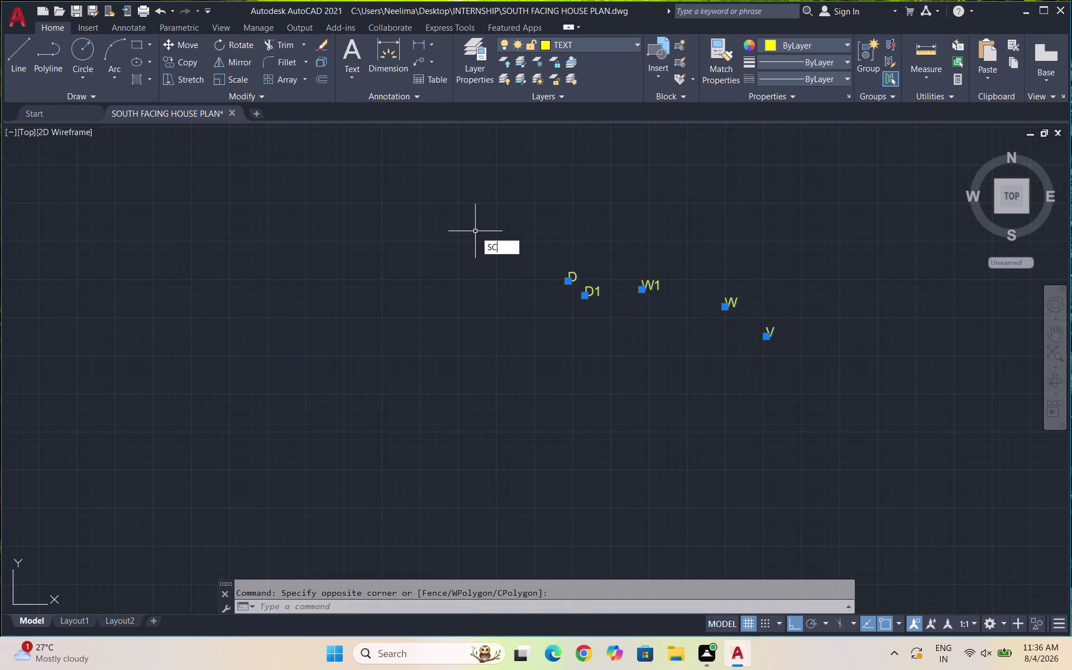
Scale the D, D1, W1, W and V labels from a base point, then reselect them.
key(Return)
drag(571, 257, 564, 246)
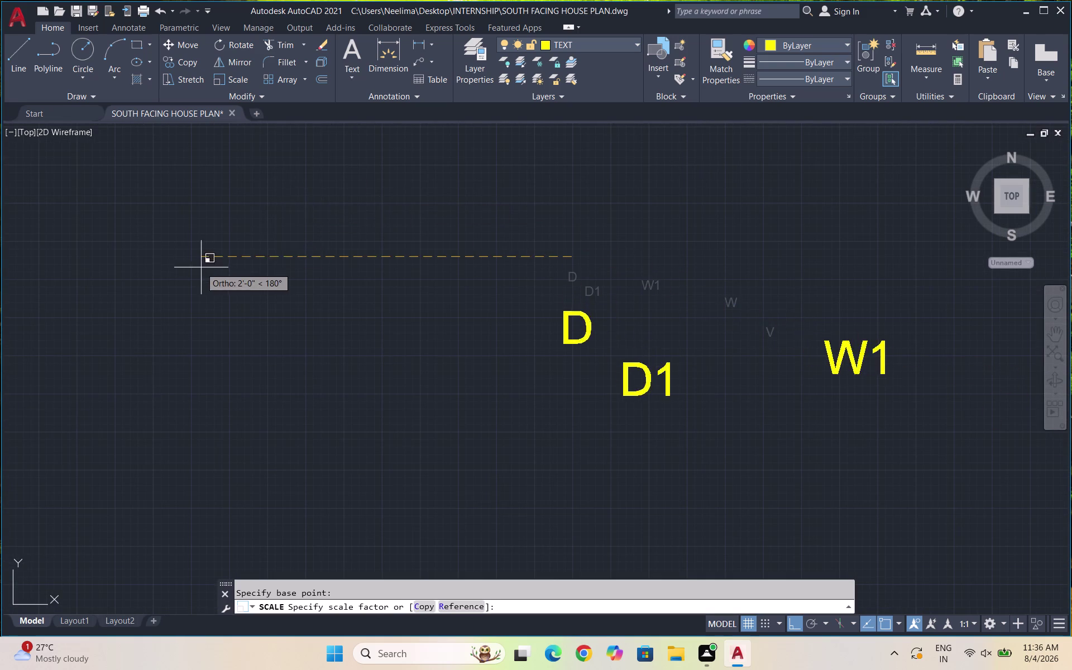
scroll(down, 3)
scroll(down, 3)
scroll(up, 3)
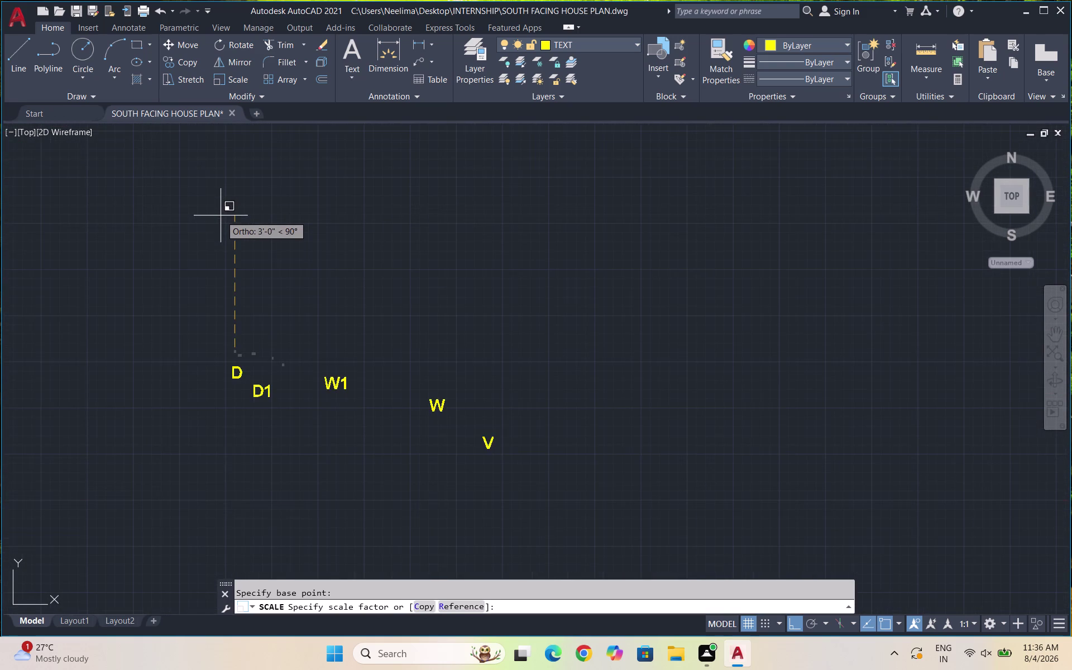
click(190, 141)
scroll(down, 3)
scroll(down, 3)
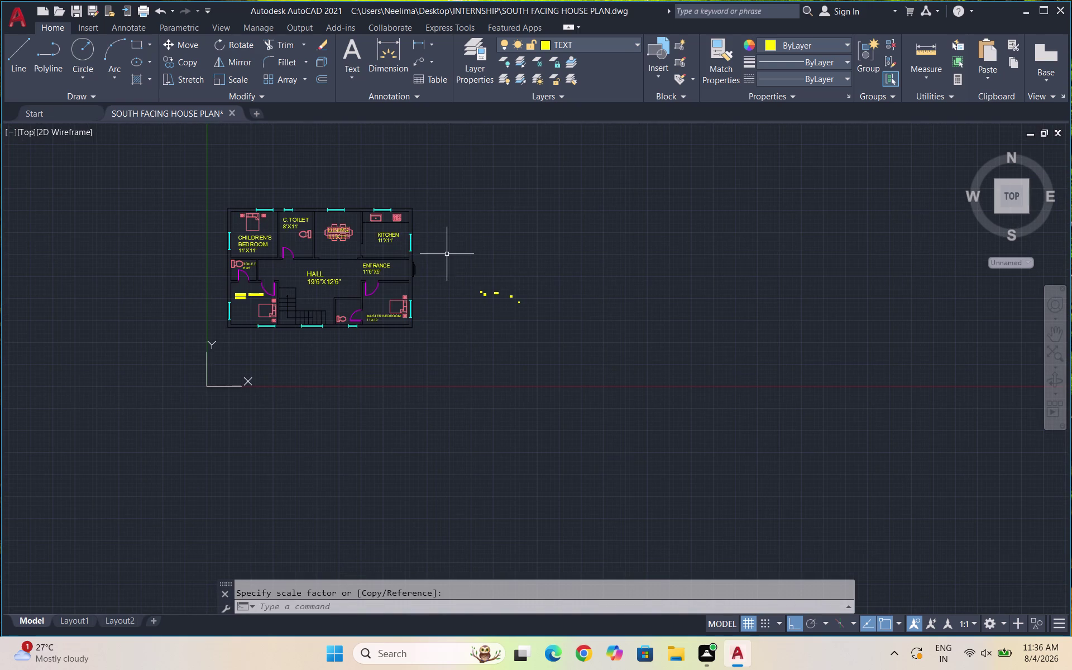
scroll(up, 3)
drag(589, 365, 563, 354)
click(428, 281)
Run SCALE (SC) on the five labels again and reselect them.
text(SC)
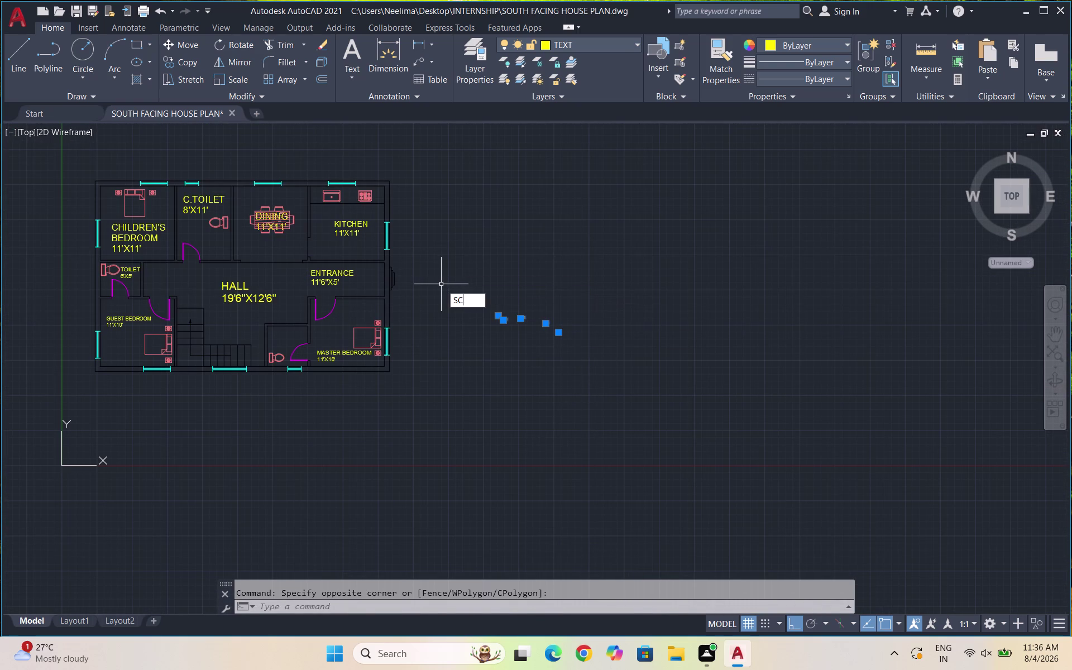
key(Return)
drag(515, 296, 515, 285)
drag(526, 243, 533, 200)
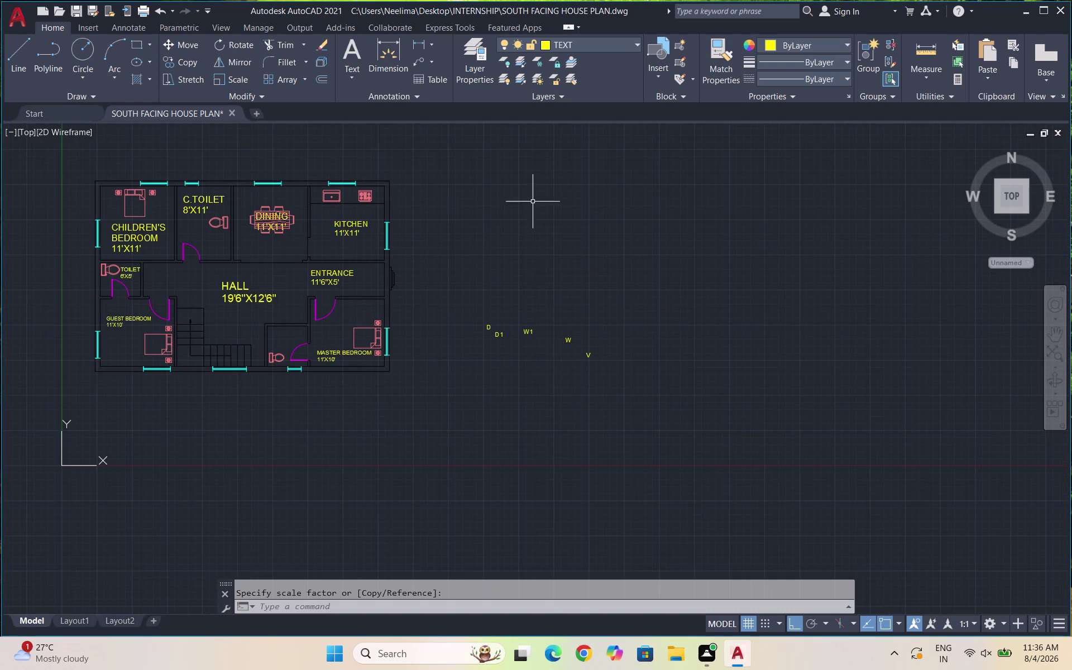
drag(533, 200, 536, 171)
drag(634, 398, 528, 336)
click(449, 274)
Rescale the five labels from a new base point and select them once more.
text(SC)
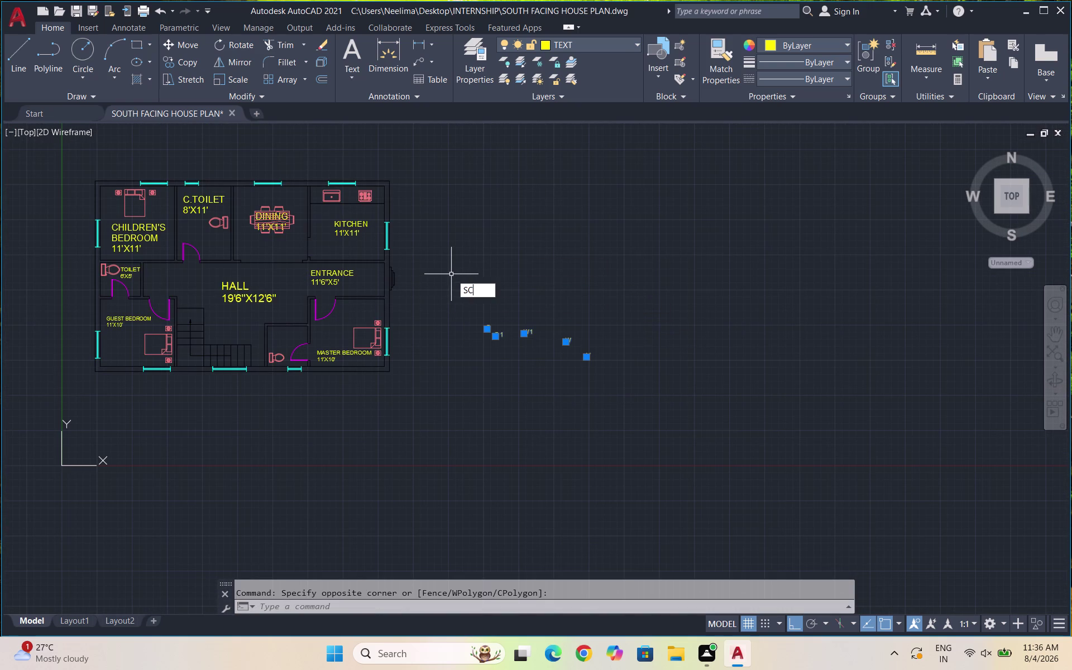
key(Return)
click(576, 326)
drag(585, 300, 591, 263)
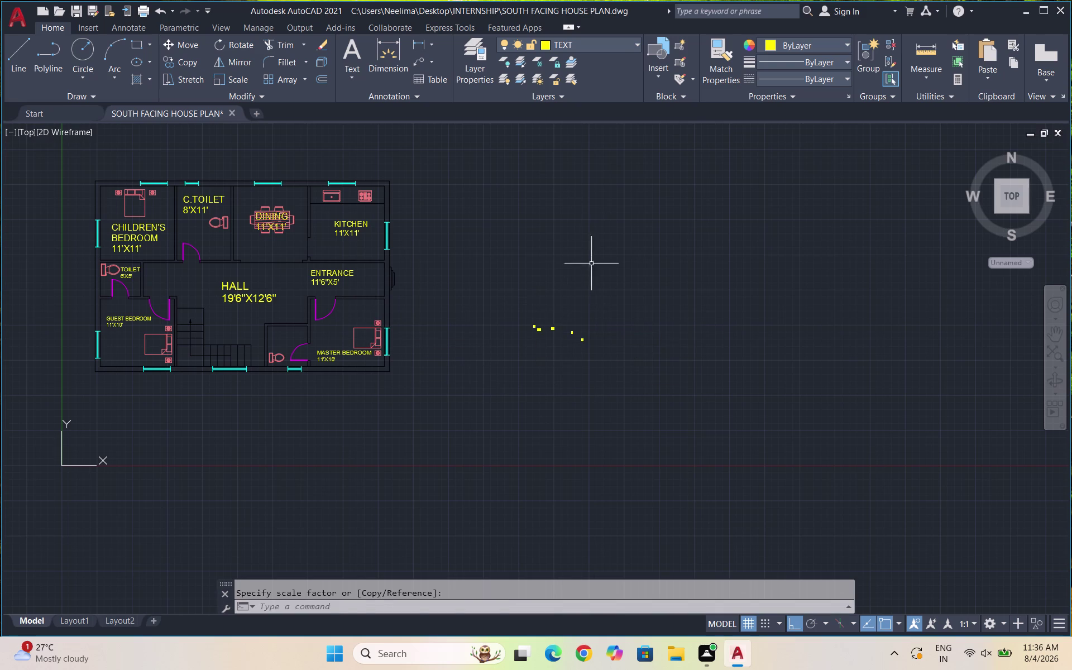
drag(591, 264, 586, 237)
drag(585, 229, 585, 217)
click(514, 360)
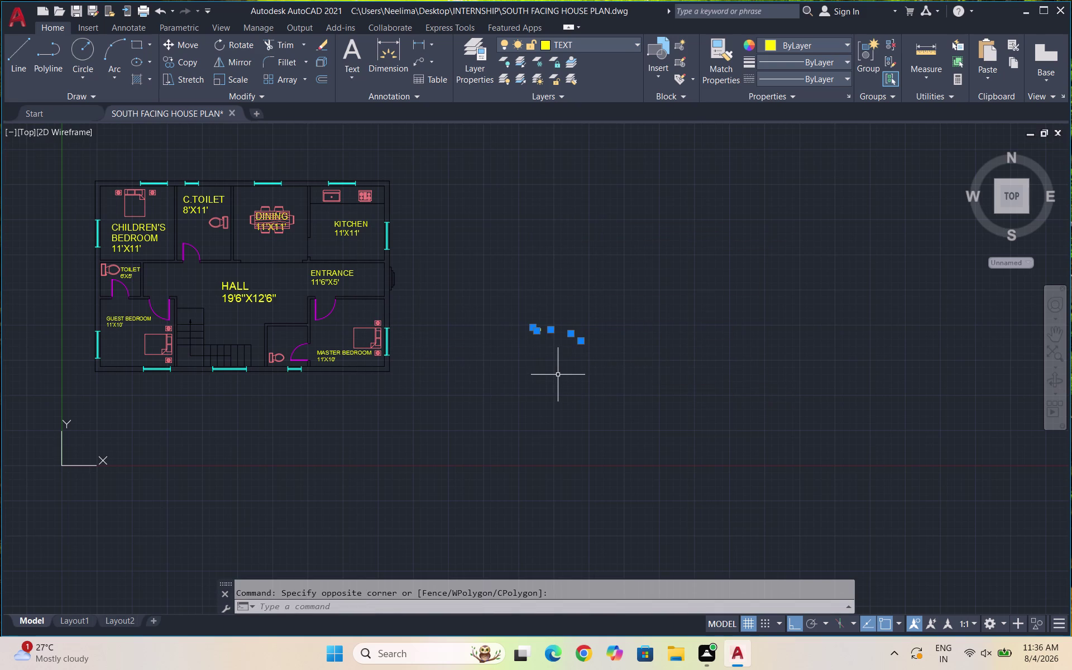
Enlarge the labels to match the room text size and reselect all five.
text(SC)
key(Return)
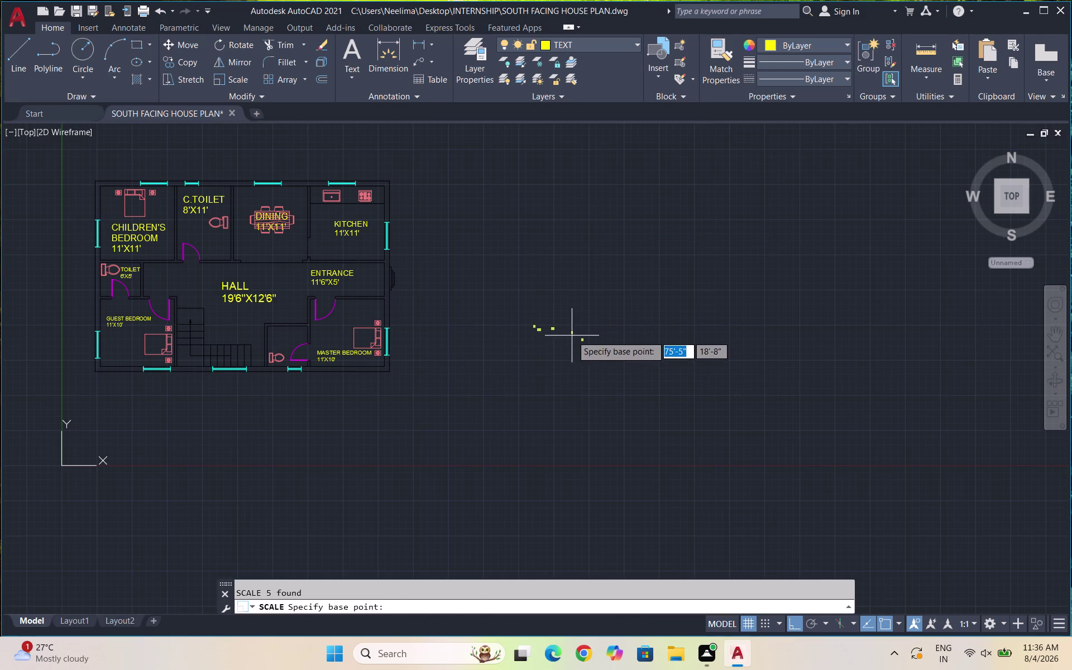
drag(573, 334, 661, 206)
drag(655, 231, 645, 209)
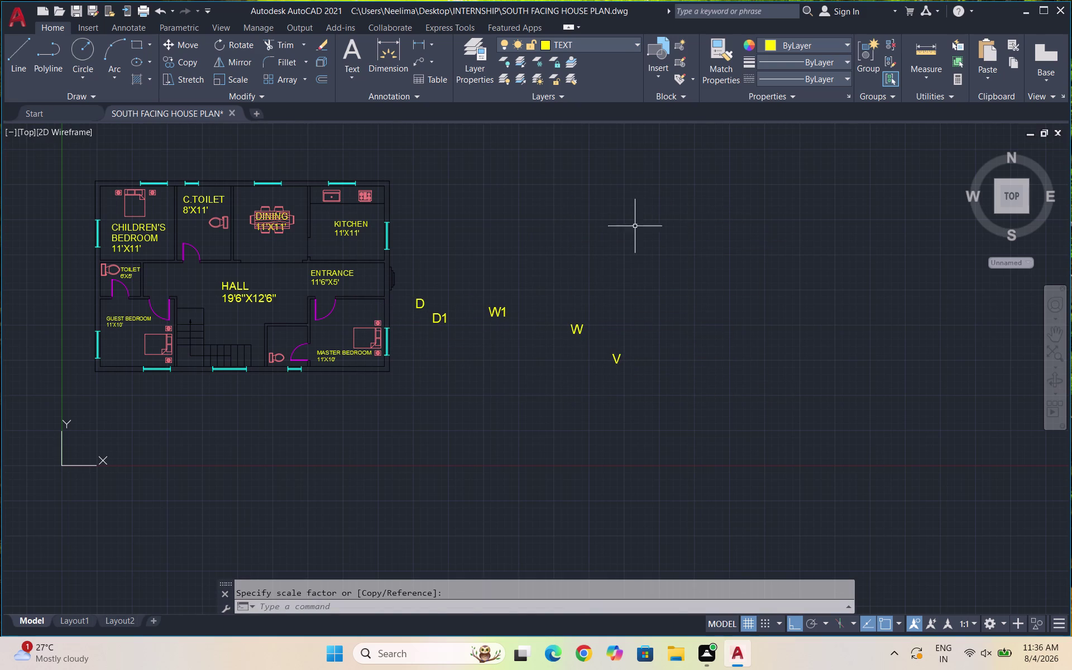
scroll(up, 3)
scroll(down, 3)
drag(836, 433, 832, 426)
click(503, 281)
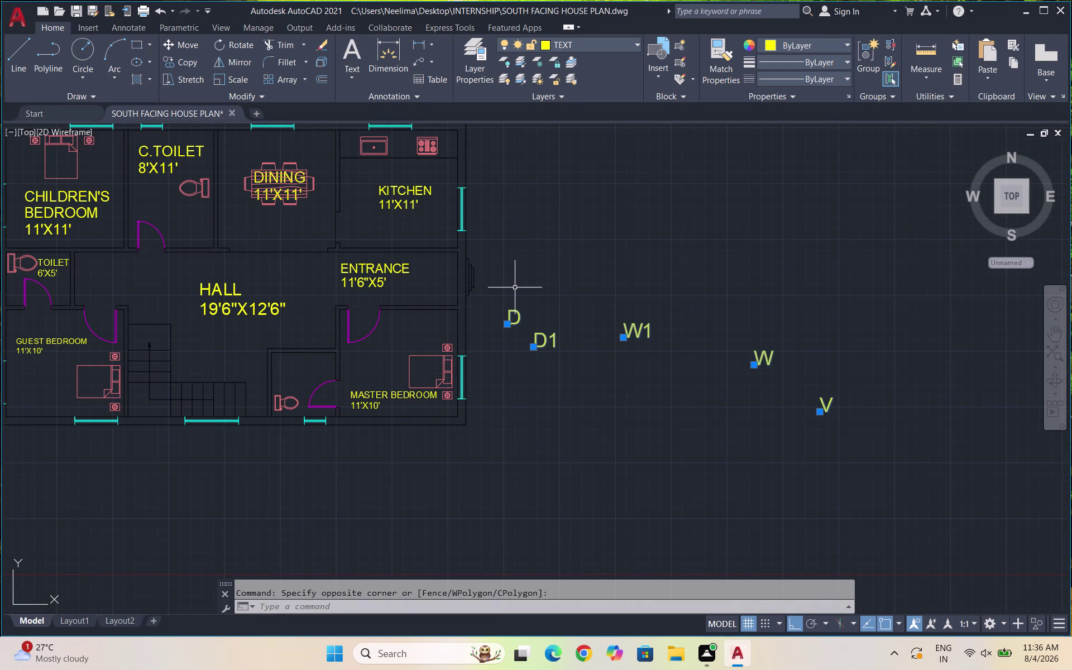
Cancel a started SCALE and reselect the five door and window labels.
text(SC)
key(Return)
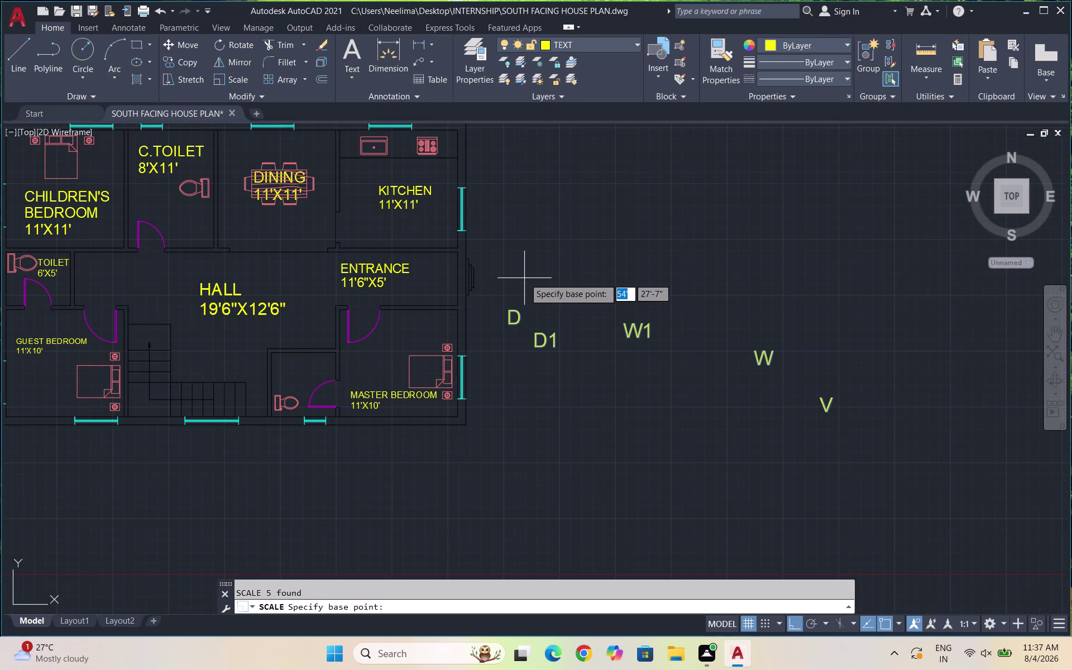
key(Escape)
drag(873, 453, 824, 434)
click(507, 301)
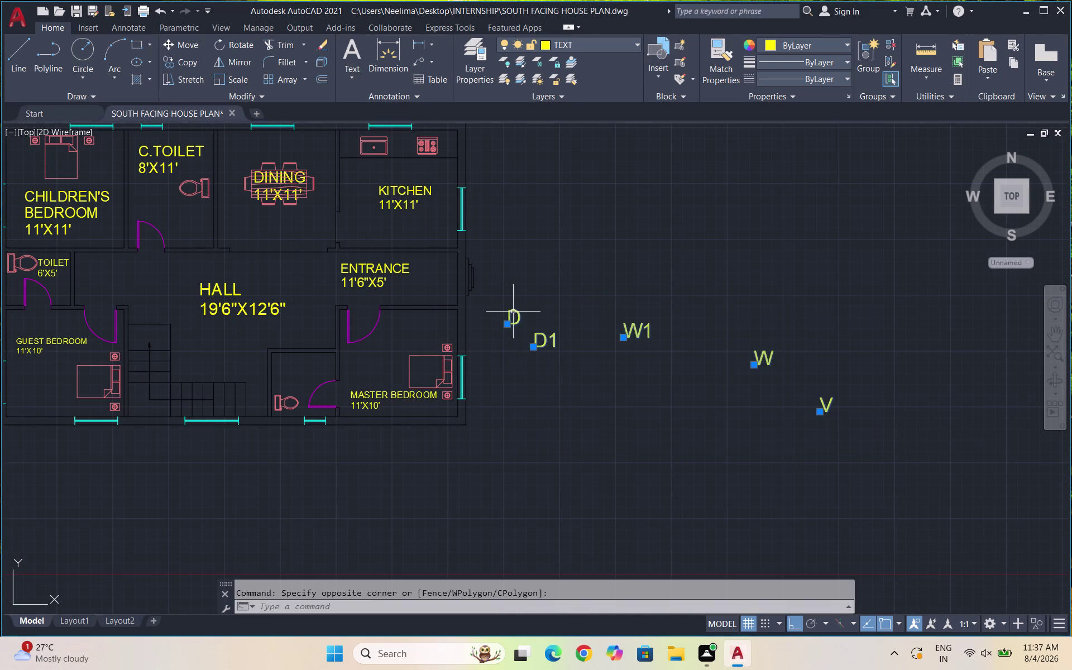
Try moving the labels to the right, then cancel the move.
key(m)
key(Return)
drag(590, 352, 603, 350)
click(690, 349)
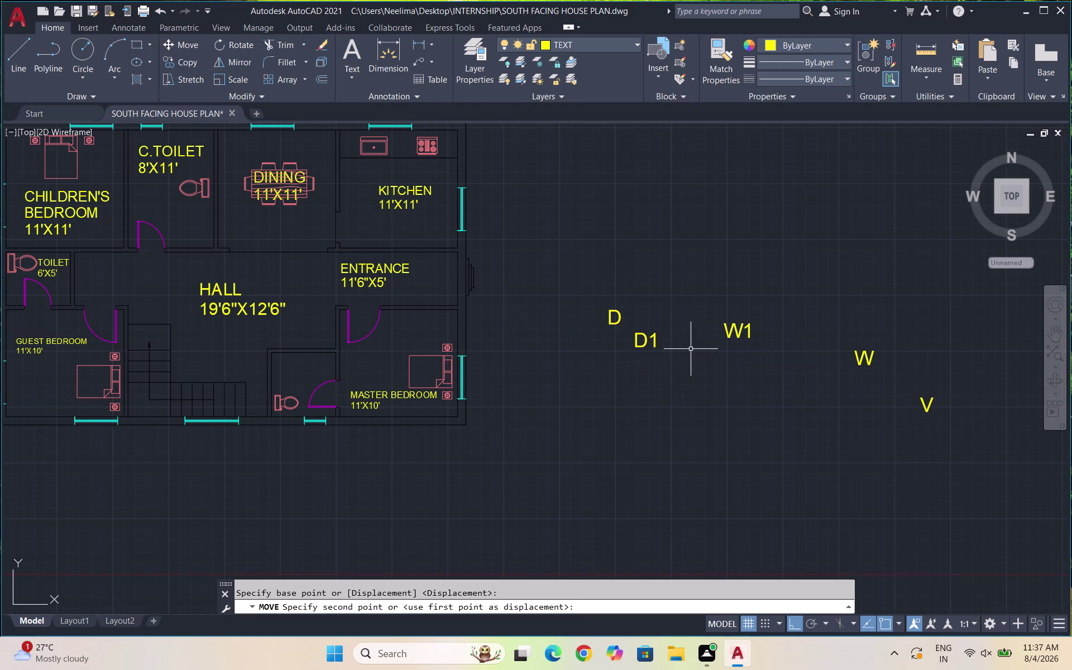
key(Escape)
Move the D, D1, W1, W and V labels higher beside the plan.
drag(934, 437, 930, 431)
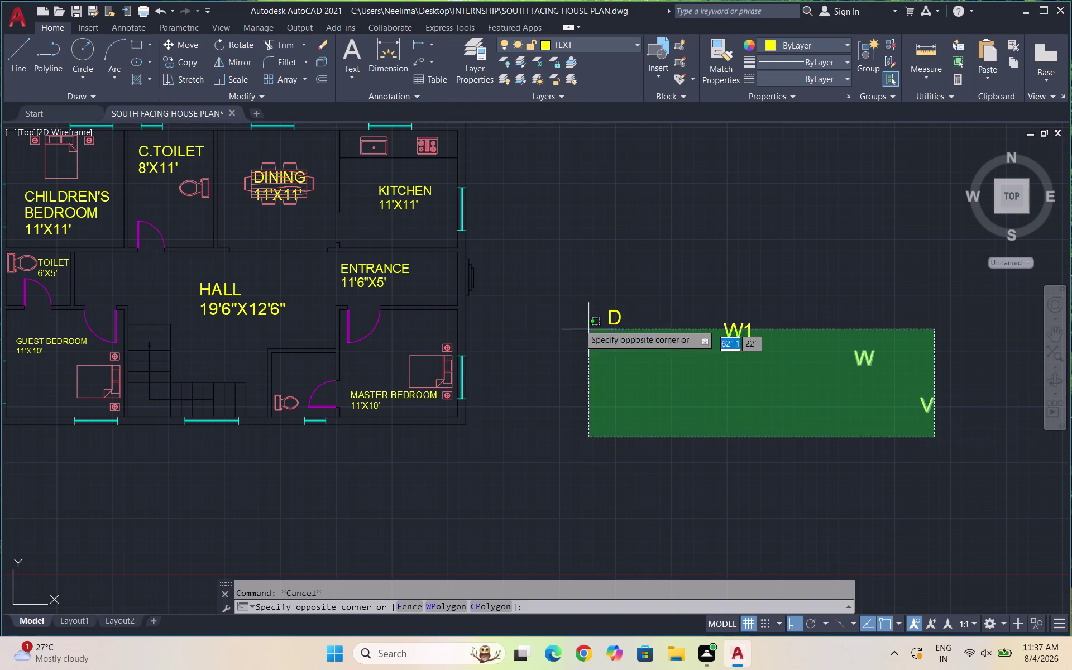
click(582, 282)
key(m)
key(Return)
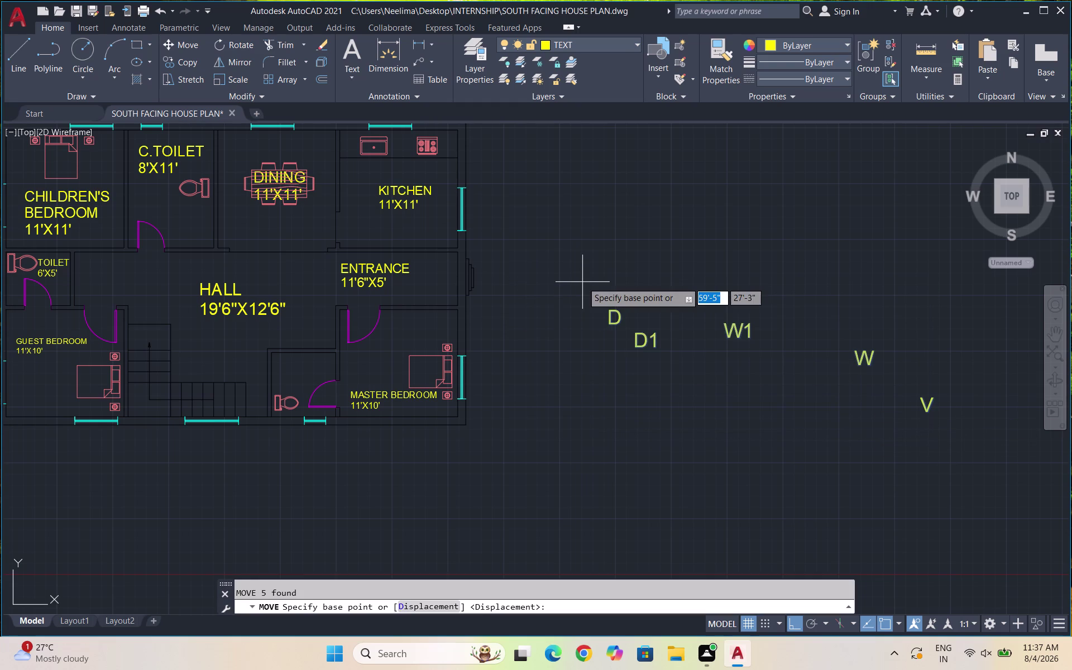
click(605, 303)
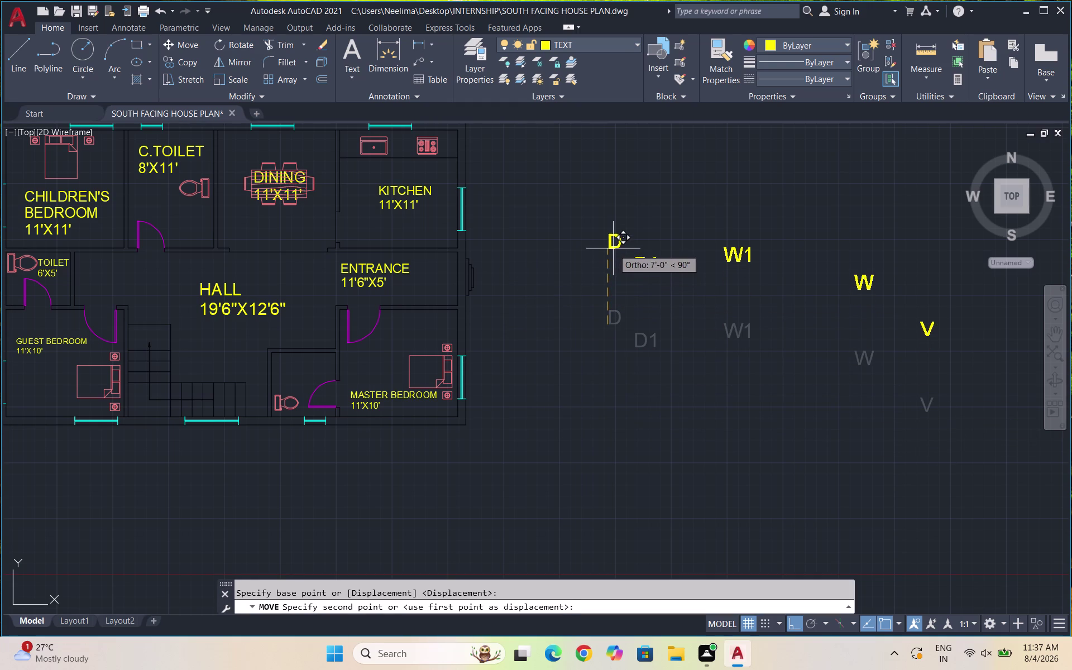
click(613, 238)
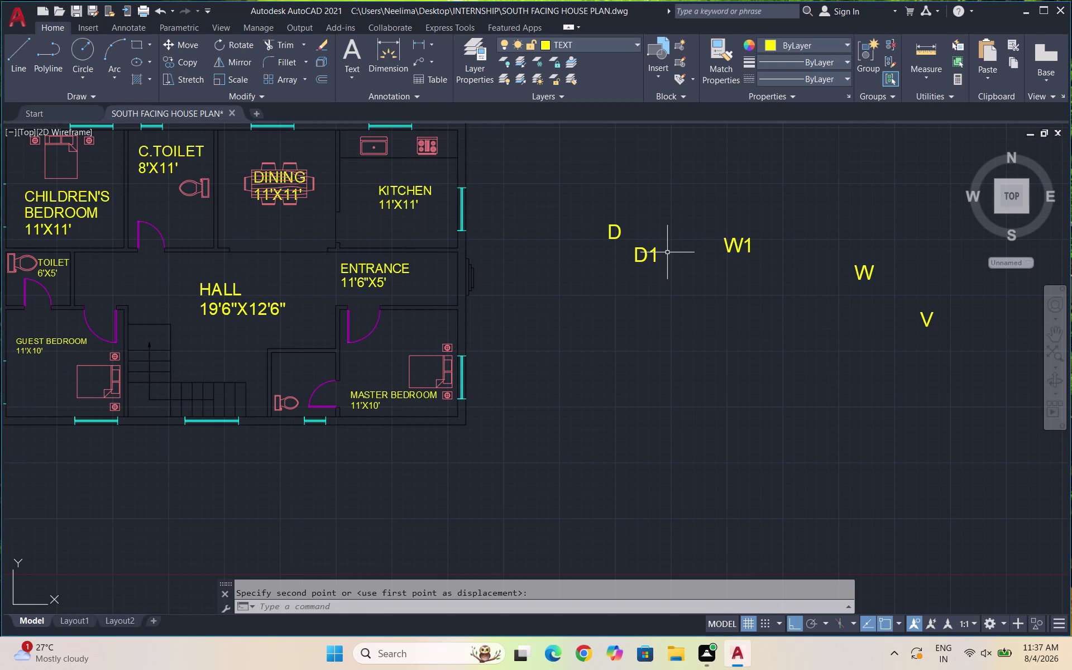
scroll(down, 3)
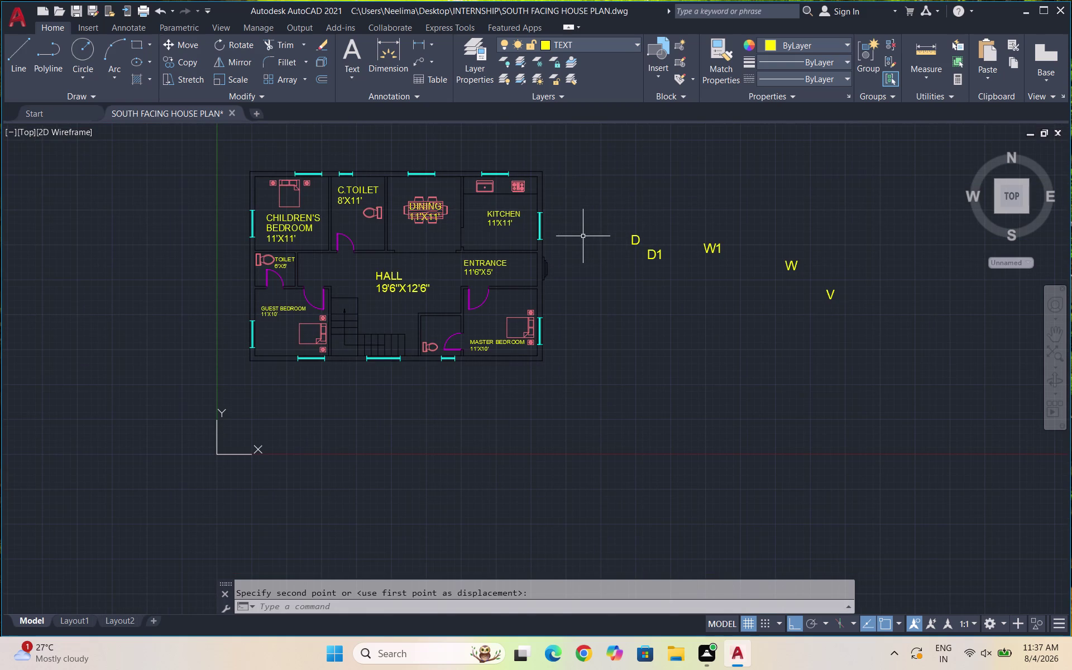
scroll(up, 3)
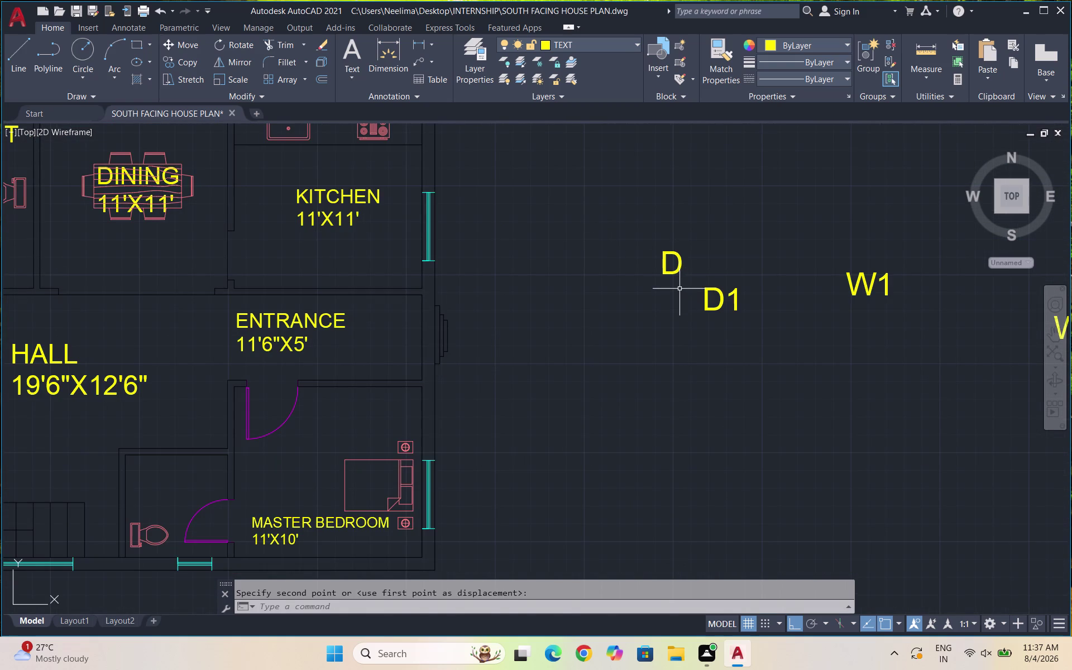
Start moving the D label on its own, then cancel.
click(678, 284)
click(667, 251)
key(m)
key(Return)
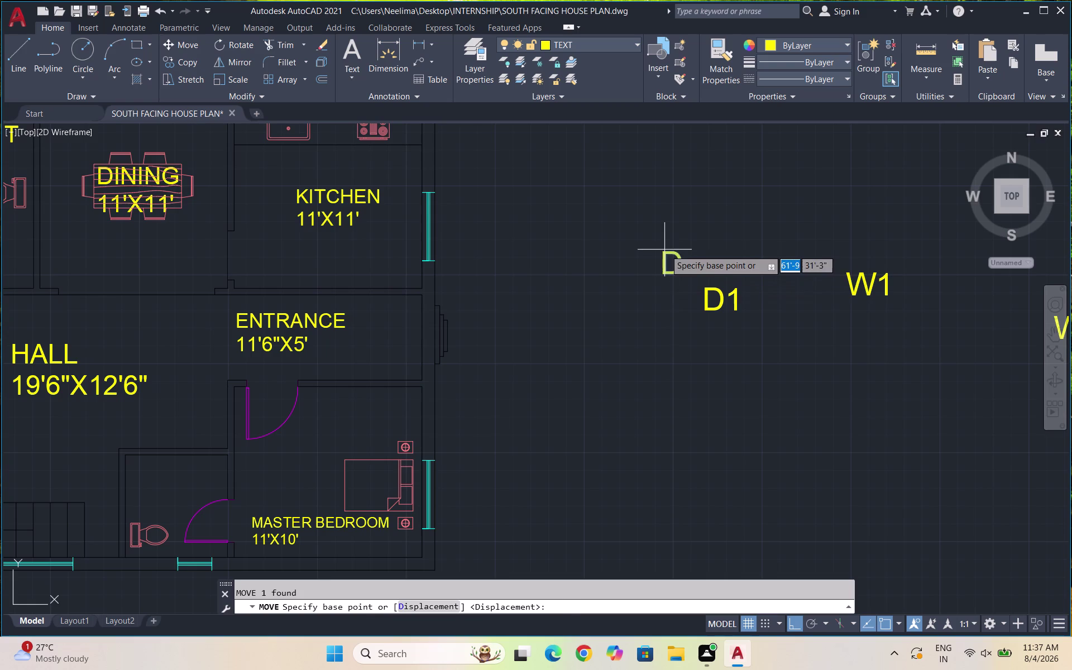
click(674, 260)
scroll(down, 3)
scroll(up, 3)
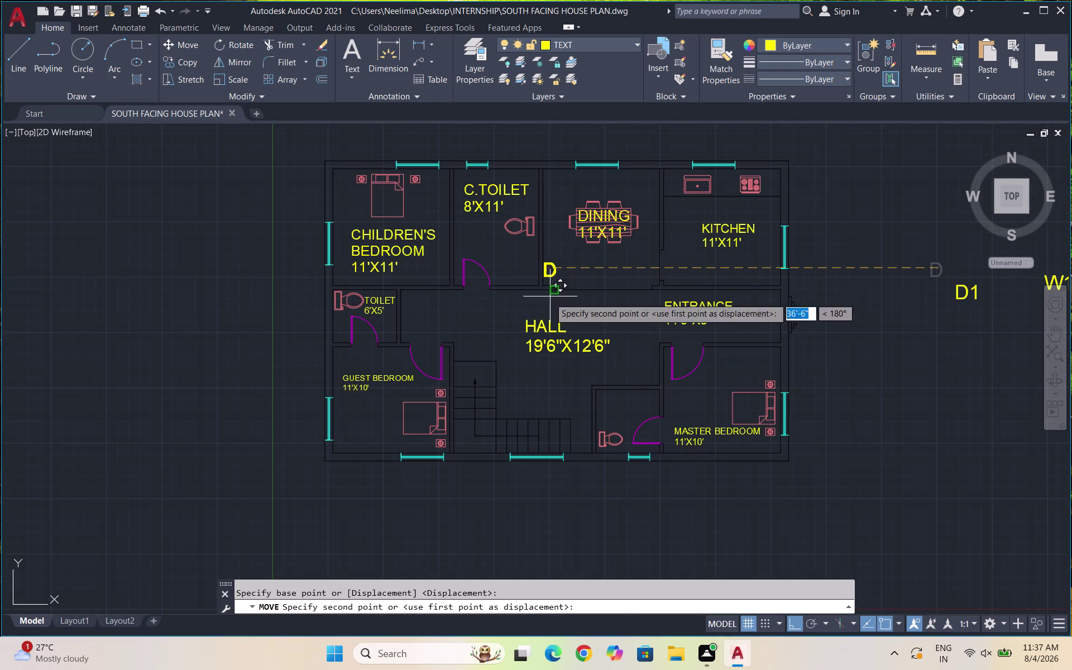
key(Escape)
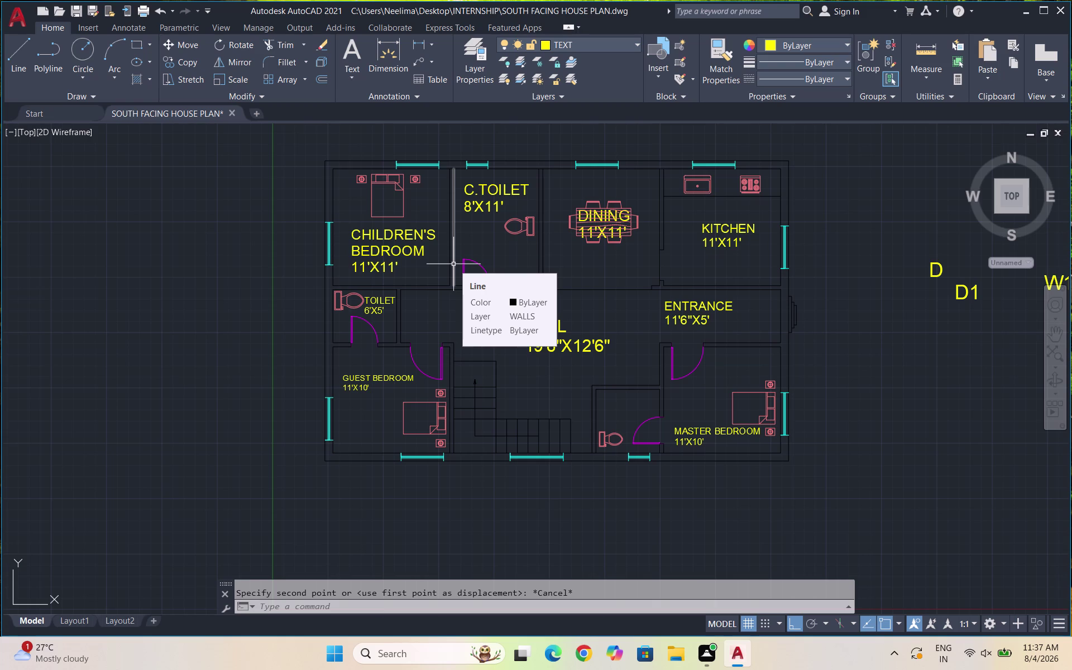
Copy the children's bedroom door to a spot left of the plan.
key(Escape)
scroll(up, 3)
drag(534, 276, 509, 272)
click(430, 282)
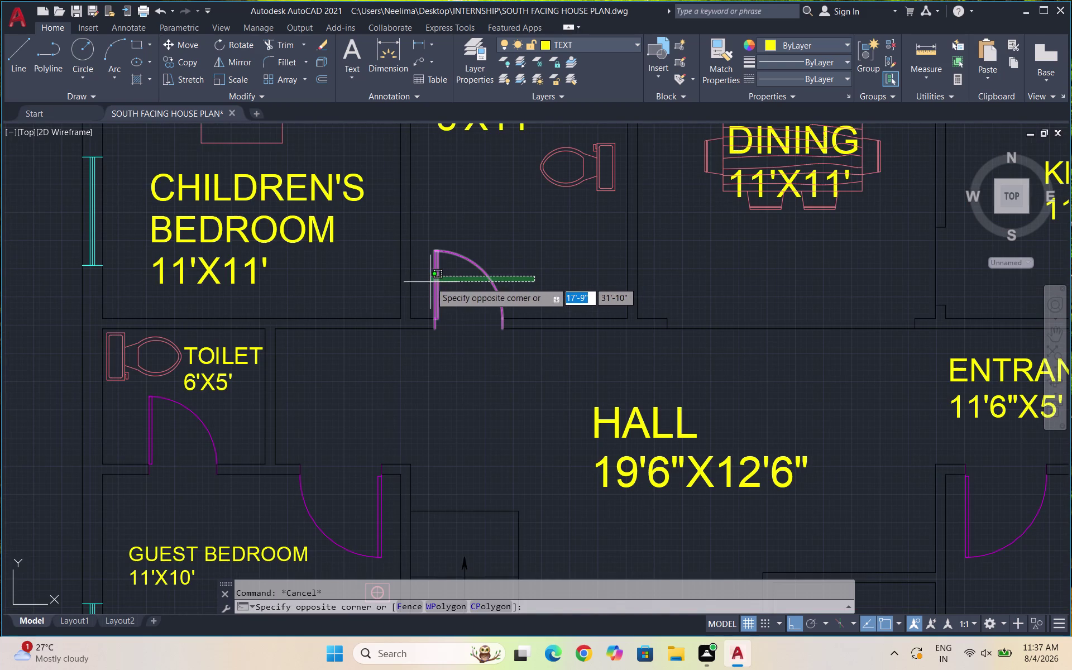
key(m)
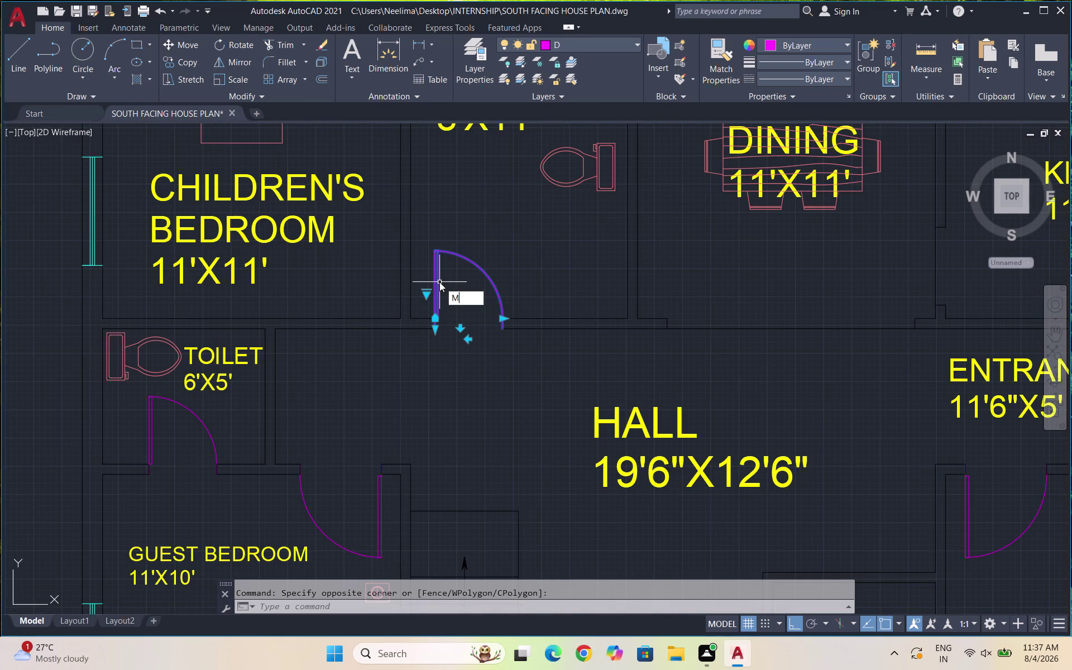
key(BackSpace)
text(CO)
key(Return)
drag(447, 281, 454, 279)
scroll(down, 3)
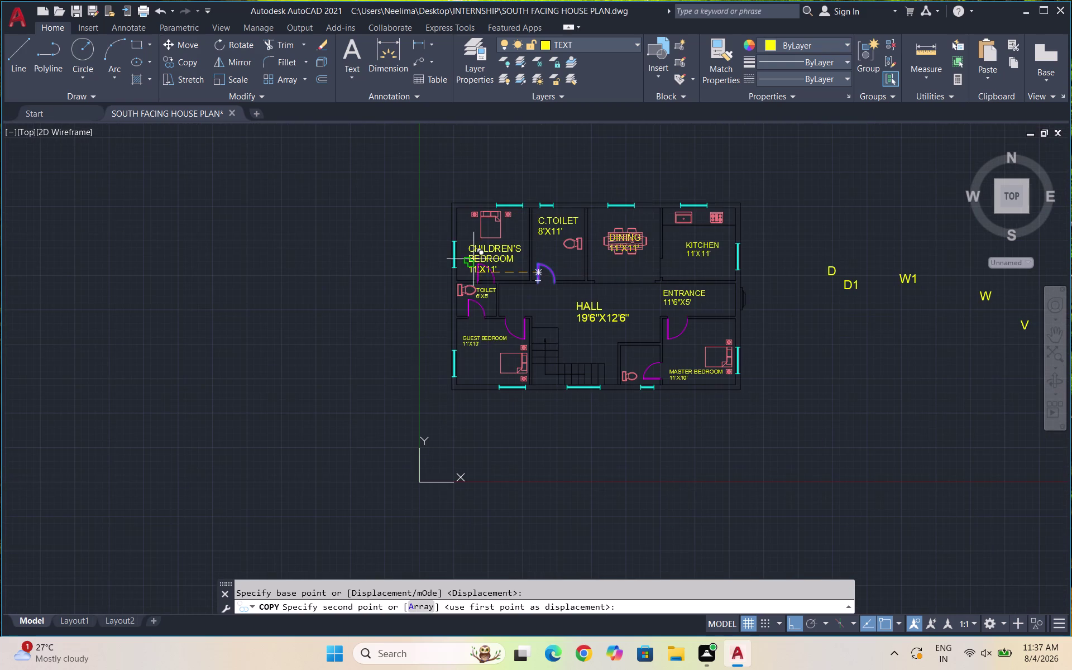
click(380, 261)
key(Escape)
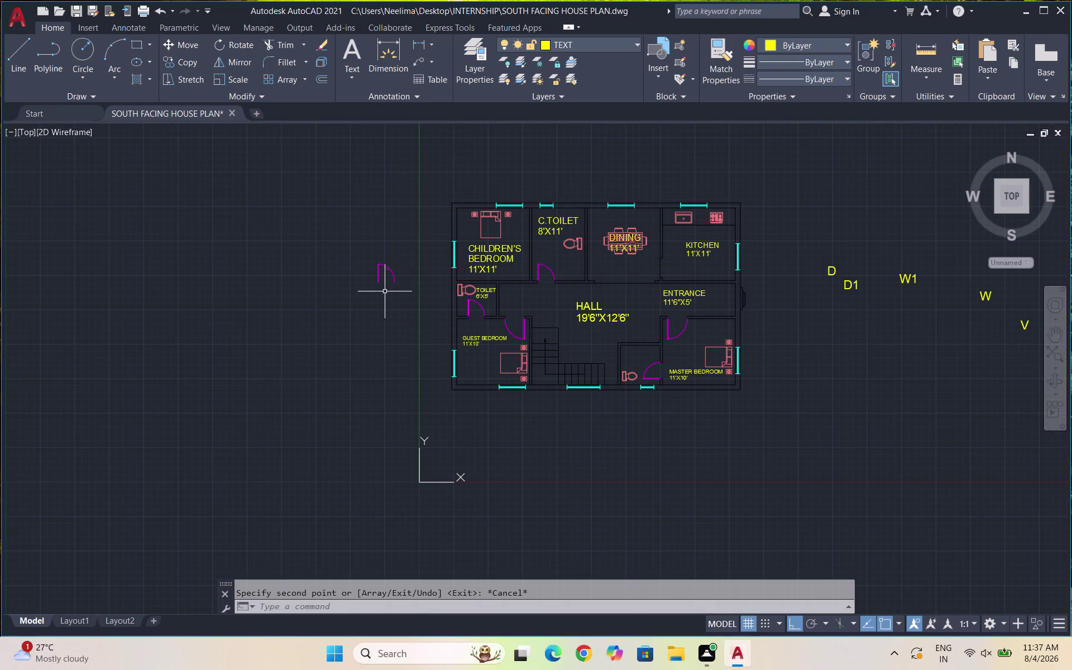
Mirror the copied door and select the flipped copy.
scroll(up, 3)
drag(420, 295, 402, 276)
click(319, 215)
text(MI)
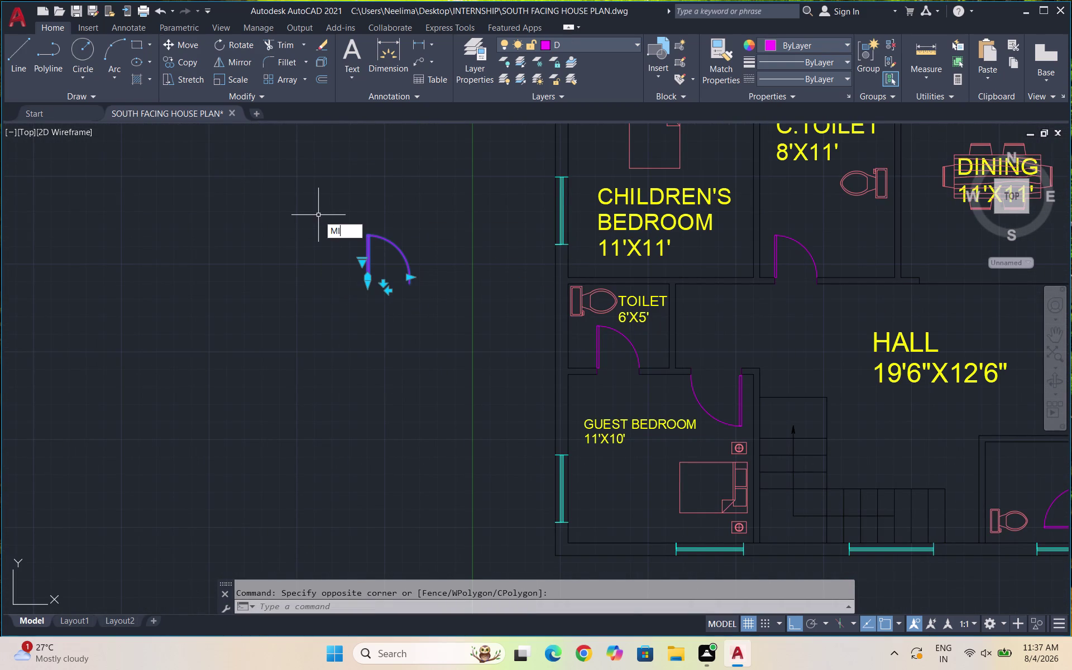
key(Return)
click(363, 283)
scroll(up, 3)
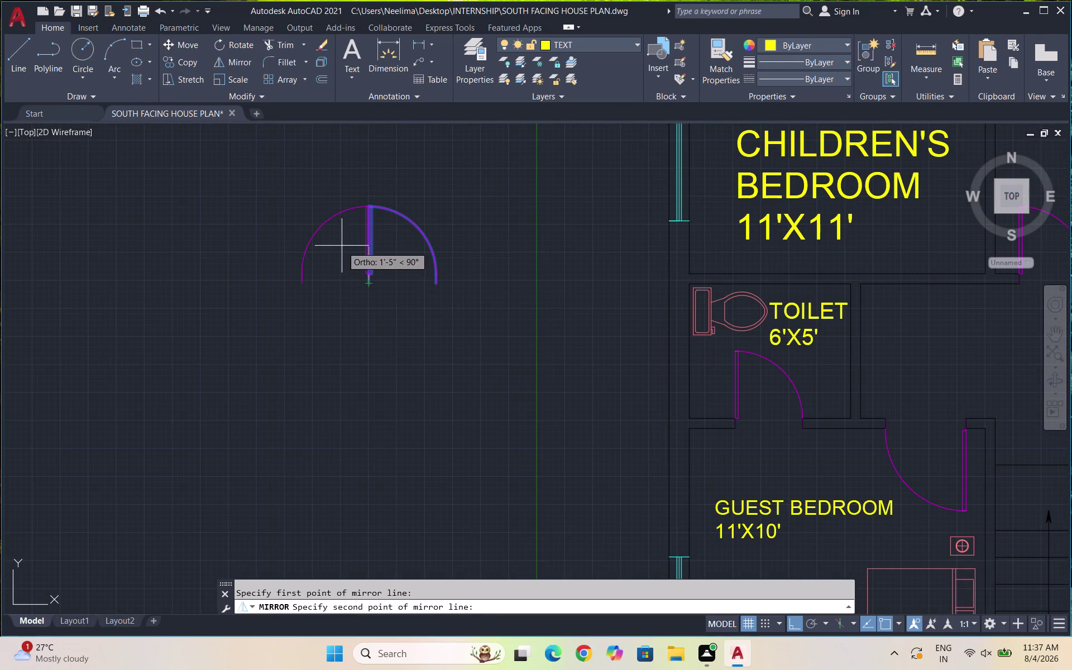
click(334, 231)
drag(371, 264, 334, 231)
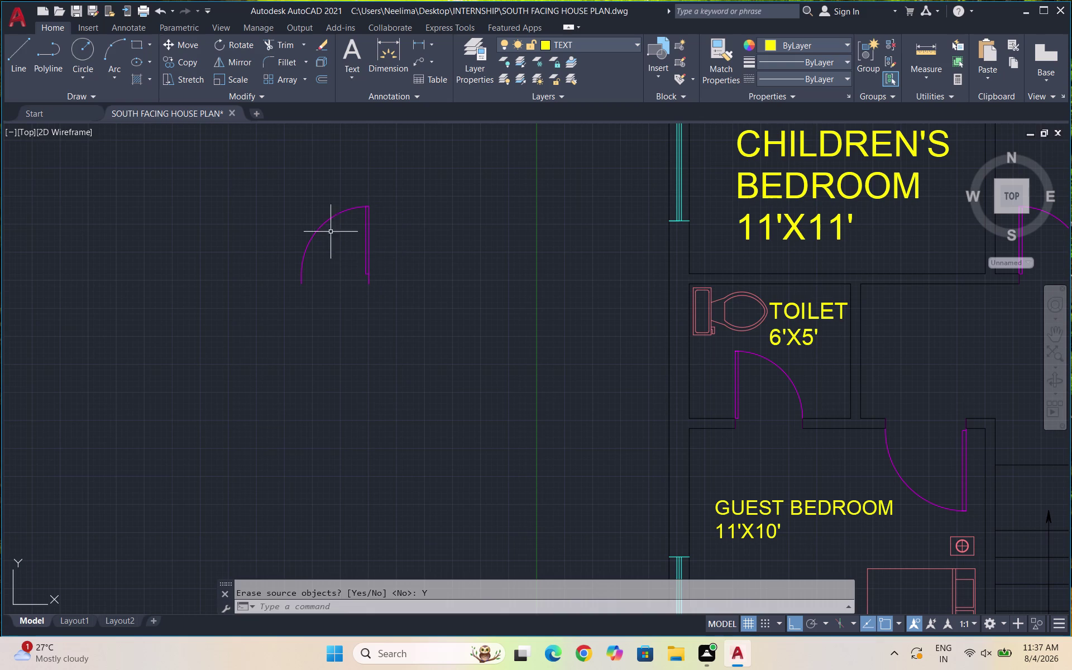
drag(374, 278, 341, 231)
click(292, 185)
Scale the flipped door by reference from its 2' width to 3'.
text(SC)
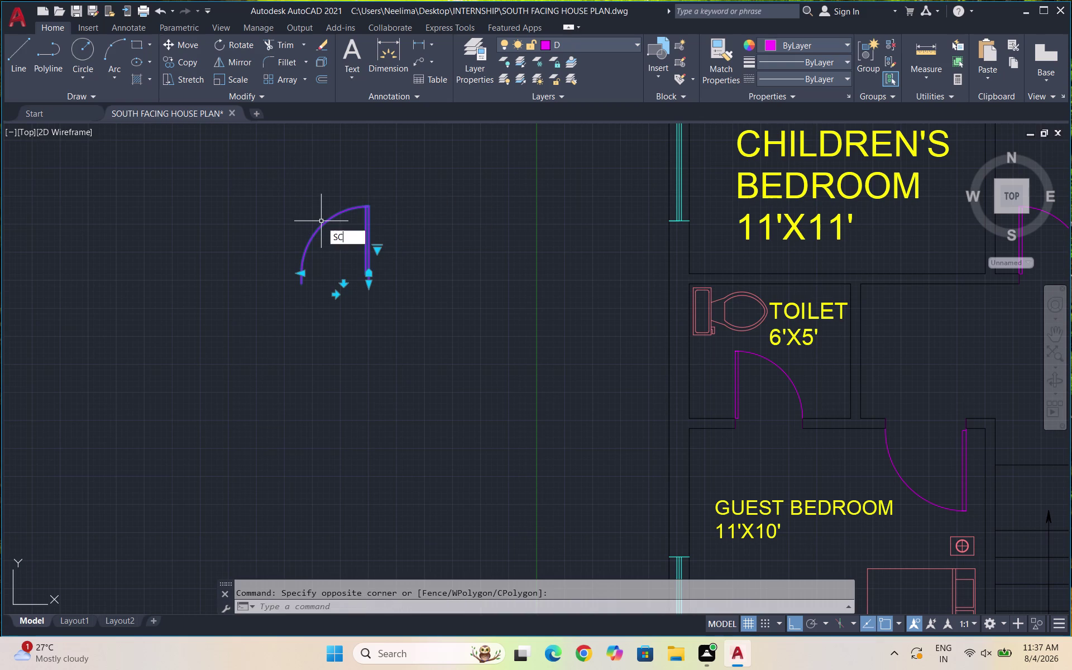
key(Return)
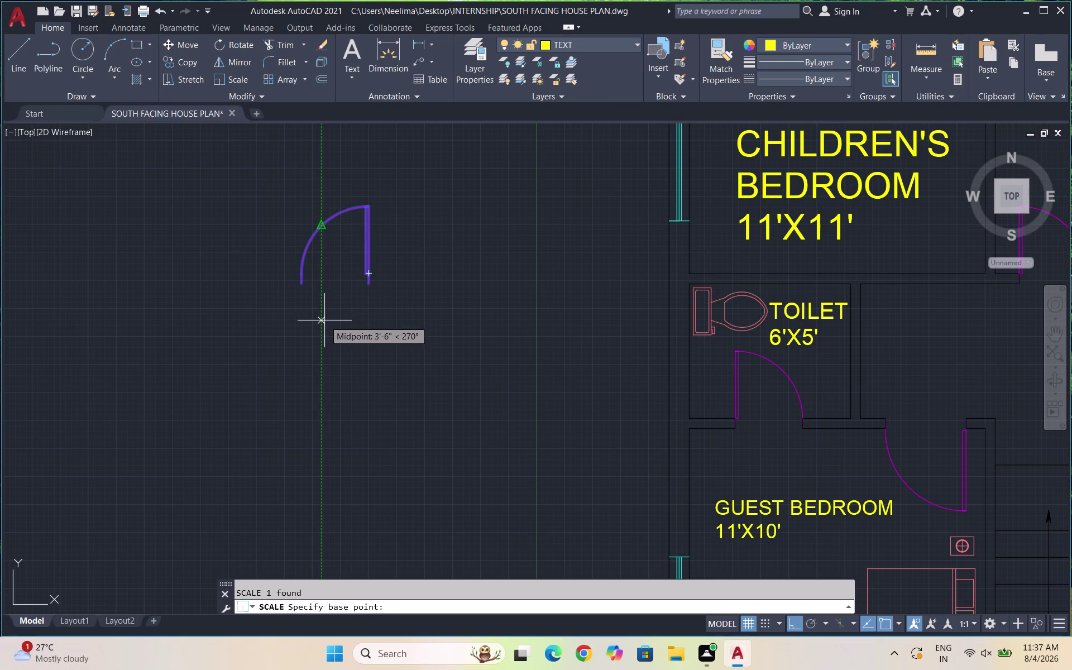
click(372, 285)
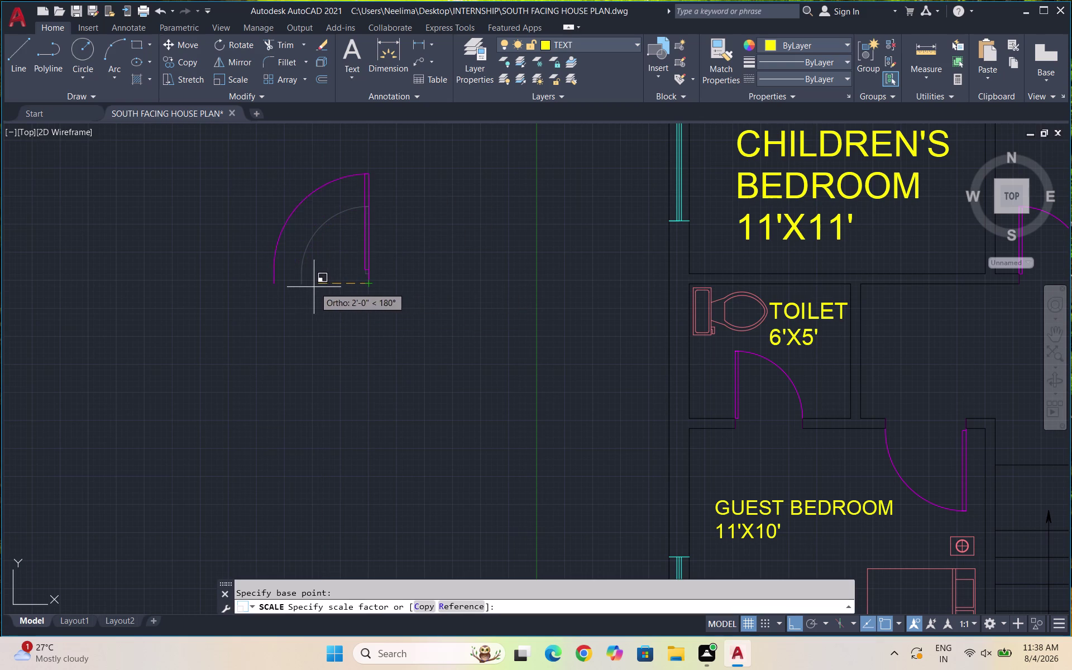
click(468, 611)
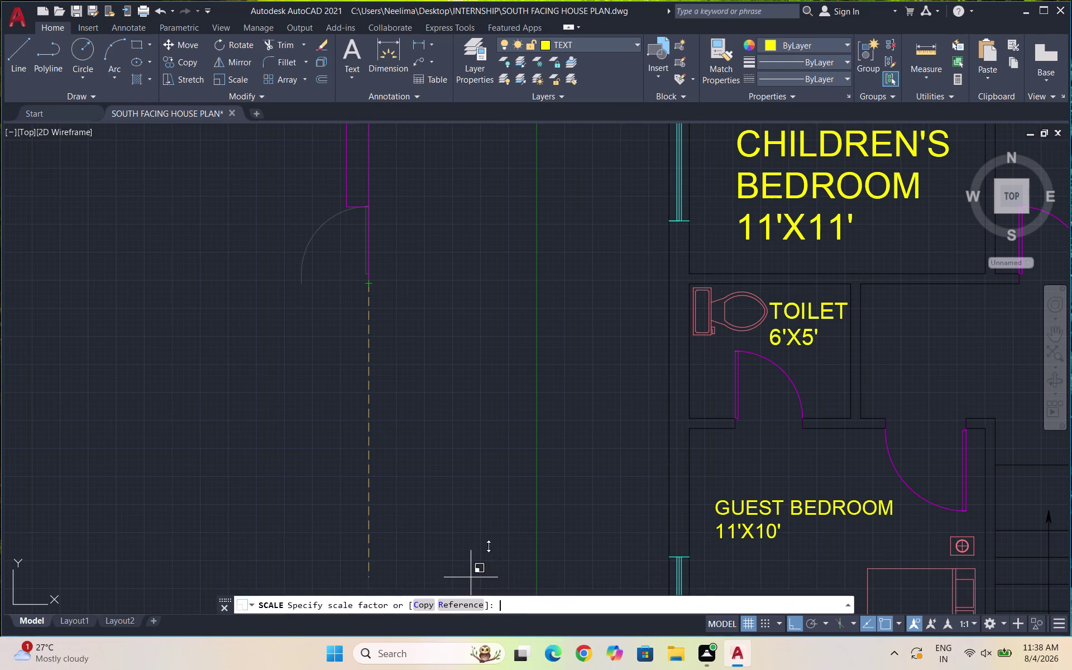
click(487, 605)
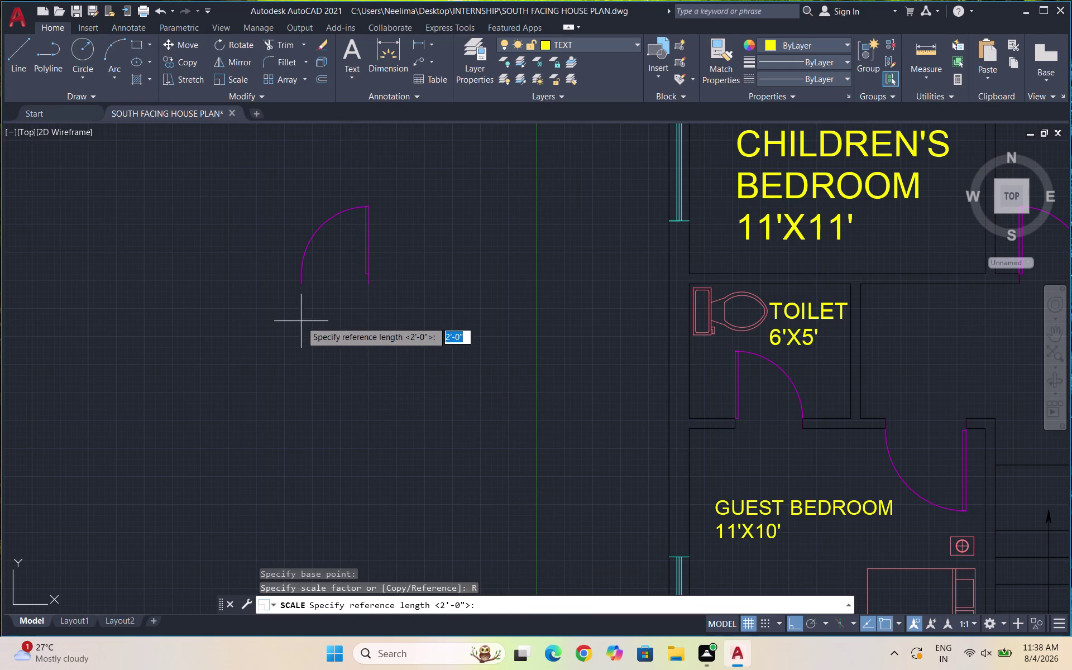
click(371, 285)
click(300, 285)
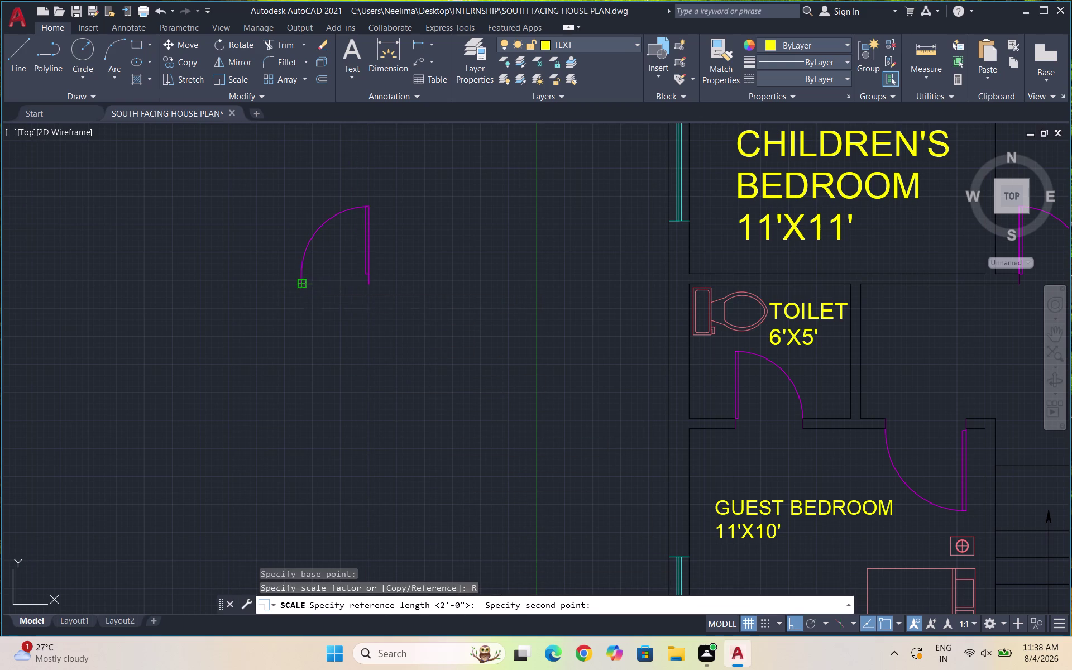
text(3')
key(Return)
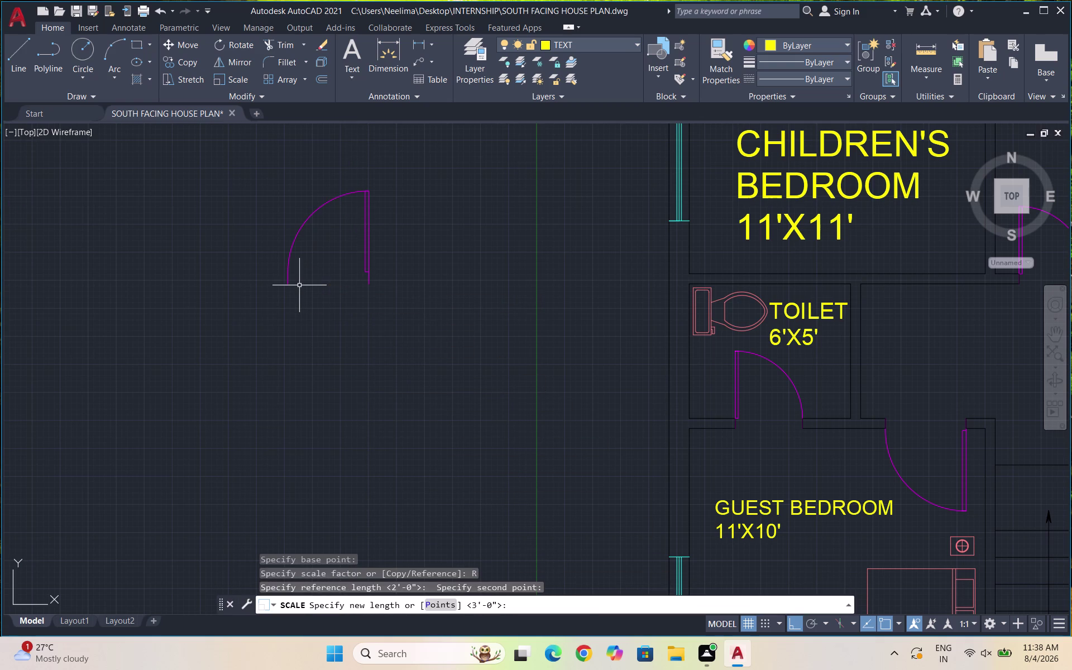
scroll(down, 3)
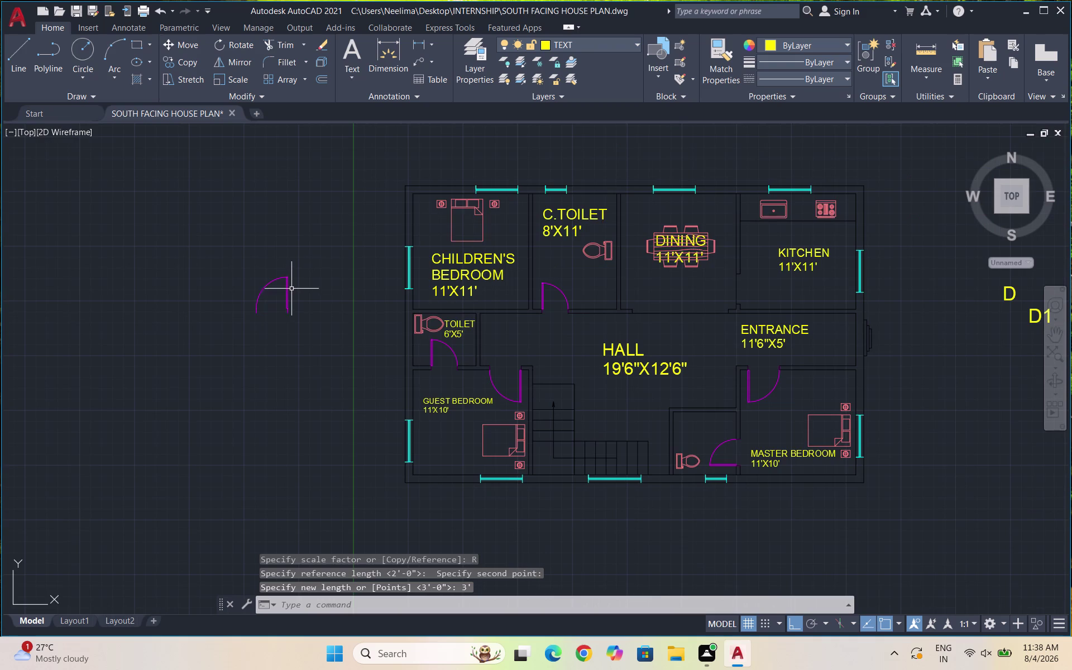
scroll(up, 3)
drag(323, 318, 308, 305)
Copy the 3' door into the children's bedroom wall facing the hall.
click(163, 255)
text(CO)
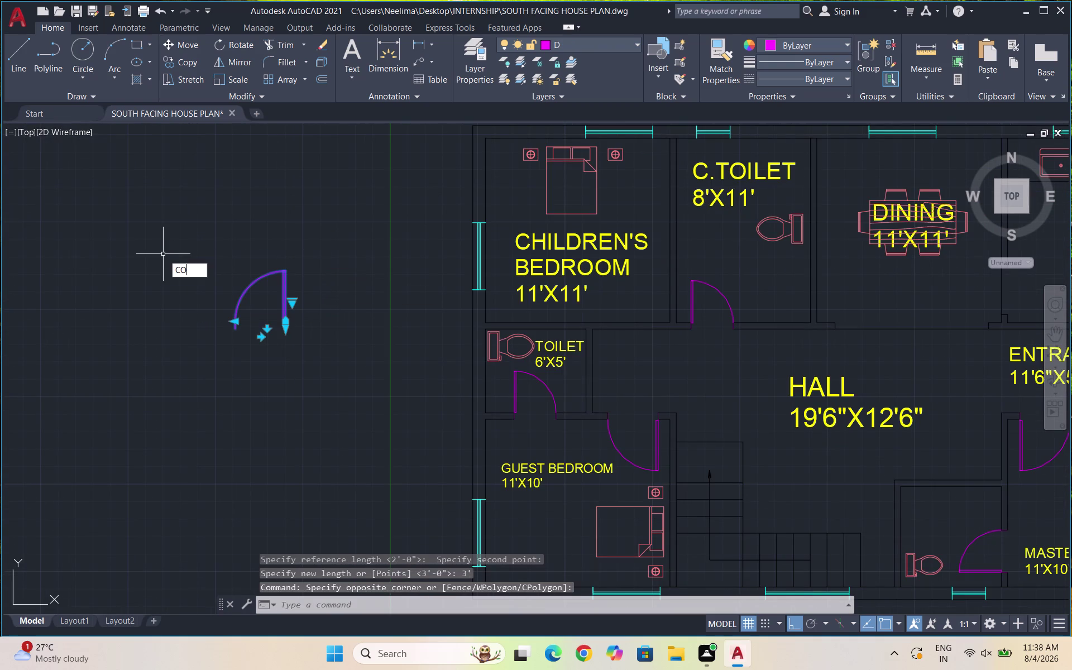
key(Return)
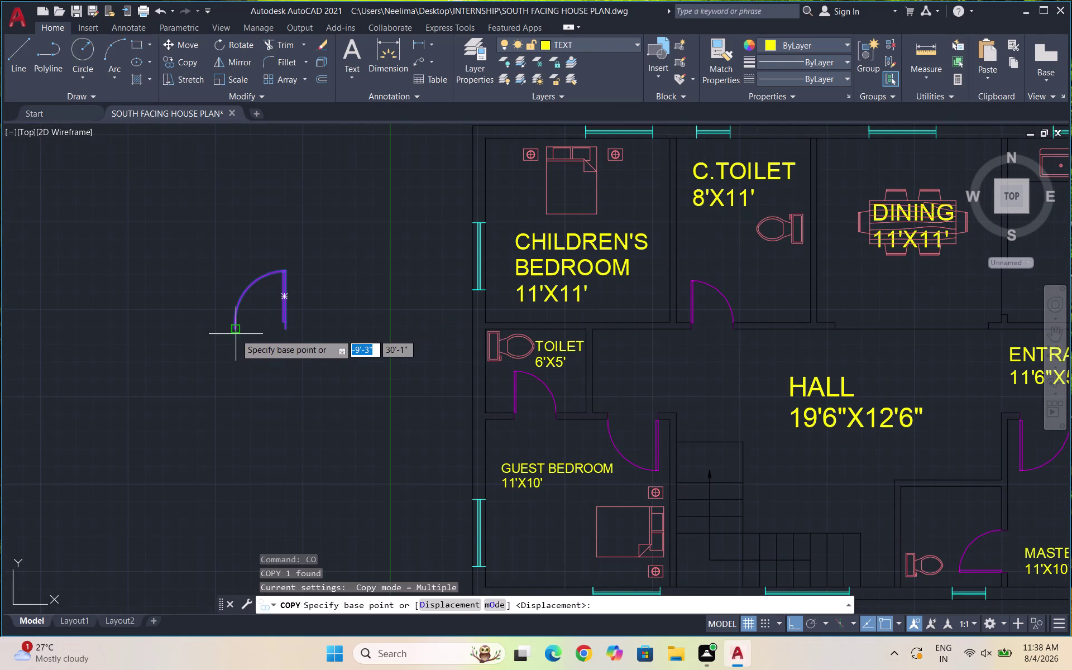
click(287, 332)
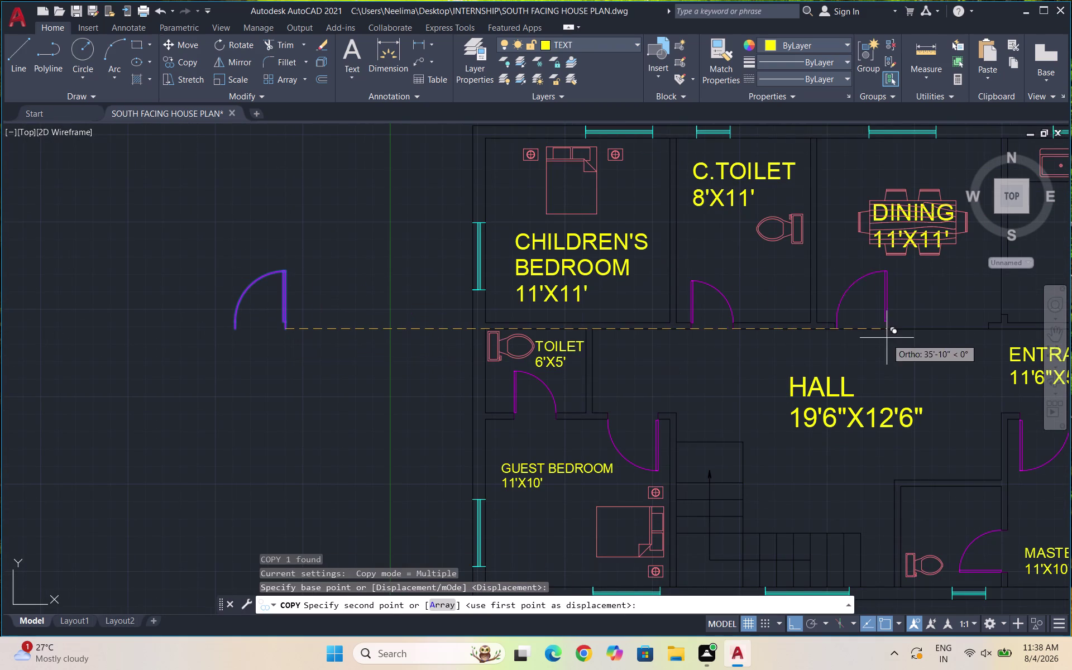
scroll(up, 3)
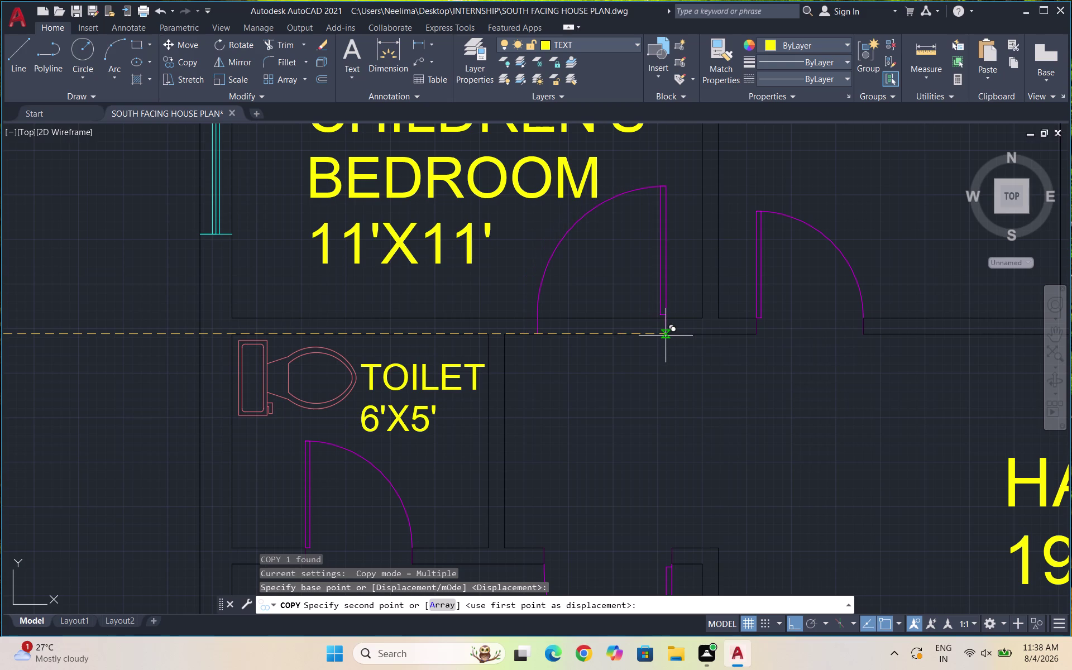
click(665, 336)
key(Escape)
Trim the wall lines crossing the new bedroom doorway.
text(T)
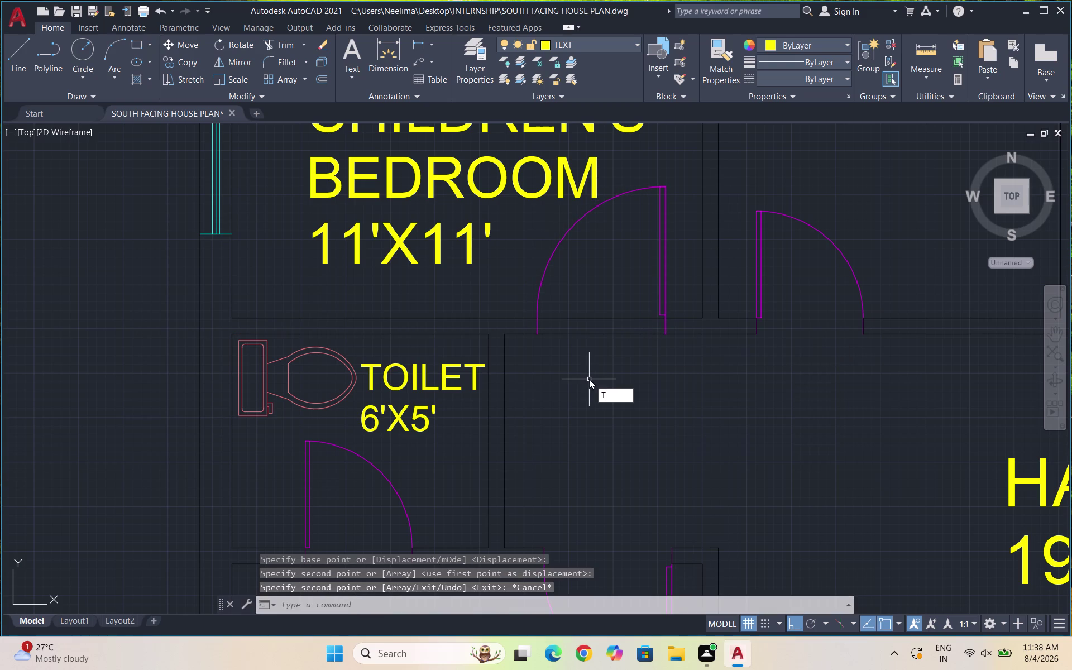
text(R)
key(Return)
key(Return)
drag(621, 289, 612, 374)
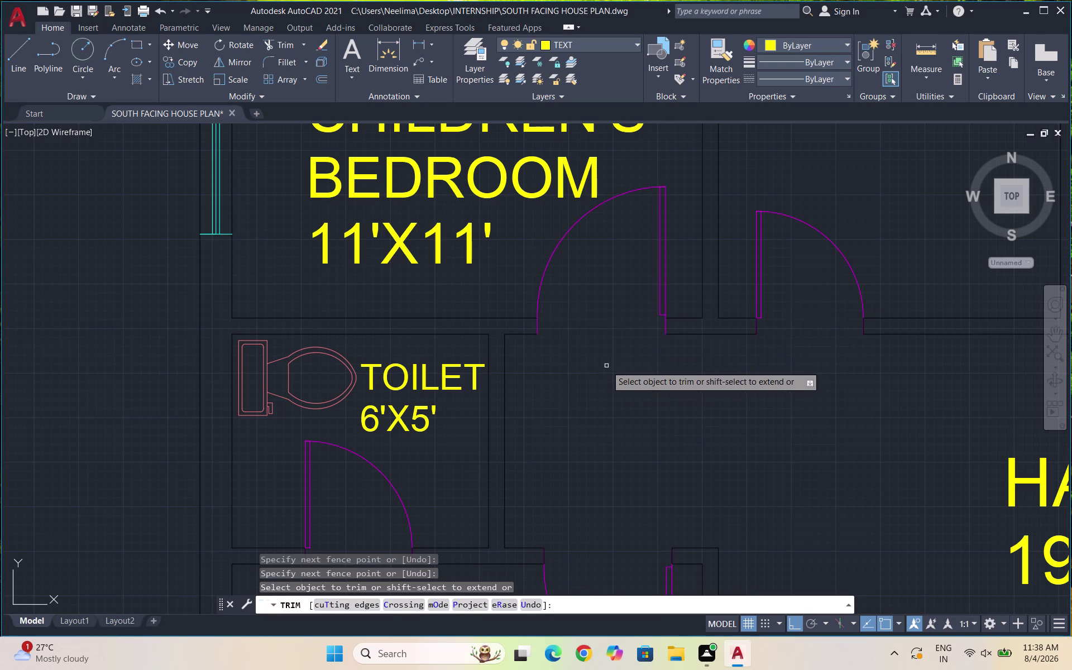
key(Escape)
key(l)
drag(589, 40, 595, 39)
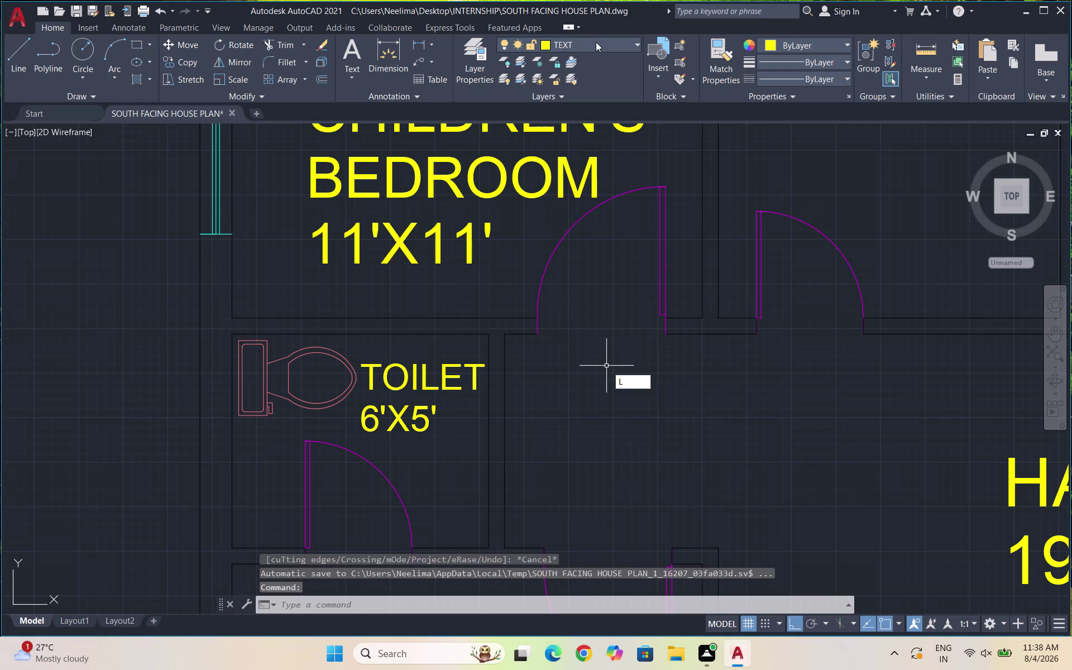
click(594, 48)
Draw a short jamb line on the WALLS layer at each end of the bedroom doorway.
click(585, 210)
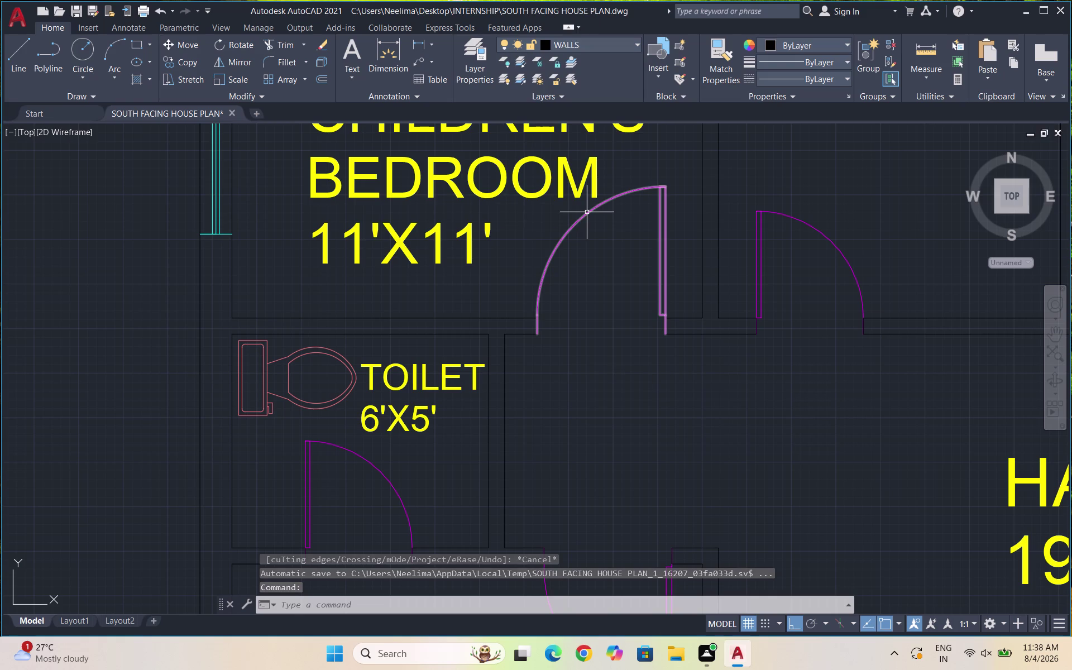
key(l)
key(Return)
scroll(up, 3)
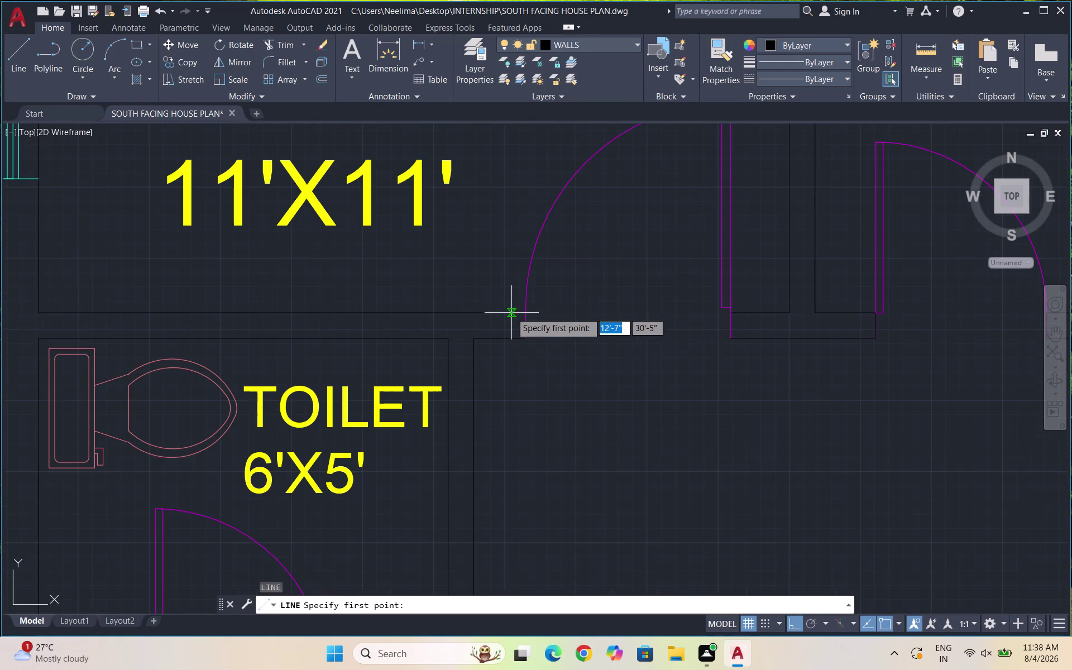
click(526, 314)
click(527, 342)
key(space)
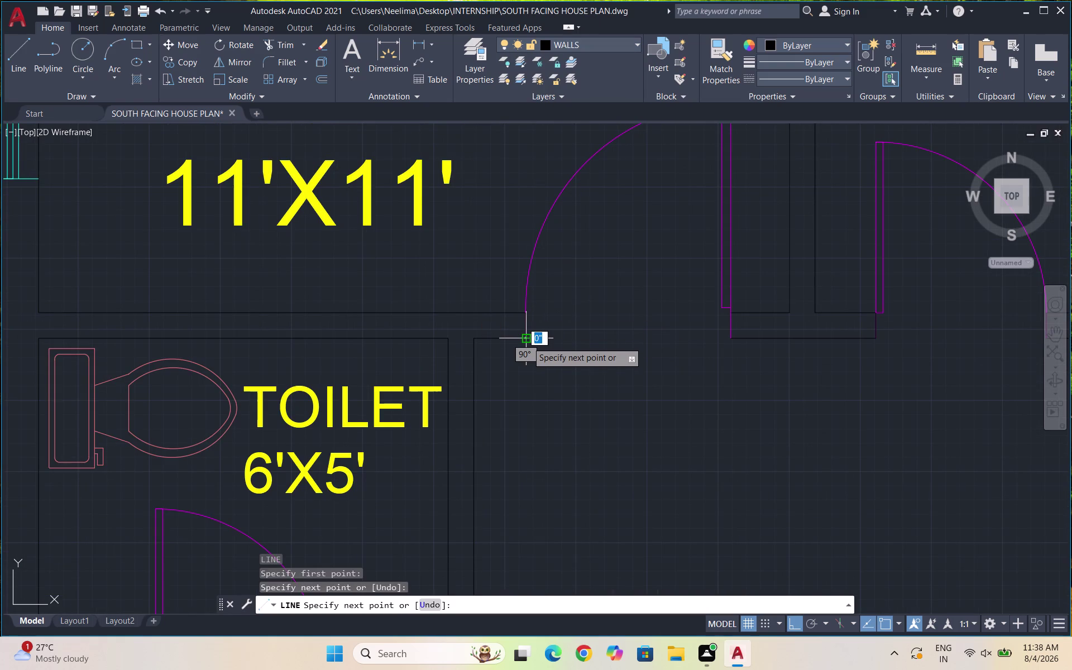
key(space)
click(732, 316)
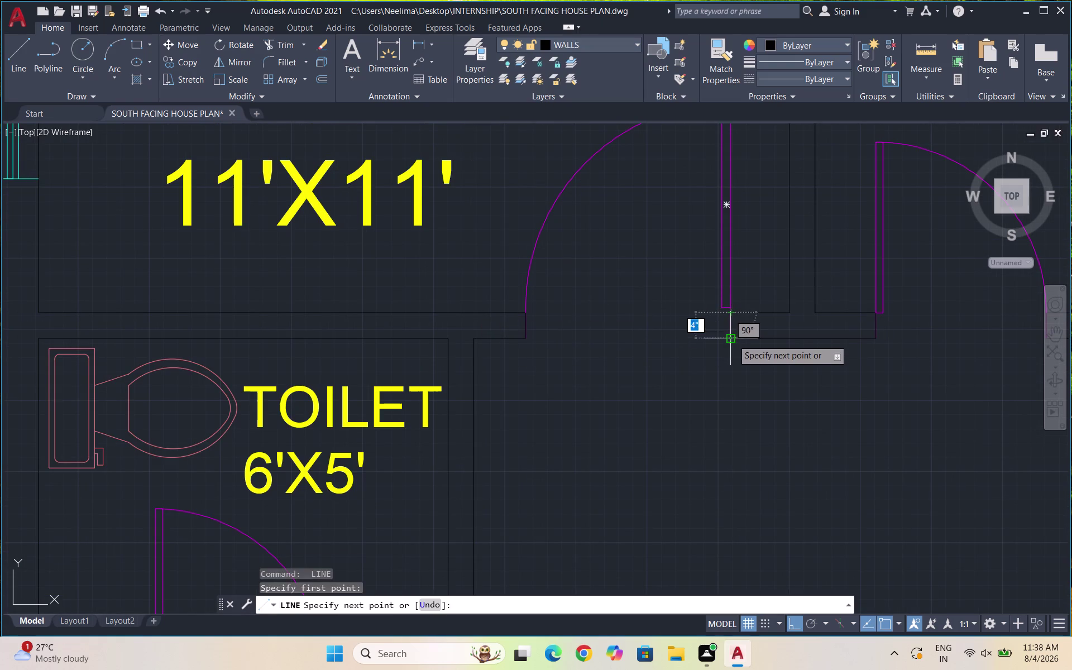
click(732, 339)
key(space)
Delete the spare door left of the plan.
scroll(down, 3)
scroll(down, 3)
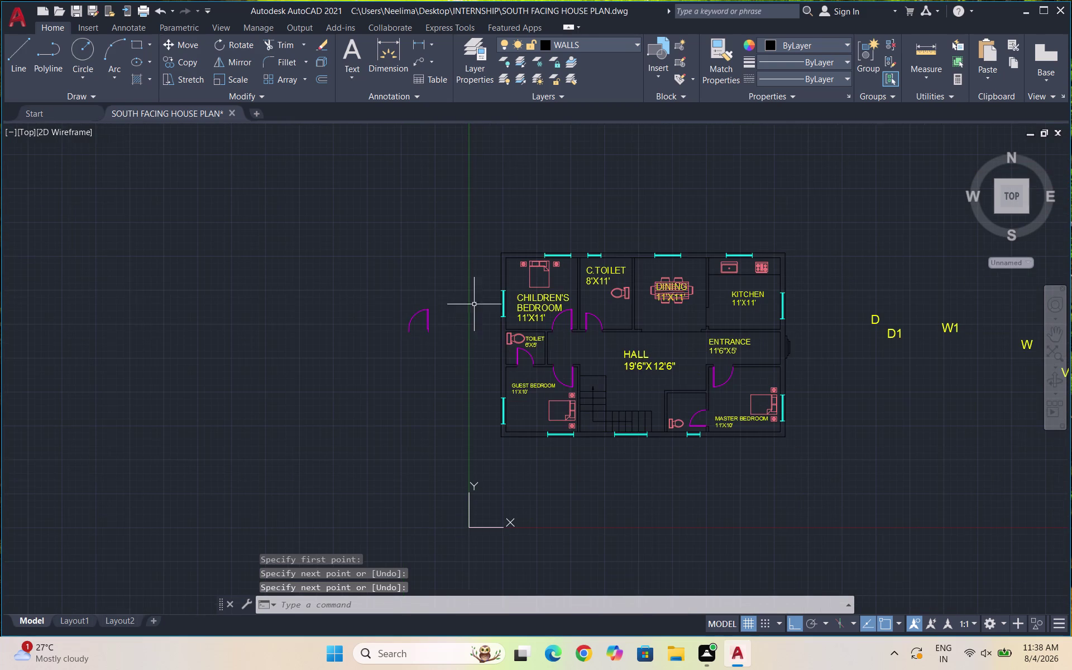
drag(436, 334, 406, 300)
click(394, 300)
key(Delete)
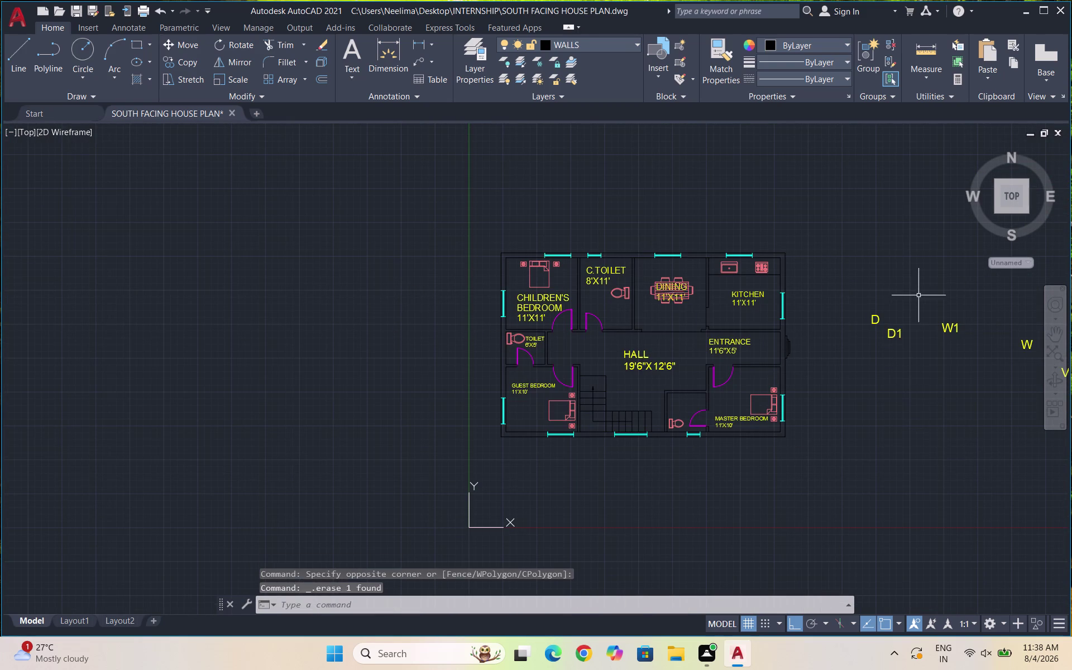
scroll(up, 3)
click(863, 350)
Move the D door tag into the children's bedroom beside its doorway, with Ortho off.
click(840, 332)
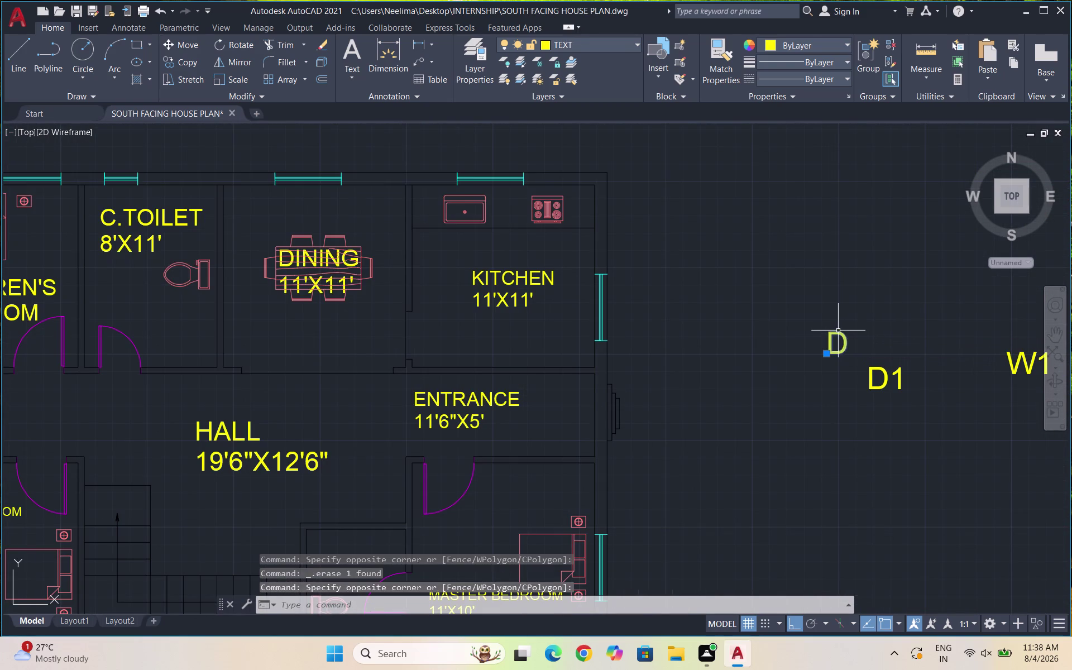
key(m)
key(Return)
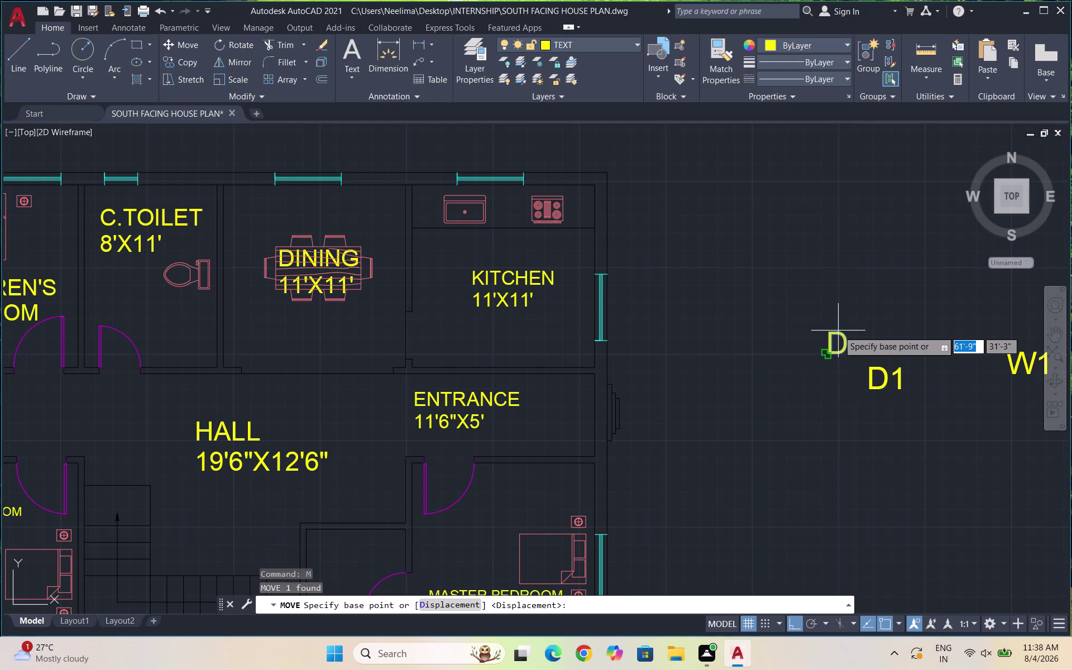
drag(836, 349, 850, 346)
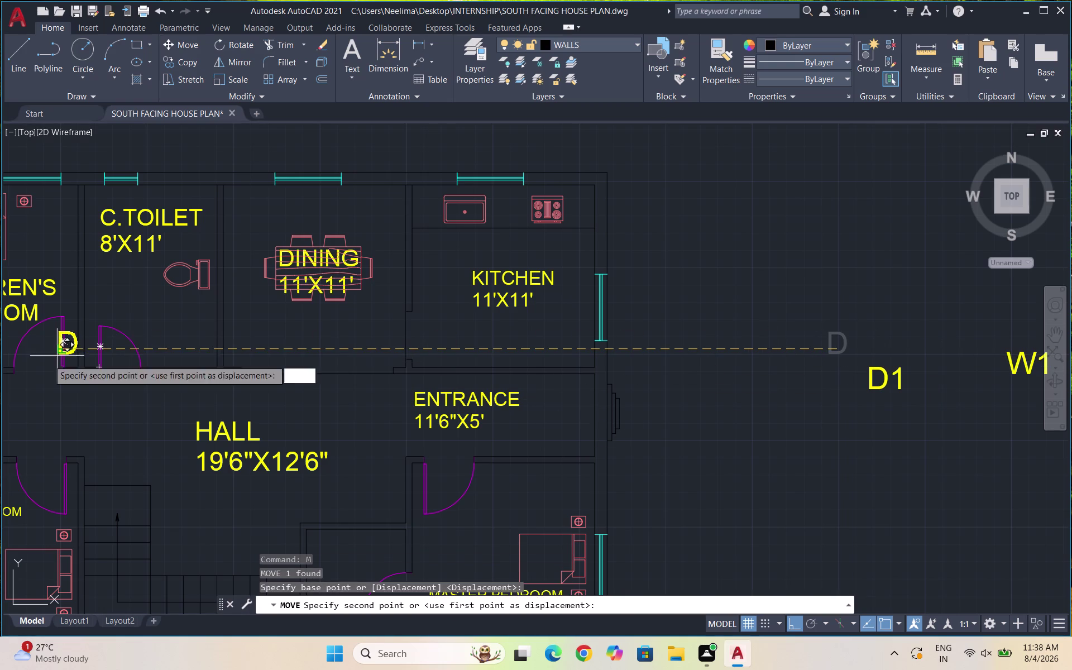
scroll(down, 3)
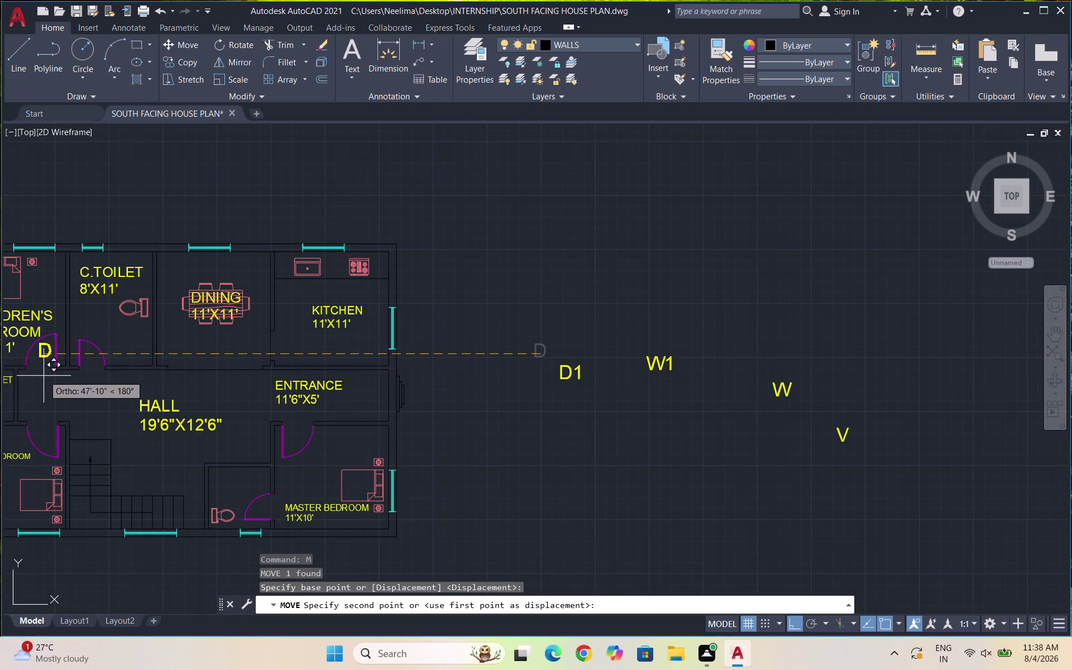
key(F8)
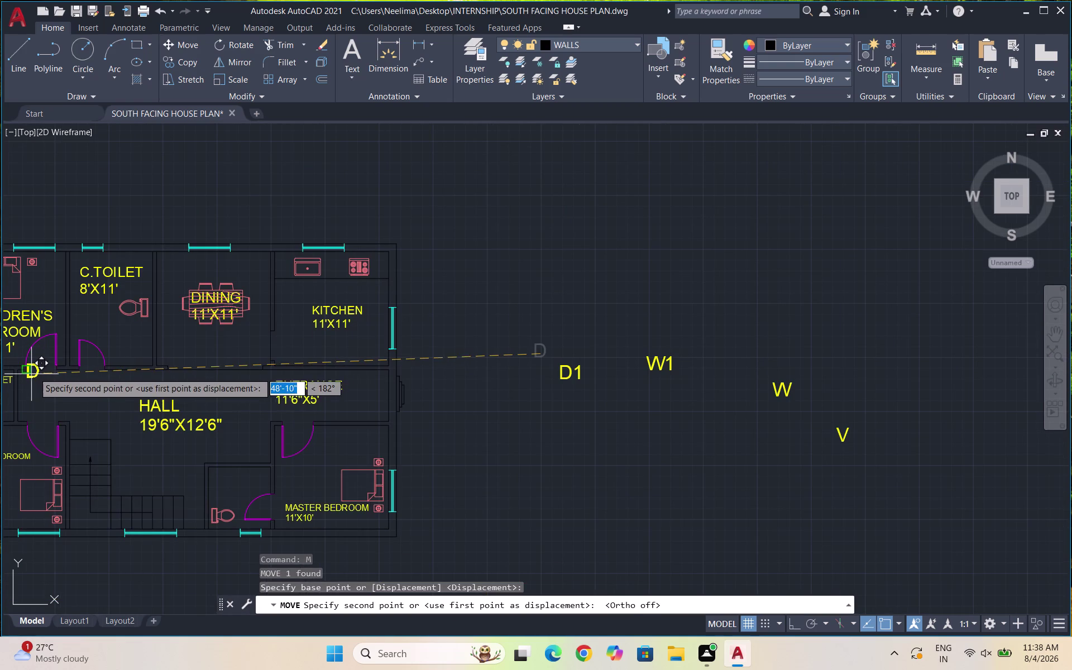
scroll(up, 3)
click(48, 368)
Select the D1 door tag outside the plan.
scroll(down, 3)
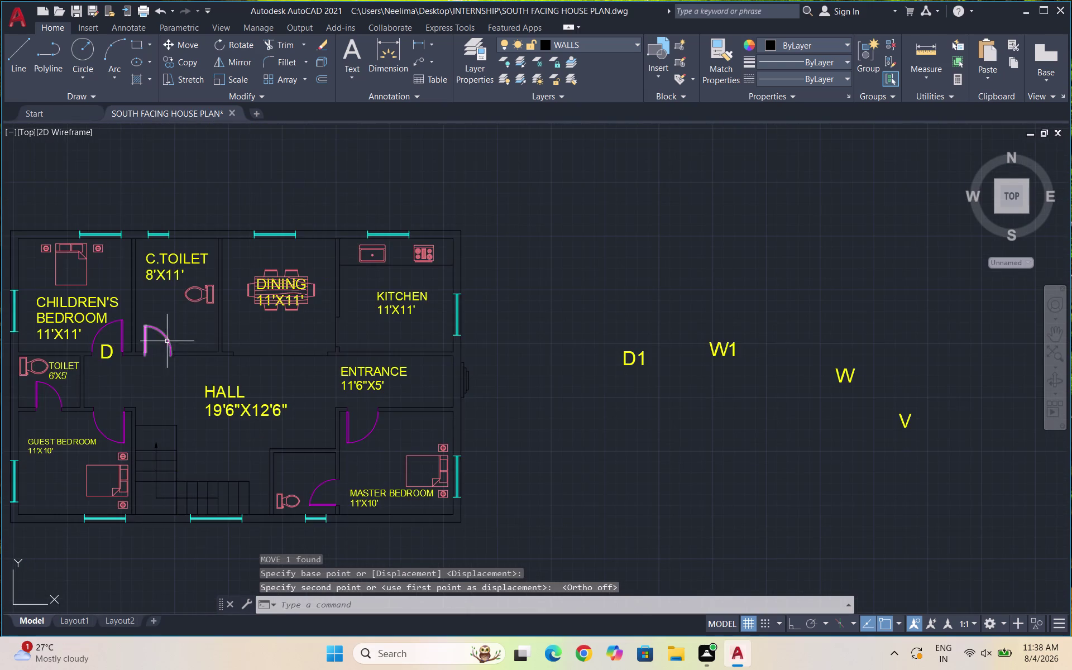
scroll(down, 3)
scroll(up, 3)
drag(472, 350, 466, 340)
click(446, 324)
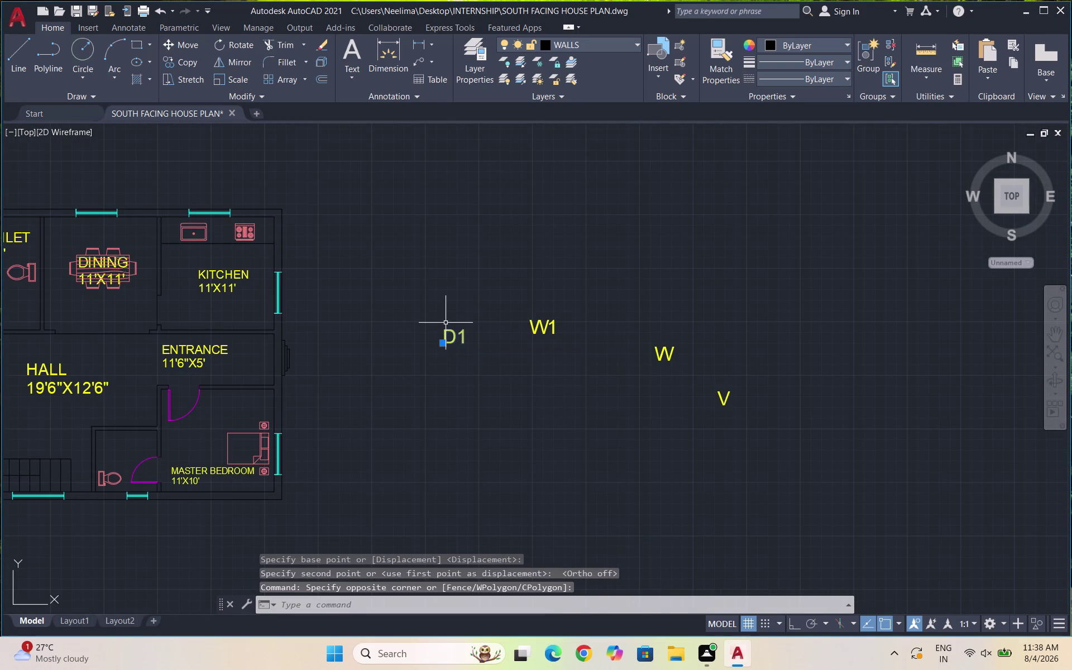
Copy the D1 door tag to a spot near the hall door.
text(CO)
key(Return)
click(450, 339)
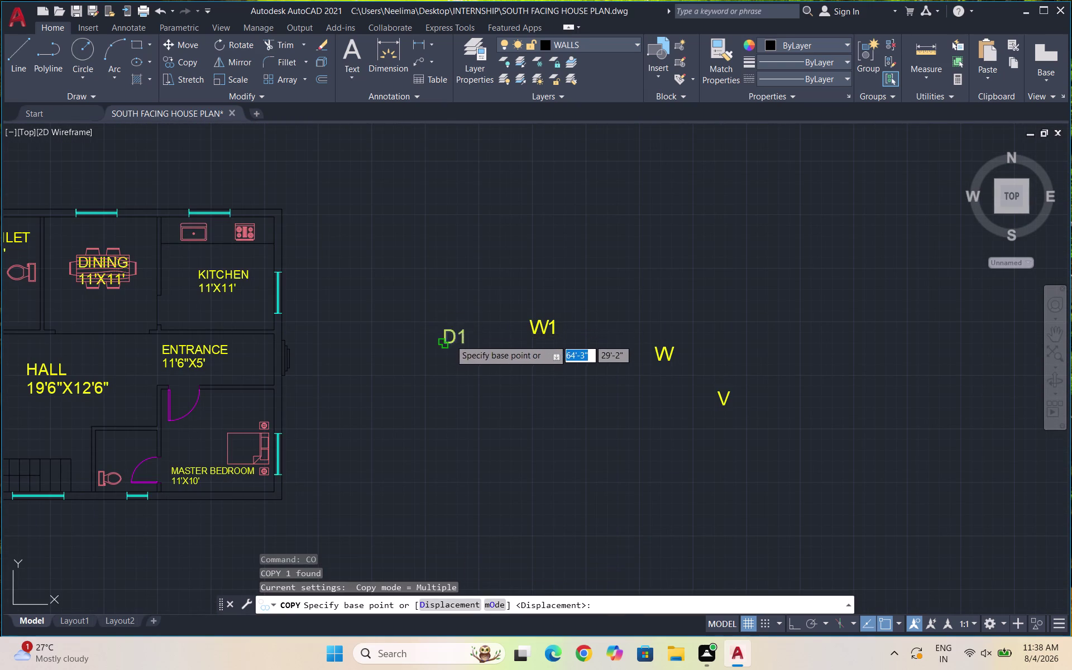
scroll(down, 3)
scroll(up, 3)
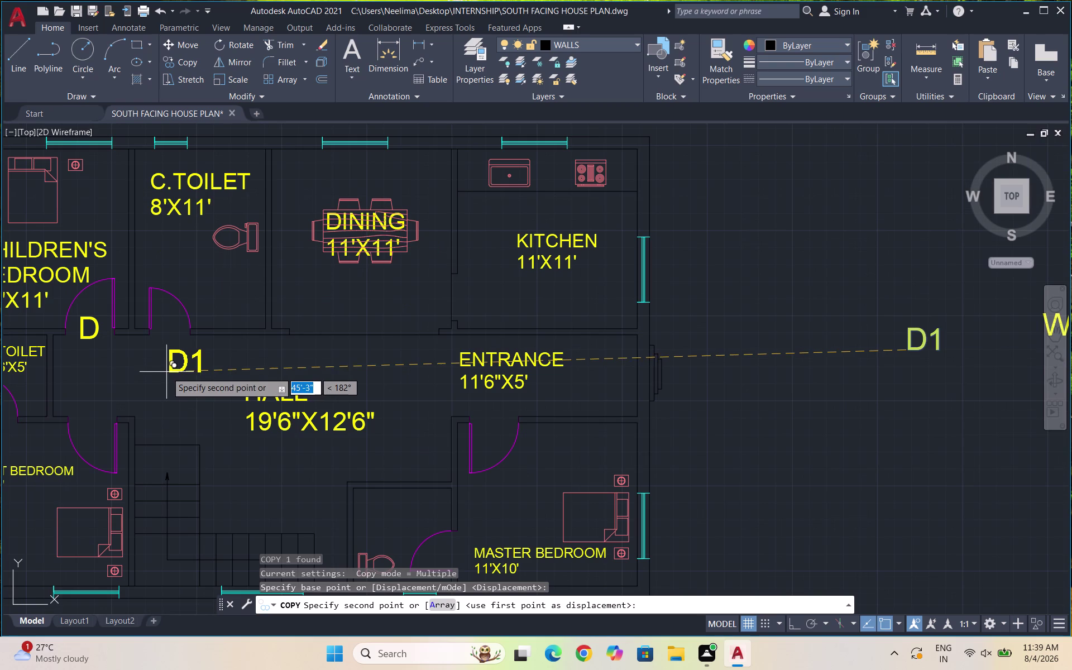
scroll(up, 3)
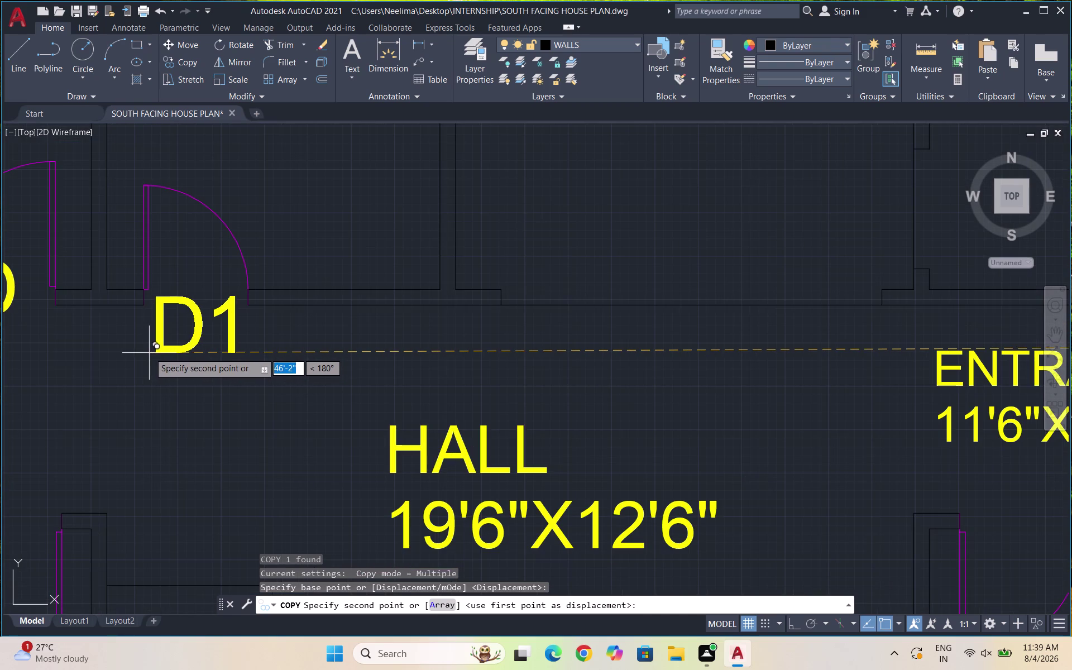
click(153, 350)
key(Escape)
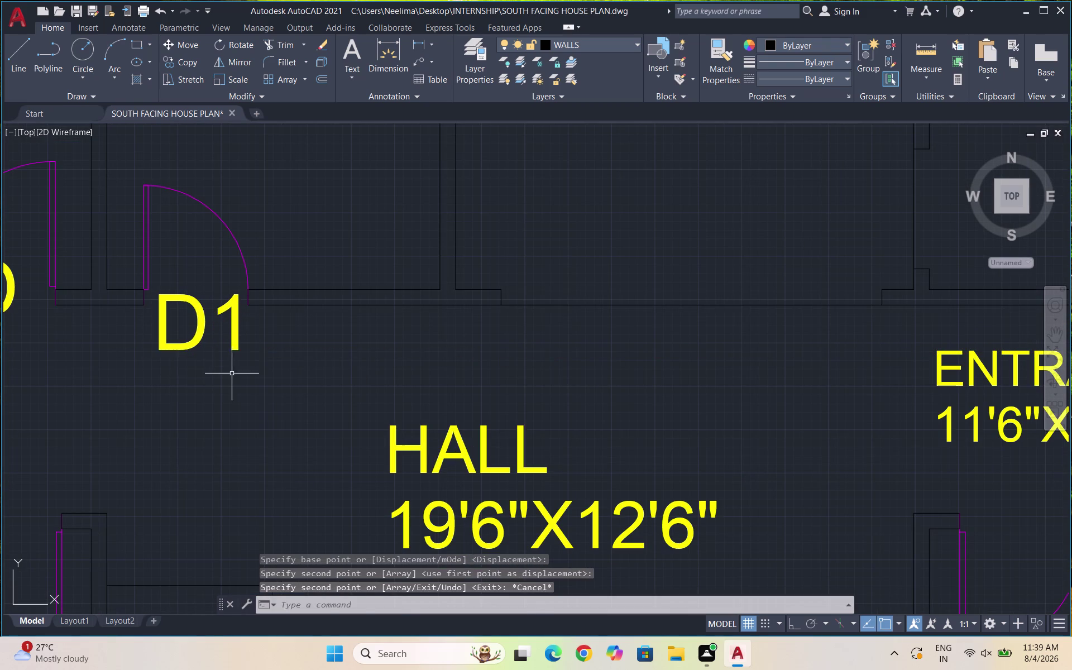
Scale the copied D1 tag down to a smaller size.
drag(241, 371, 230, 357)
click(167, 327)
key(s)
key(c)
key(Return)
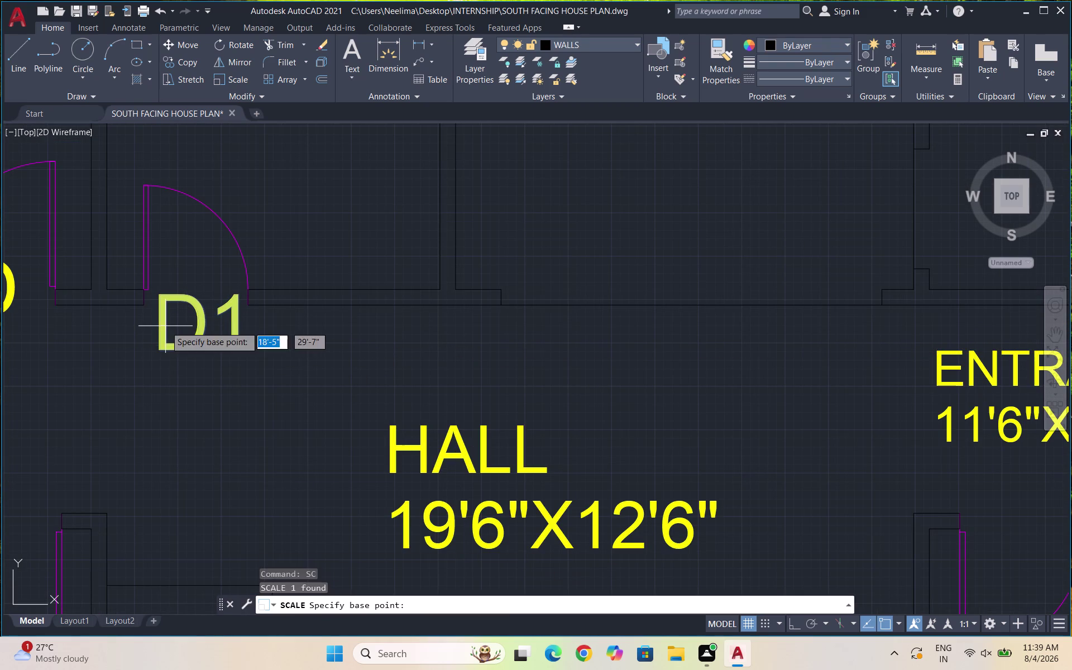
click(214, 322)
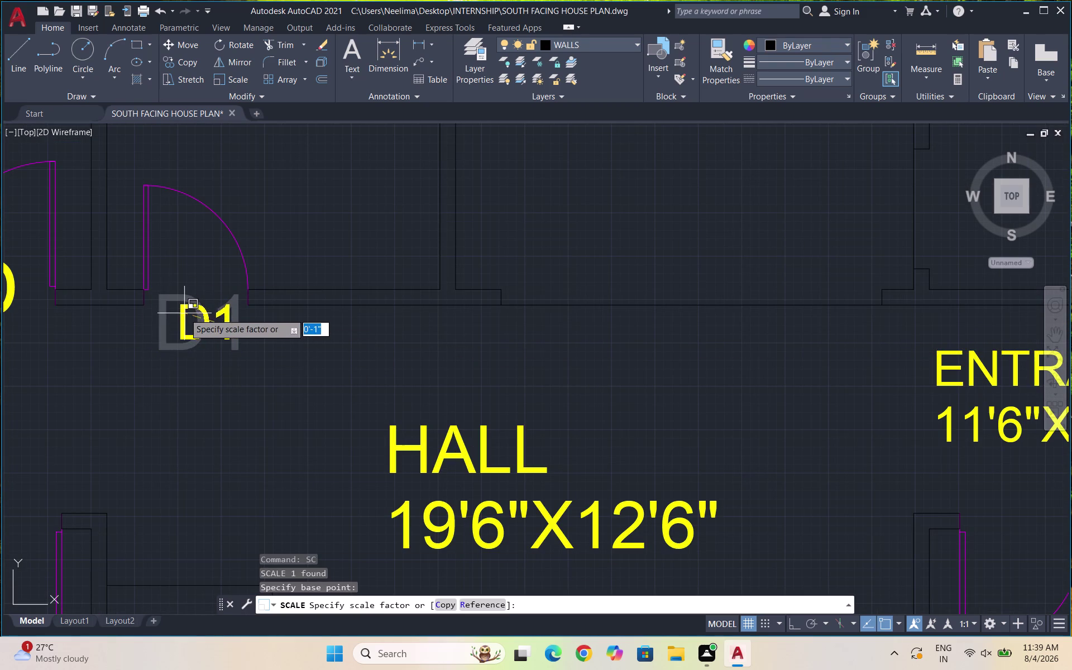
click(187, 313)
Move the resized D1 tag toward the C.Toilet door.
drag(227, 345, 215, 300)
click(201, 284)
key(m)
key(Return)
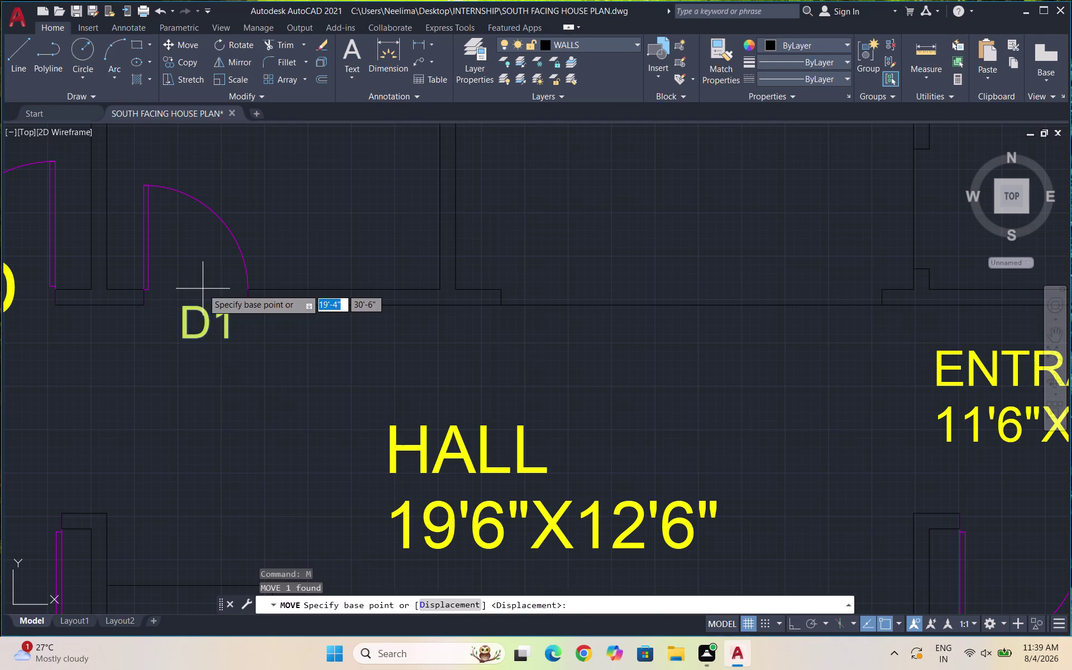
drag(205, 317, 206, 310)
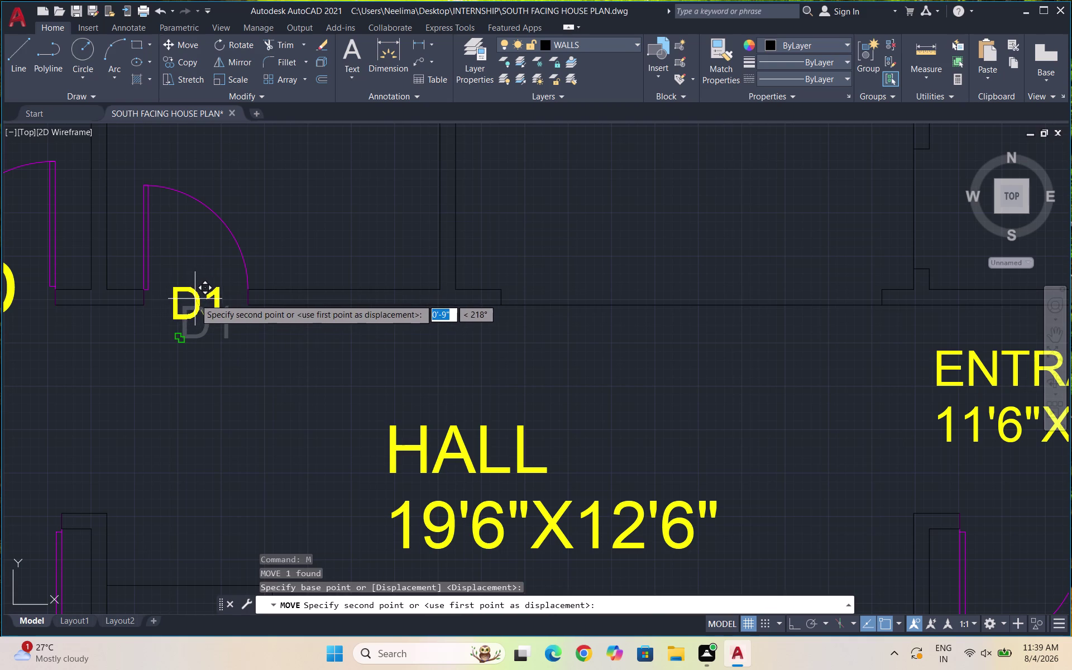
drag(197, 295, 200, 289)
drag(193, 366, 192, 358)
click(161, 341)
Reposition the D1 tag right beside the C.Toilet door.
key(m)
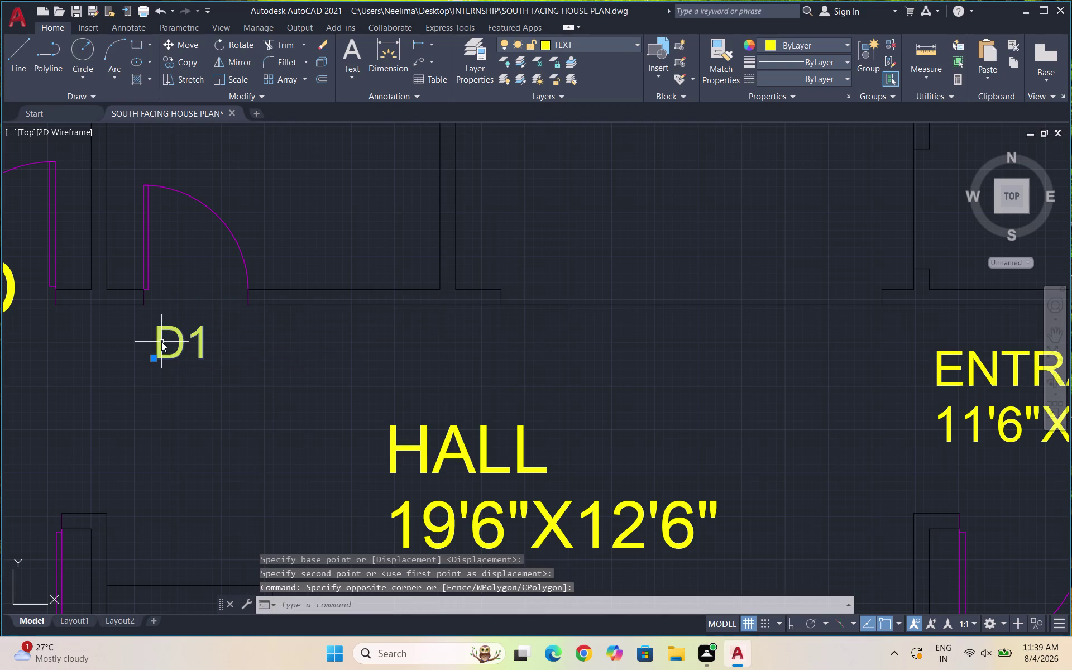
key(Return)
click(172, 334)
scroll(up, 3)
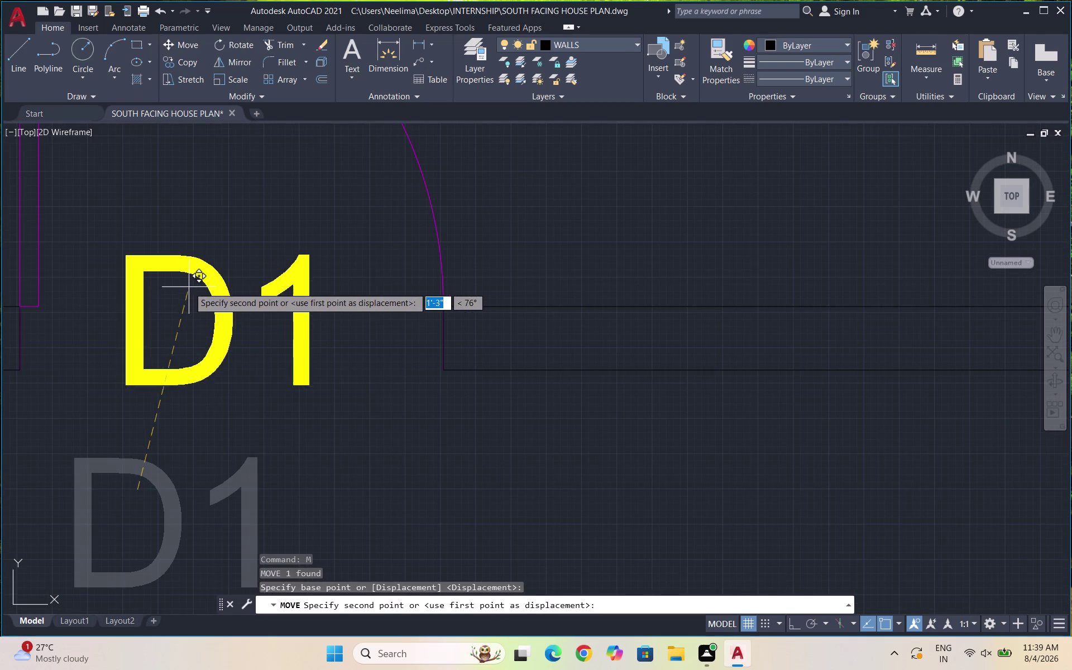
click(186, 294)
Select the D1 tag by the C.Toilet door and start a copy (CO).
scroll(down, 3)
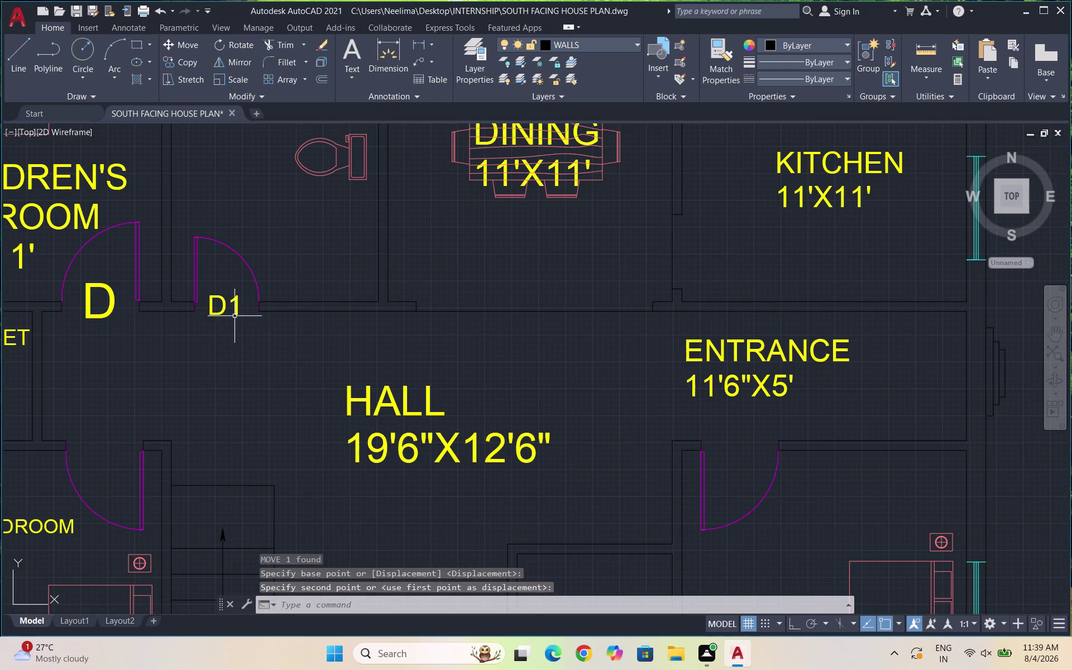
click(236, 316)
drag(200, 300, 209, 302)
click(227, 318)
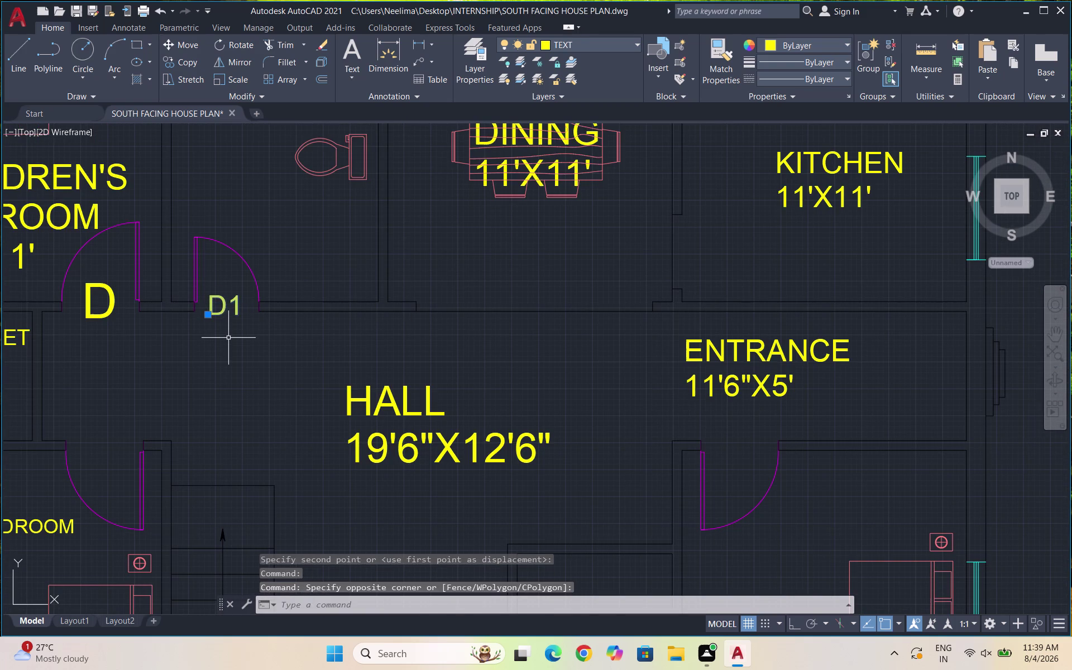
text(CO)
key(Return)
Copy D1 beside the toilet, guest bedroom, master bedroom and attached toilet doors.
scroll(down, 3)
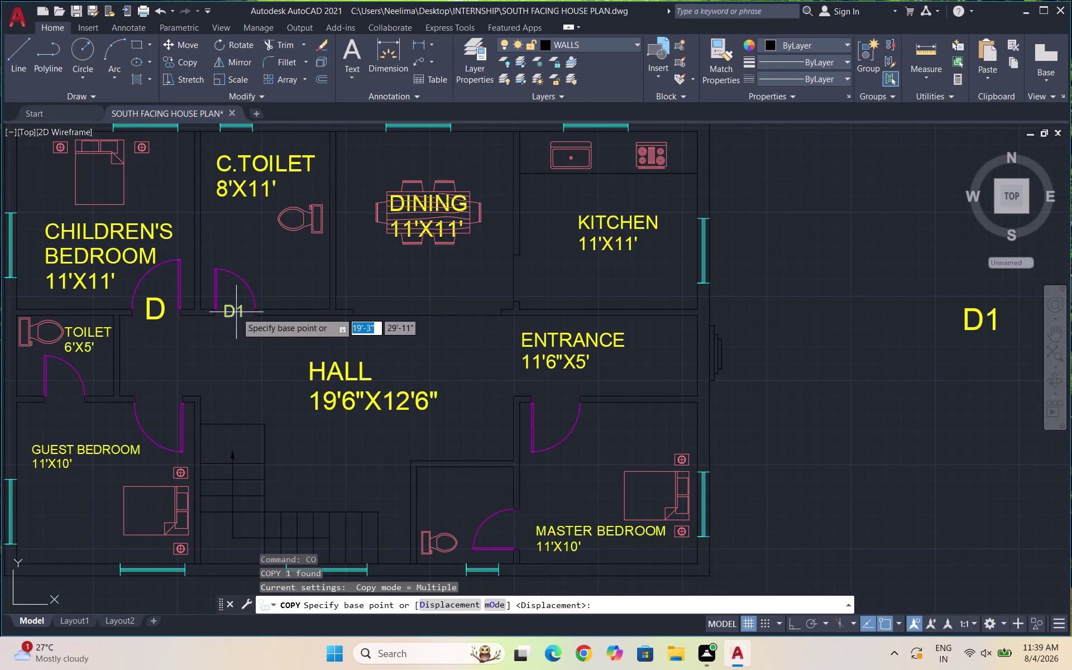
click(236, 309)
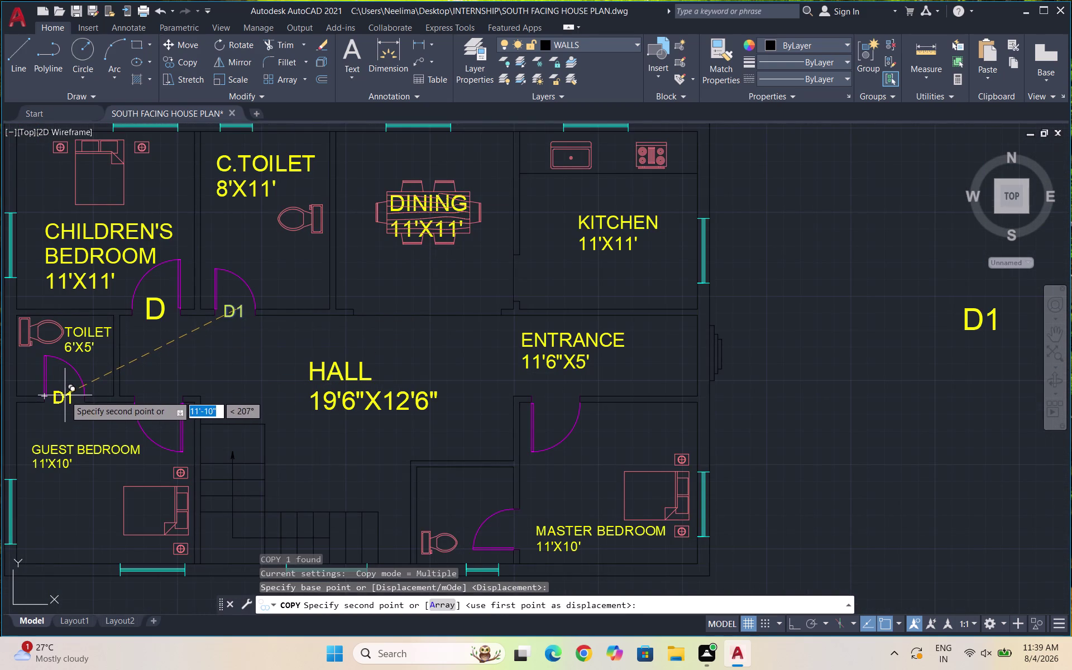
click(65, 395)
click(158, 399)
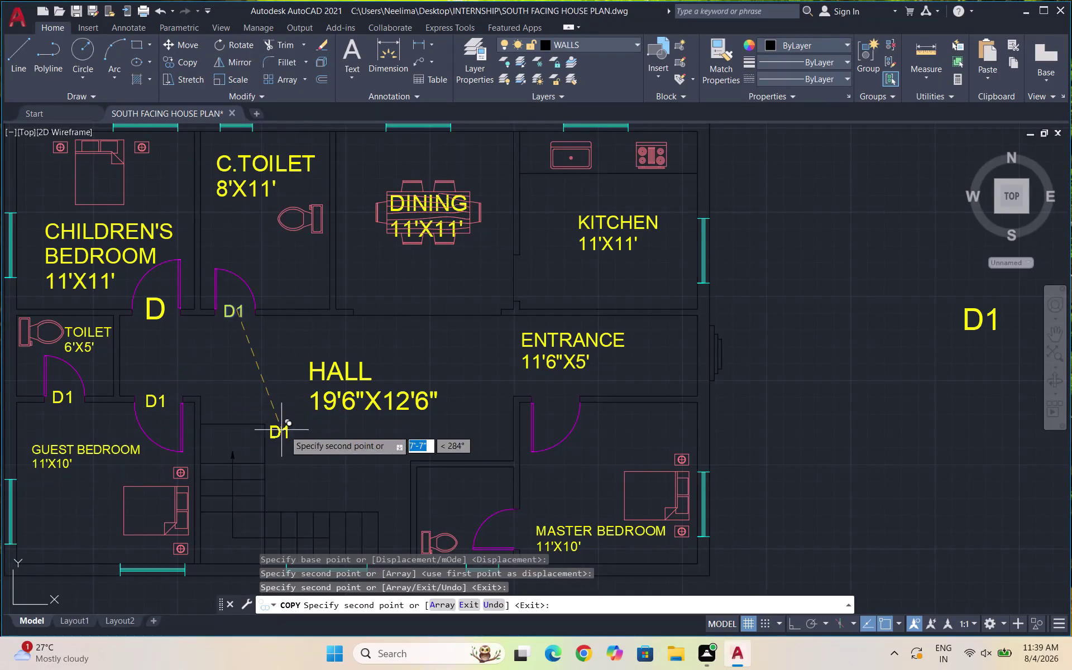
click(556, 404)
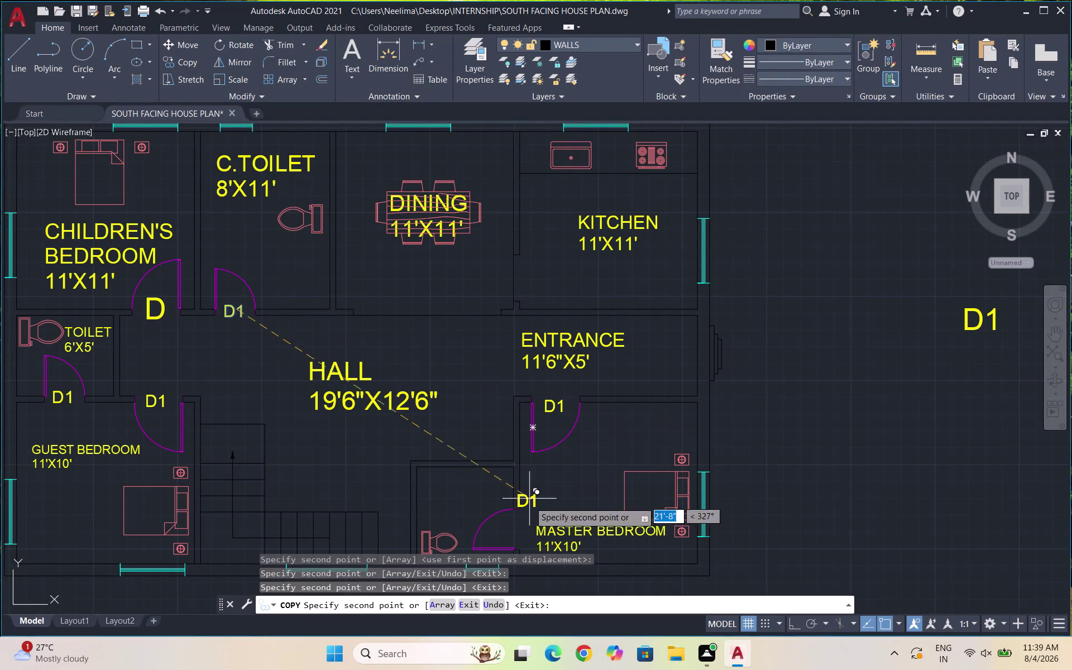
click(512, 525)
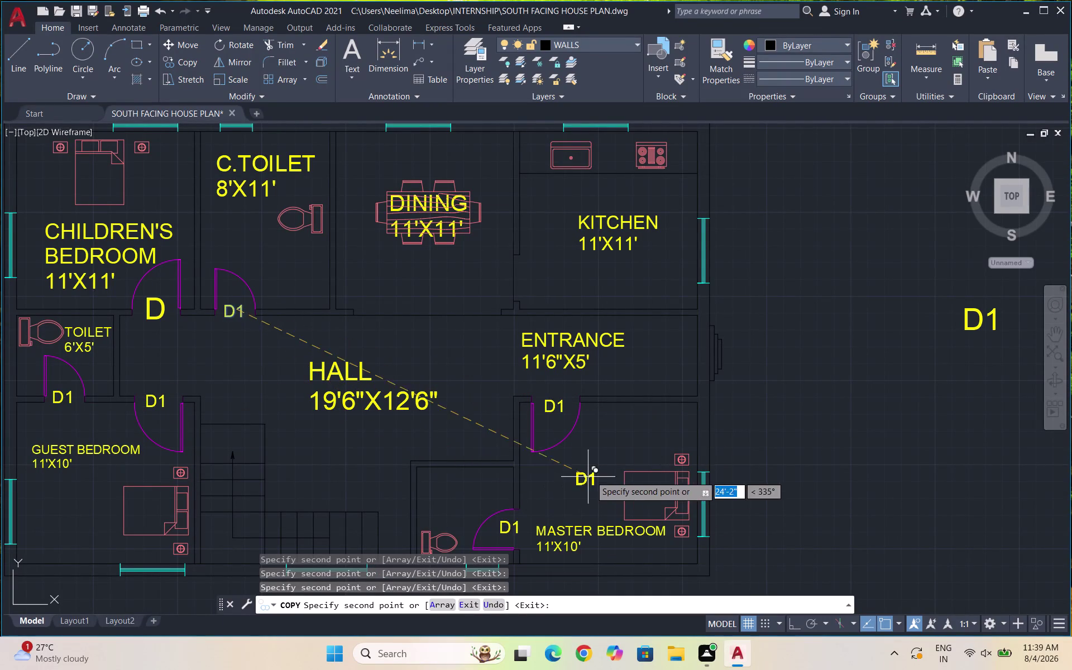
key(Escape)
Select the W1 window label.
scroll(down, 3)
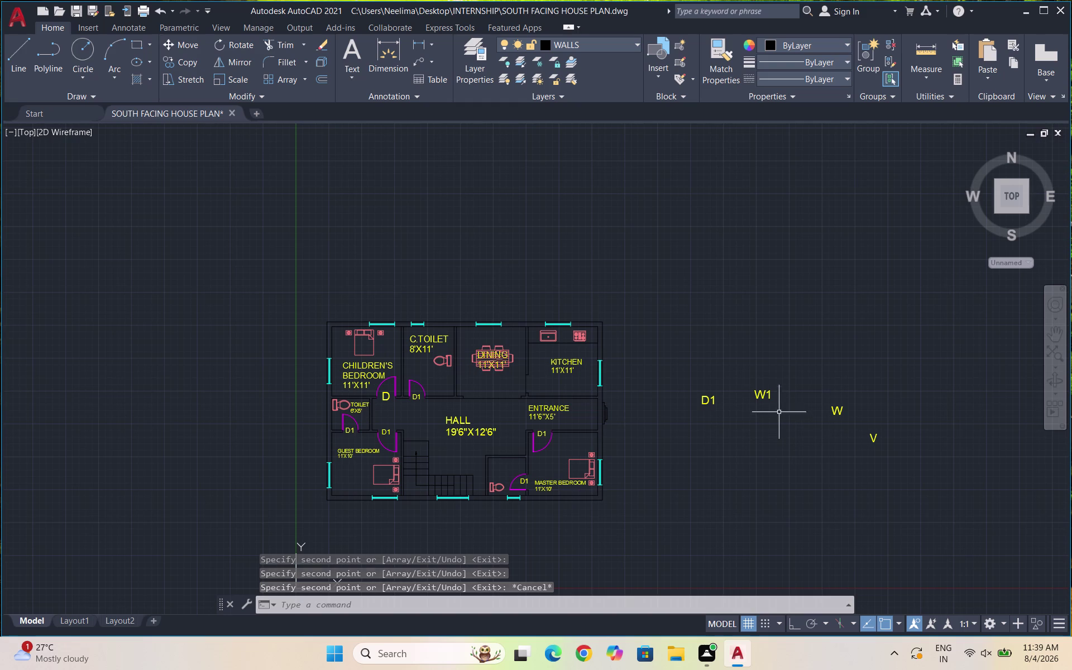
drag(774, 401, 773, 394)
click(746, 375)
Move the W1 label to just below its window in the south wall.
key(m)
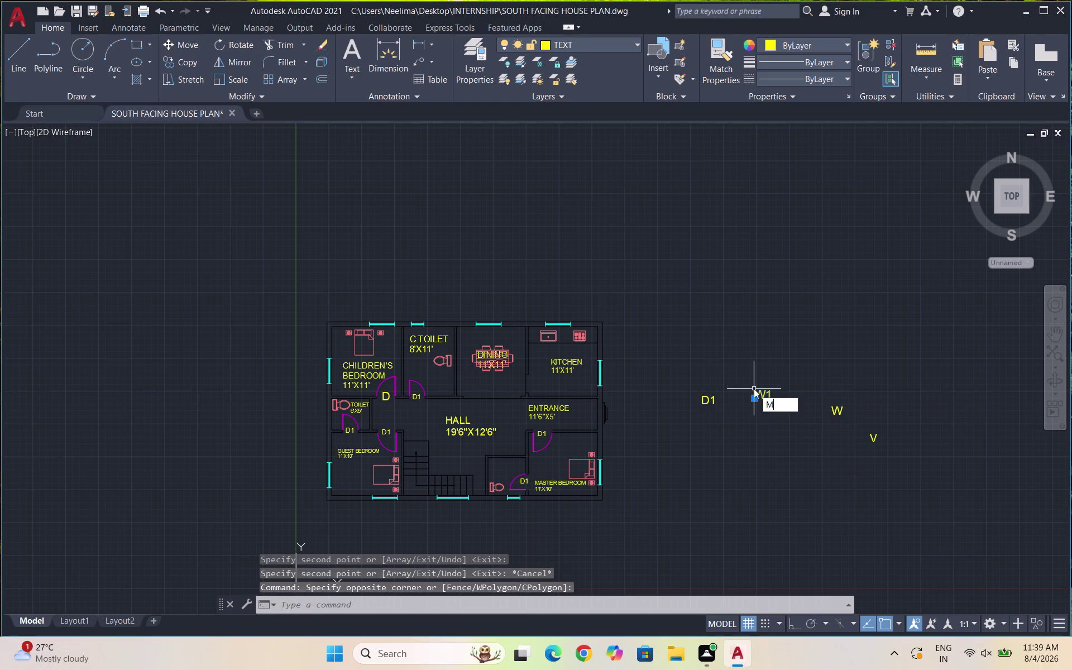
key(Return)
click(762, 398)
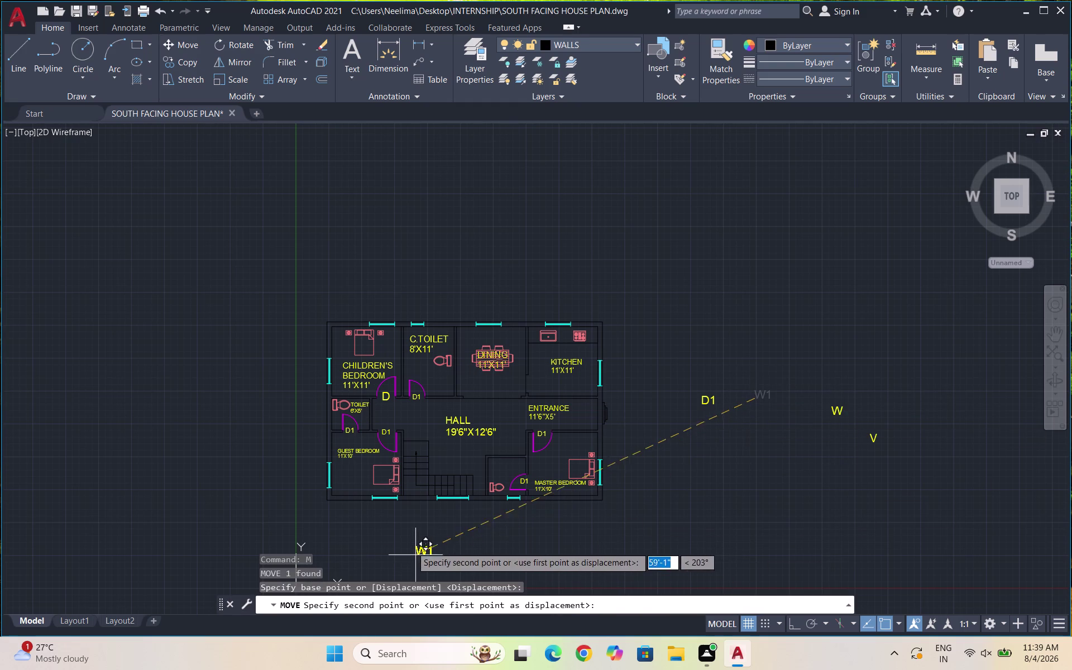
scroll(up, 3)
click(444, 508)
scroll(down, 3)
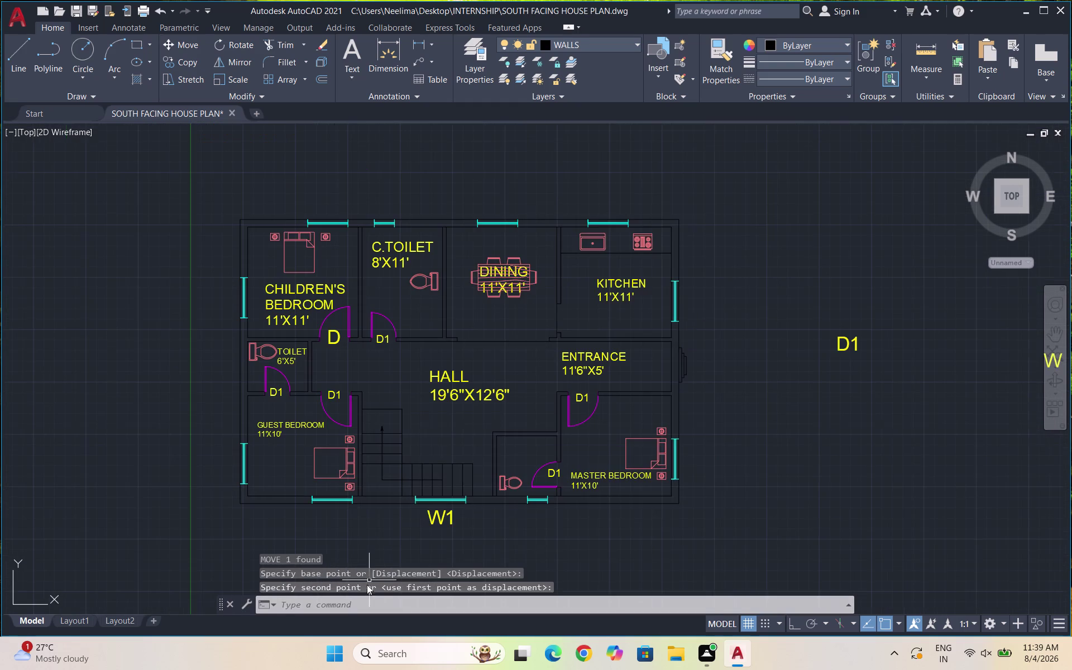
scroll(down, 3)
scroll(down, 3)
scroll(up, 3)
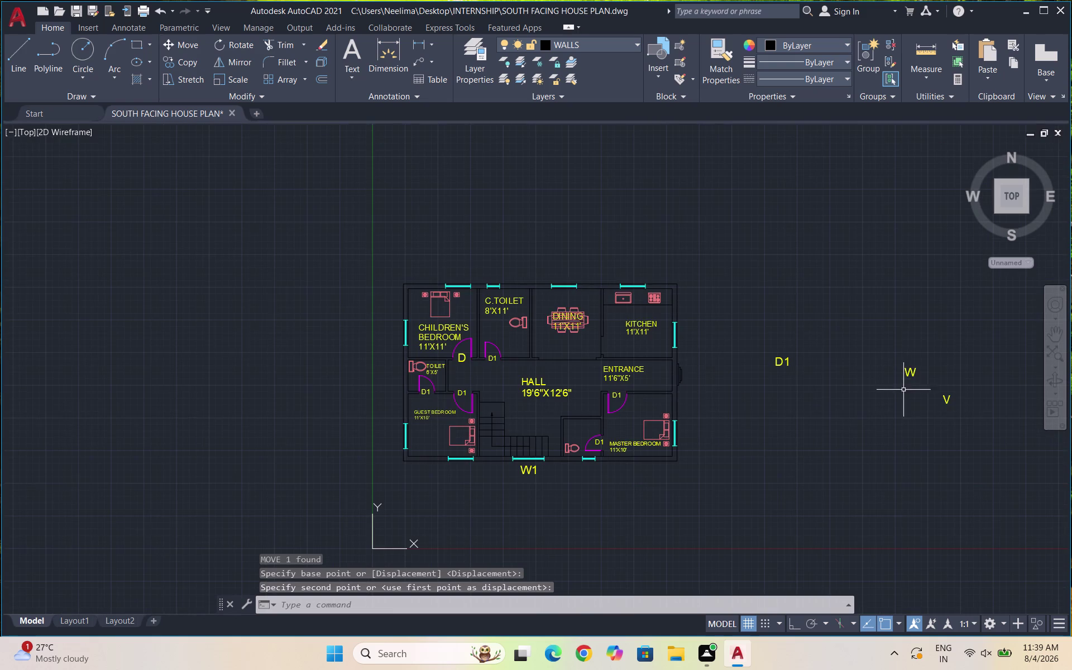
Select the W window label and start a copy (CO).
drag(925, 383, 919, 373)
click(894, 361)
text(CO)
key(Return)
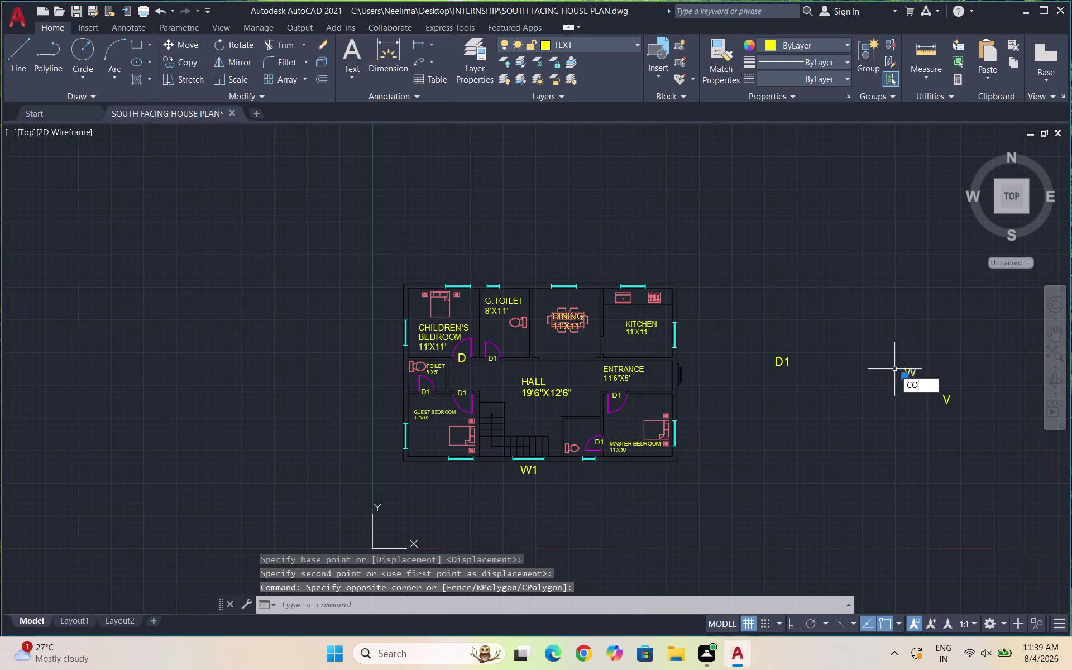
Copy W beside the south window left of W1 and both west-wall windows.
click(919, 370)
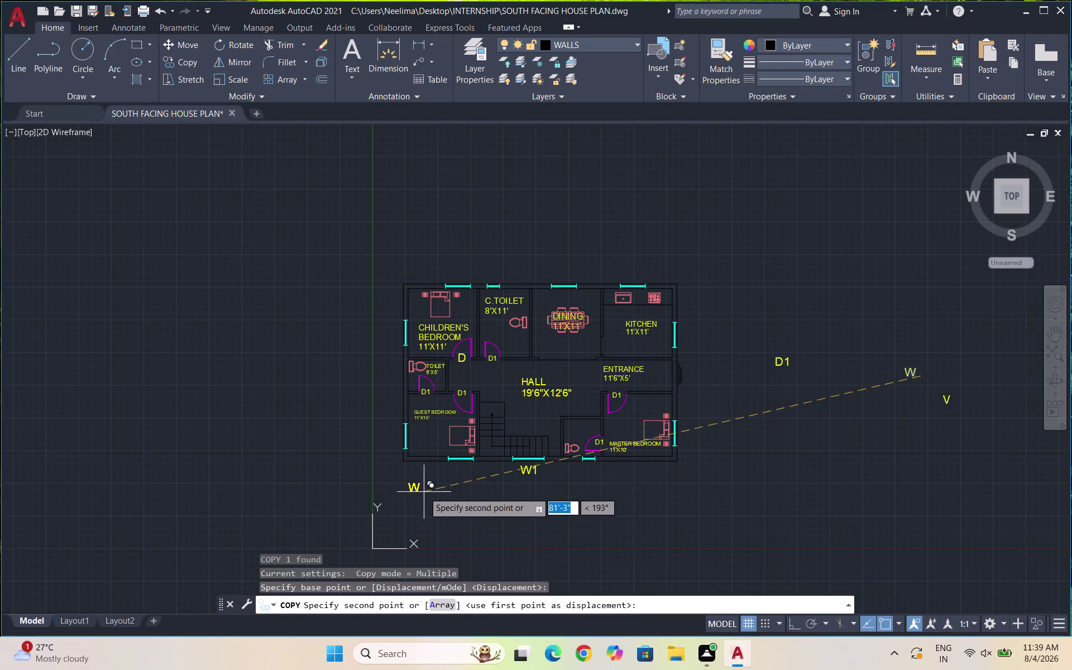
scroll(up, 3)
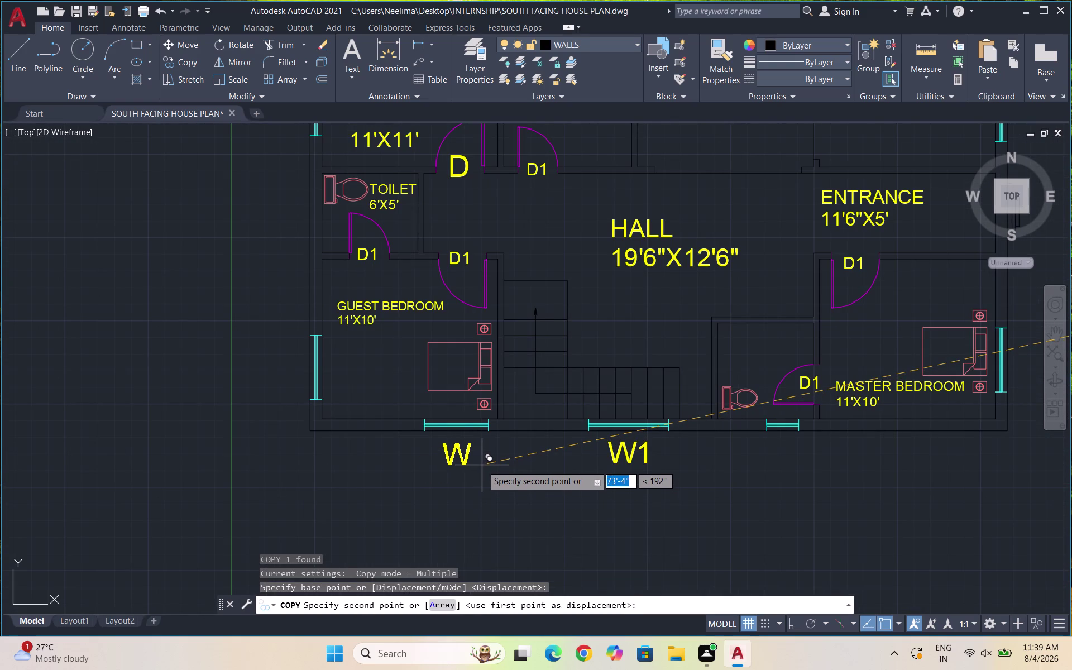
click(481, 465)
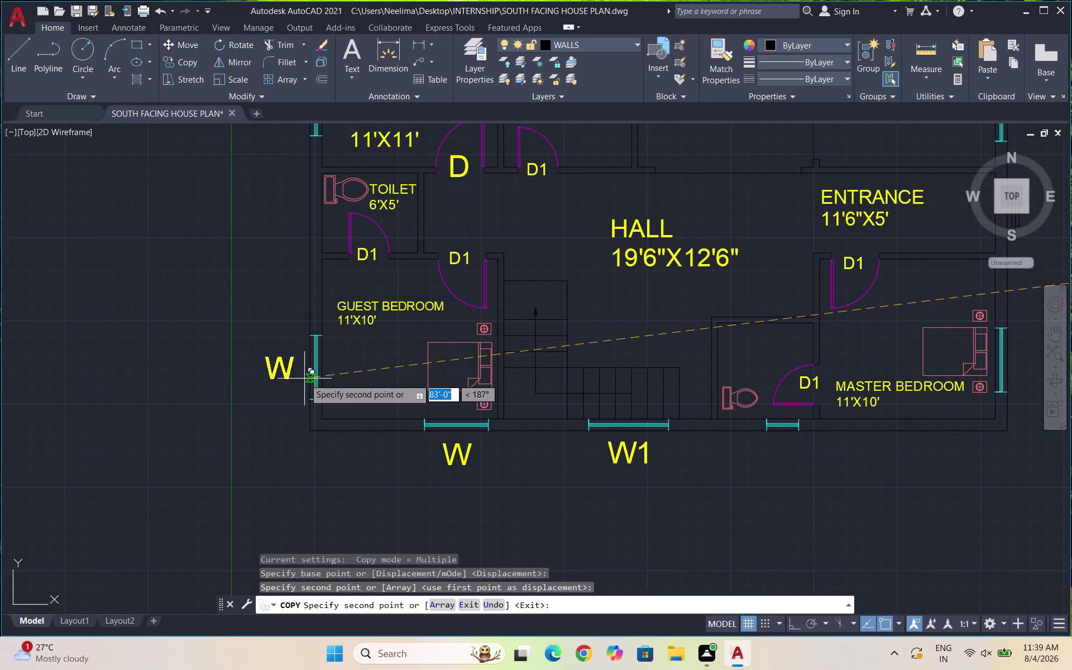
click(308, 379)
scroll(down, 3)
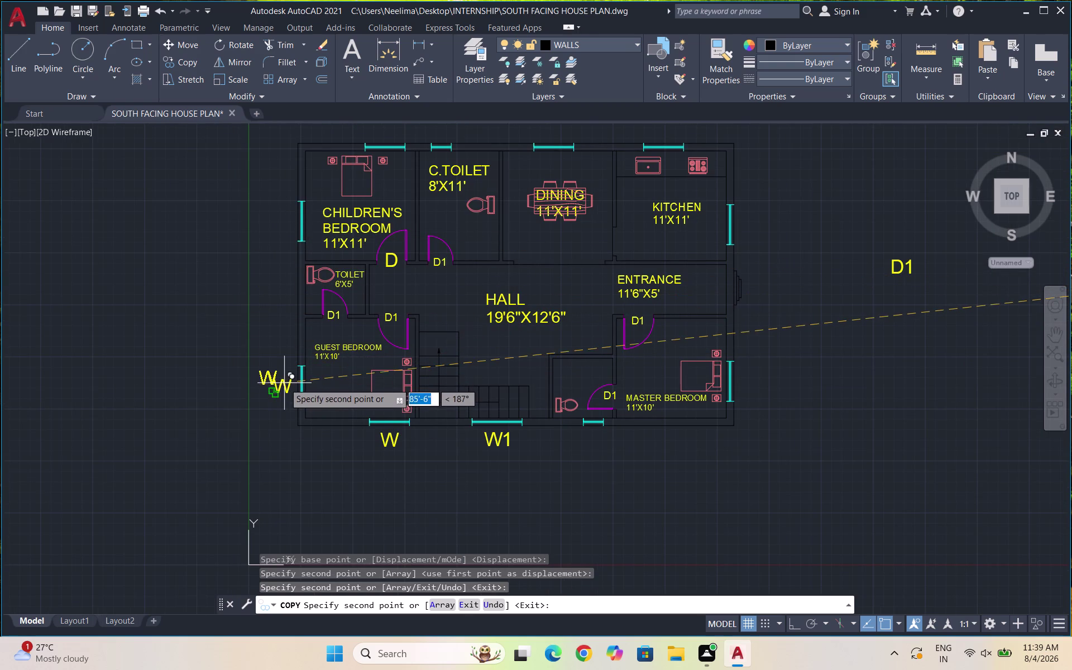
click(298, 231)
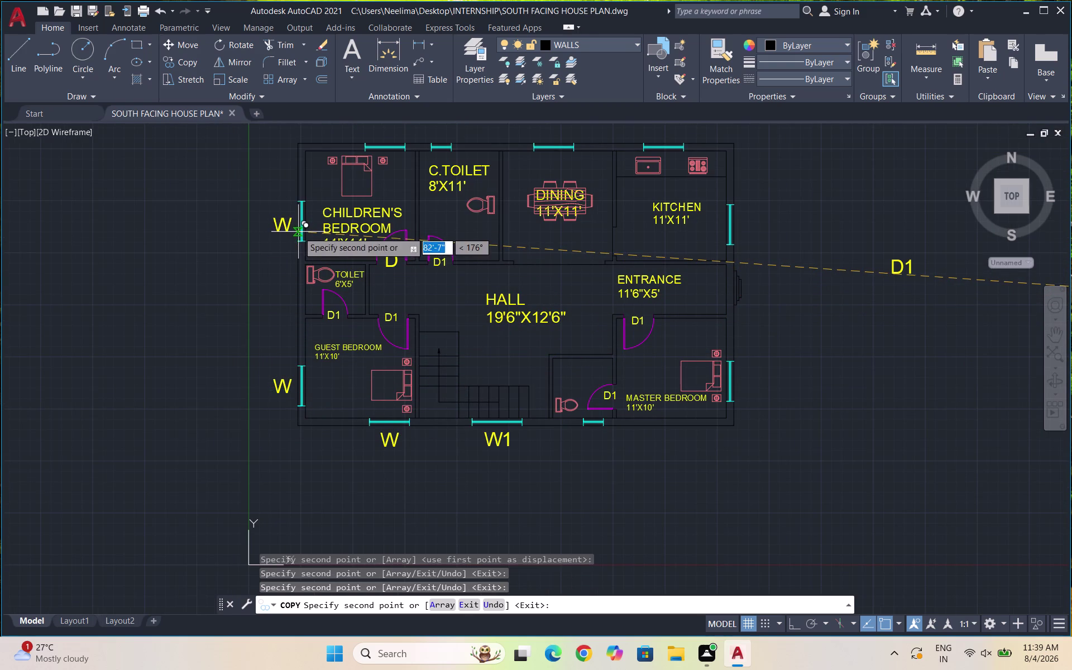
Label the north windows (children's bedroom, dining, kitchen) and east windows (kitchen, master bedroom) W.
scroll(down, 3)
scroll(up, 3)
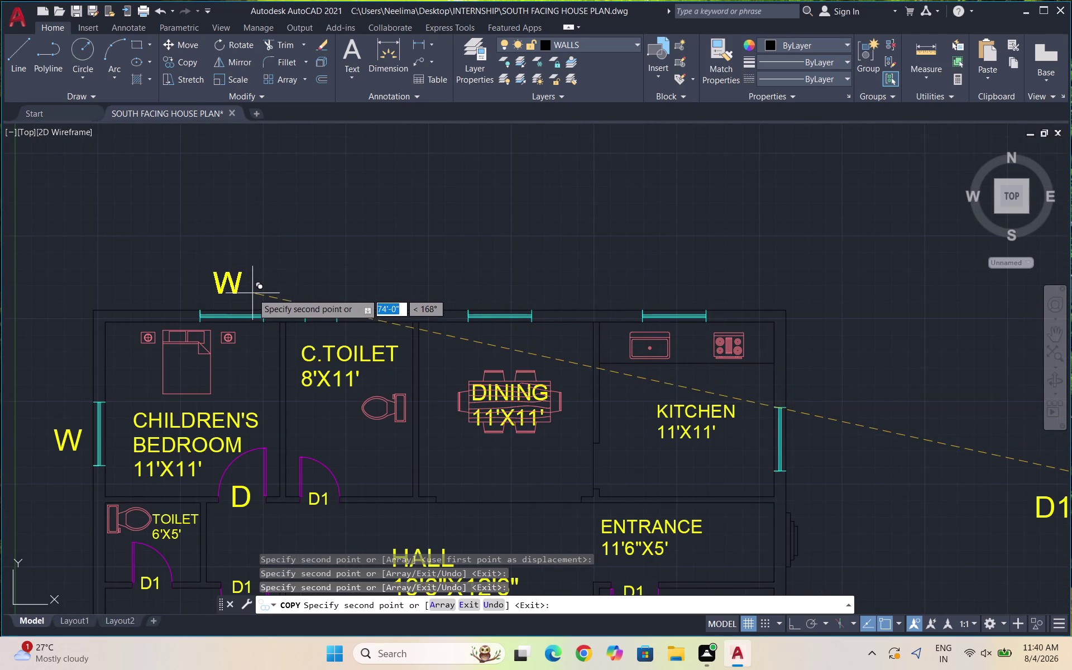
click(251, 301)
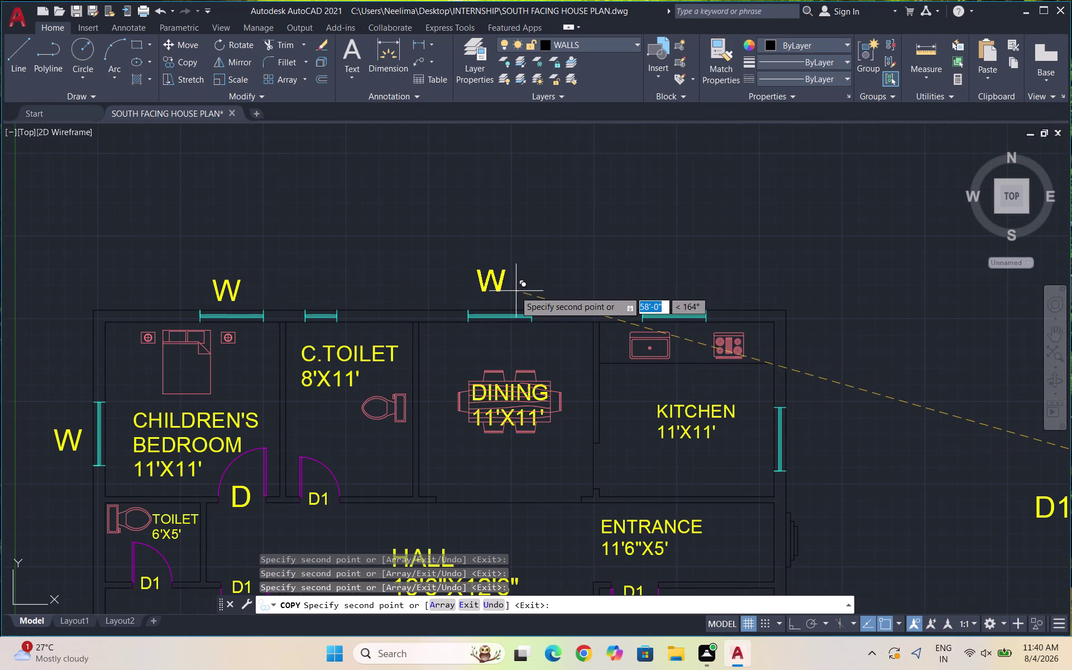
click(520, 295)
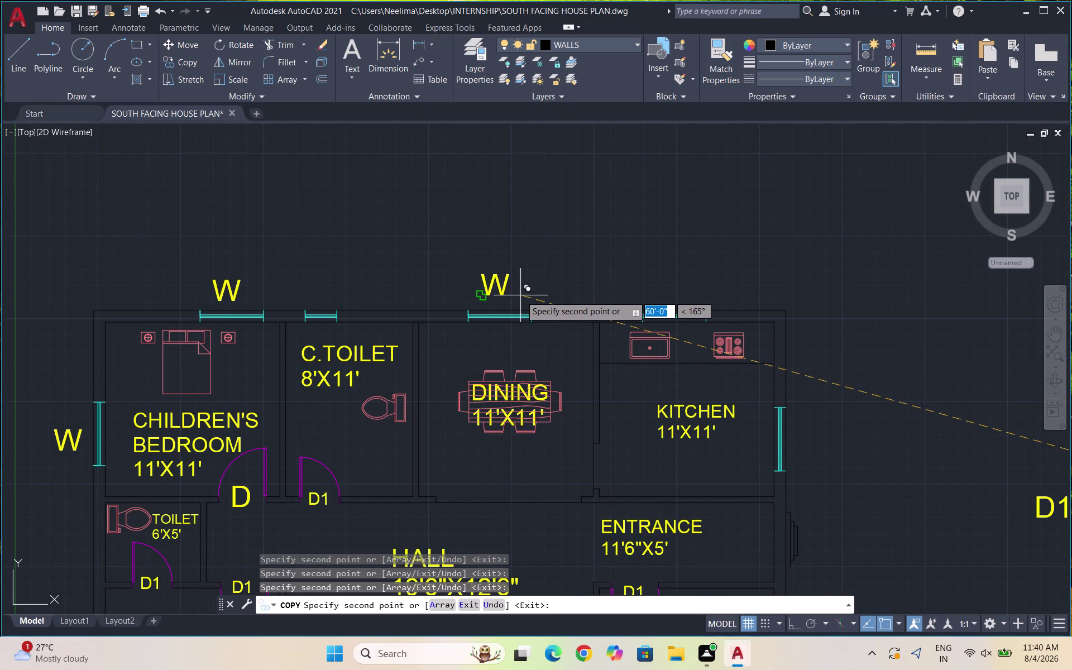
click(697, 298)
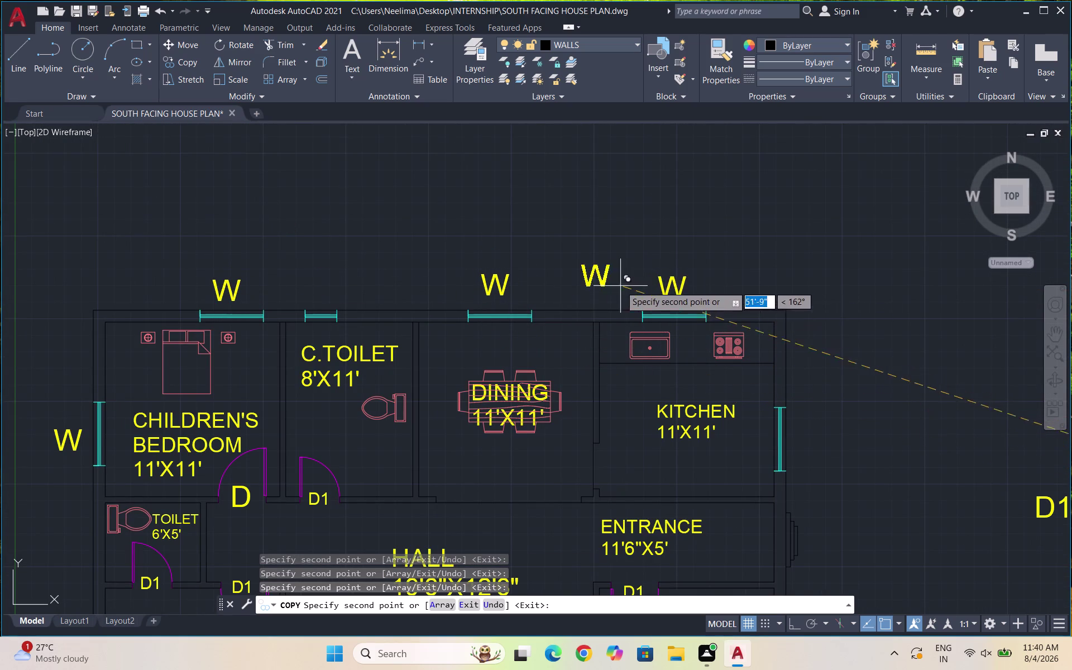
scroll(down, 3)
scroll(up, 3)
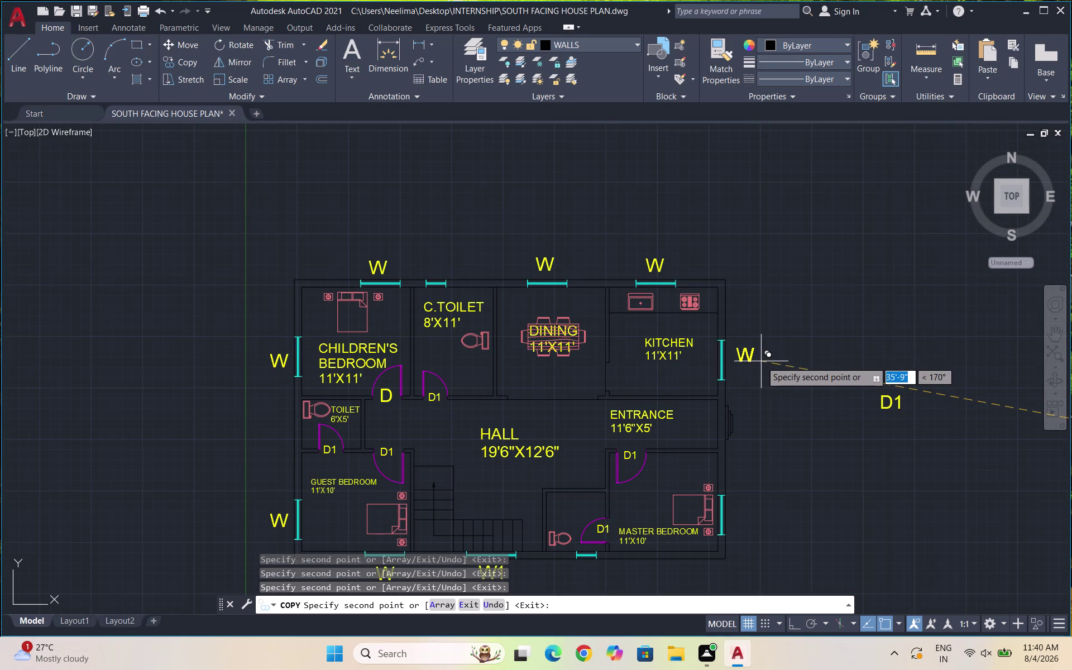
click(758, 361)
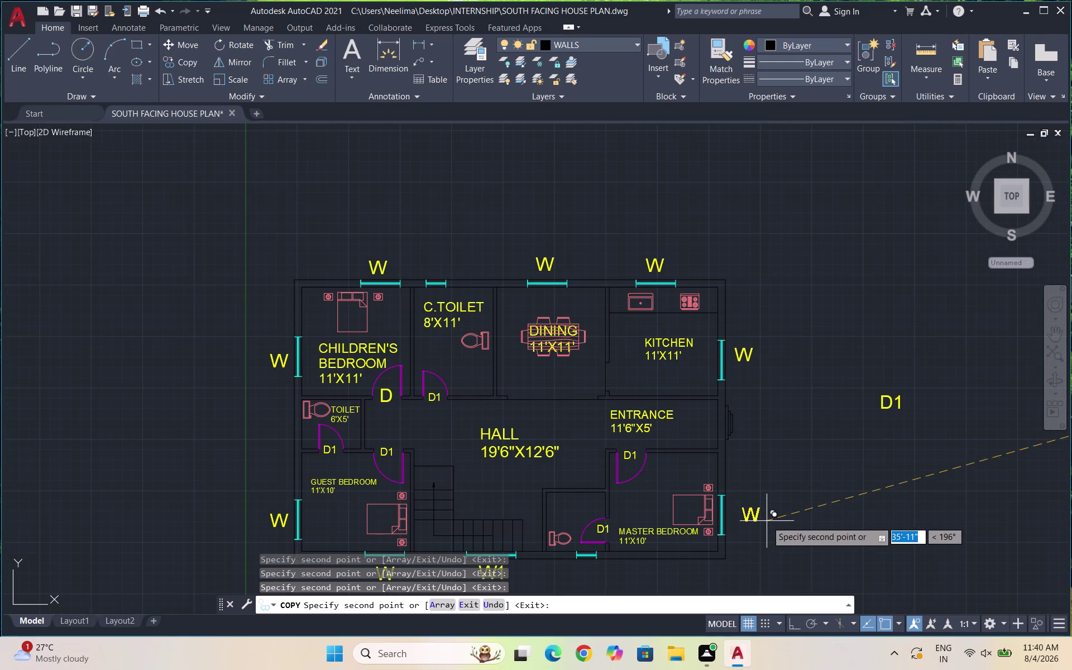
click(767, 515)
scroll(down, 3)
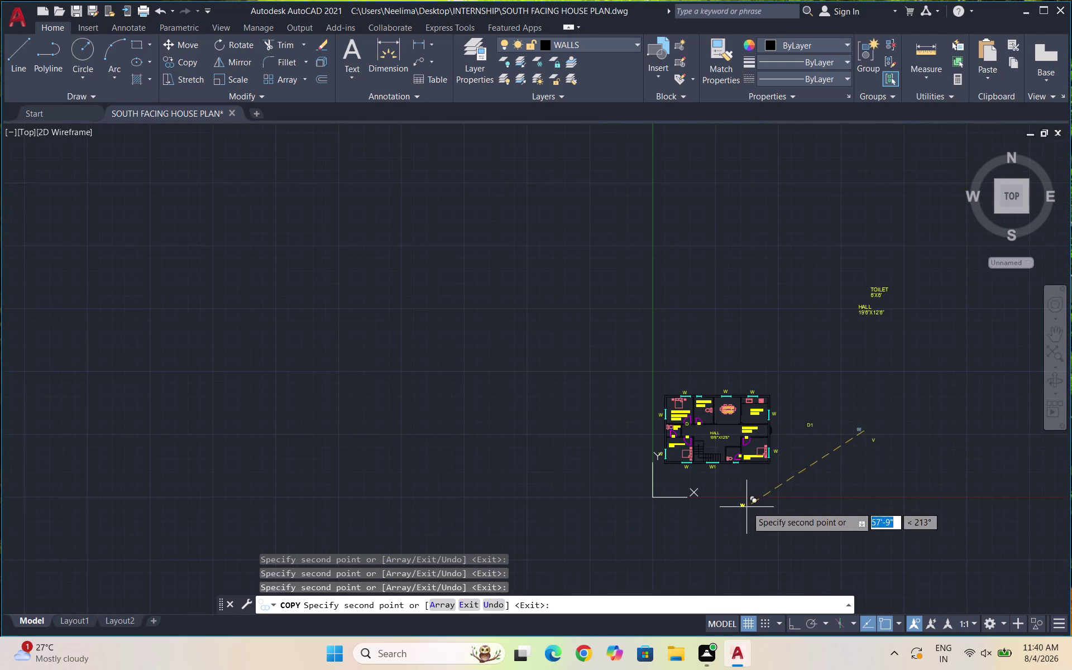
scroll(up, 3)
key(Escape)
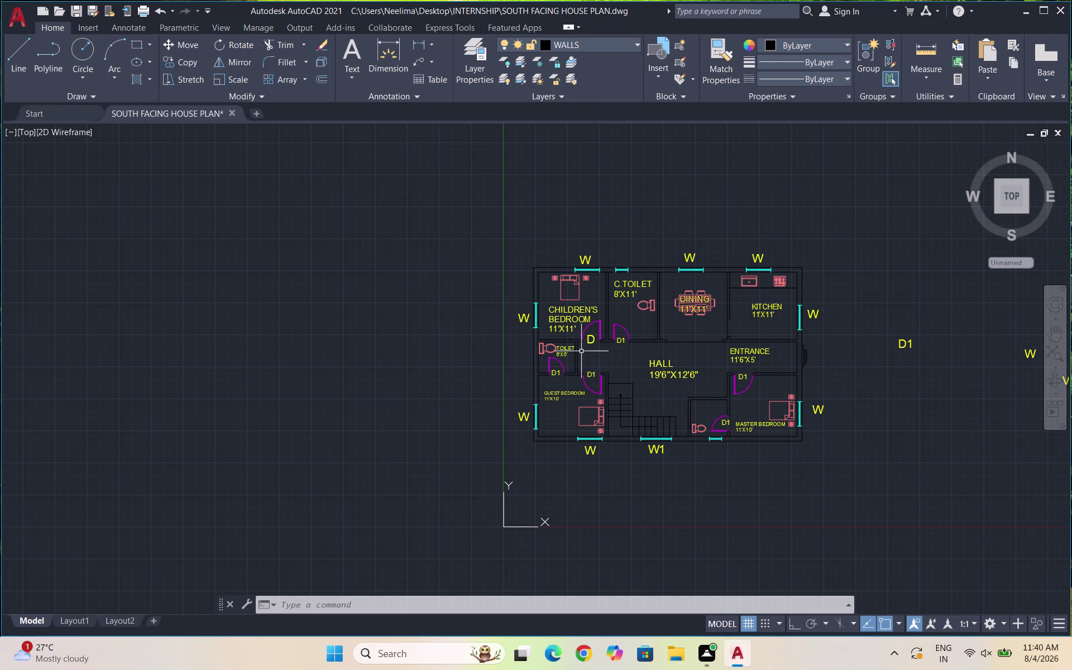
scroll(up, 3)
scroll(up, 3)
Copy the TOILET 6'X5' label to a spot left of the plan.
drag(561, 367, 556, 356)
click(526, 322)
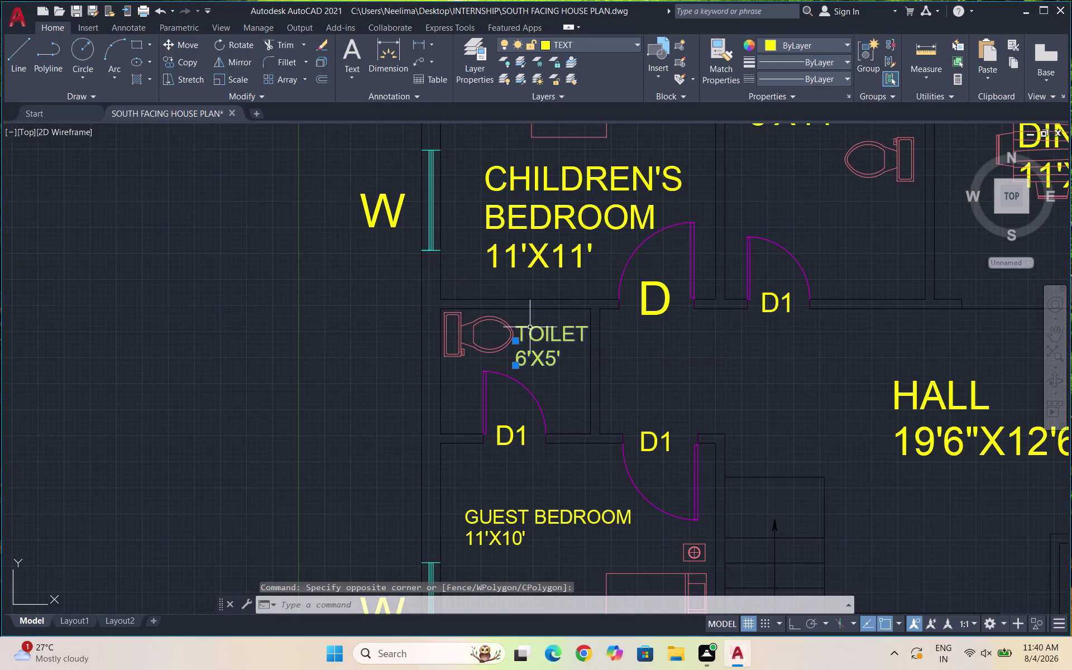
text(CO)
key(Return)
click(534, 339)
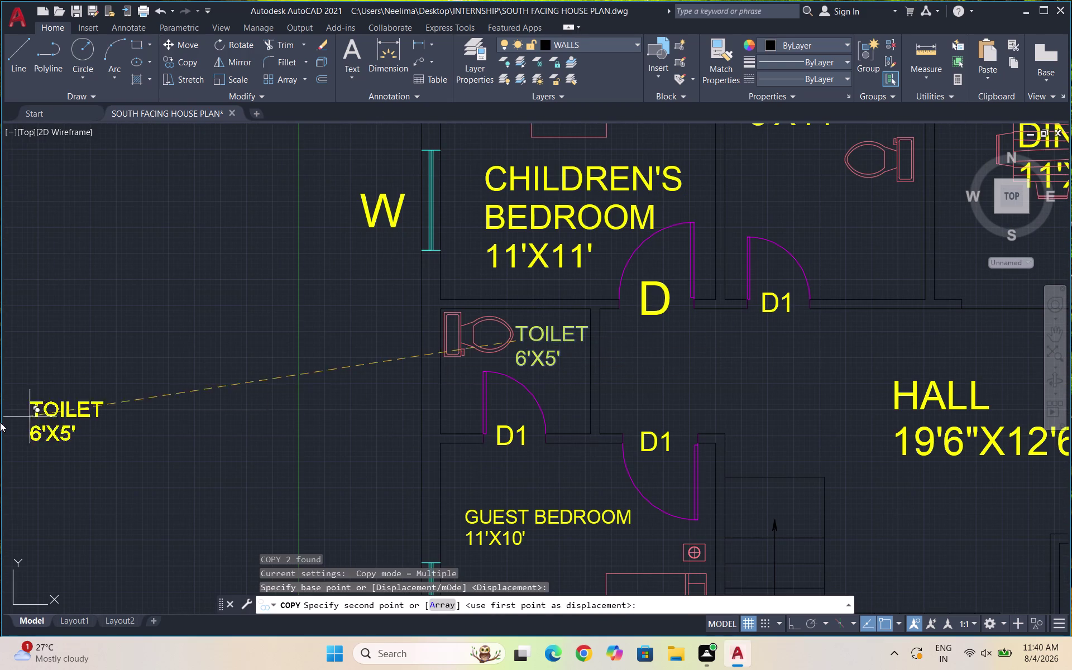
drag(150, 383, 198, 410)
key(Escape)
Edit the copied label's text to read TOILET 6'X6'.
drag(213, 418, 174, 381)
click(137, 356)
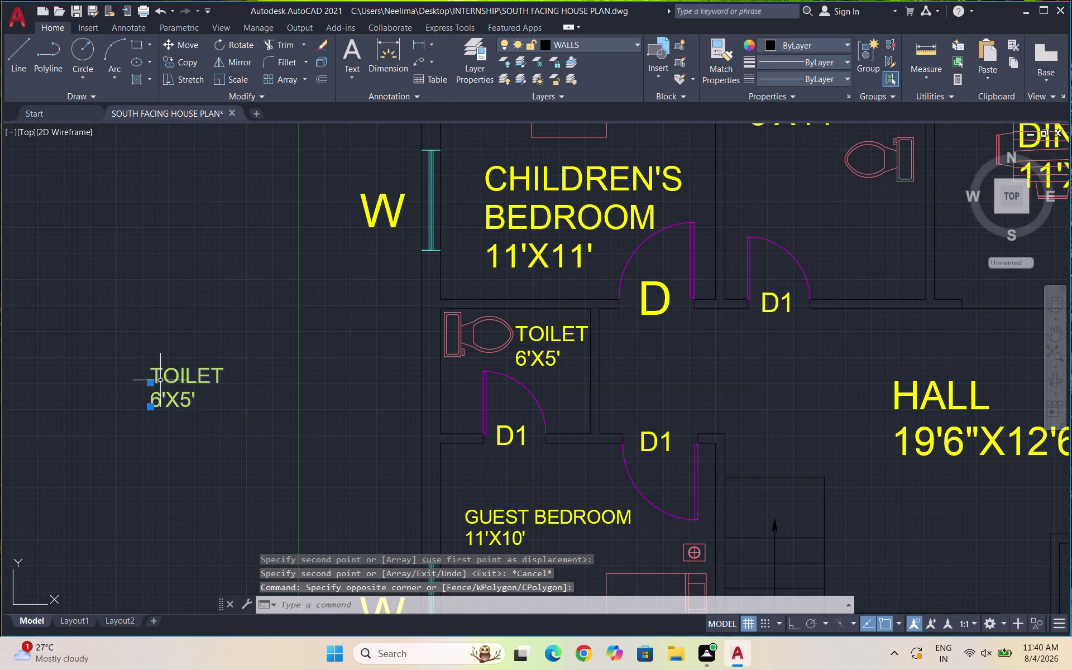
key(Escape)
triple_click(180, 402)
click(187, 402)
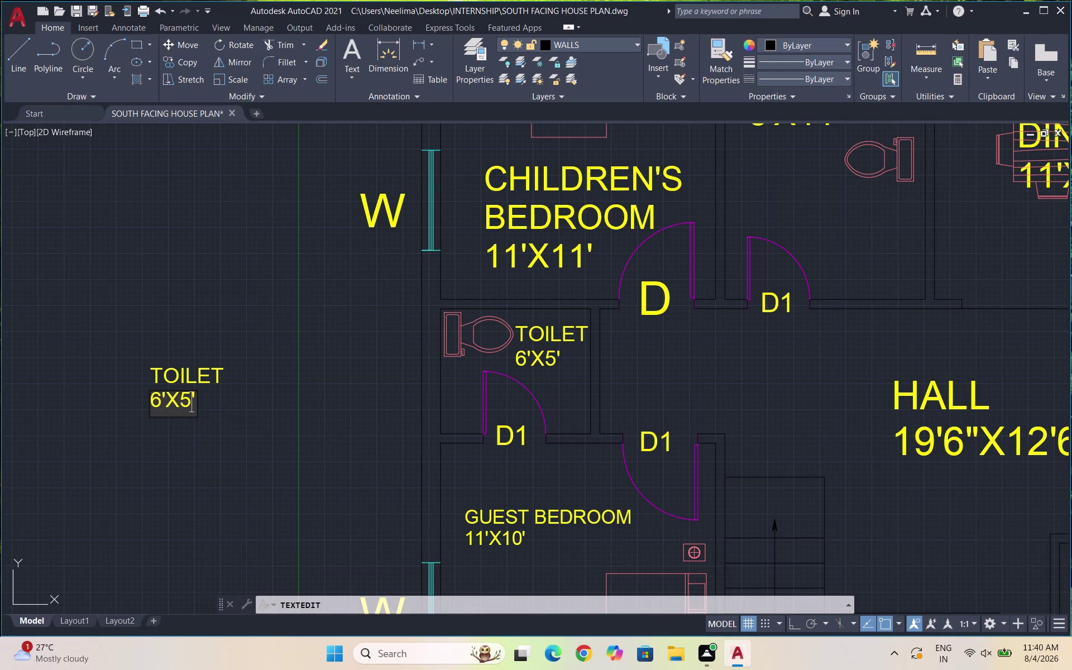
key(BackSpace)
key(6)
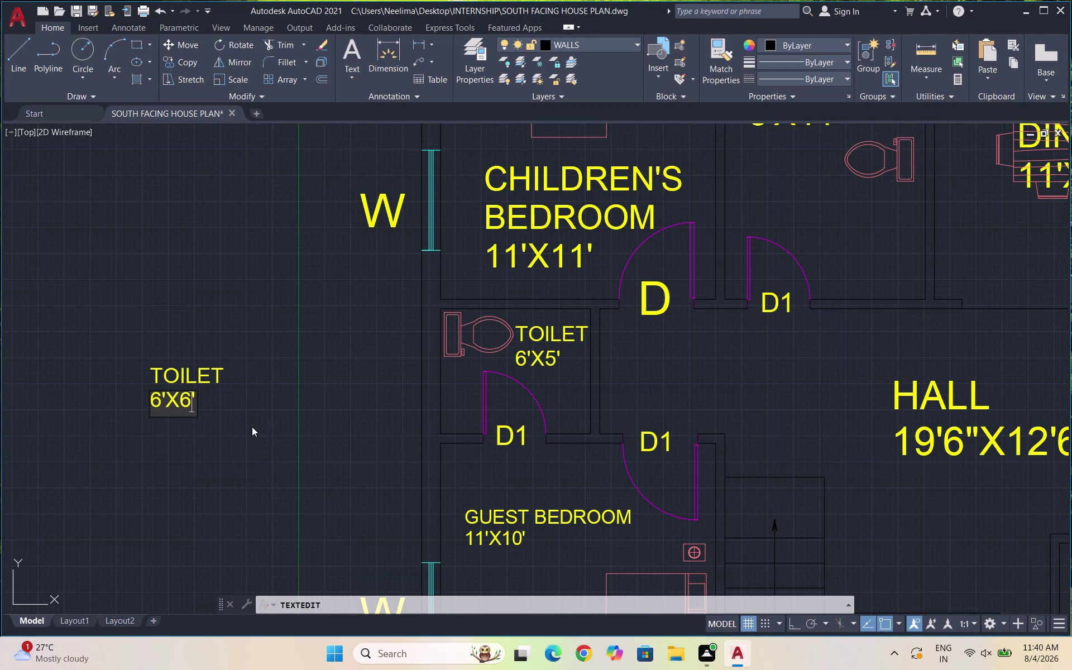
click(252, 426)
drag(235, 424, 204, 402)
key(Escape)
key(Escape)
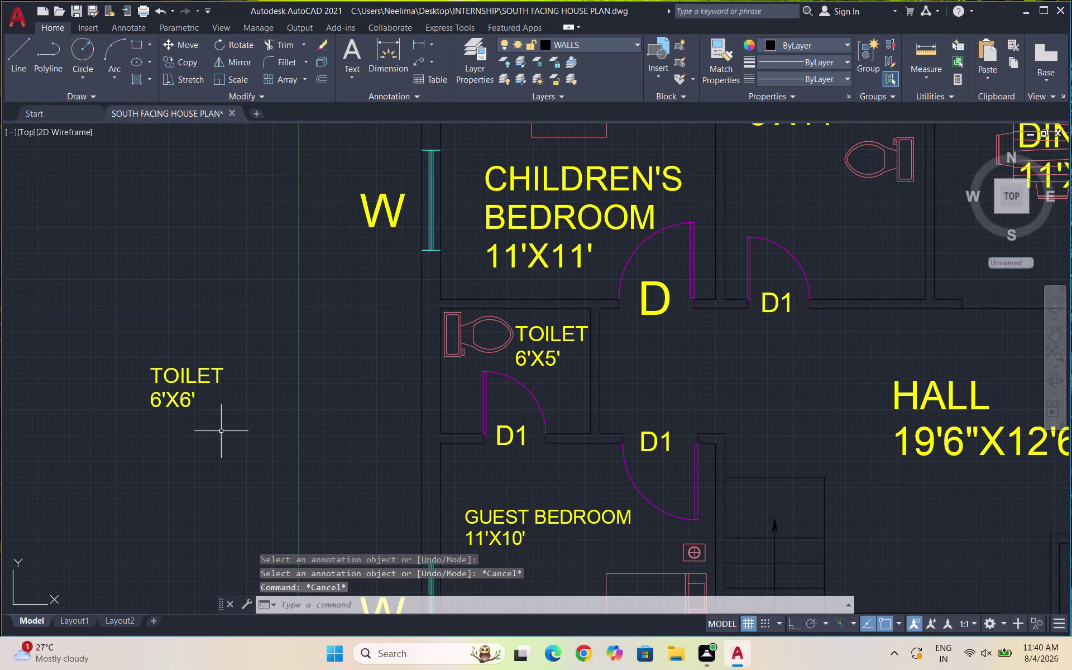
Copy the TOILET 6'X6' label into the master bedroom's toilet.
drag(221, 431, 186, 400)
click(116, 342)
text(CO)
key(Return)
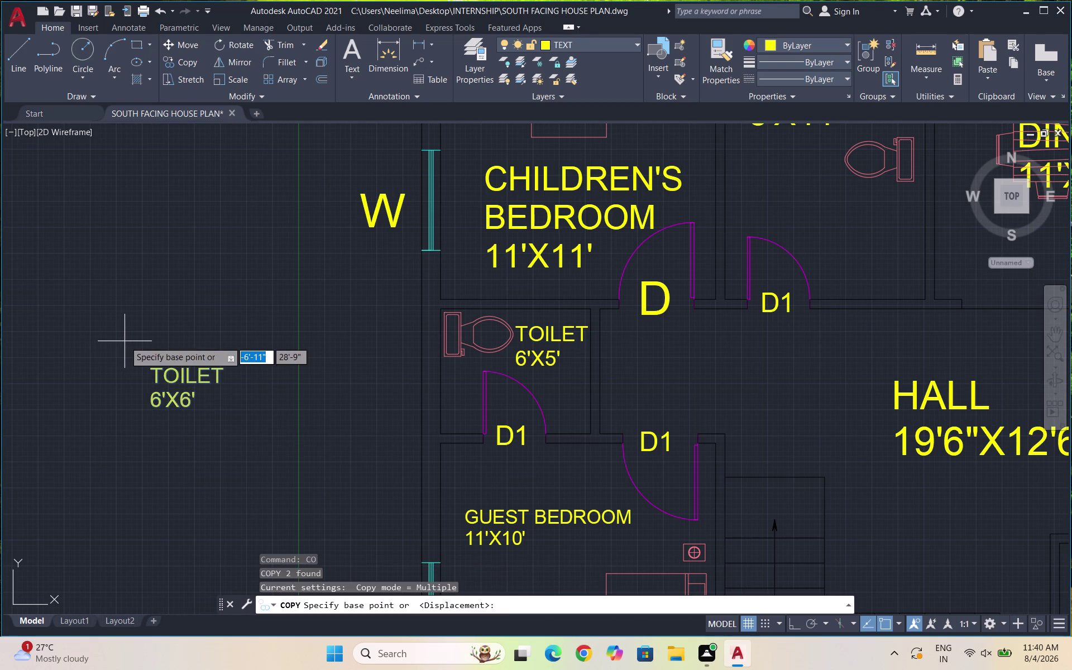
click(178, 386)
scroll(down, 3)
scroll(up, 3)
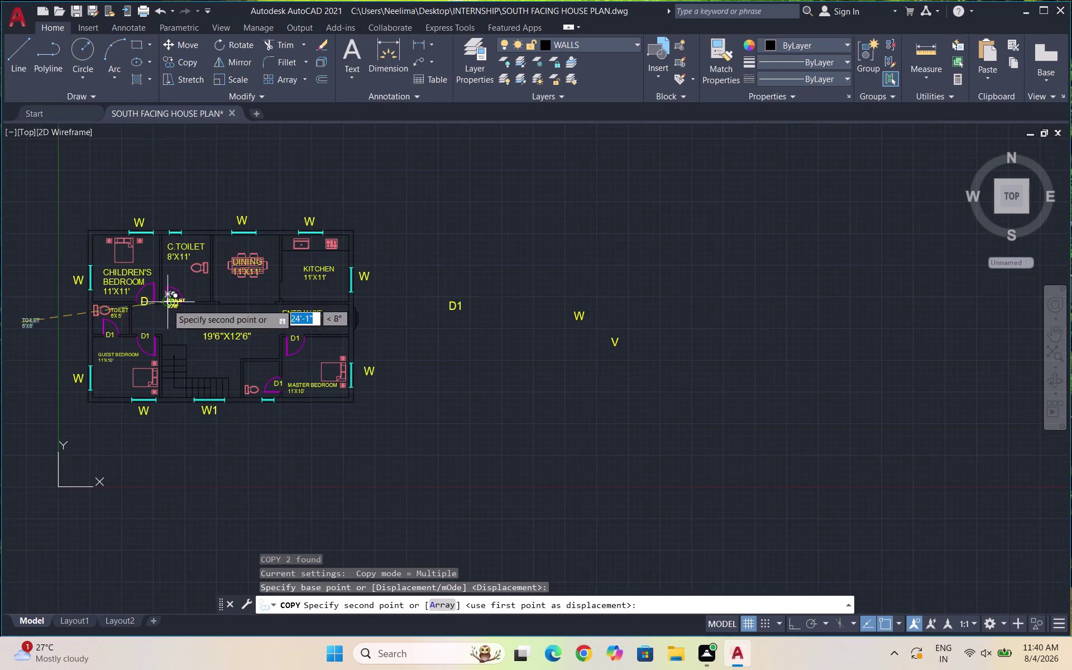
scroll(up, 3)
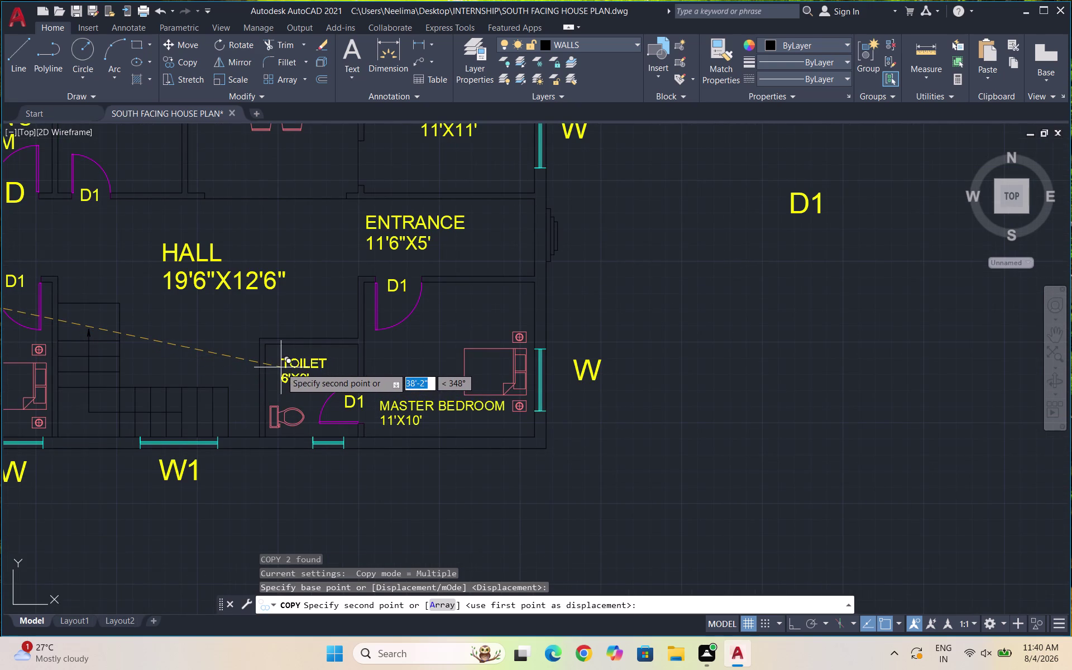
click(281, 367)
scroll(down, 3)
key(Escape)
Delete the leftover TOILET 6'X6' label outside the plan.
scroll(up, 3)
drag(118, 377, 113, 356)
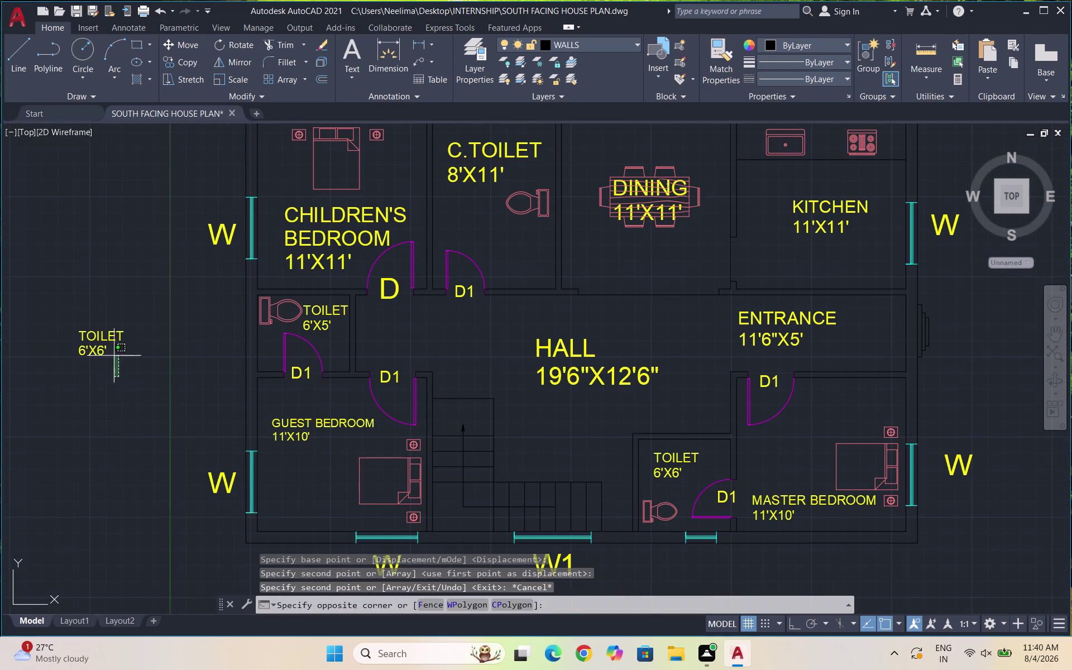
drag(114, 356, 104, 343)
click(95, 336)
key(Delete)
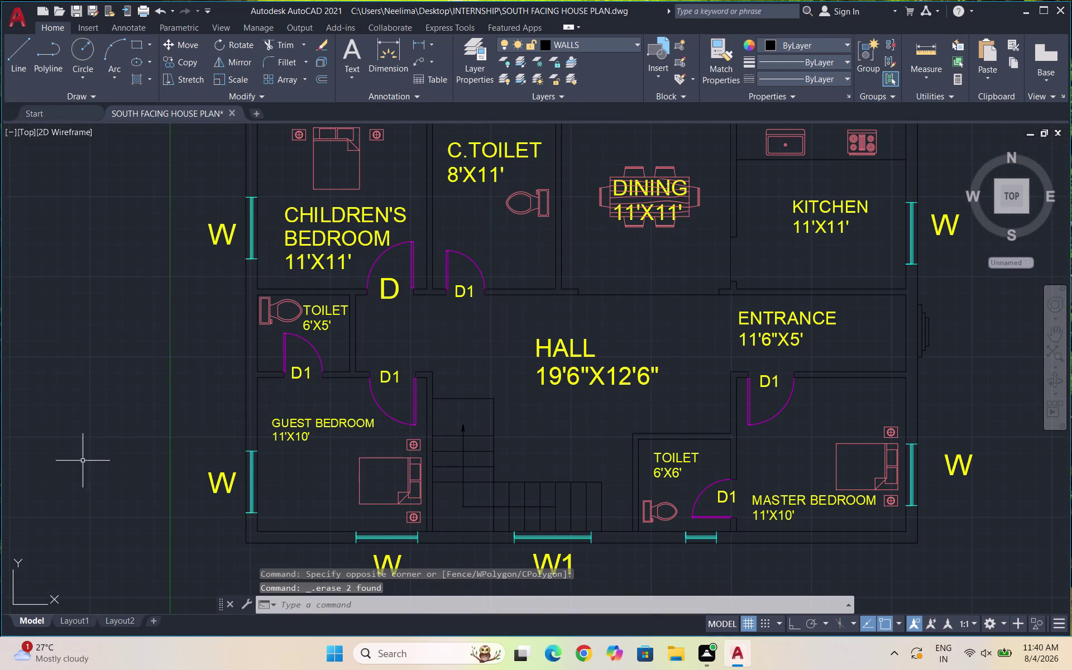
scroll(down, 3)
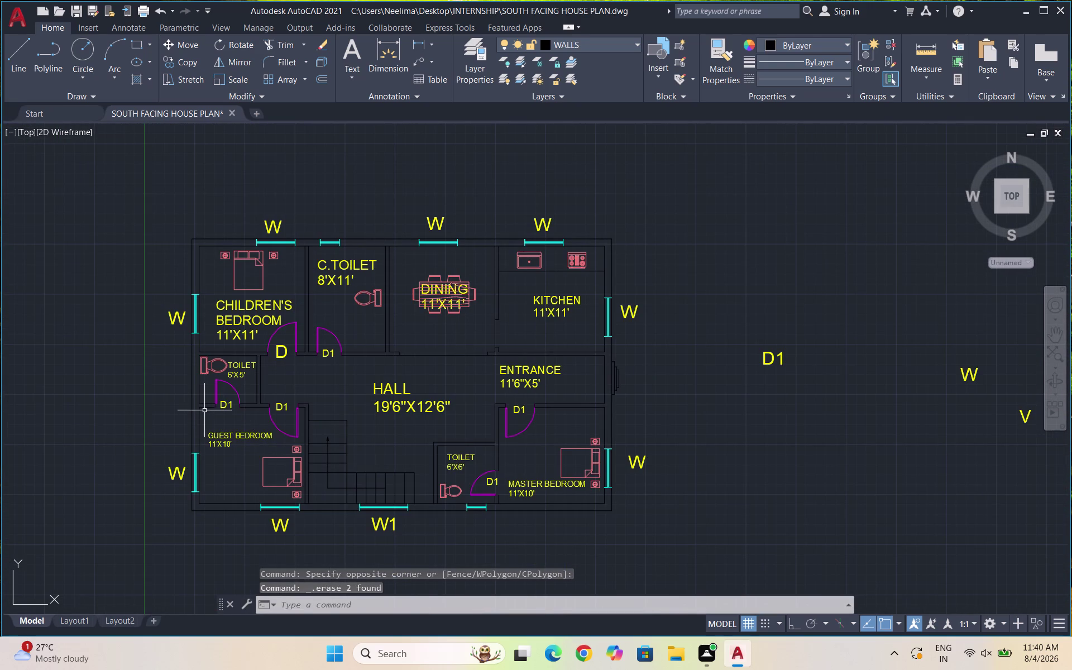
scroll(up, 3)
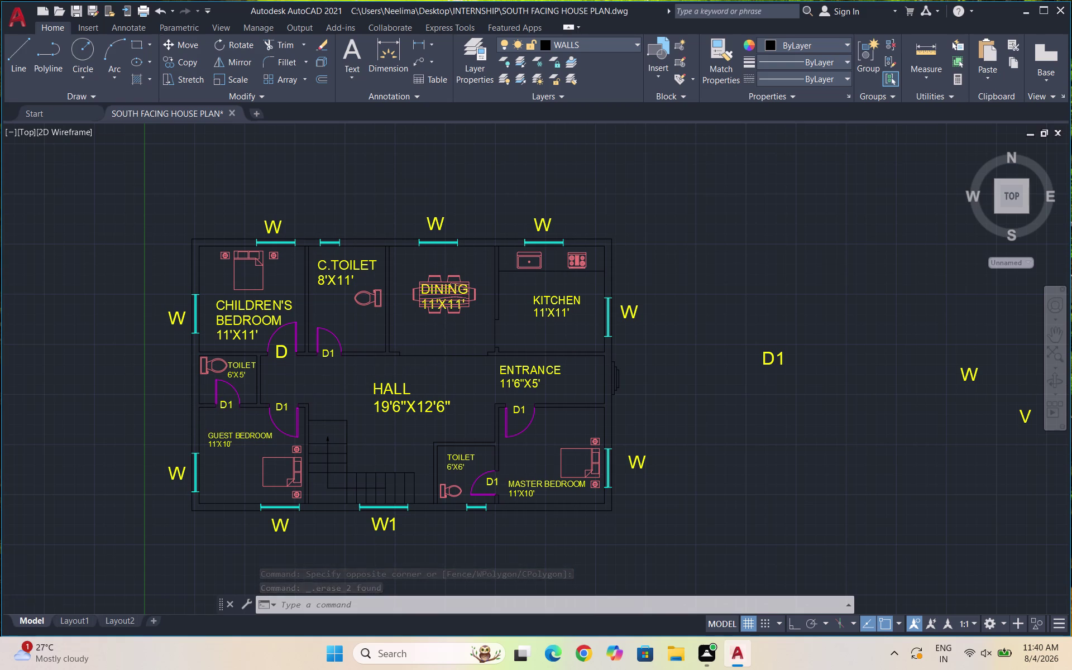
scroll(up, 3)
Add a letter O on the TEXT layer at default height, rotated 270°.
text(DT)
key(Return)
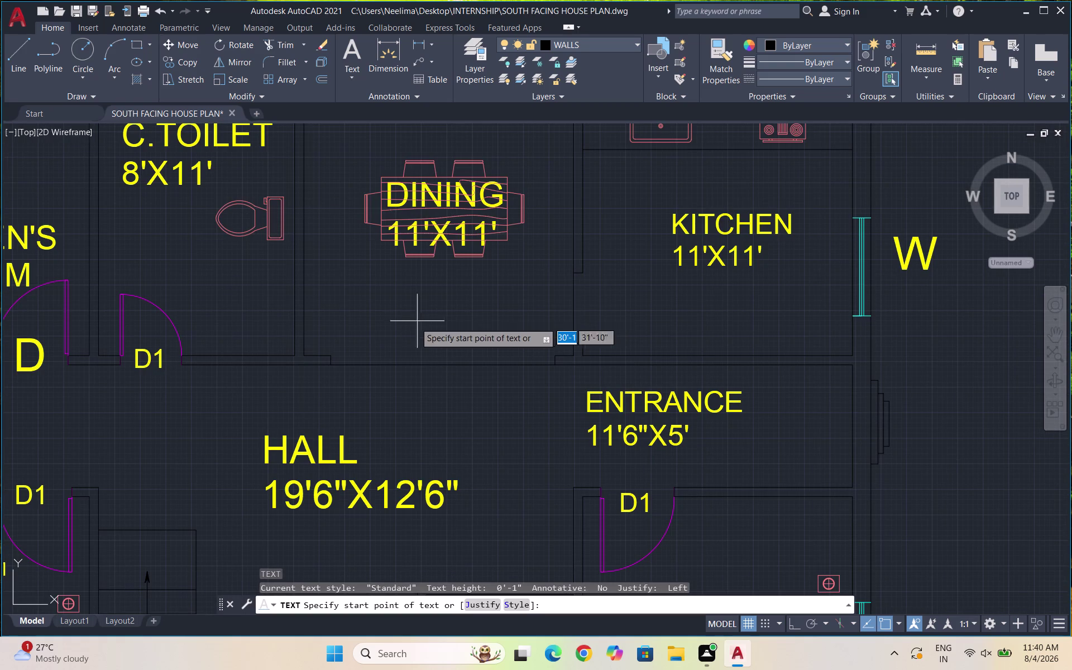
scroll(up, 3)
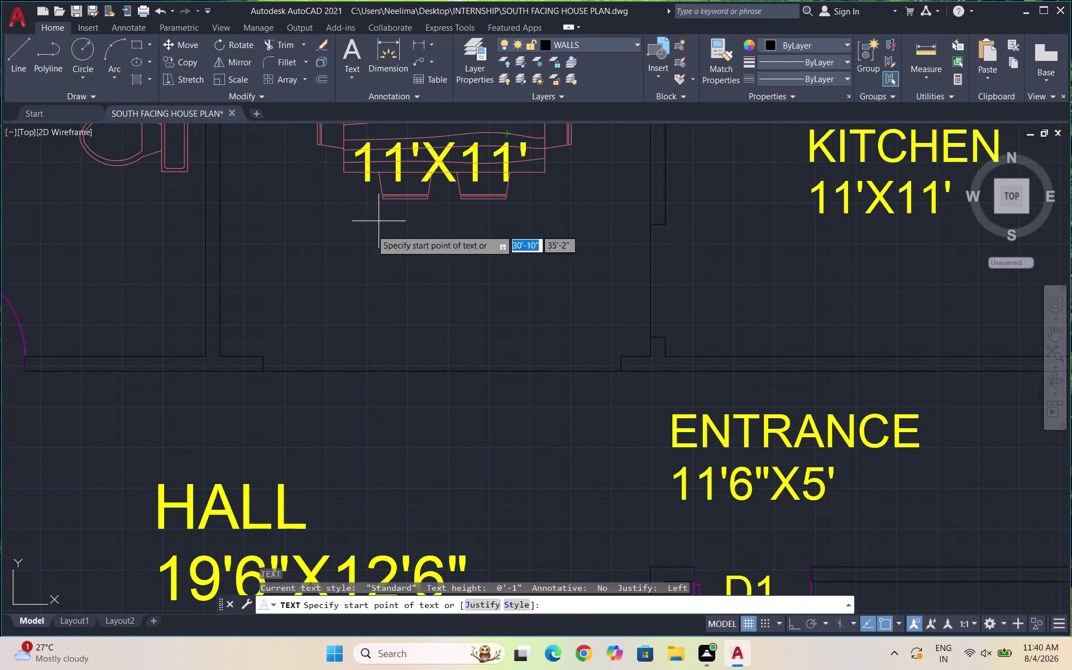
click(592, 48)
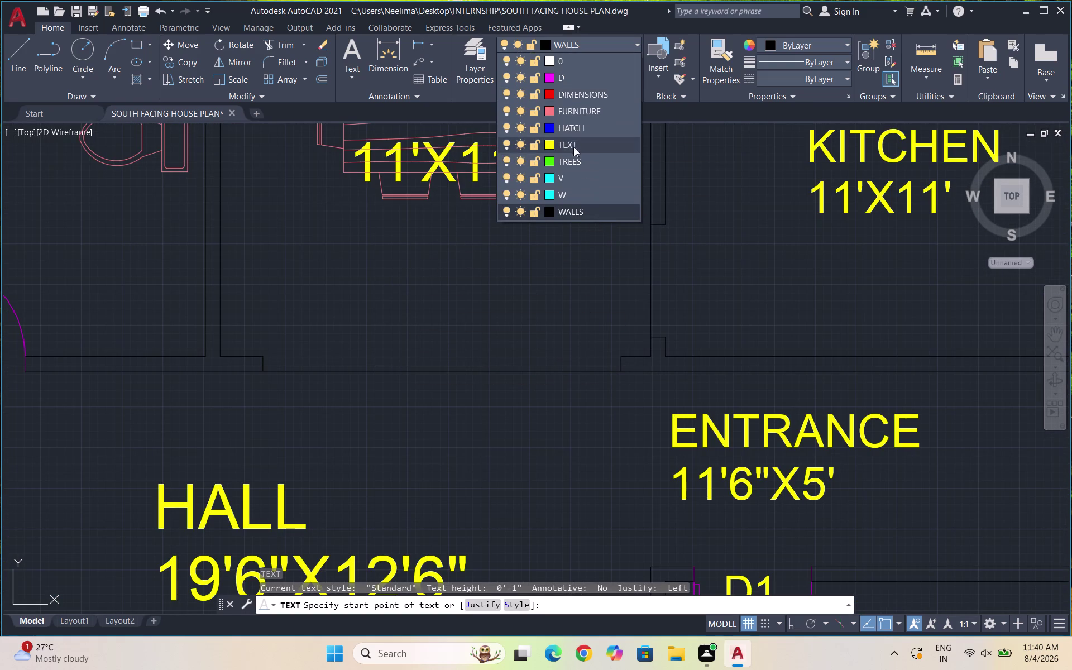
click(569, 149)
click(382, 310)
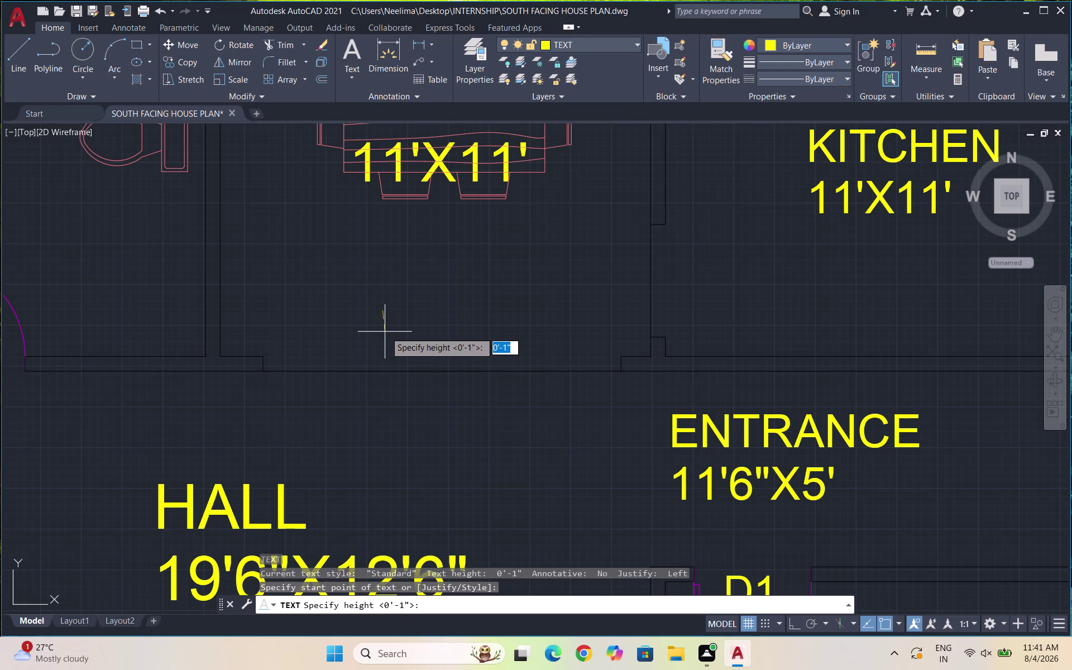
key(F8)
double_click(383, 332)
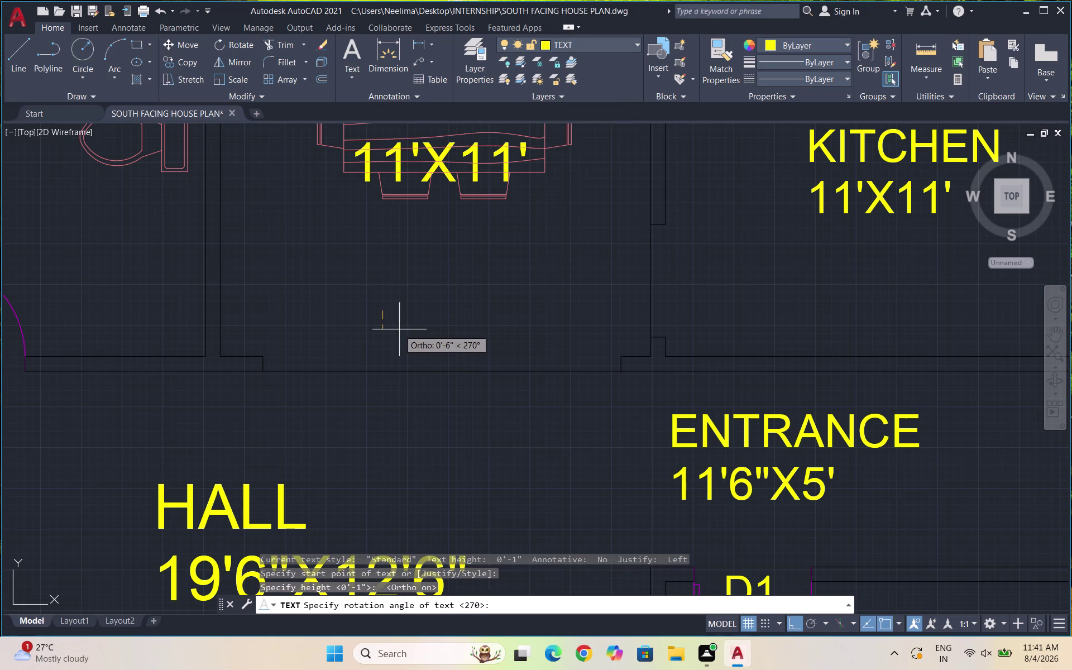
click(383, 327)
key(o)
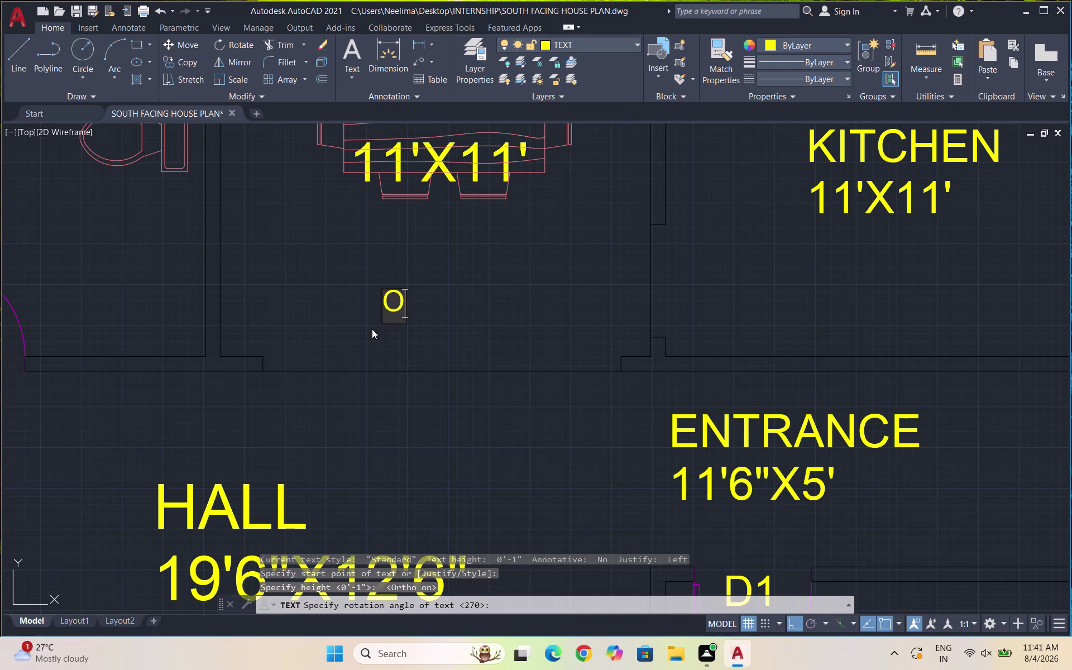
click(476, 318)
key(Escape)
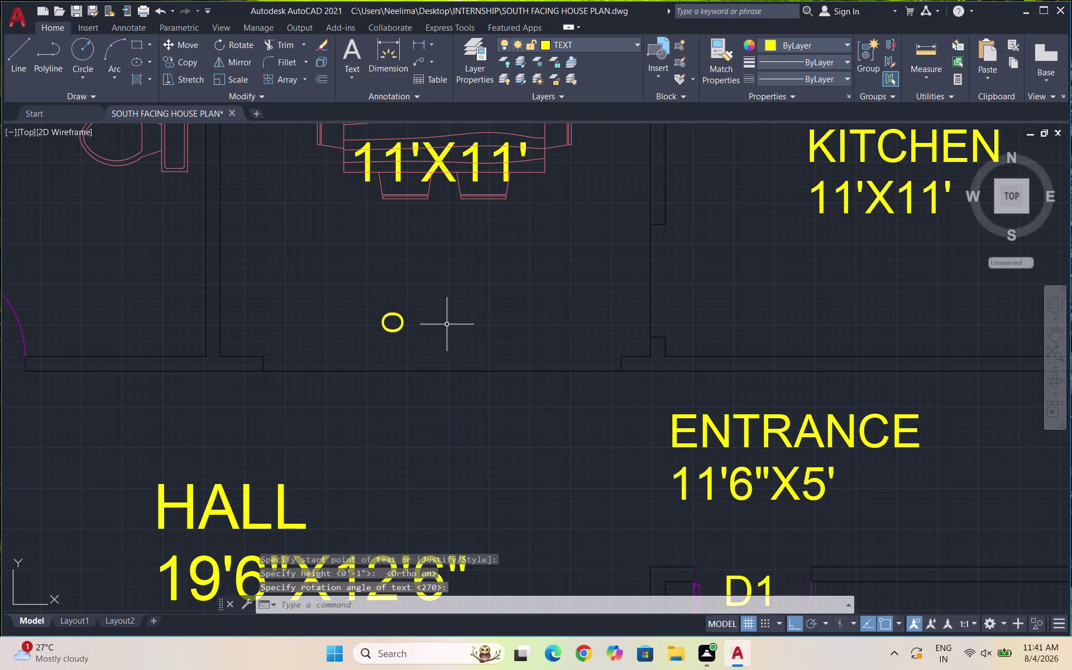
Select the new letter O, abandon a rotation attempt, and reselect it.
drag(432, 341, 422, 339)
click(360, 319)
text(RO)
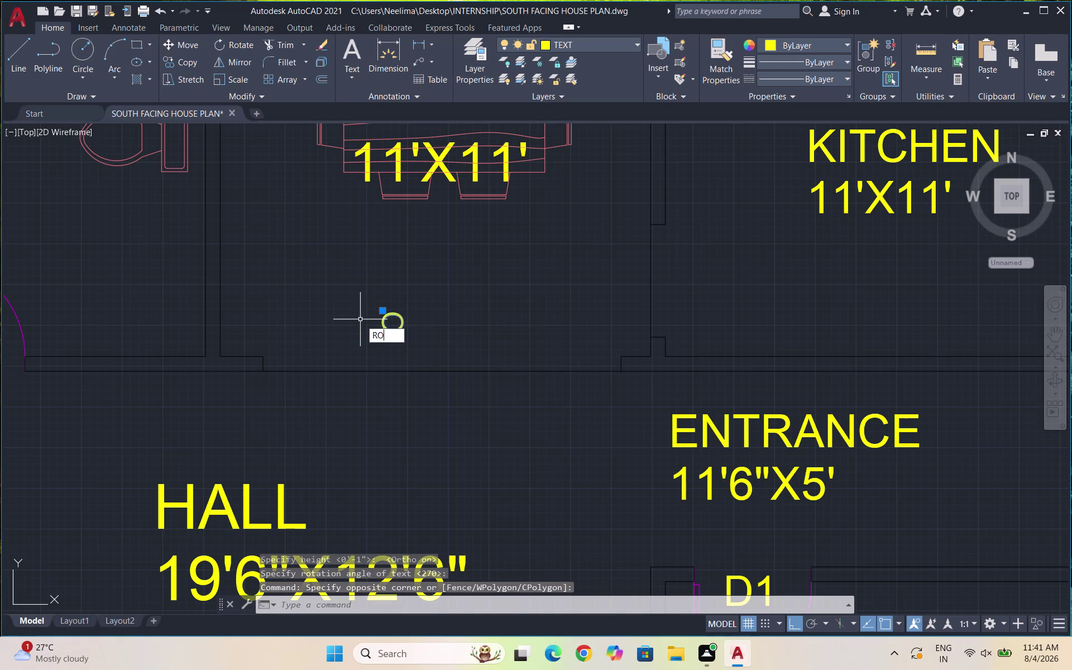
key(Return)
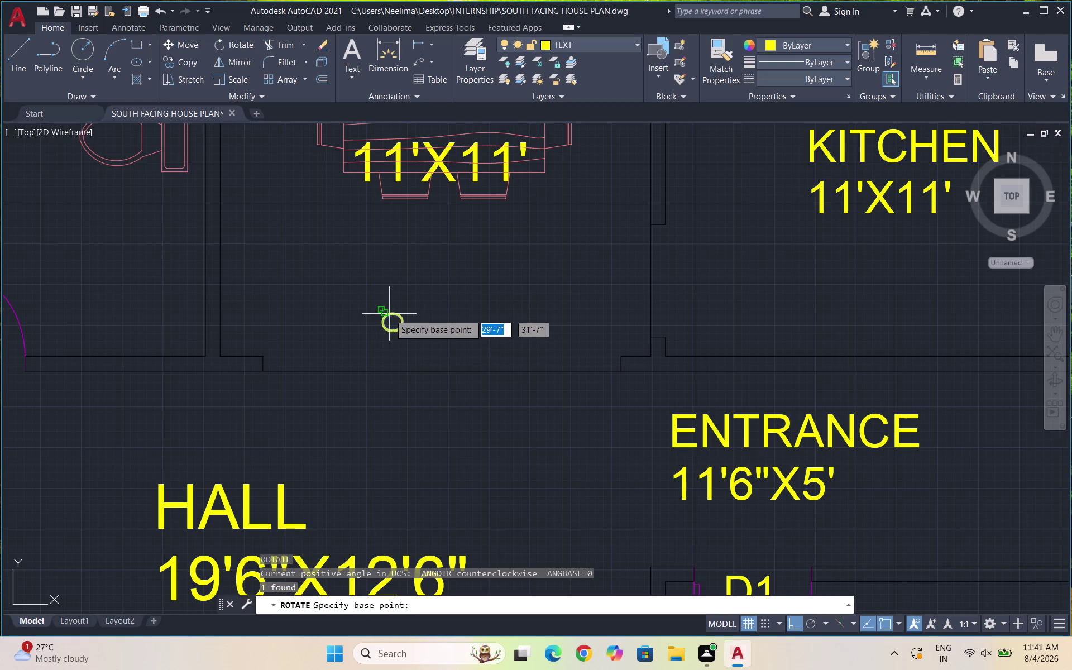
key(Escape)
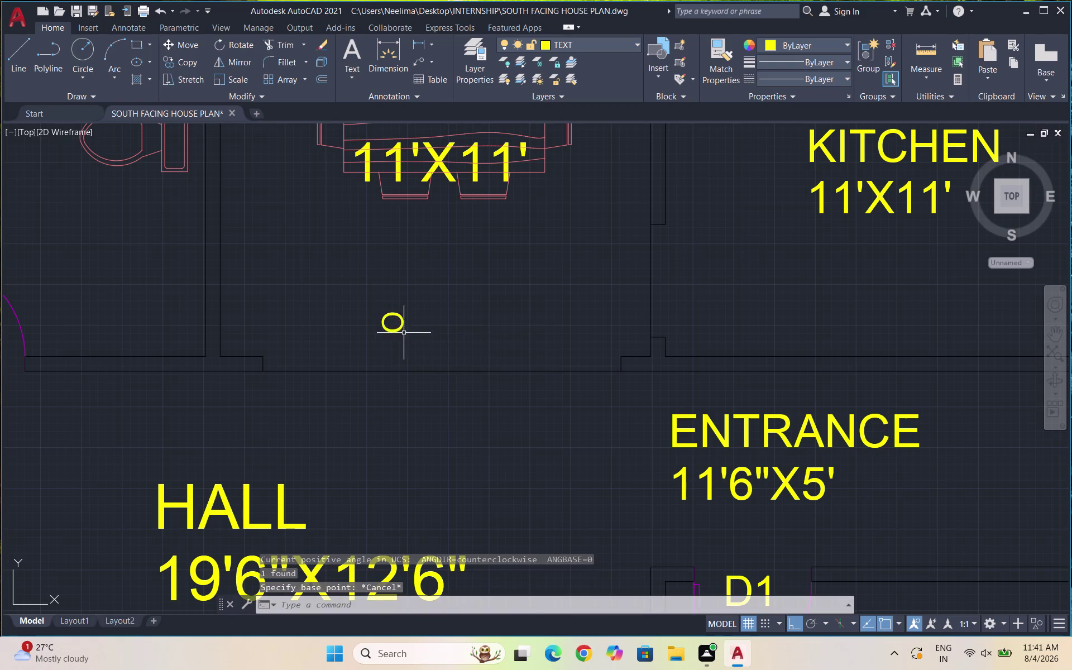
click(404, 332)
click(373, 309)
Copy the letter O to a spot on the right, near the kitchen.
text(CO)
key(Return)
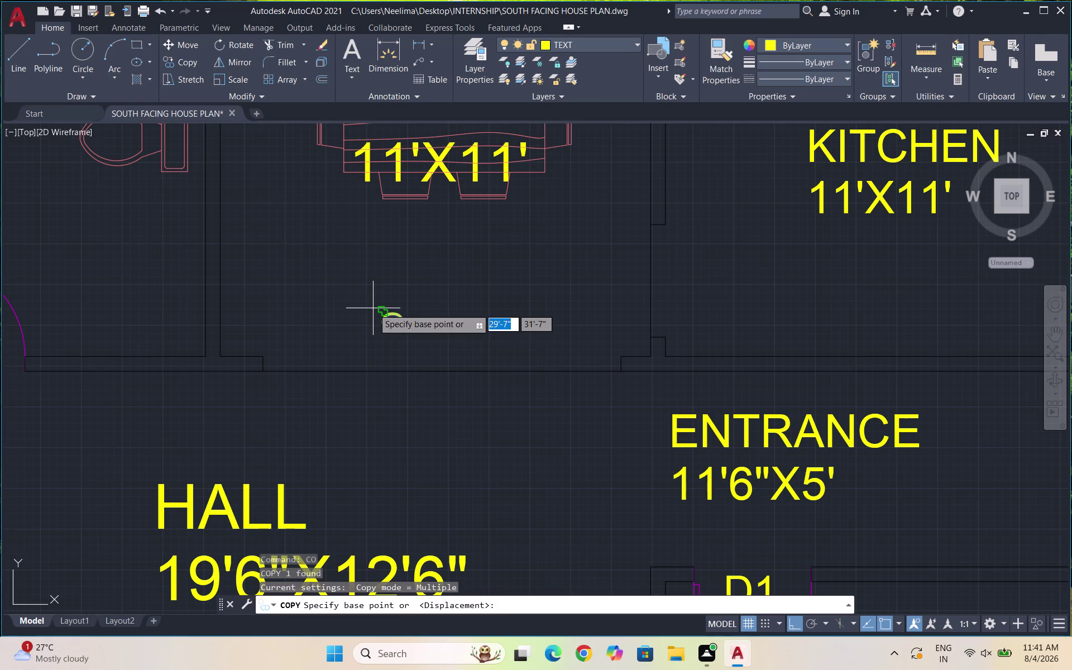
click(394, 326)
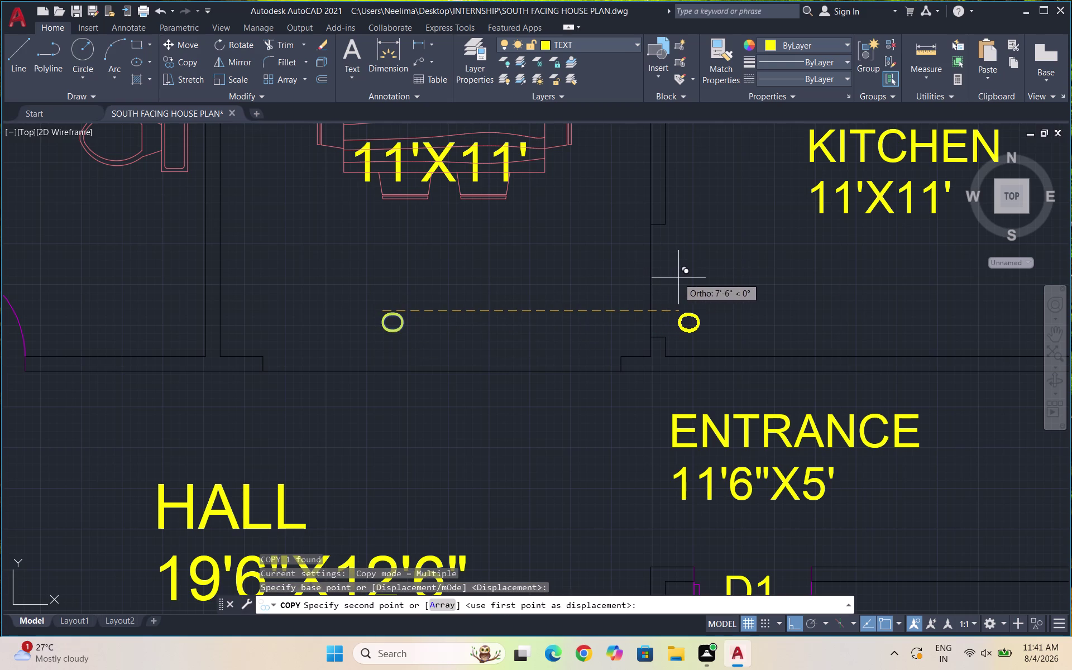
click(678, 277)
key(Escape)
Rotate the original letter O so it stands upright.
drag(406, 325, 394, 319)
text(RO)
key(Return)
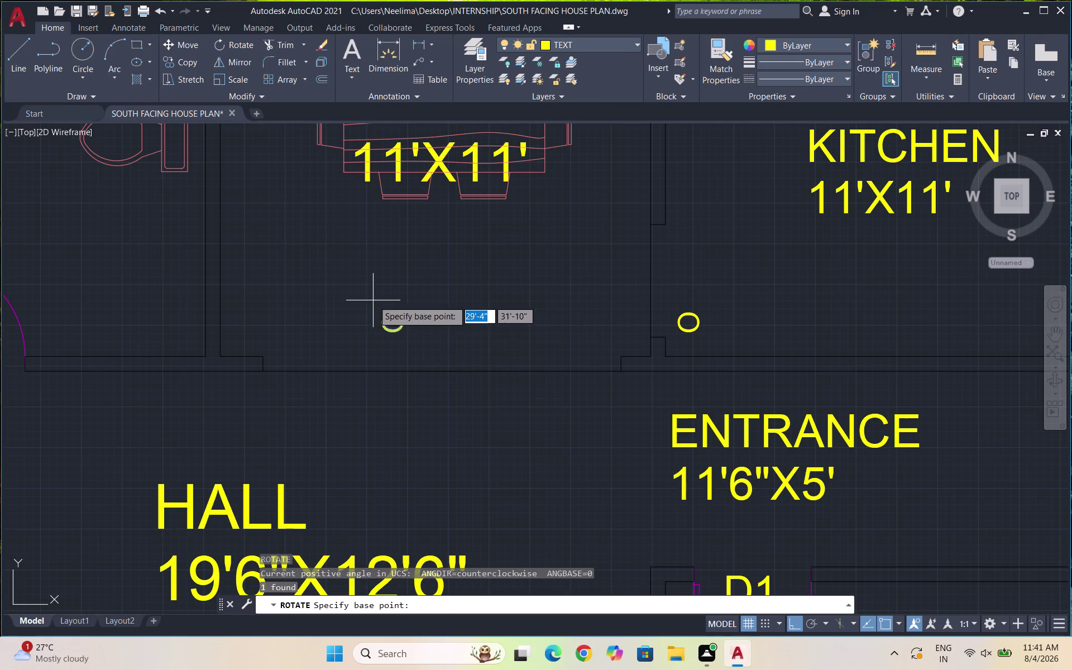
click(382, 308)
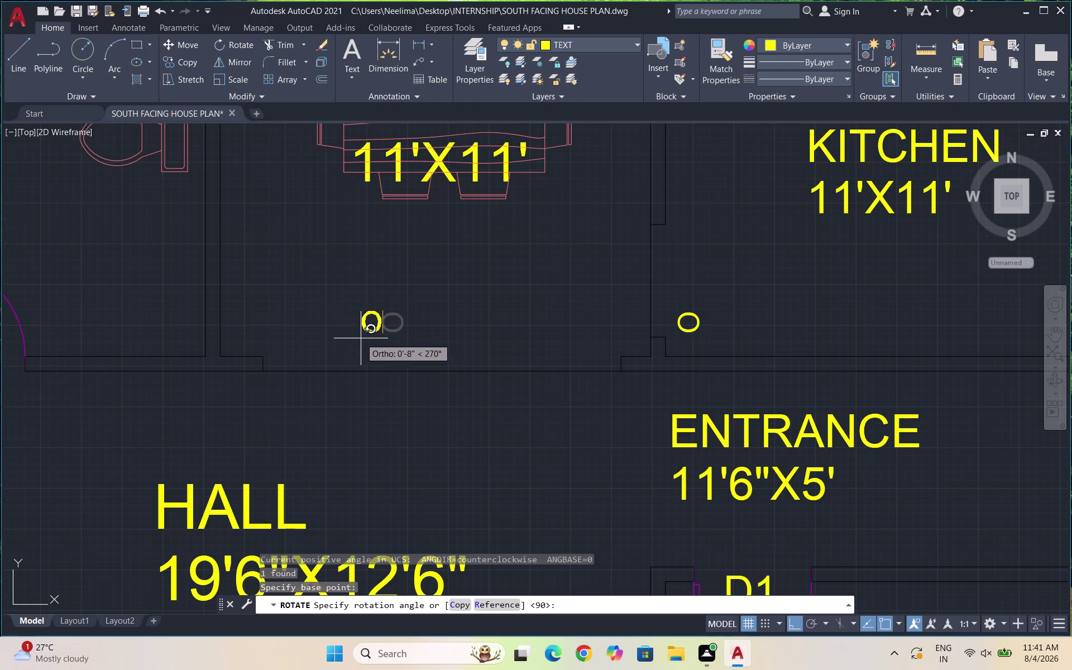
click(372, 343)
drag(392, 341, 380, 323)
click(352, 290)
Move the upright O further right, above the hall.
text(CO)
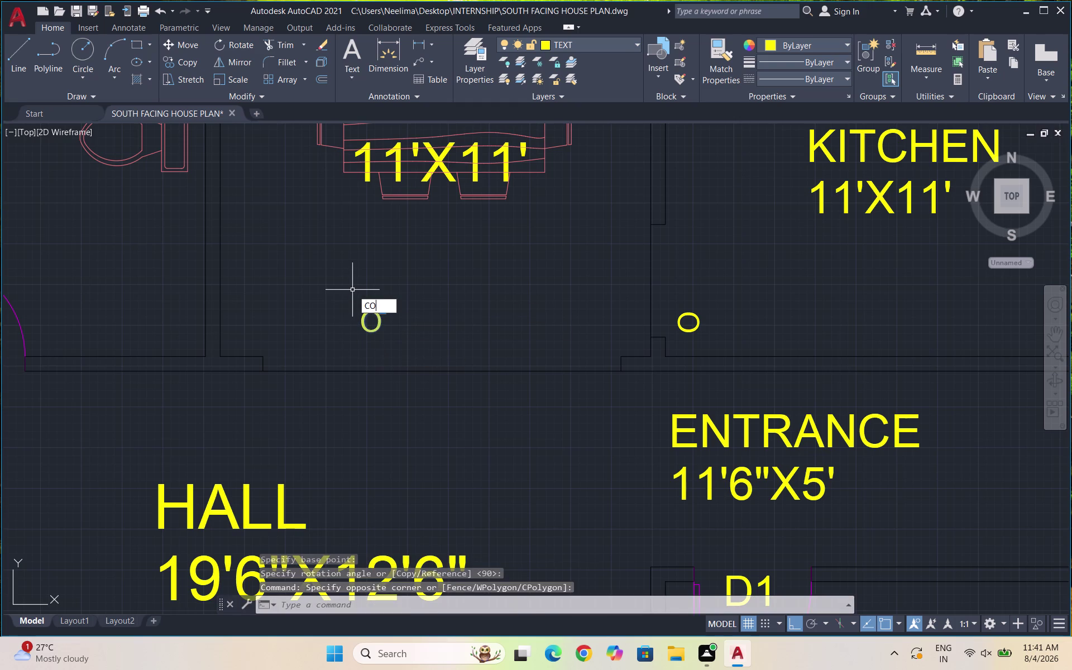
key(Return)
key(Escape)
drag(397, 336, 393, 330)
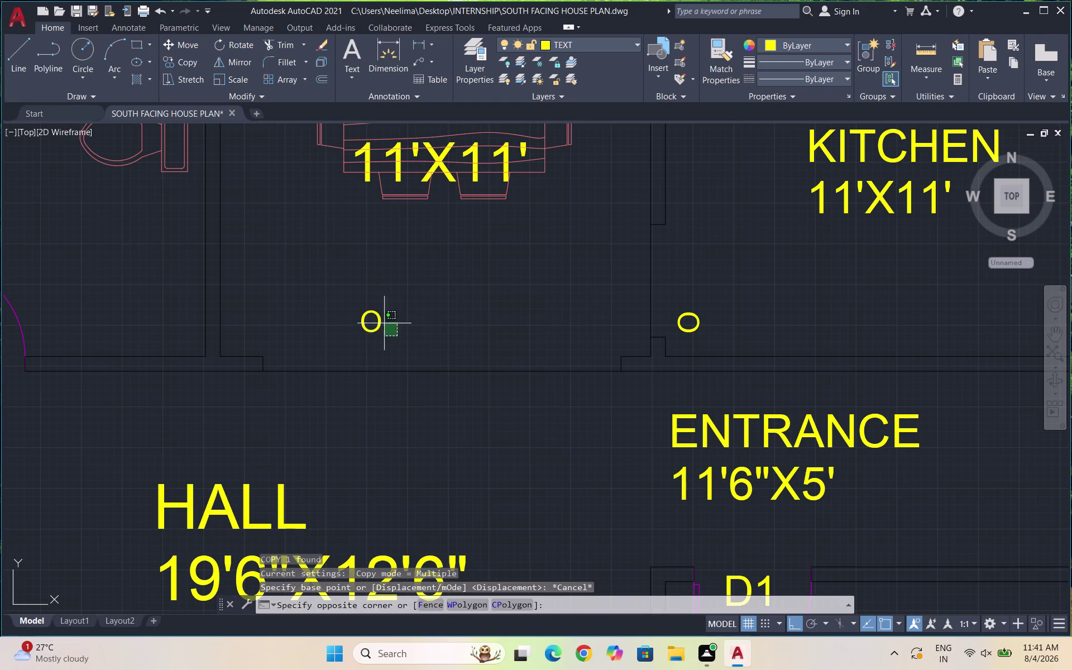
drag(393, 330, 359, 310)
click(346, 300)
key(m)
key(Return)
click(368, 320)
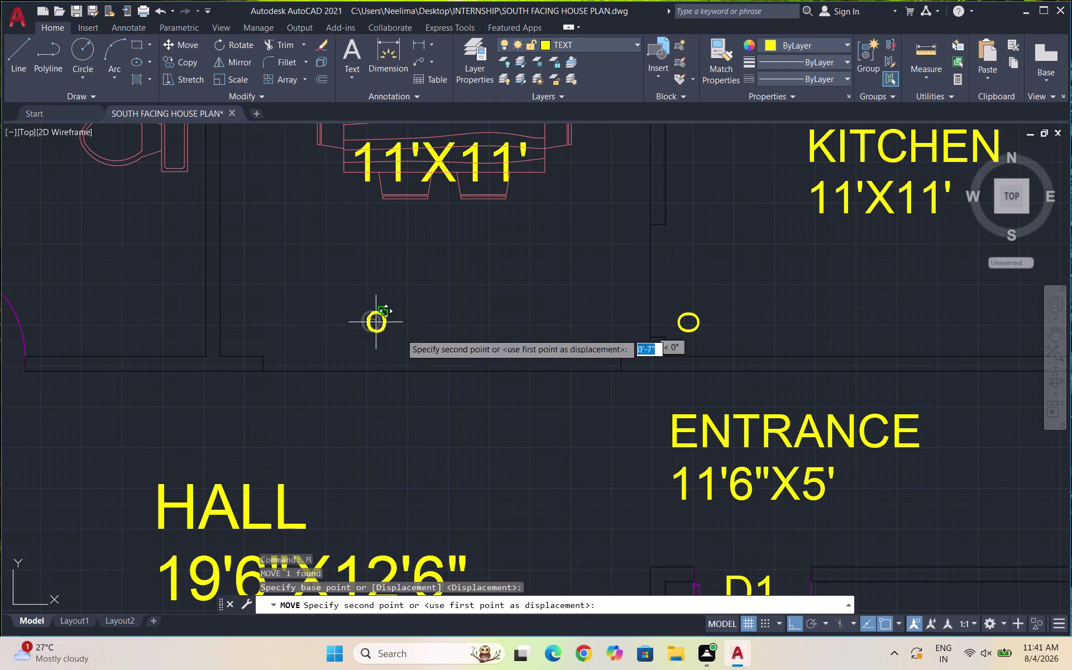
click(452, 358)
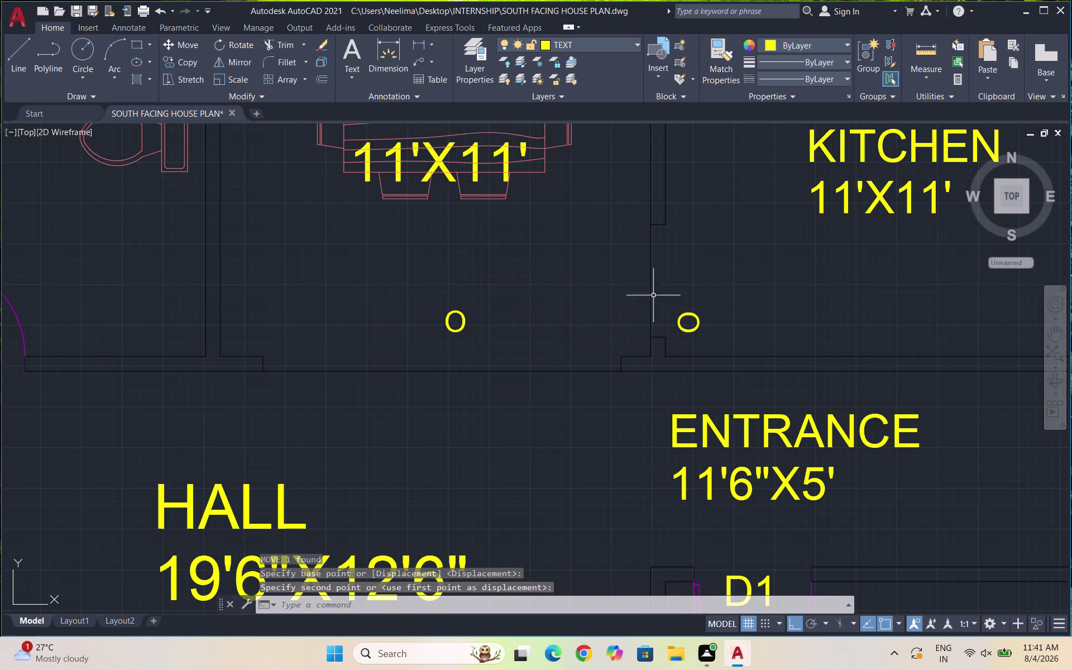
Move the copied O upward beside the kitchen.
scroll(up, 3)
drag(699, 335, 691, 314)
drag(660, 277, 664, 282)
key(m)
key(Return)
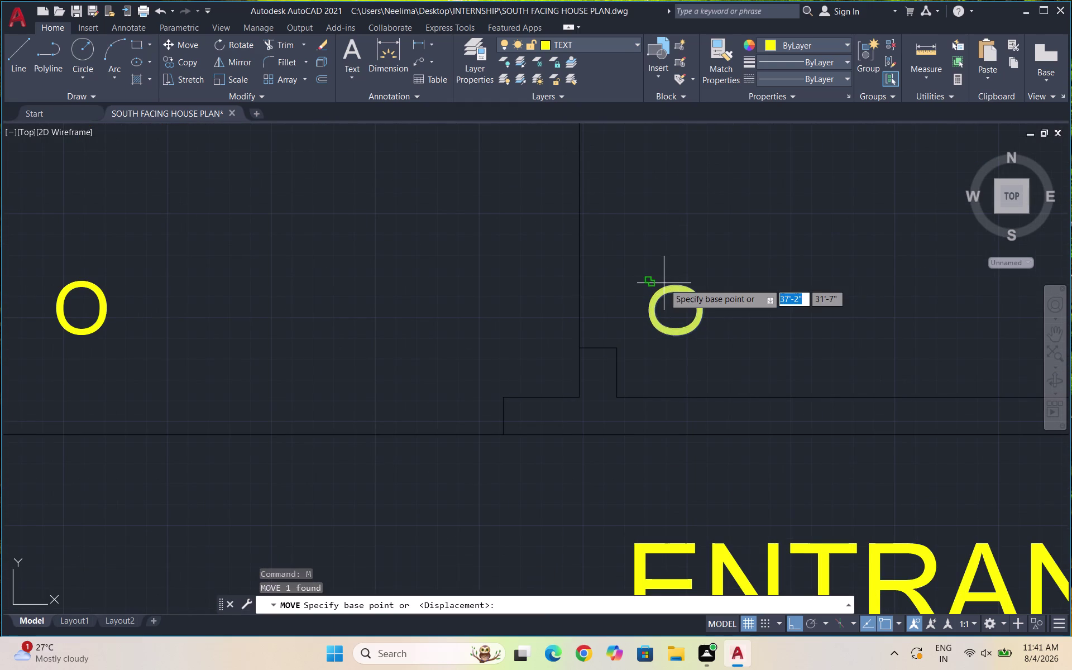
click(685, 302)
scroll(down, 3)
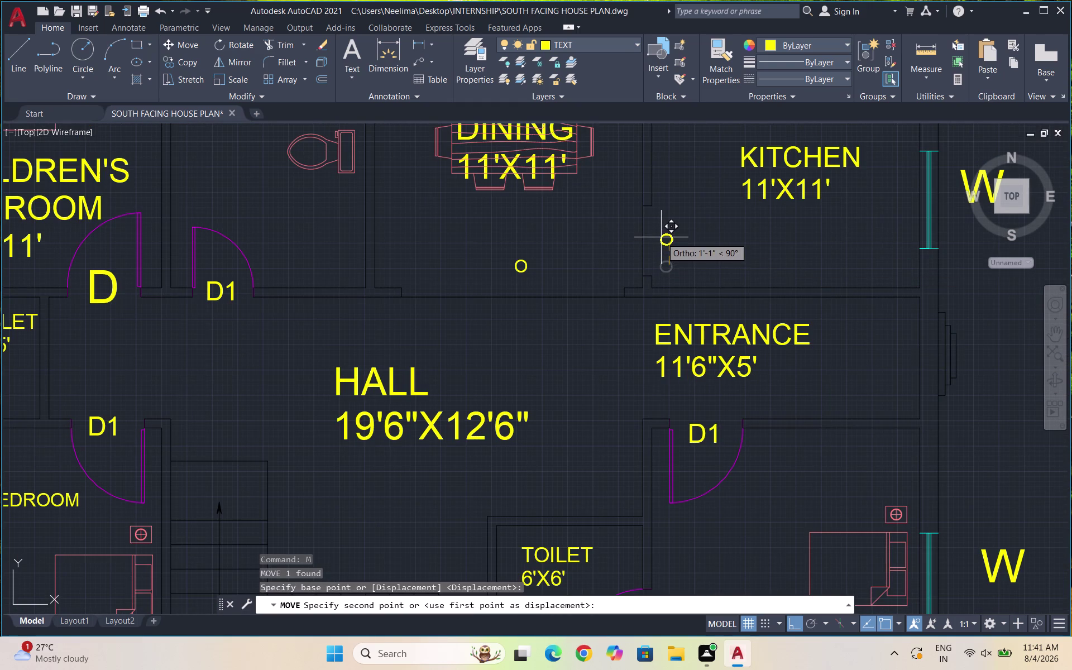
click(661, 237)
key(Escape)
Reposition the small O marker to a new spot.
drag(535, 282, 532, 274)
click(494, 235)
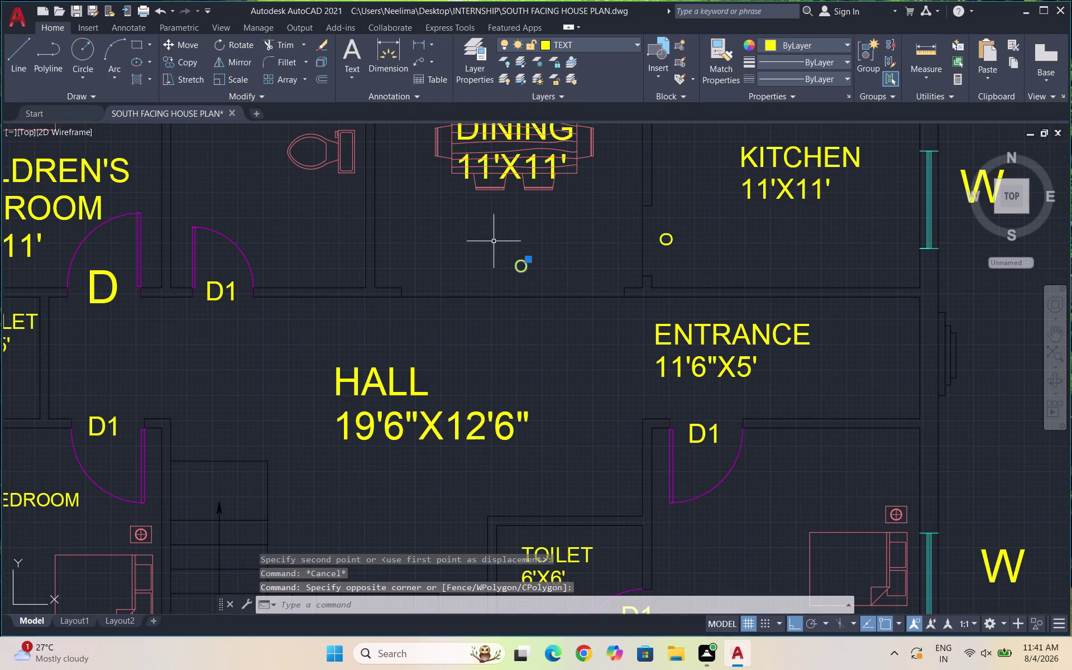
key(m)
key(Return)
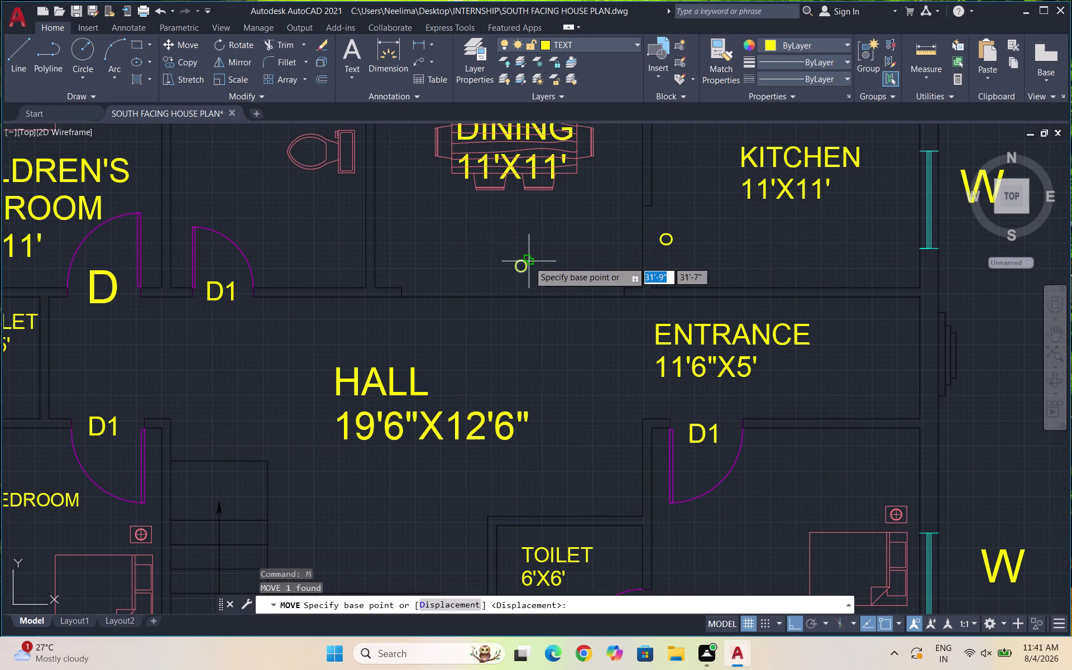
scroll(up, 3)
click(506, 276)
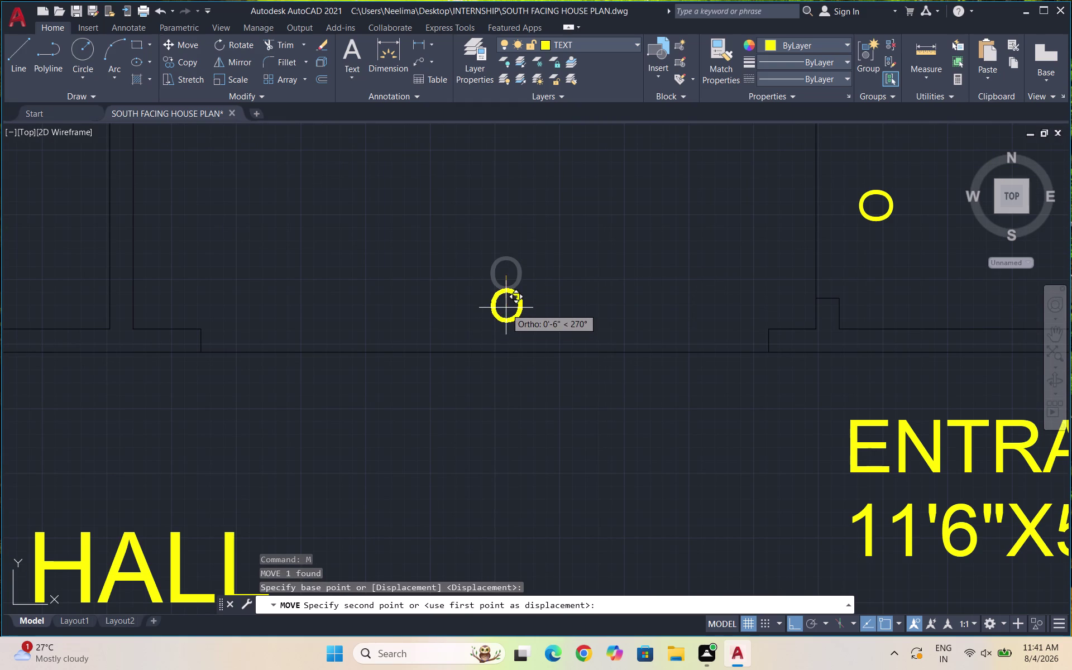
click(506, 307)
scroll(down, 3)
scroll(up, 3)
Shift the O marker closer to the wall.
click(466, 339)
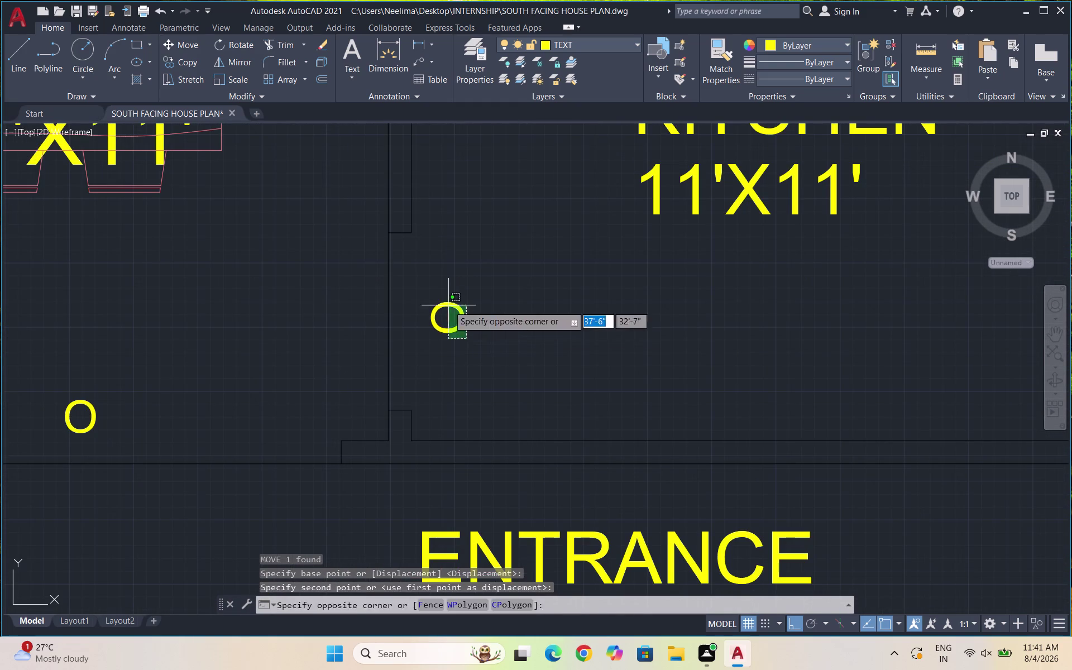
click(439, 298)
key(m)
key(Return)
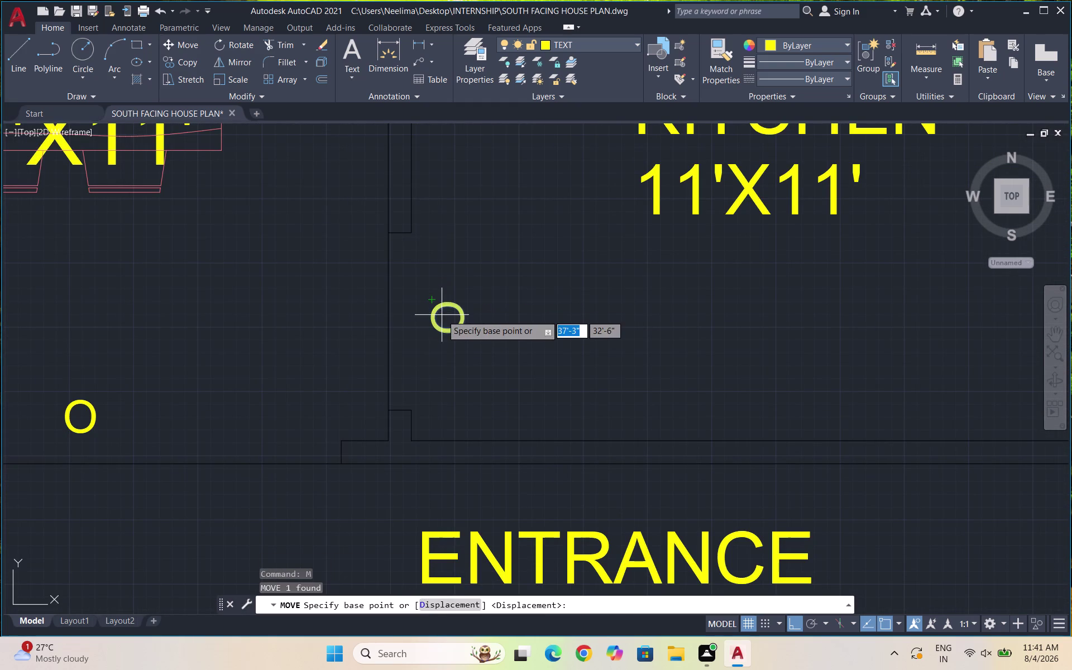
click(441, 313)
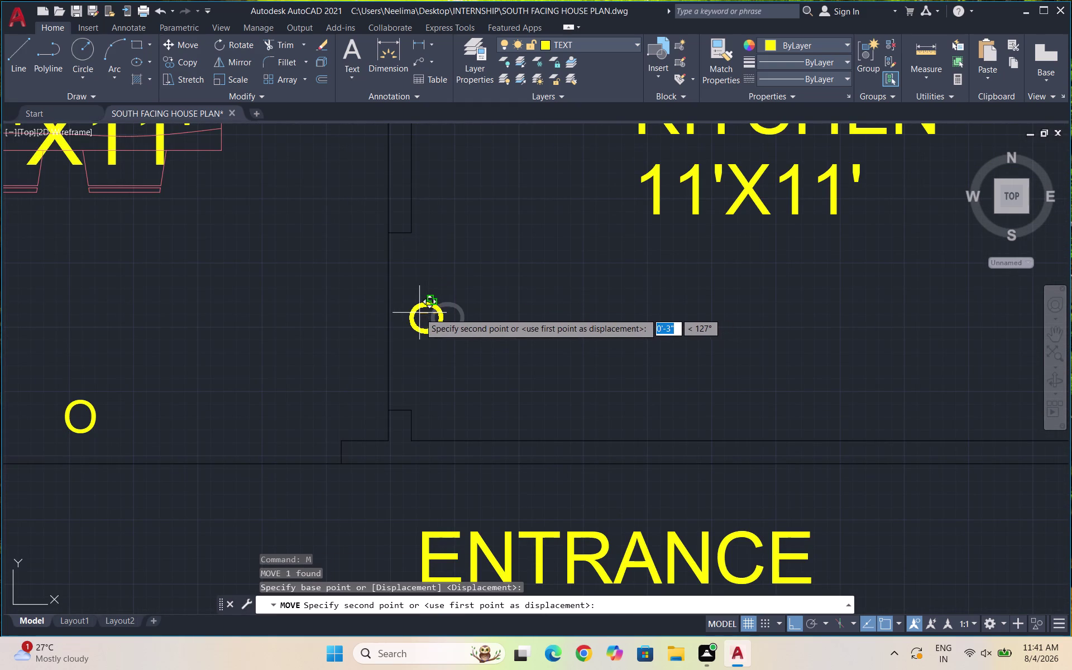
click(419, 313)
Try another marker position, then undo the last three moves.
drag(448, 316, 454, 301)
click(436, 290)
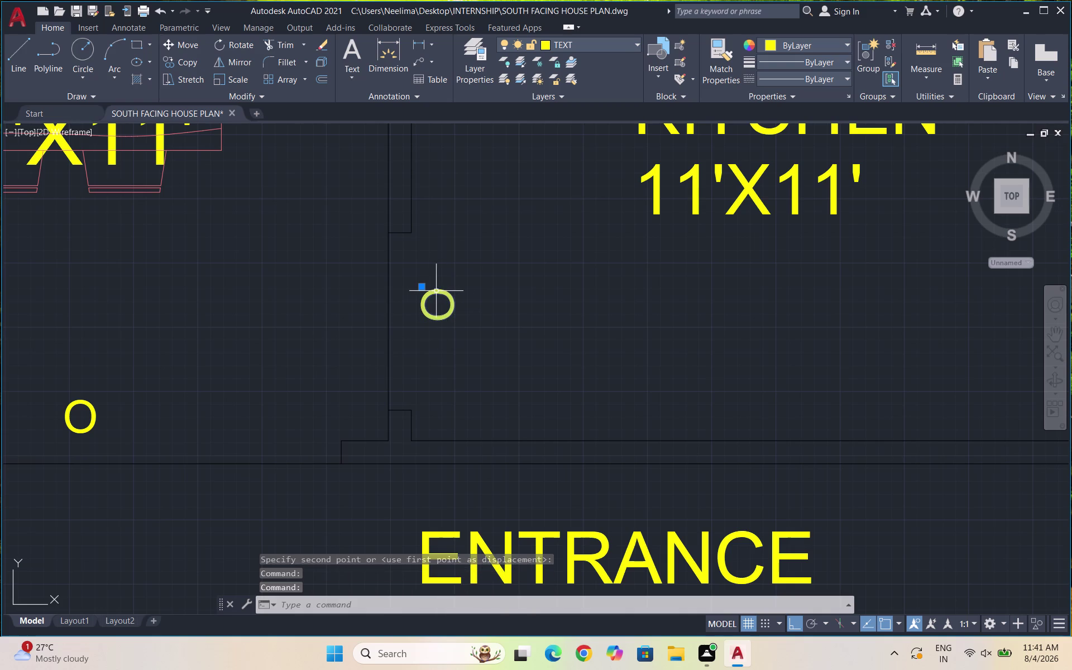
key(m)
key(Return)
click(429, 299)
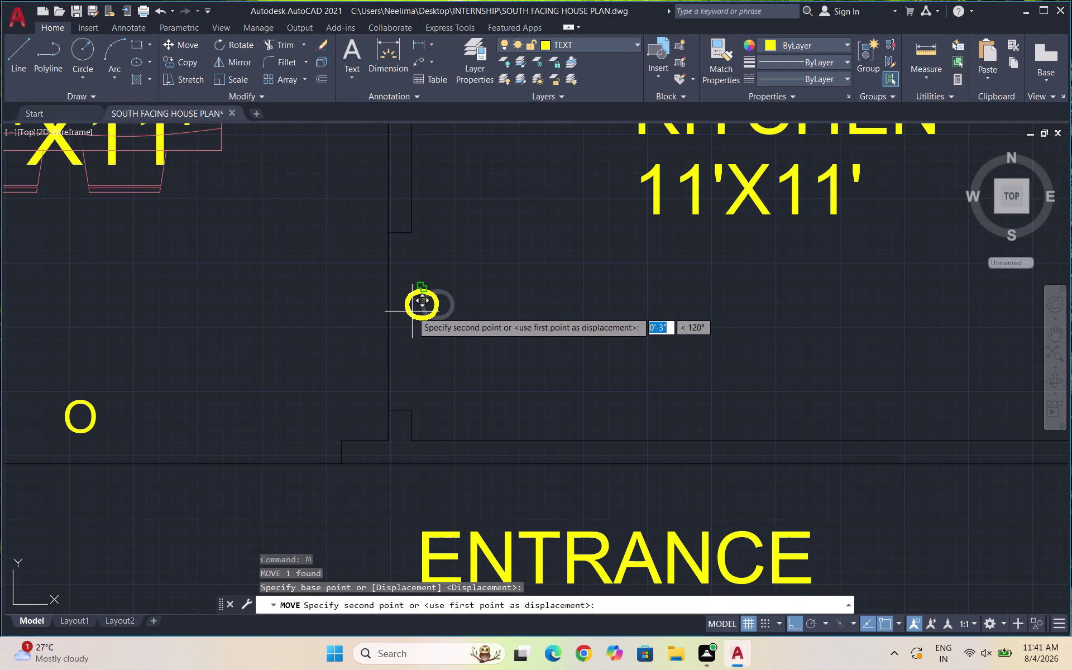
click(411, 312)
scroll(up, 3)
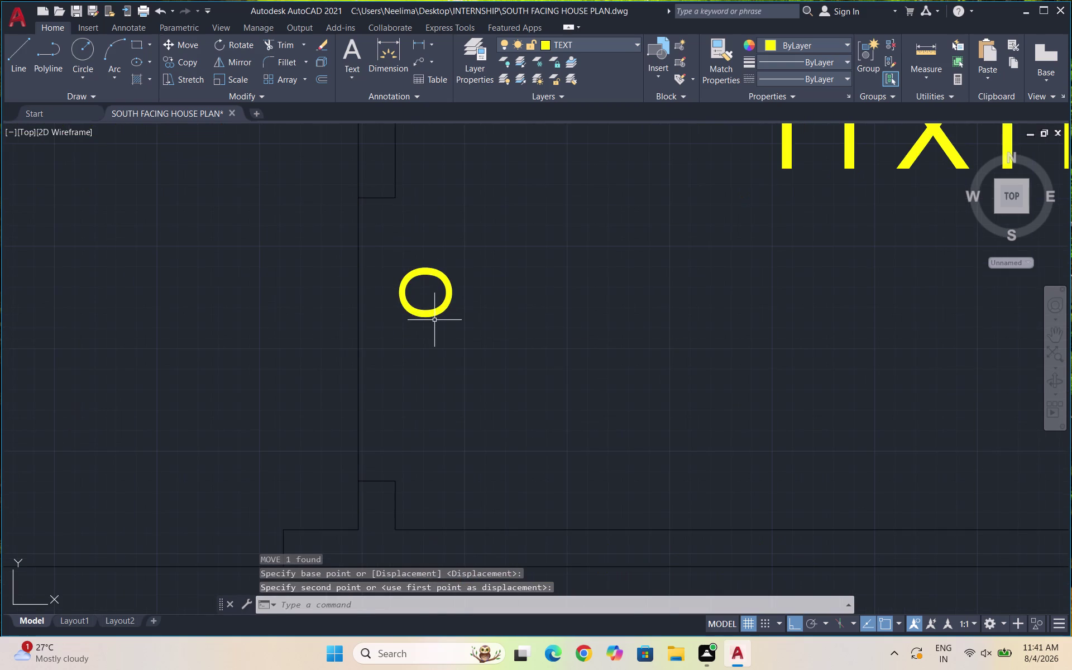
key(ctrl+z)
key(ctrl+z)
key(ctrl+z)
Move the O marker near the kitchen wall.
drag(455, 338, 456, 326)
click(441, 319)
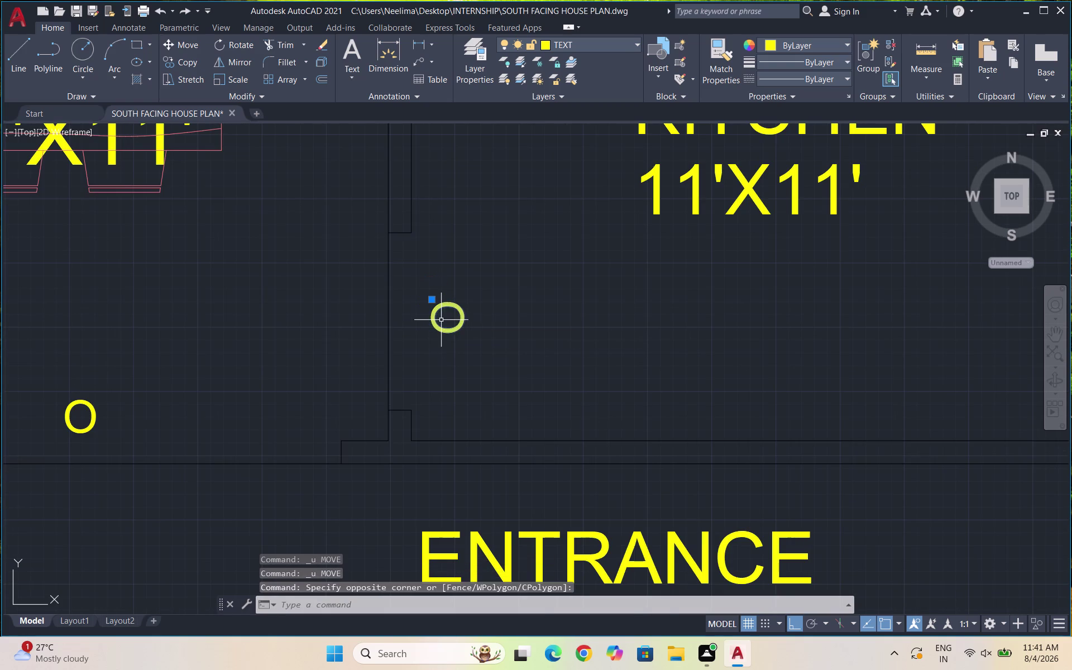
key(m)
key(Return)
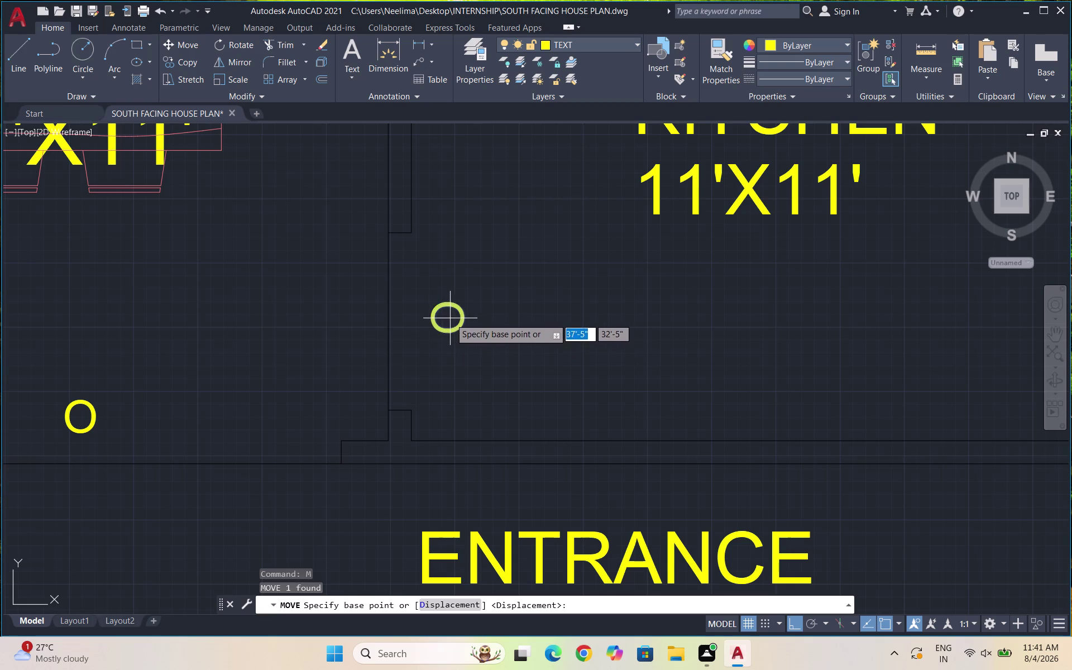
click(448, 320)
click(418, 323)
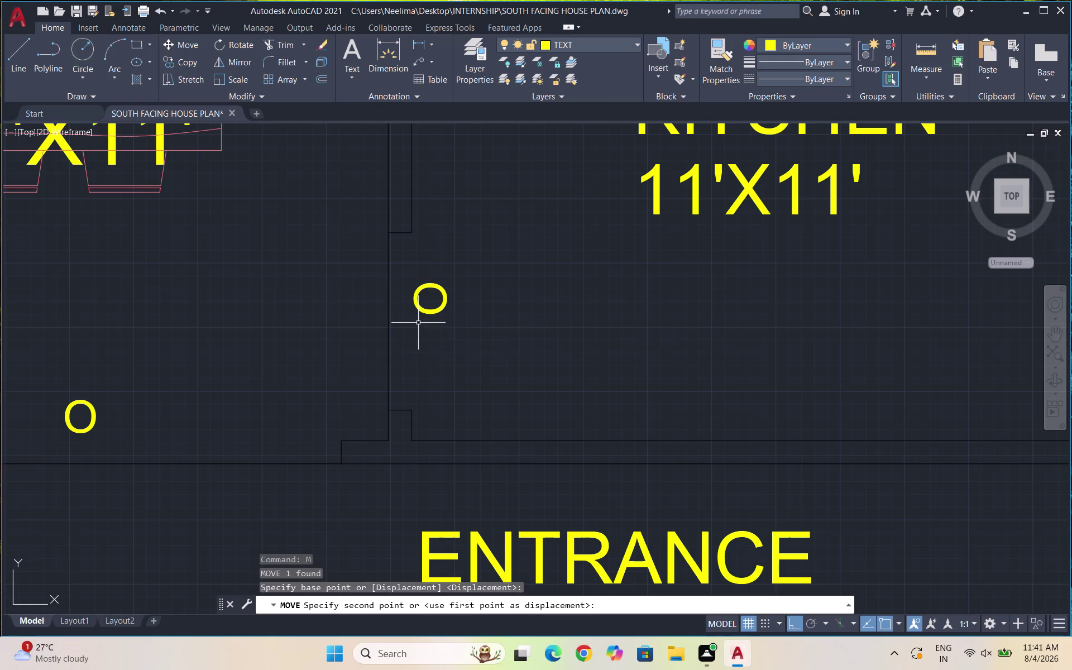
scroll(down, 3)
scroll(down, 3)
scroll(down, 3)
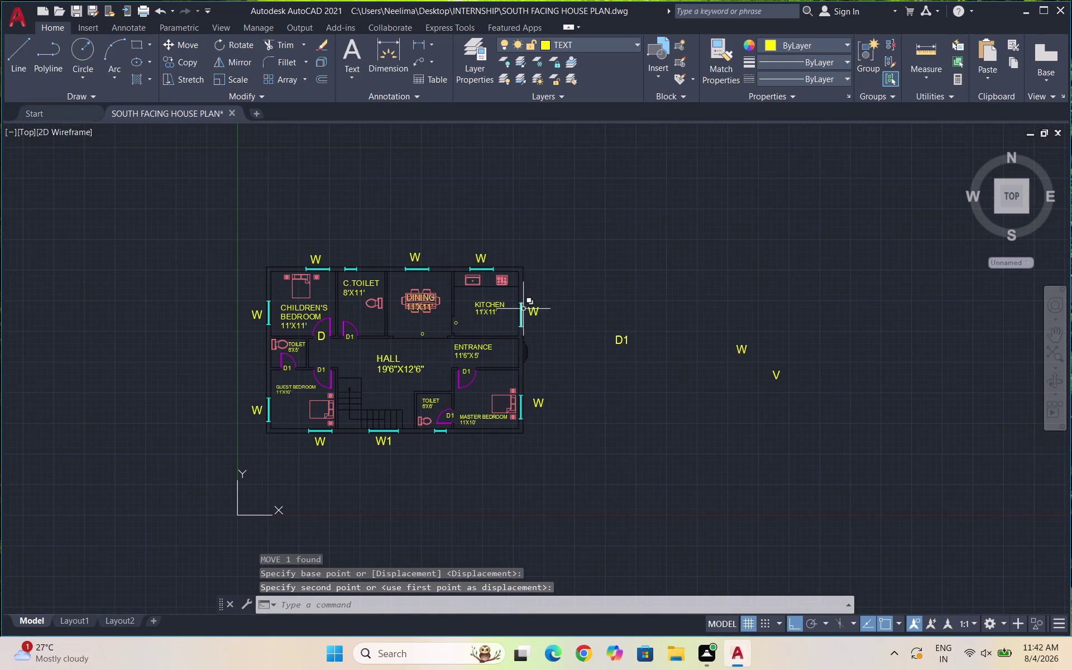
scroll(up, 3)
scroll(up, 3)
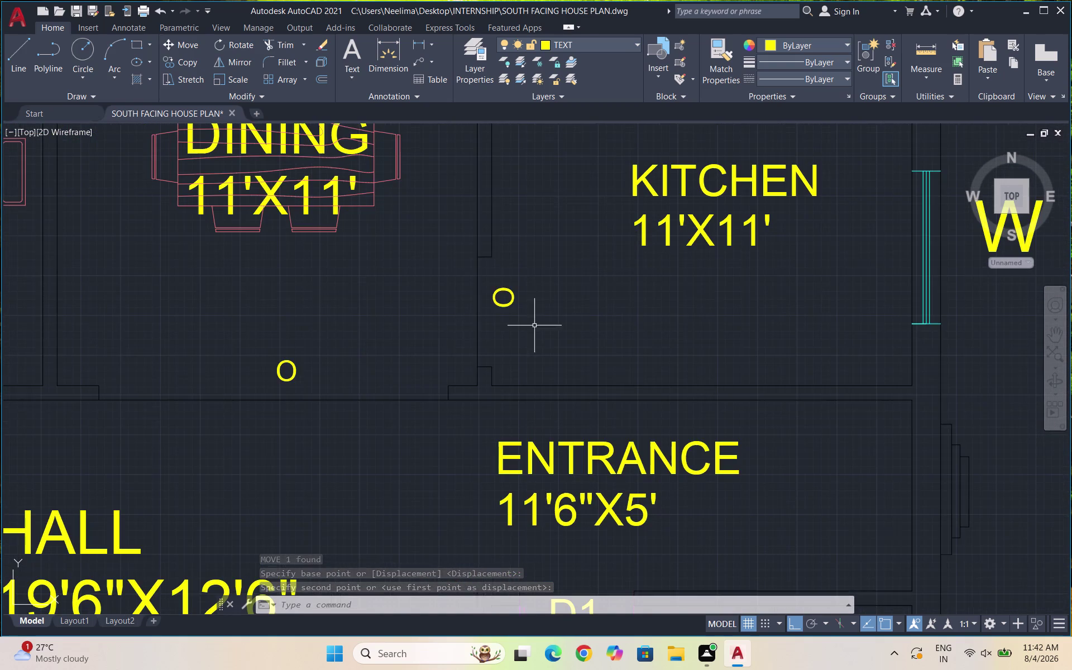
Rotate the O marker to a new angle.
drag(535, 324, 510, 308)
click(492, 274)
text(RO)
key(Return)
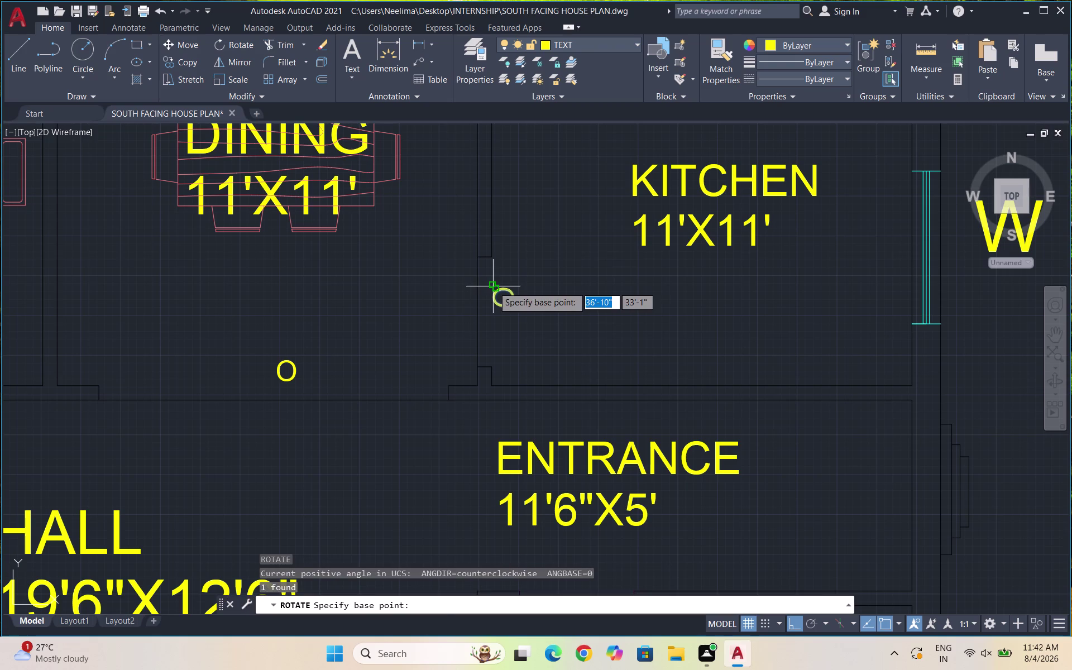
click(489, 288)
click(499, 309)
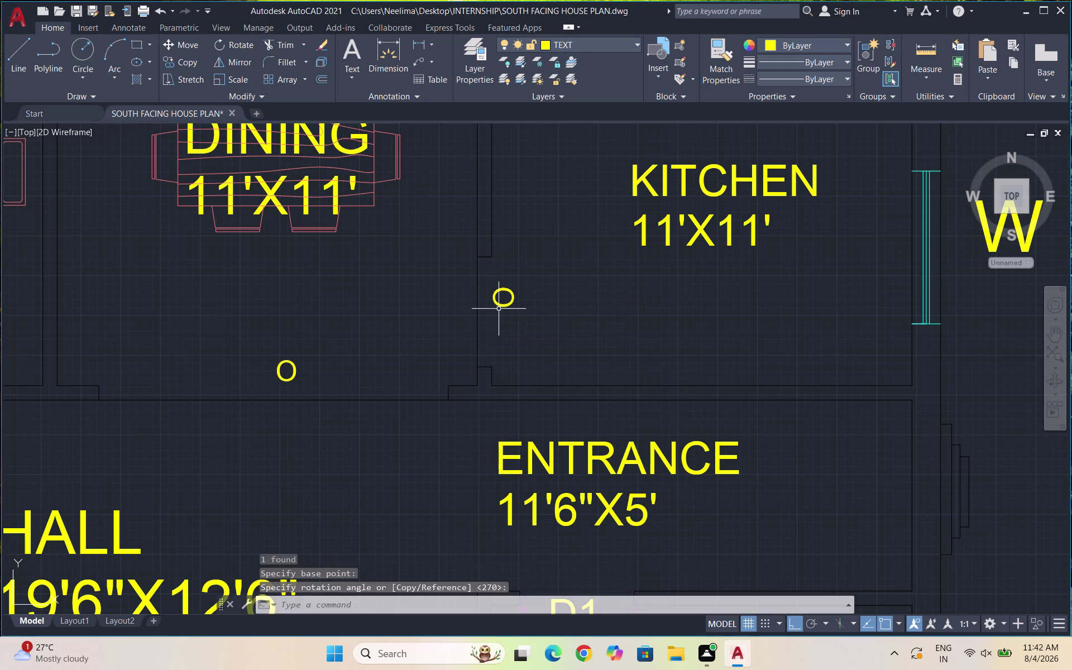
scroll(up, 3)
Rotate the O marker back upright.
drag(536, 326, 518, 313)
click(463, 279)
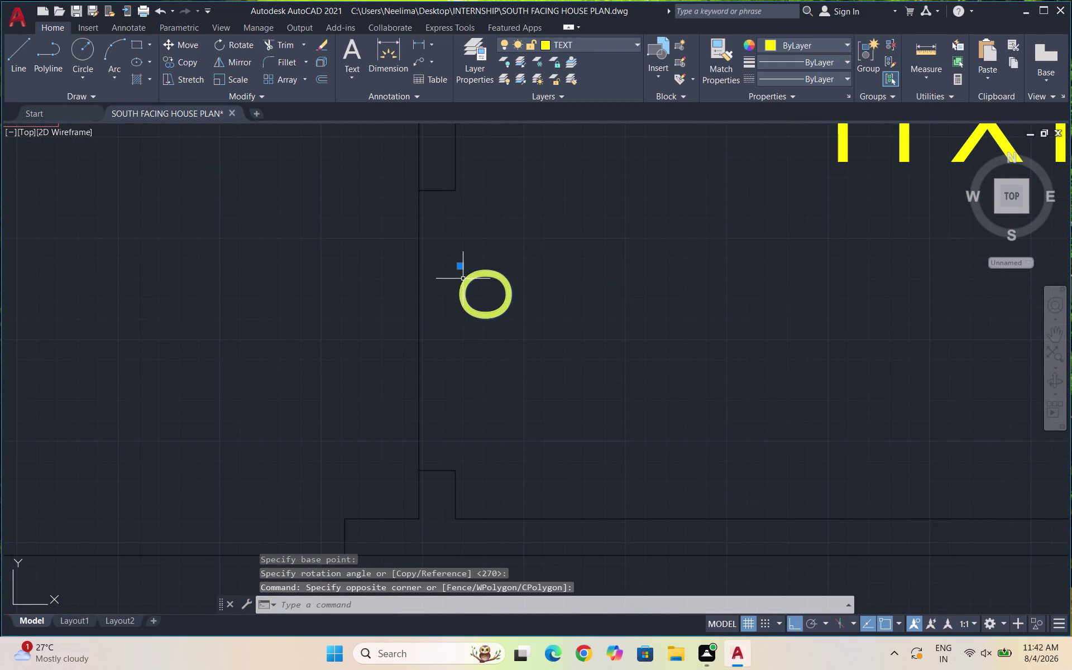
text(RO)
key(Return)
click(462, 272)
click(464, 302)
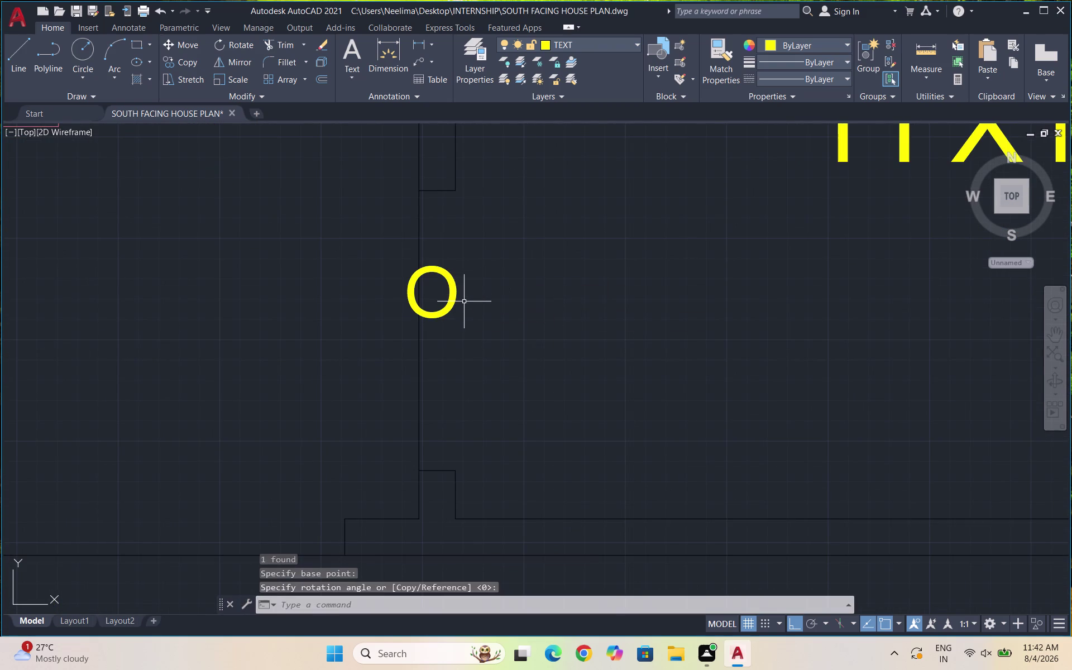
Move the upright O marker against the dining–kitchen wall.
drag(456, 319, 453, 313)
click(432, 298)
key(m)
key(Return)
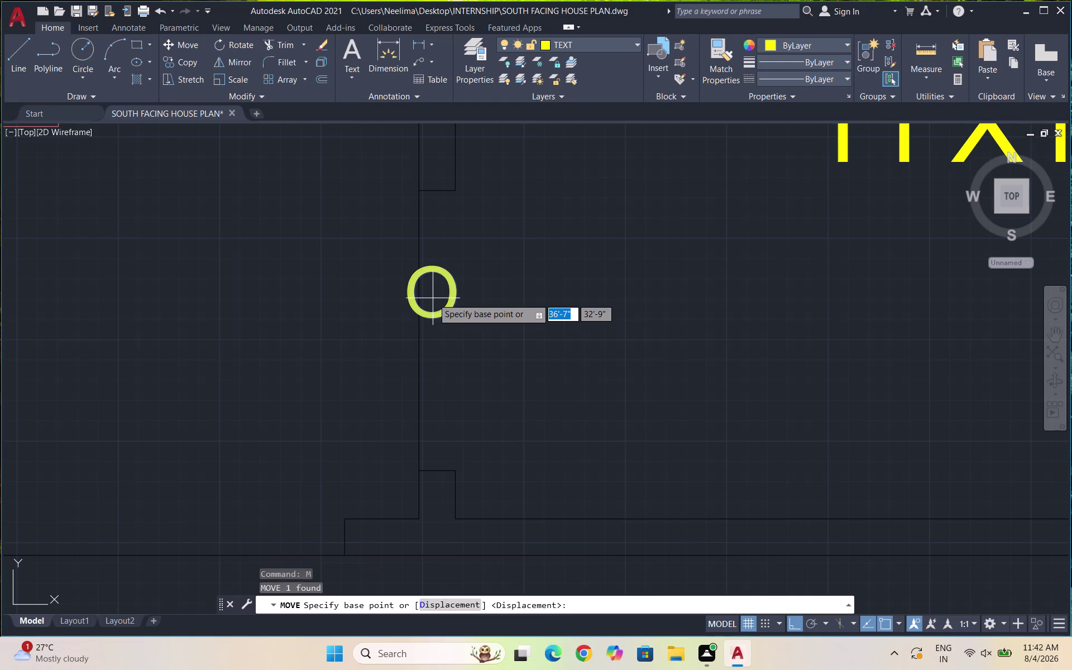
drag(433, 298, 440, 303)
click(486, 327)
scroll(down, 3)
scroll(down, 3)
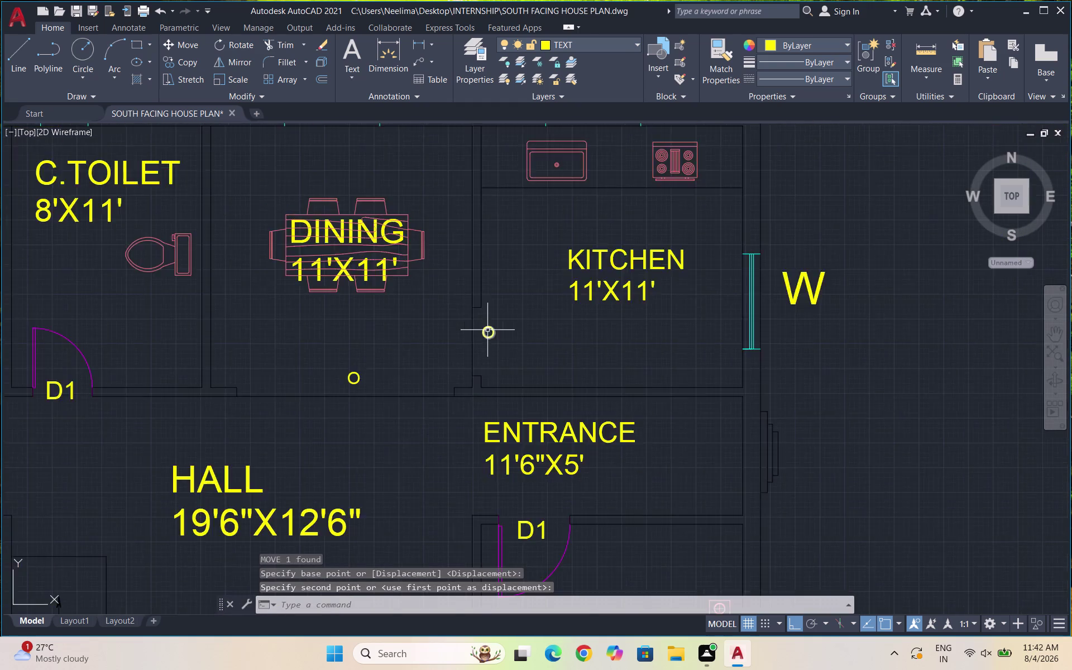
scroll(down, 3)
scroll(down, 3)
scroll(down, 3)
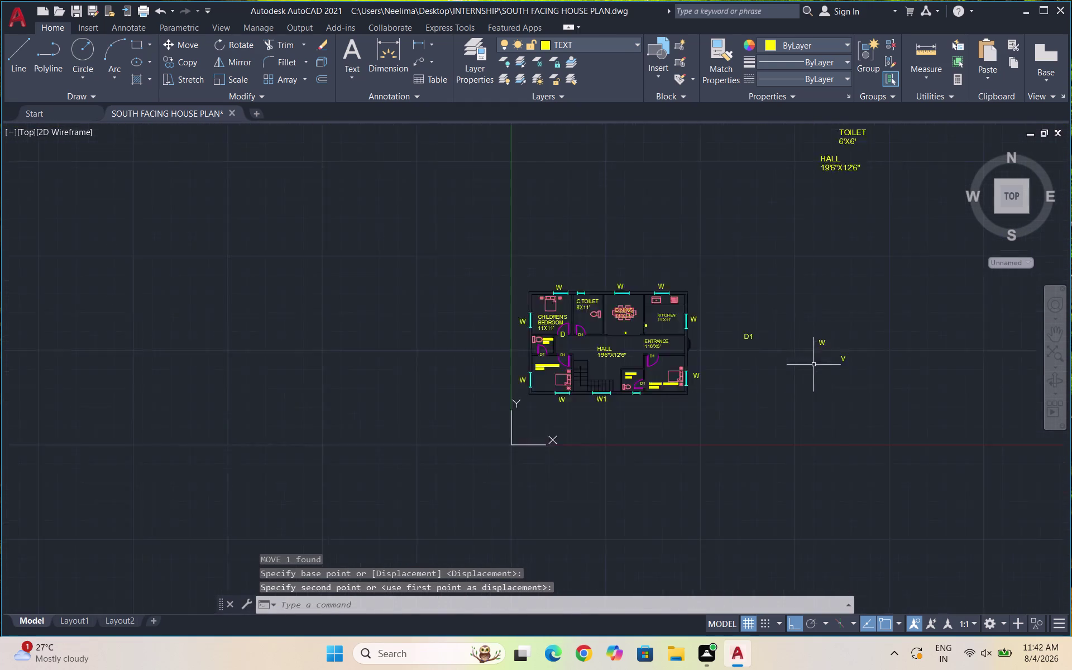
Erase the stray labels right of the plan and save the drawing.
scroll(down, 3)
scroll(up, 3)
scroll(down, 3)
scroll(down, 3)
drag(813, 374, 799, 372)
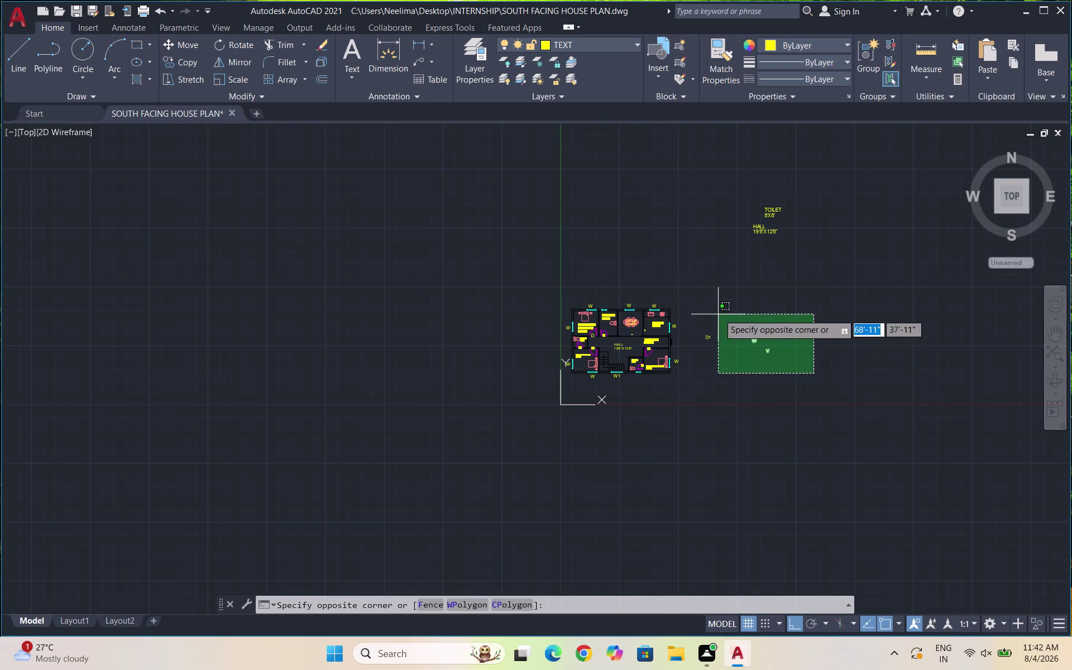
click(700, 194)
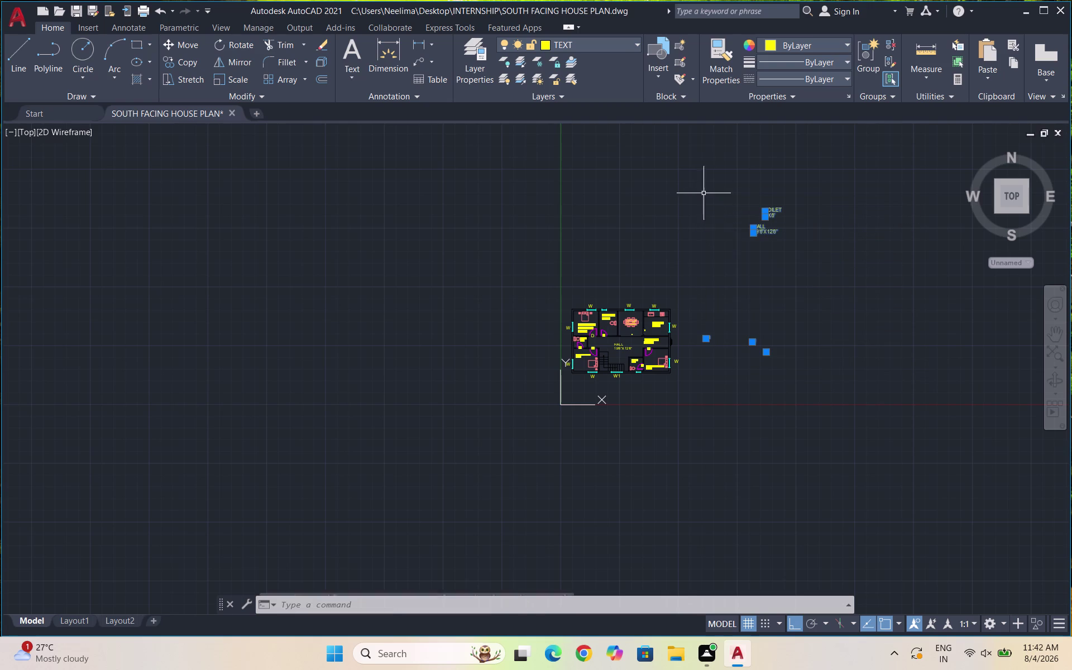
key(Delete)
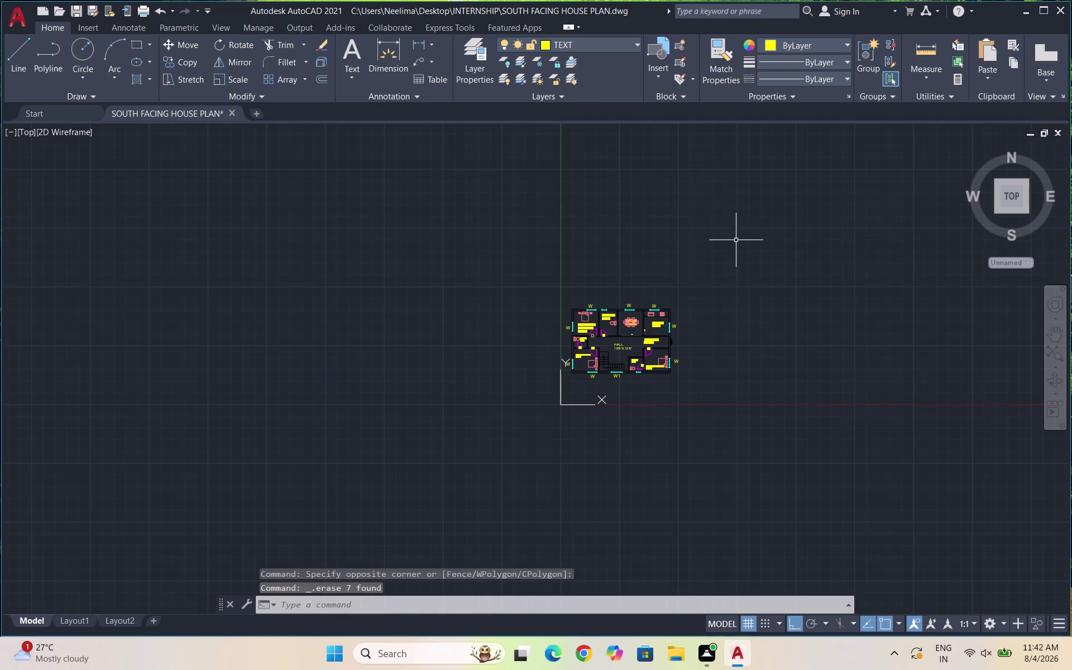
key(ctrl+s)
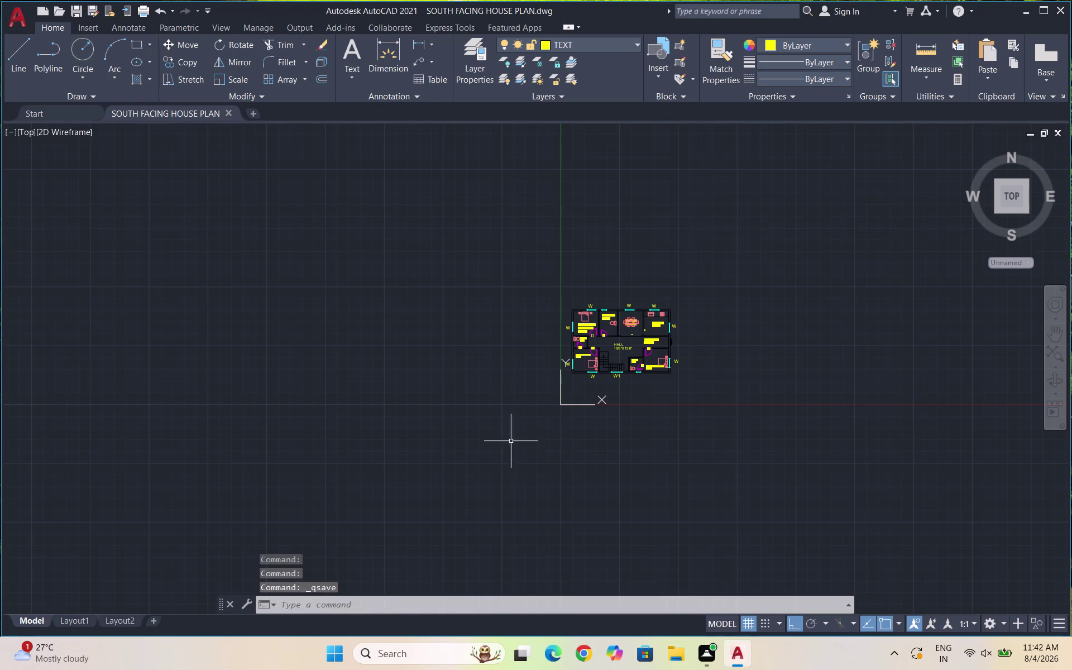
Select the UCS origin icon below the plan.
scroll(up, 3)
click(533, 421)
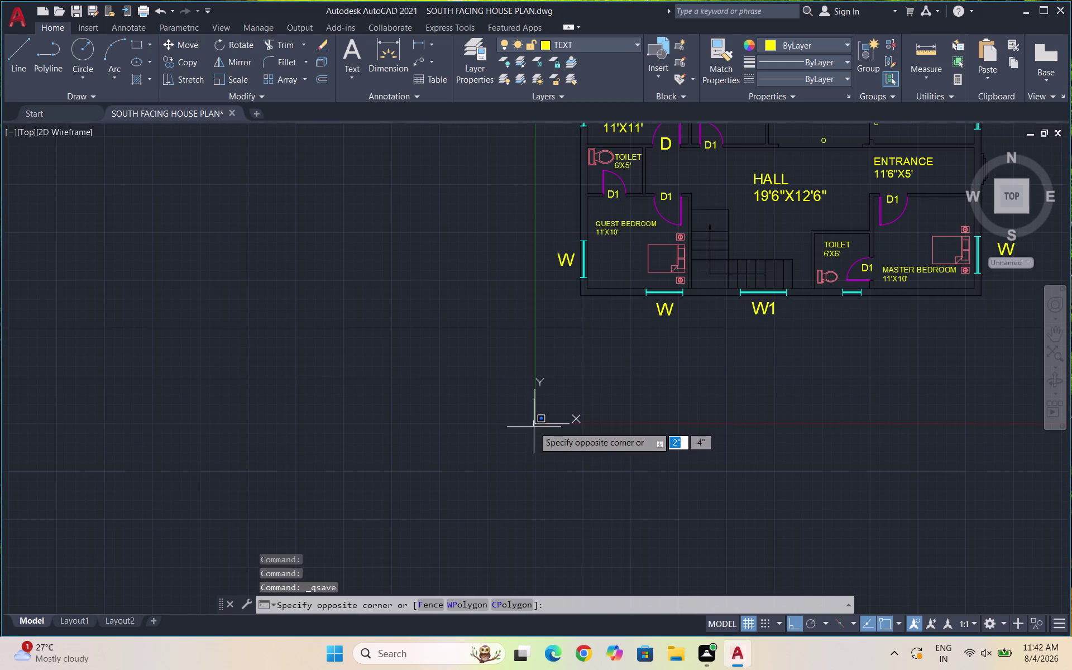
click(534, 427)
drag(557, 438, 541, 419)
click(506, 398)
click(538, 419)
click(535, 427)
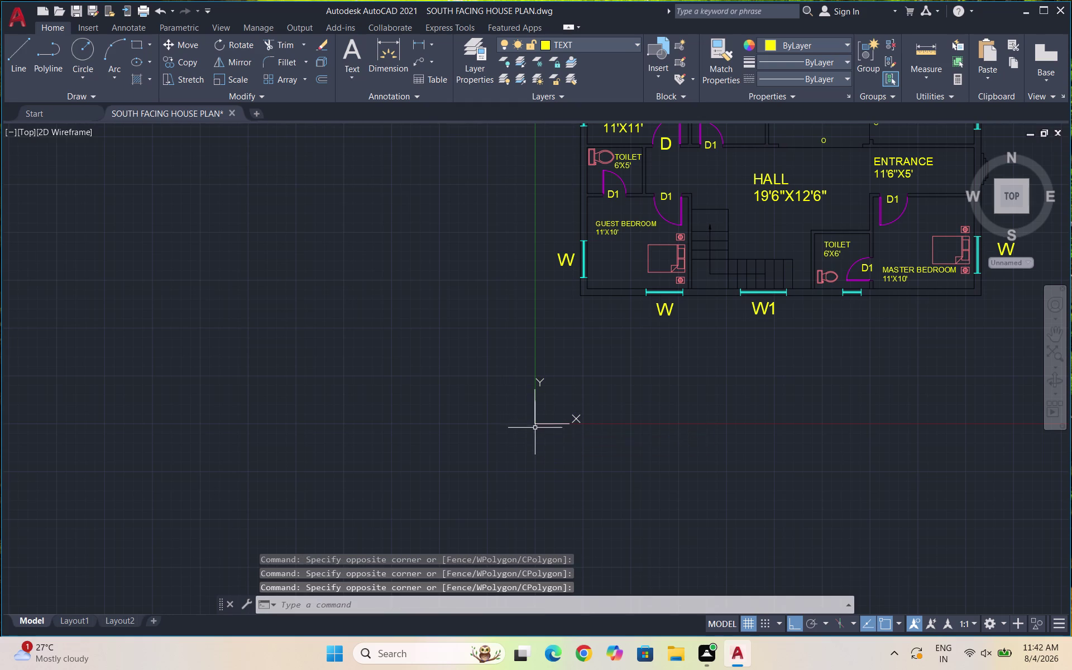
Drag the coordinate origin to a new position beside the plan.
click(535, 424)
drag(533, 424, 320, 522)
drag(312, 525, 236, 537)
drag(569, 407, 578, 407)
click(536, 419)
drag(536, 423, 524, 424)
click(75, 576)
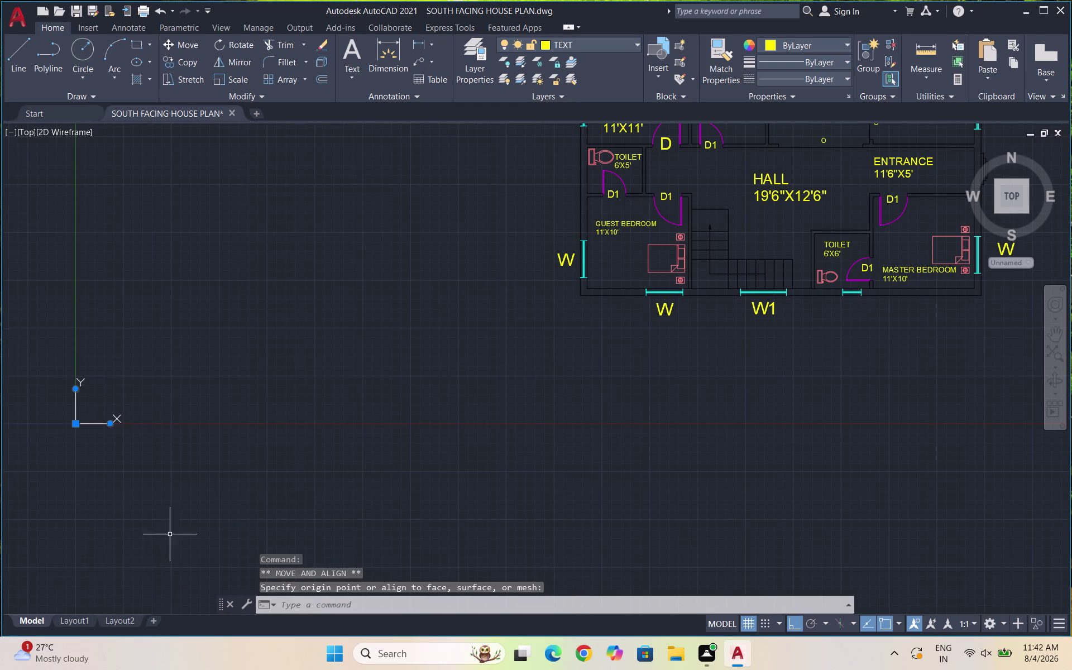
scroll(down, 3)
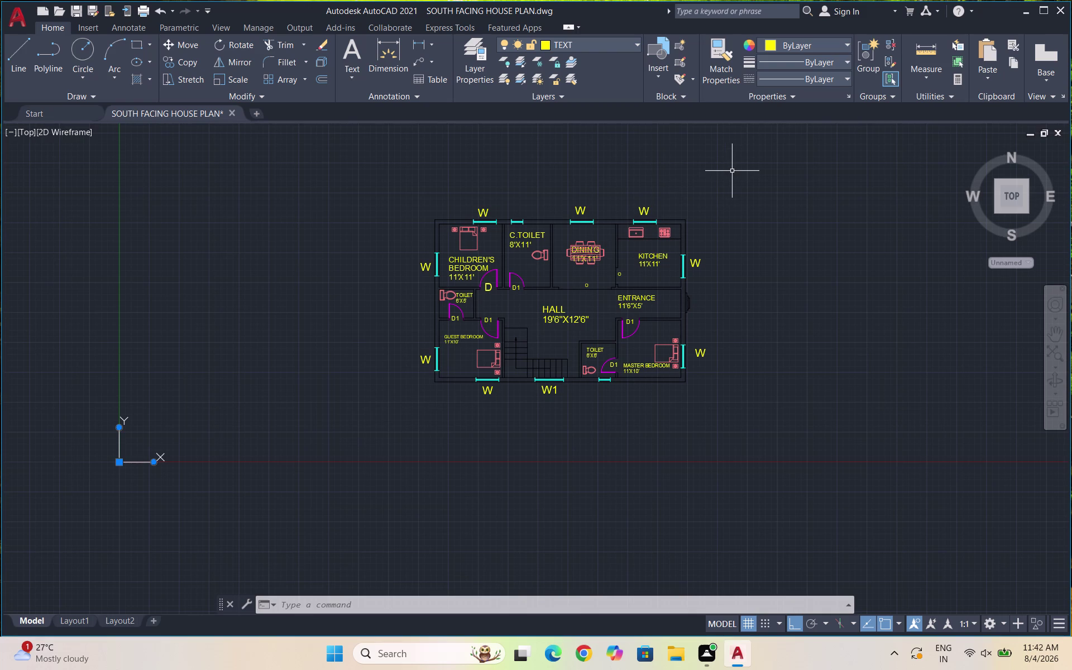
Abandon a first line attempt and make WALLS the current layer.
key(l)
key(Return)
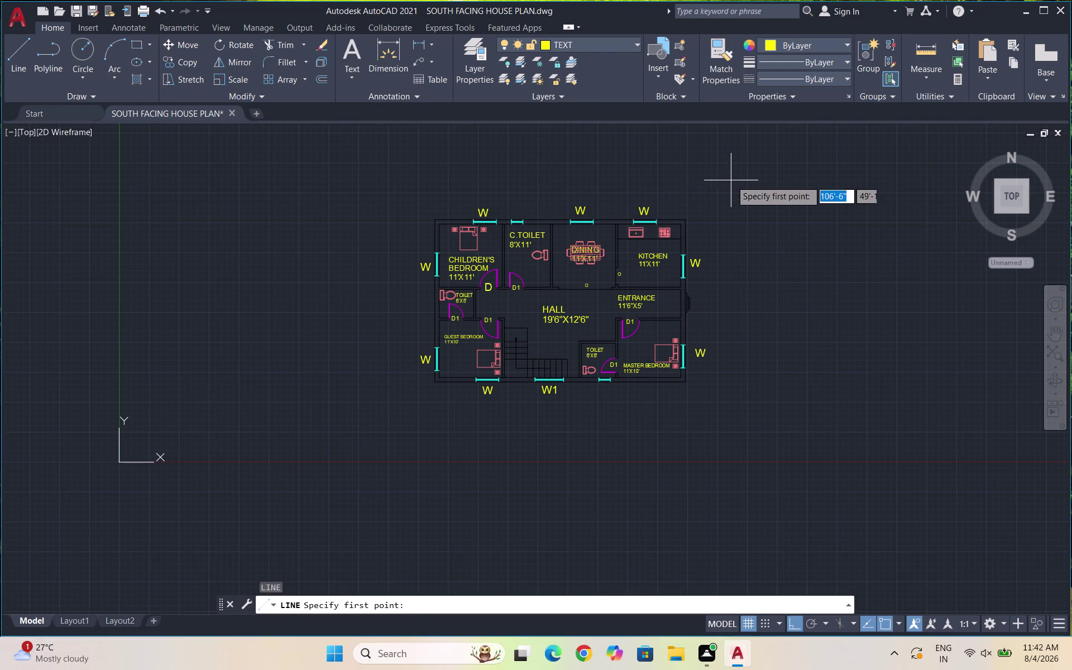
scroll(up, 3)
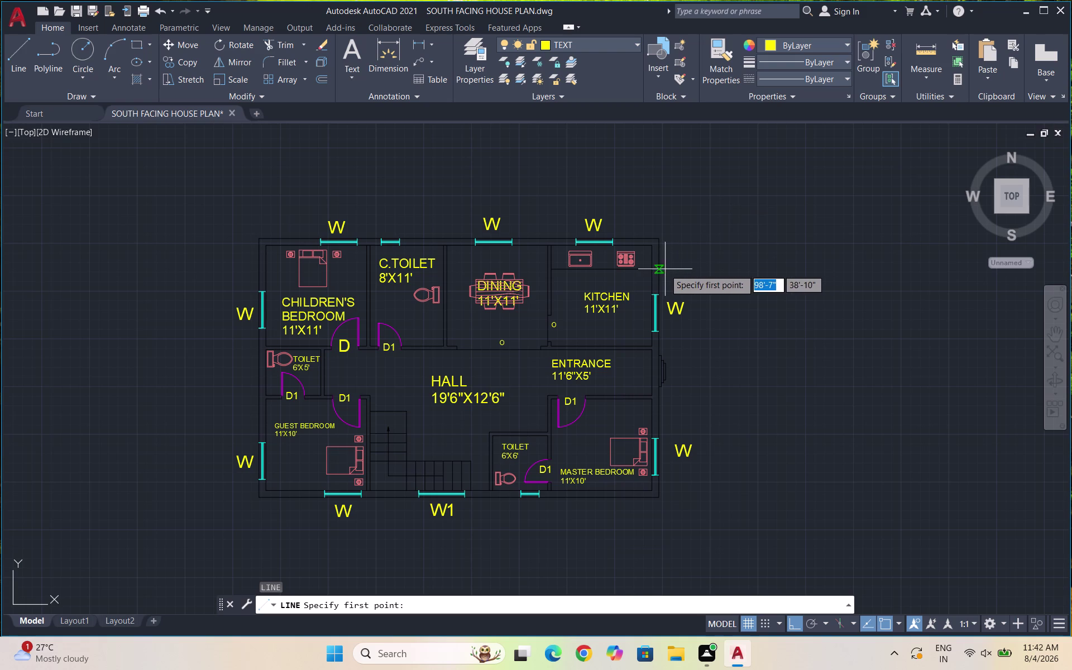
scroll(up, 3)
click(663, 274)
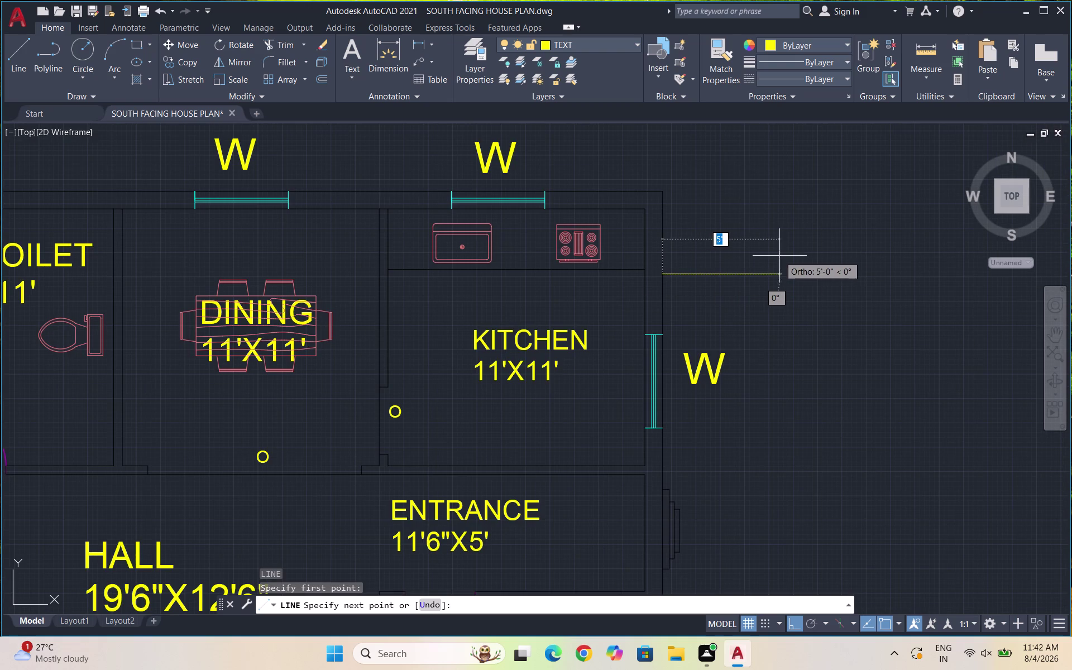
key(Escape)
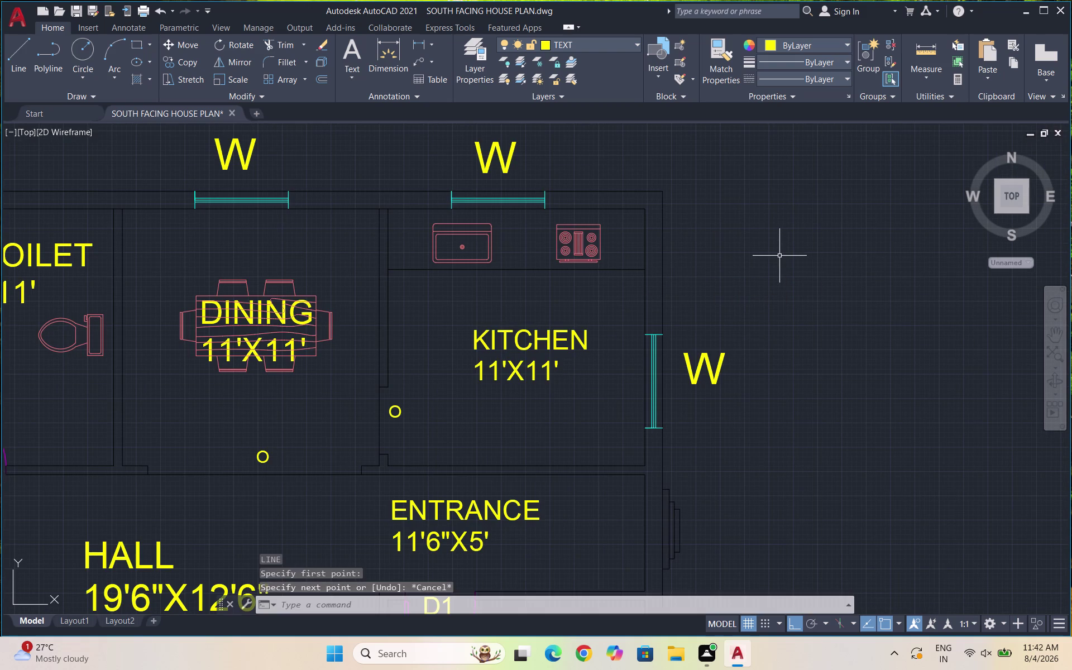
click(628, 49)
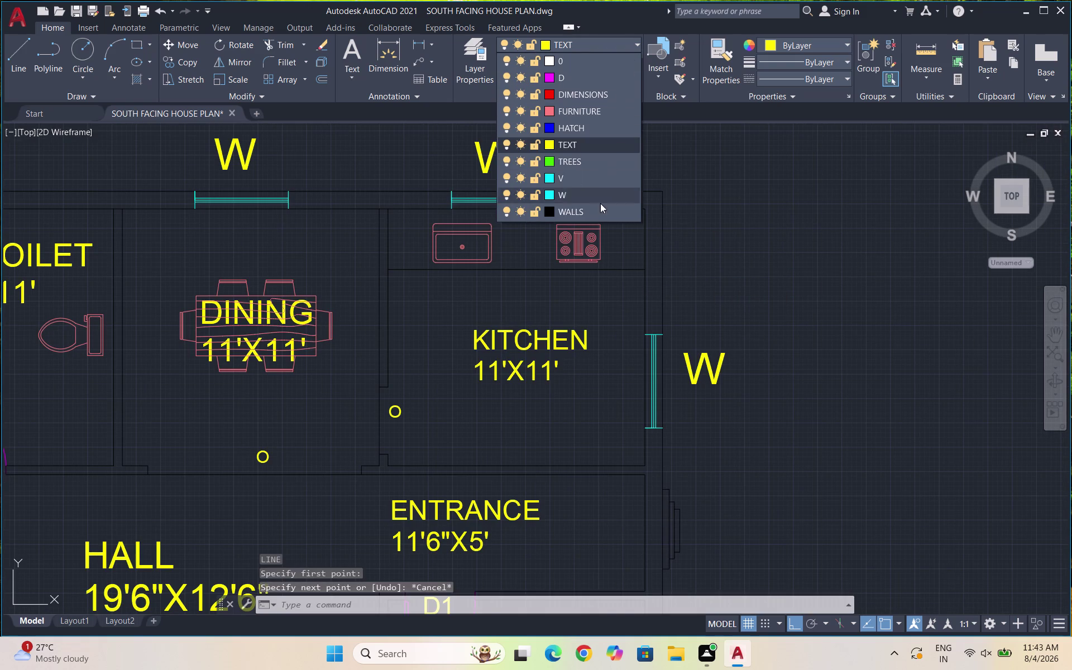
click(599, 210)
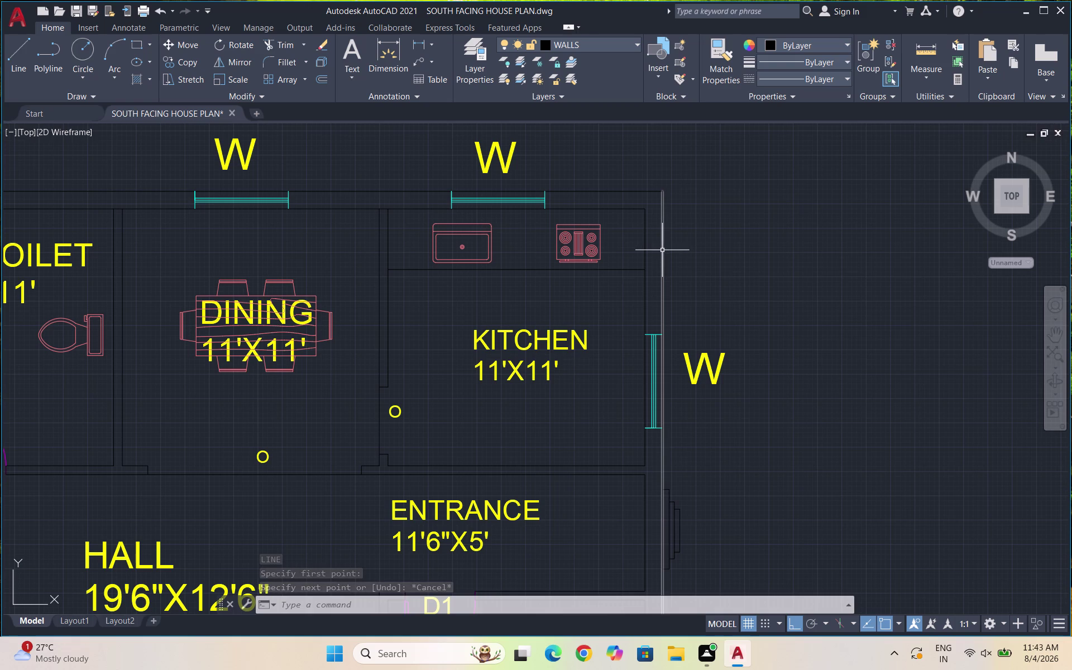
Draw an 8'2" horizontal line east from the kitchen's outer wall.
key(l)
key(Return)
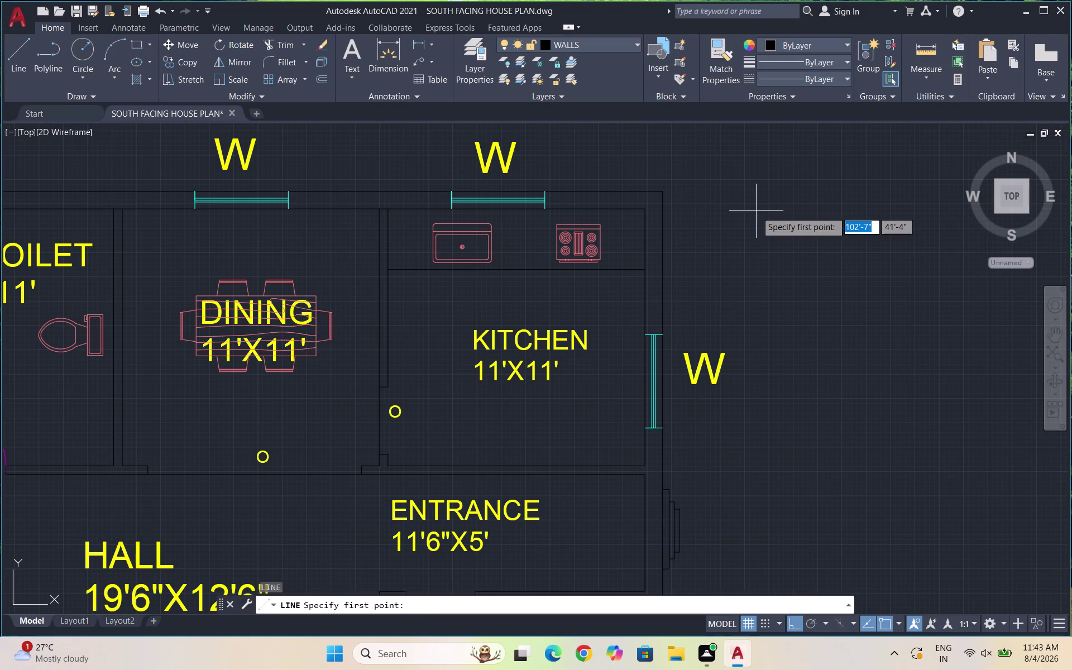
click(664, 271)
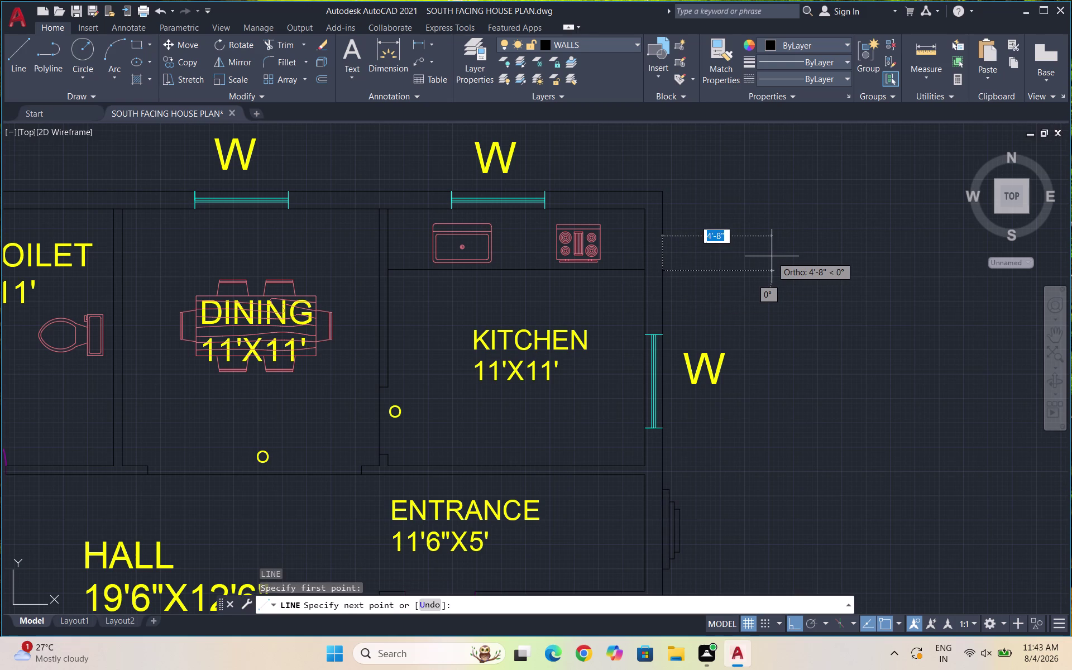
text(8')
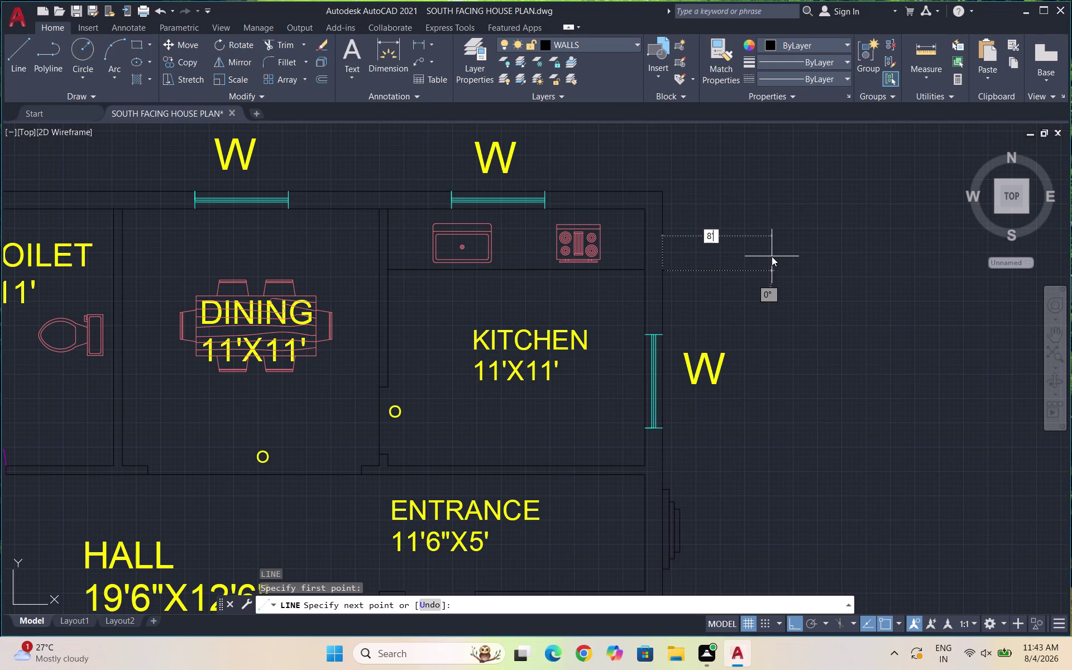
text(2")
key(Return)
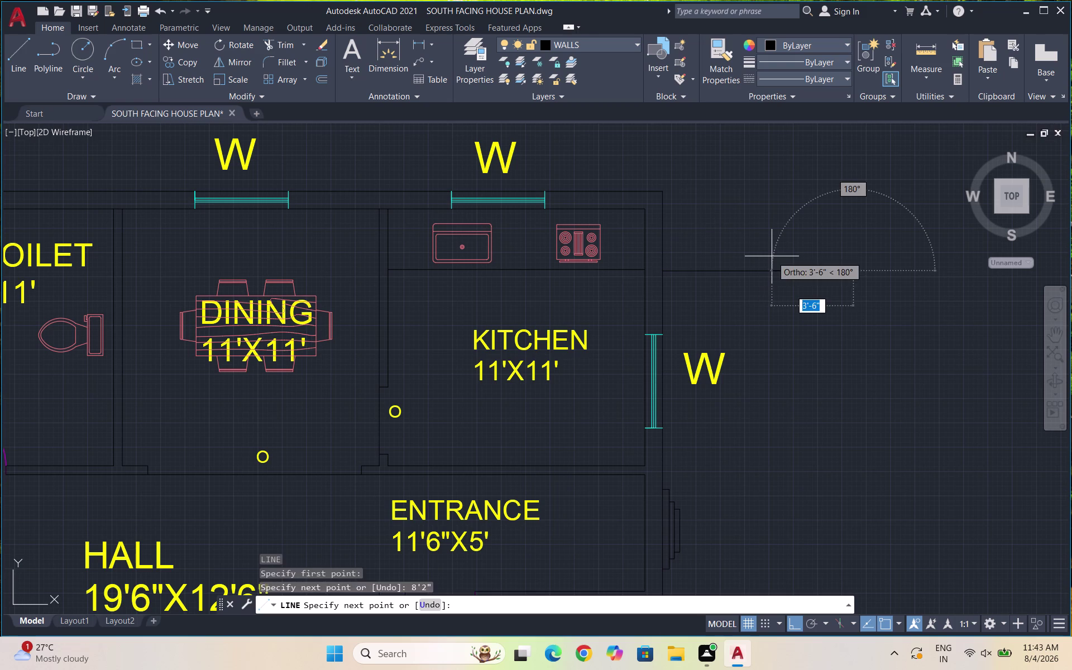
key(Return)
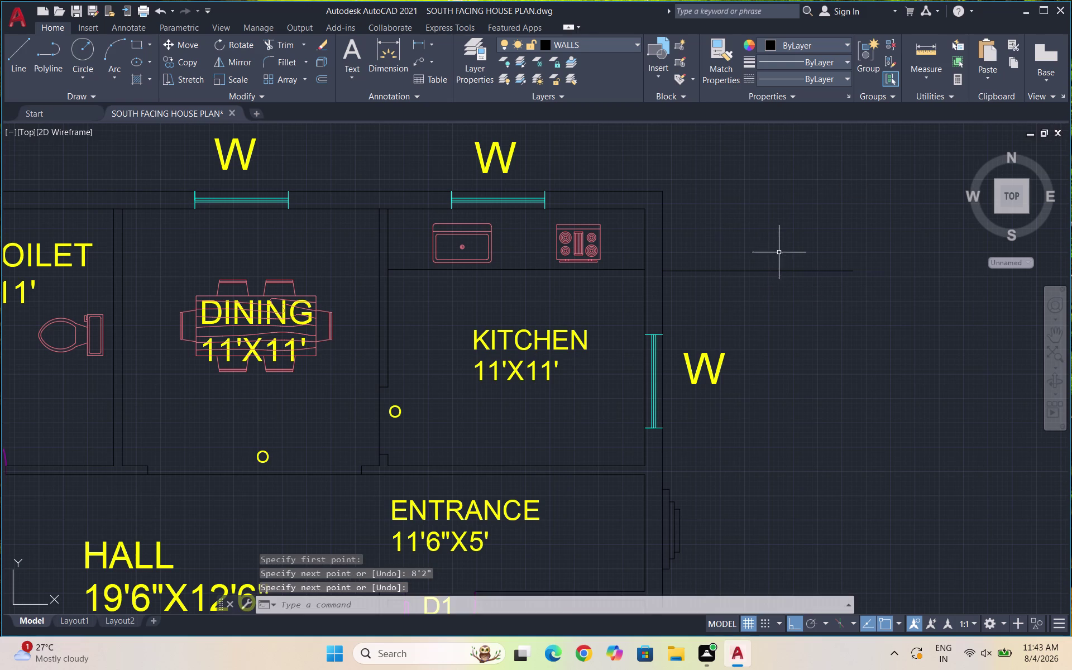
scroll(down, 3)
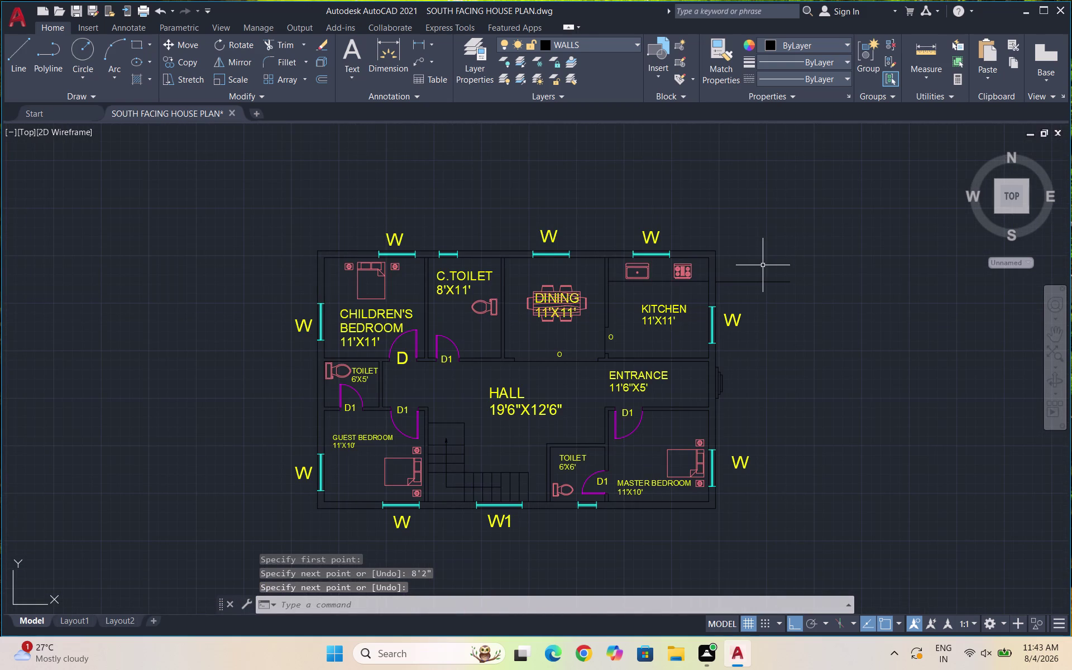
Draw a roughly 5'10" vertical line upward from the plan's northeast corner.
key(l)
key(Return)
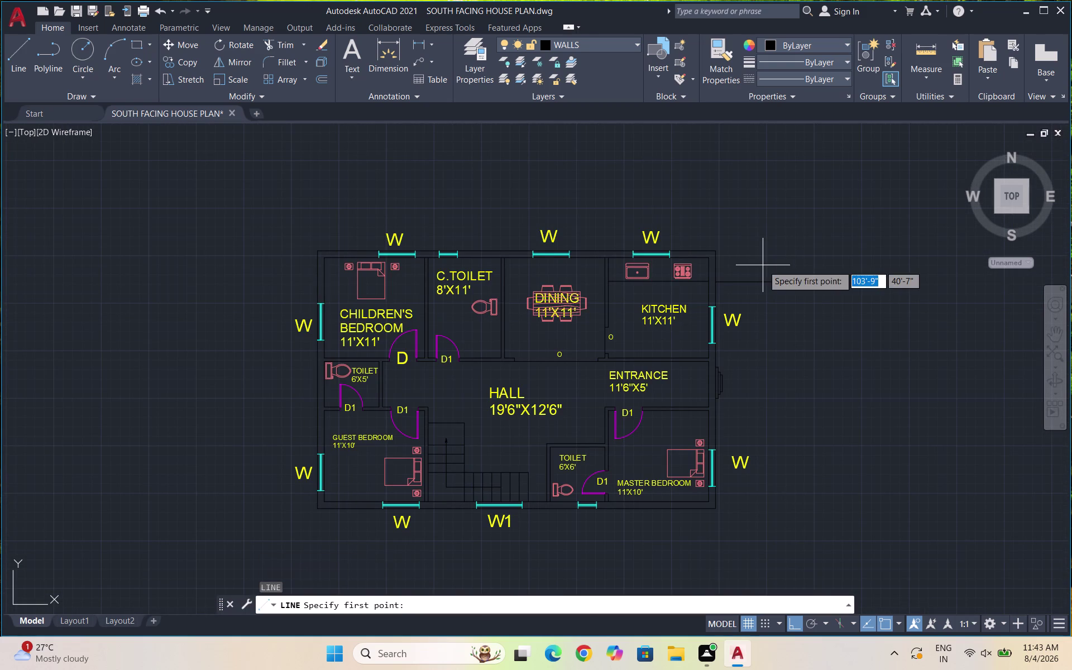
scroll(up, 3)
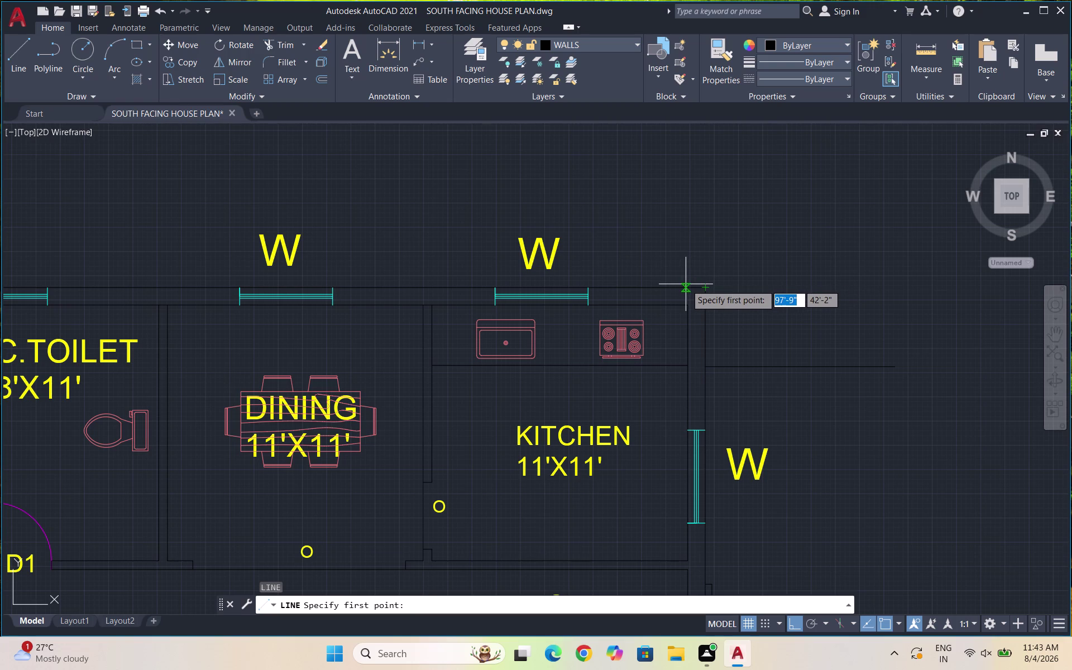
click(687, 288)
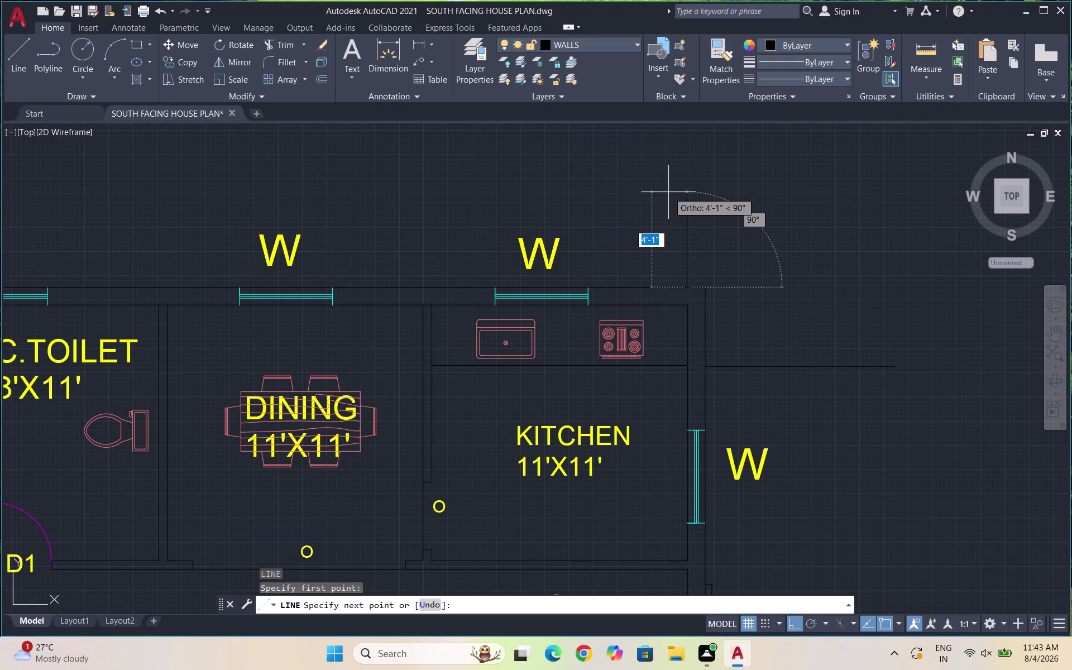
text(5')
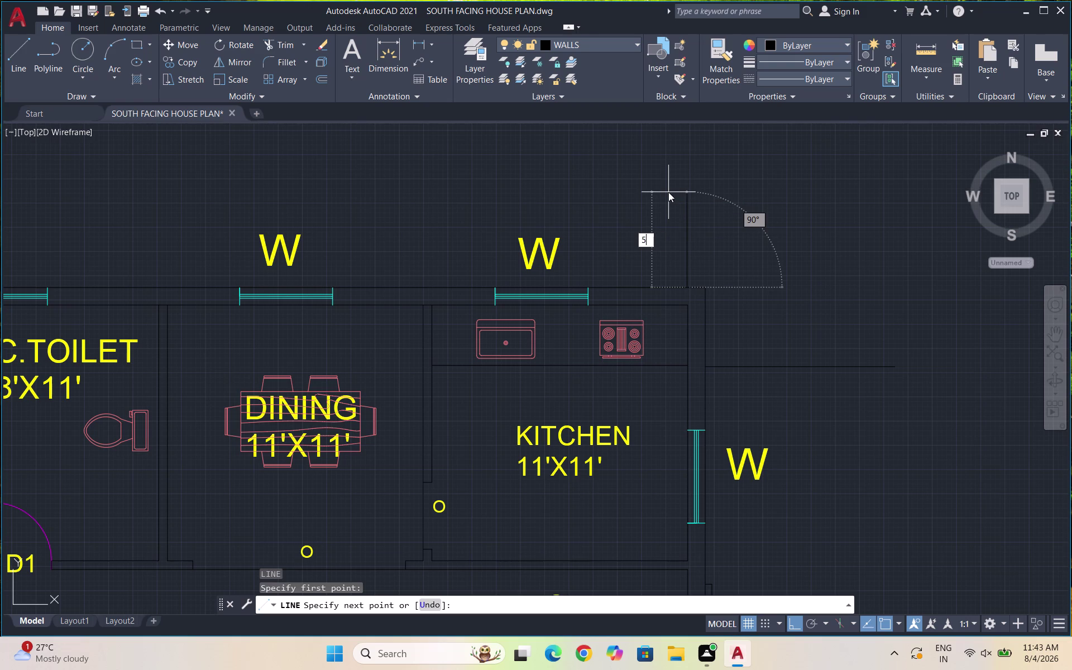
text(10)
text(1')
key(BackSpace)
key(BackSpace)
key(slash)
text(2")
key(Return)
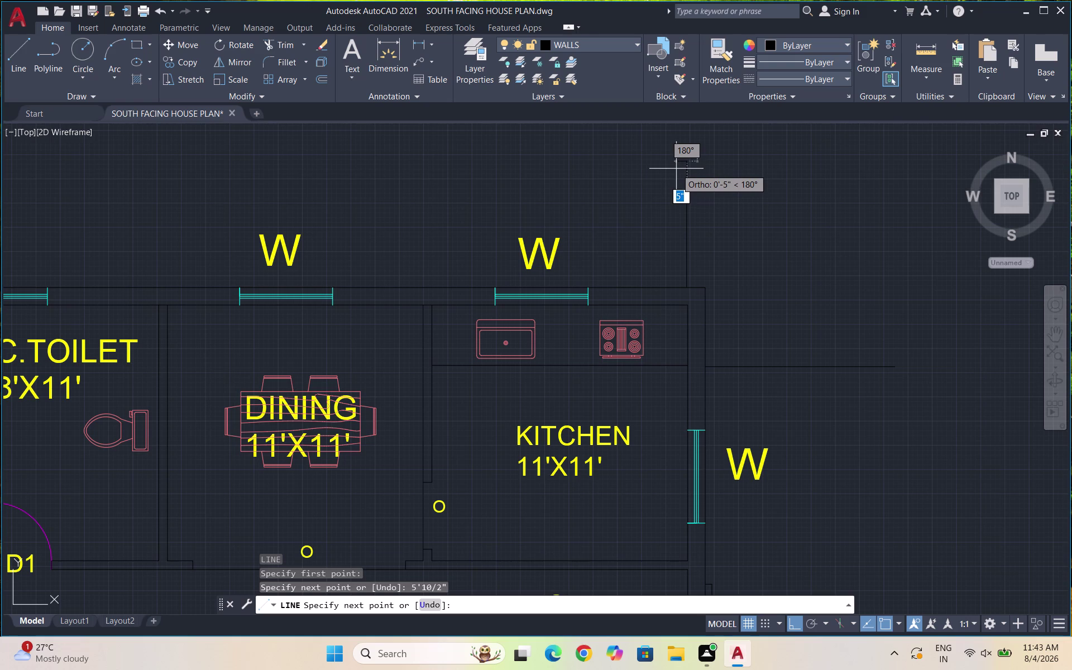
key(space)
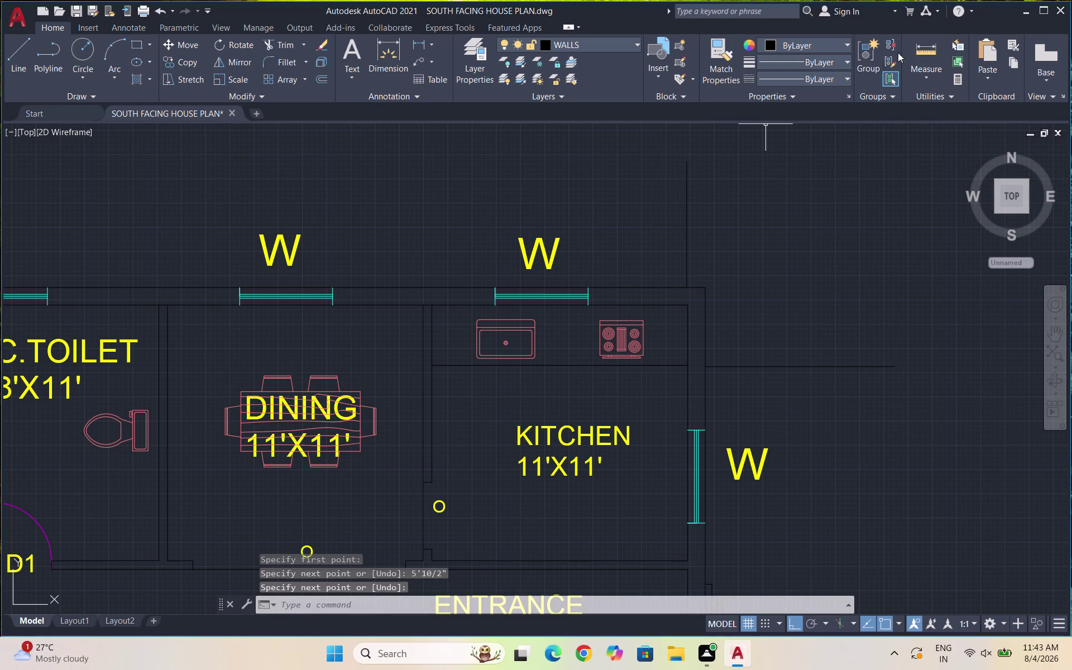
Measure the vertical line above the northeast corner, then delete it.
click(918, 46)
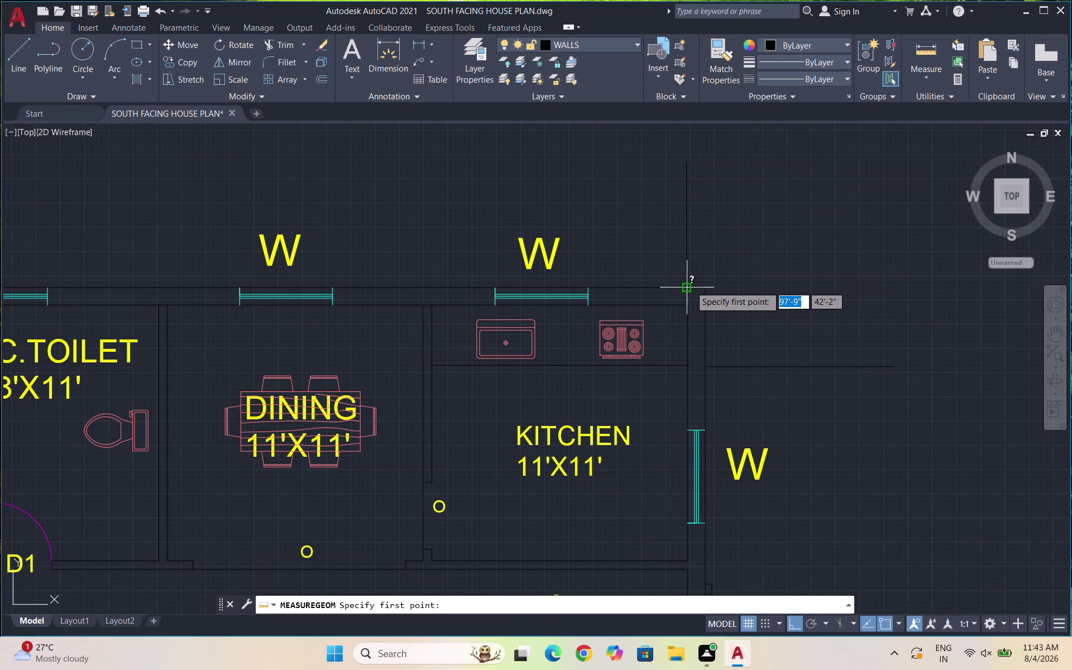
click(690, 285)
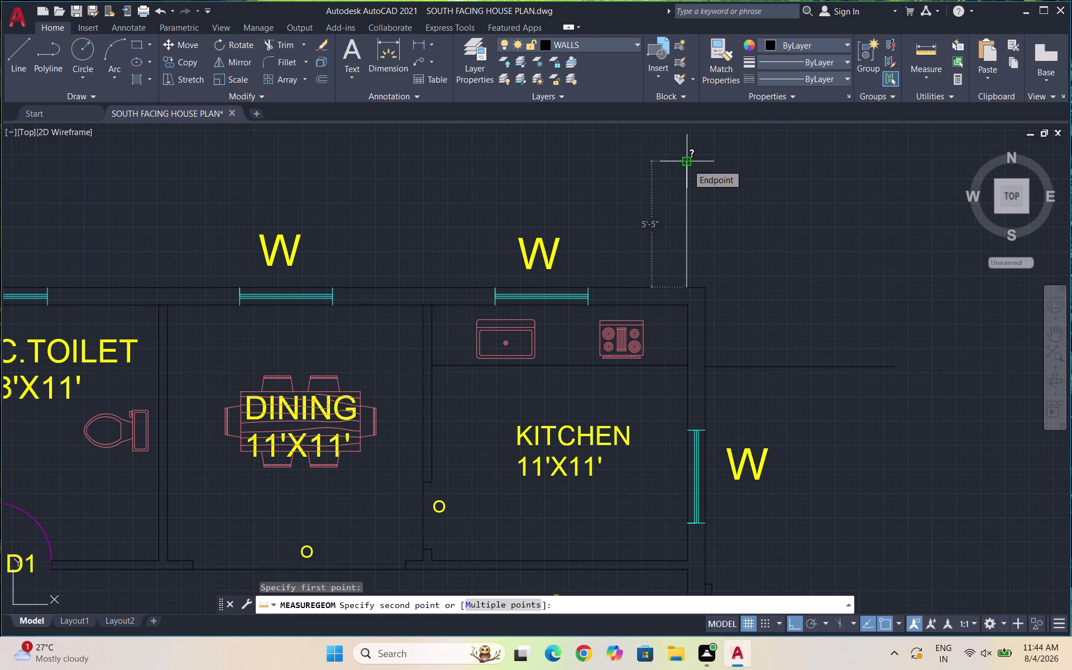
key(space)
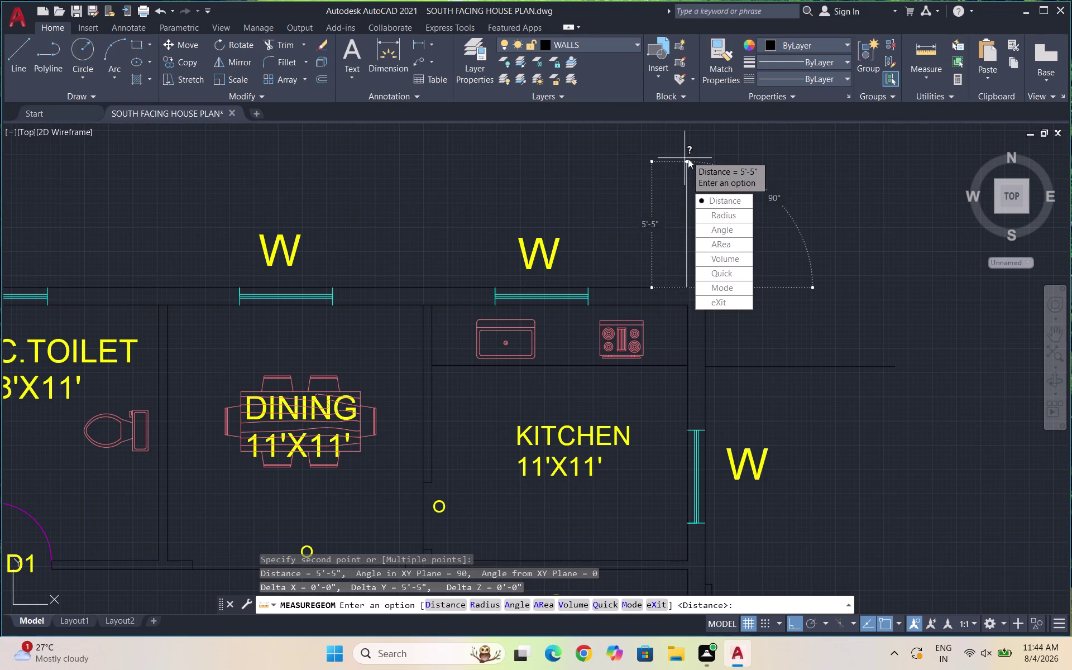
key(Escape)
drag(695, 203, 666, 198)
click(658, 199)
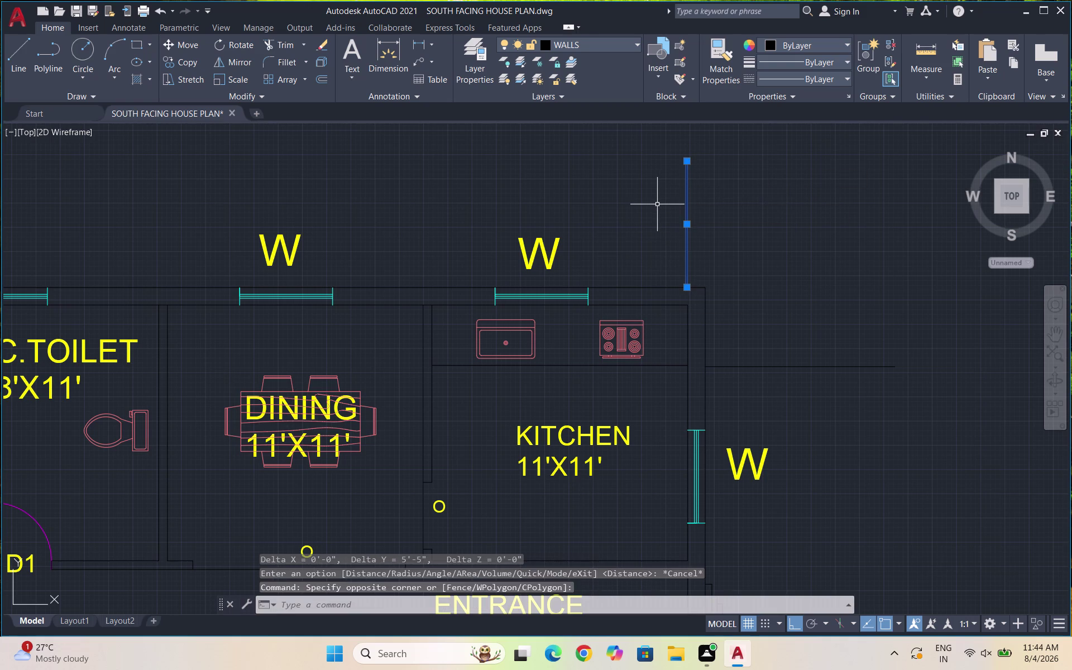
key(Delete)
Redraw a vertical line up from the northeast corner, retyping its length.
key(l)
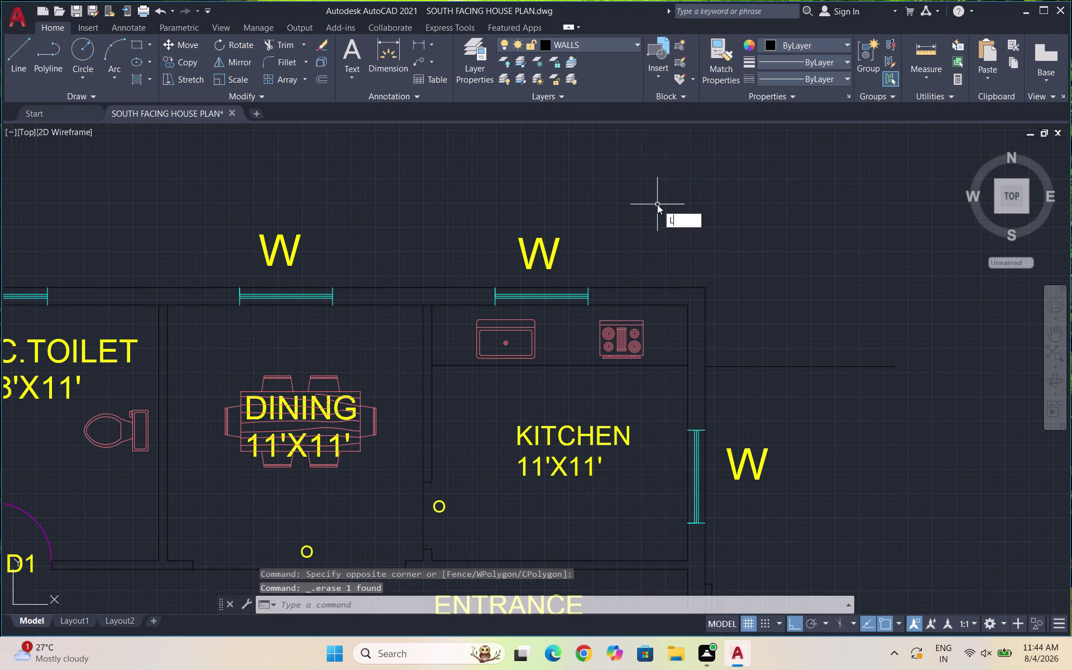
key(Return)
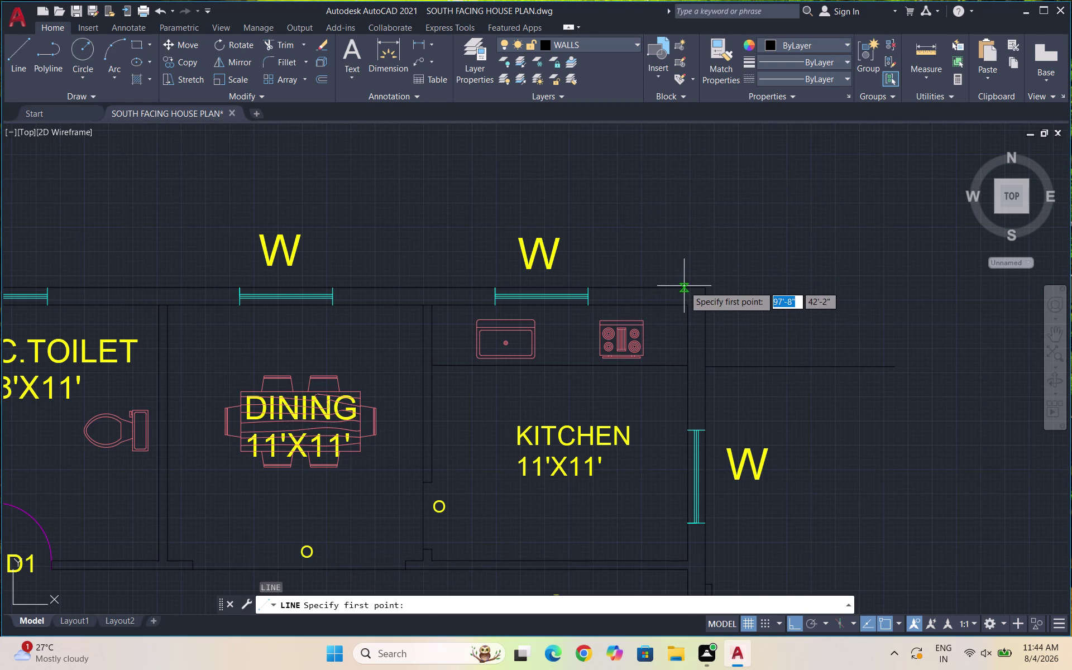
click(687, 285)
text(5)
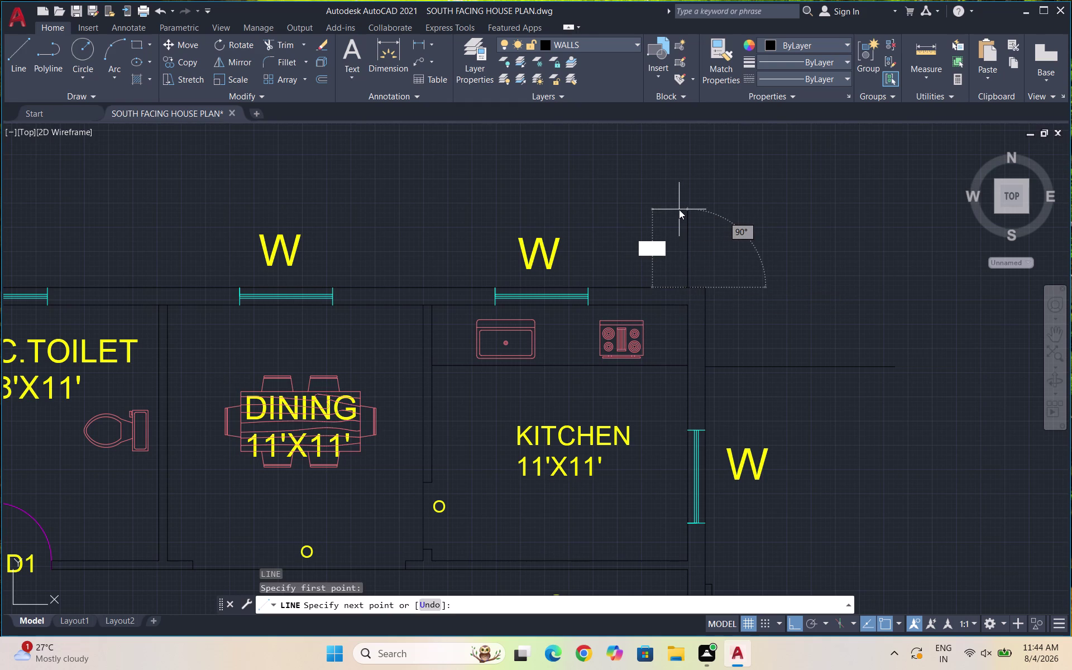
text(')
text(10)
key(space)
text(1/)
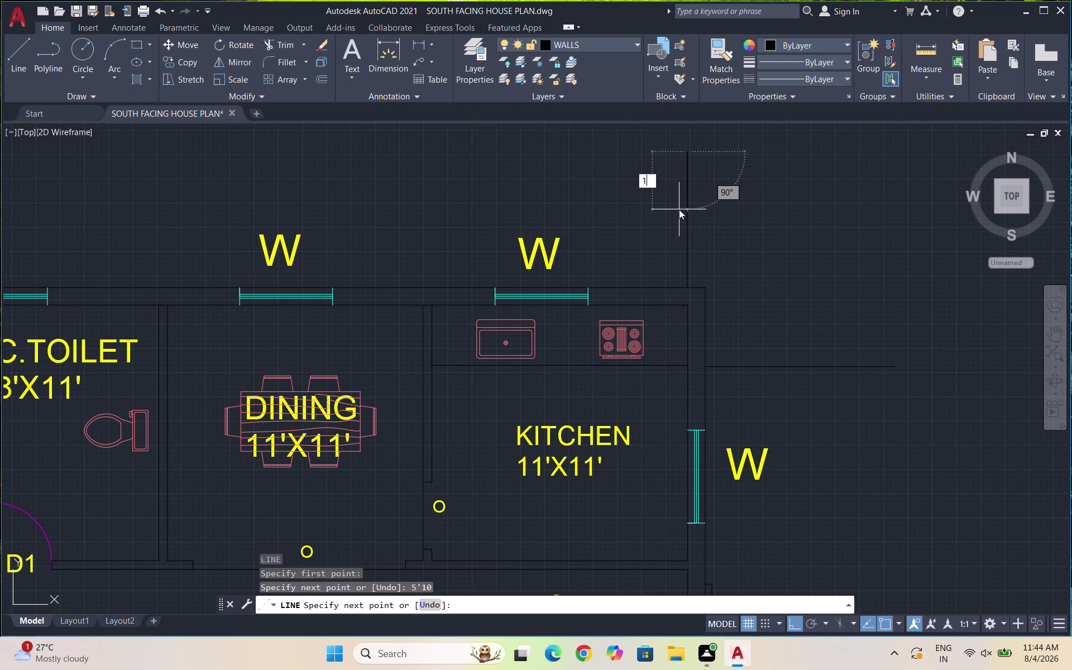
text(2")
key(BackSpace)
key(BackSpace)
key(BackSpace)
key(BackSpace)
key(BackSpace)
key(BackSpace)
key(BackSpace)
key(5)
key(apostrophe)
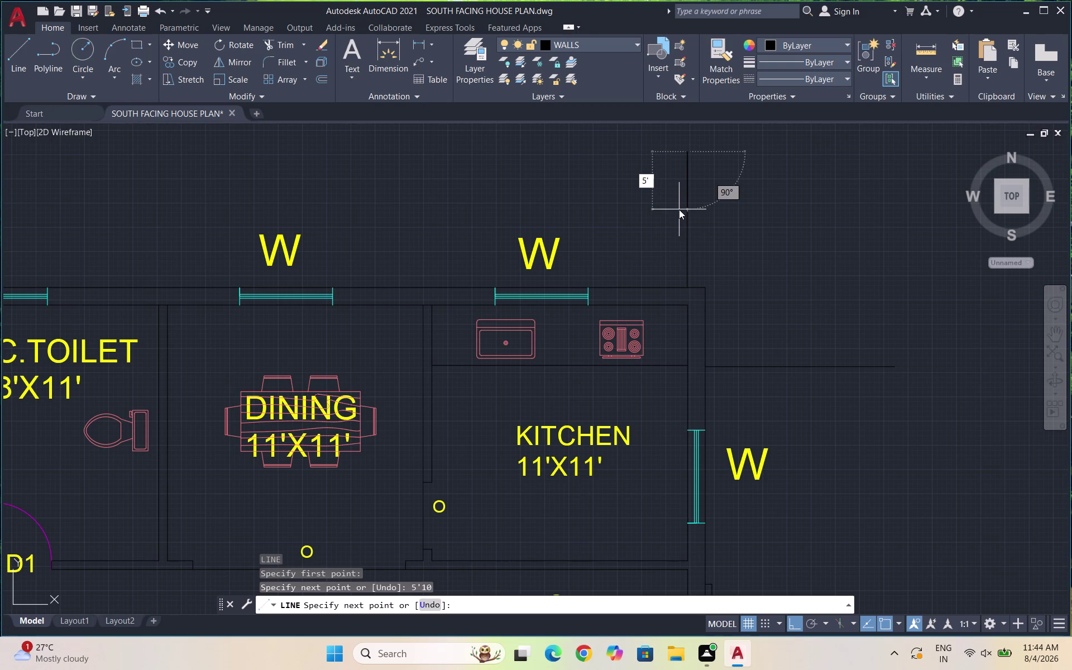
End the line command and delete the newly drawn vertical line.
key(Escape)
key(Escape)
drag(733, 205, 658, 199)
click(656, 199)
key(Delete)
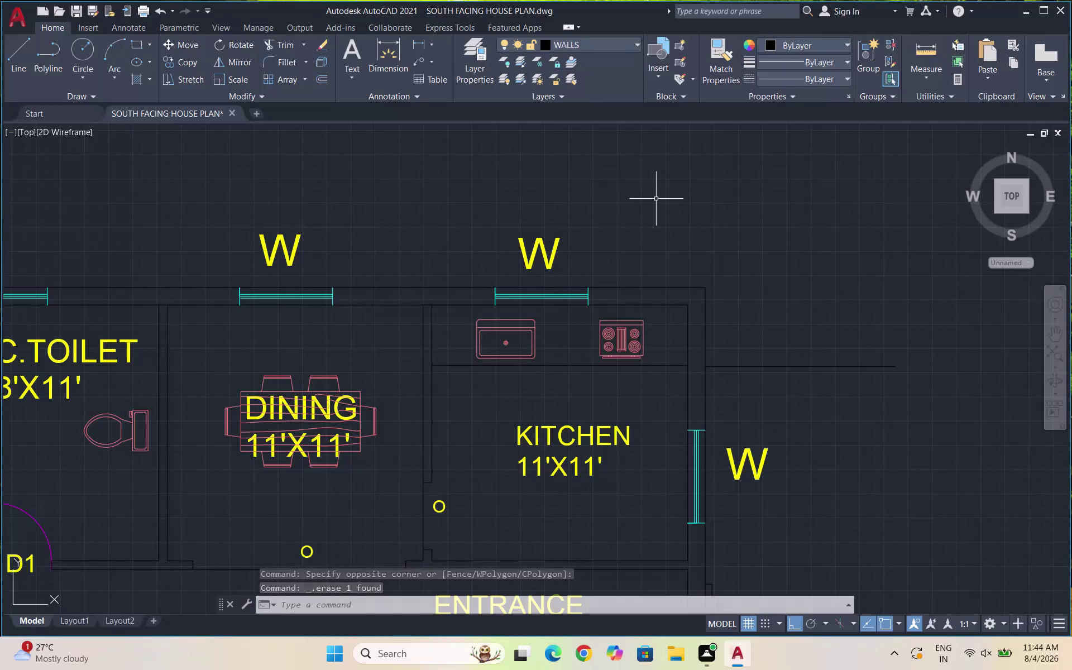
Start a vertical line at the northeast corner with a 5'10 1/2" length.
key(l)
key(Return)
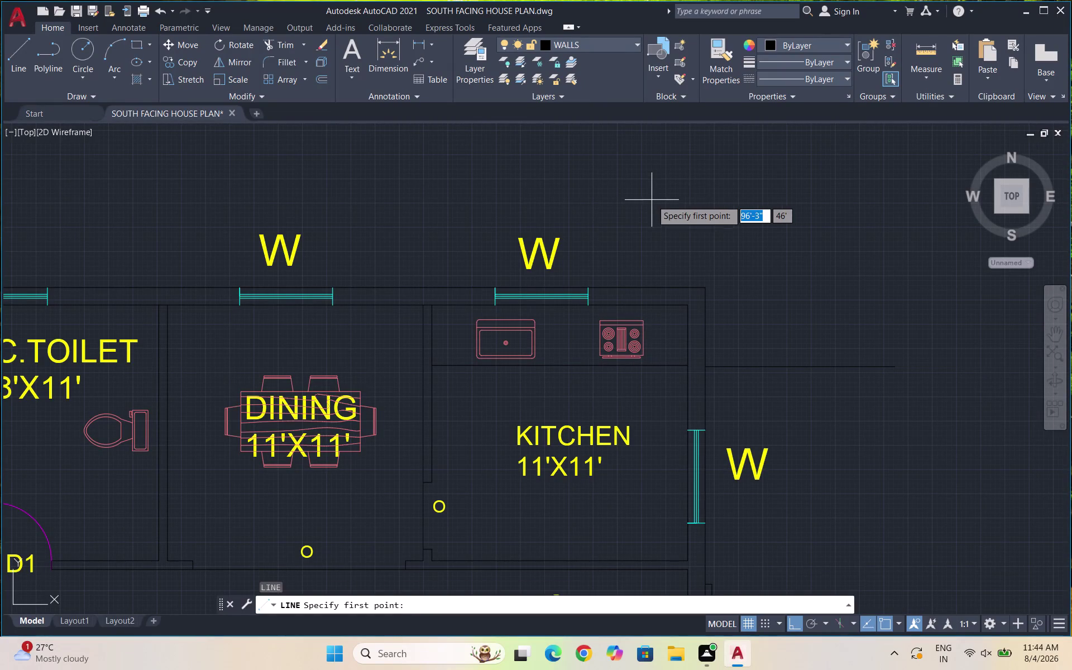
click(672, 288)
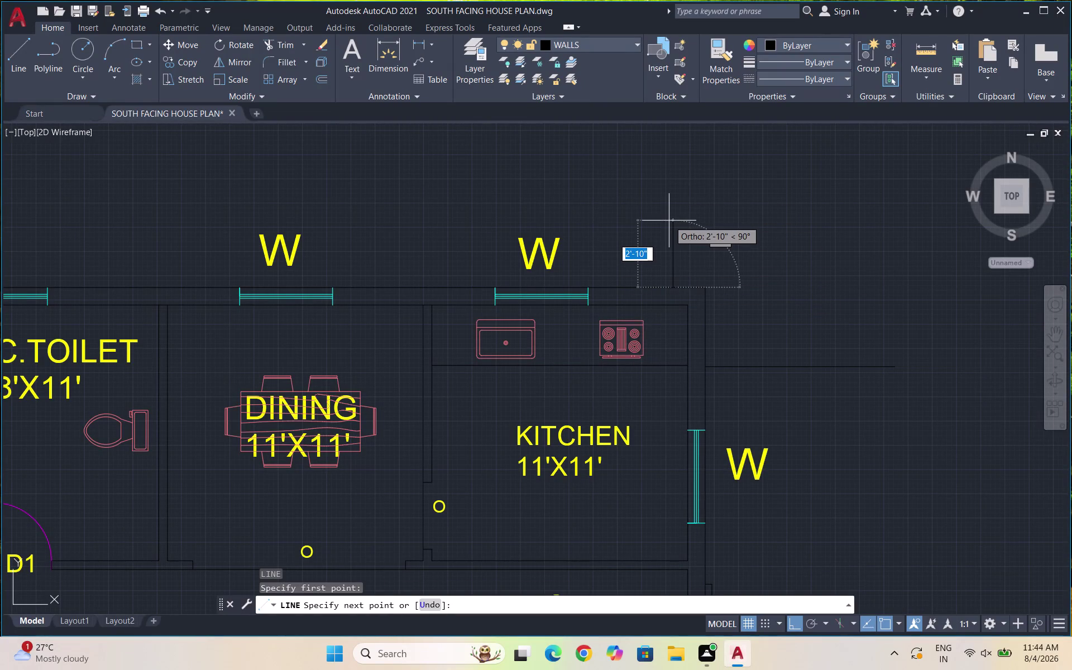
text(5')
text(1)
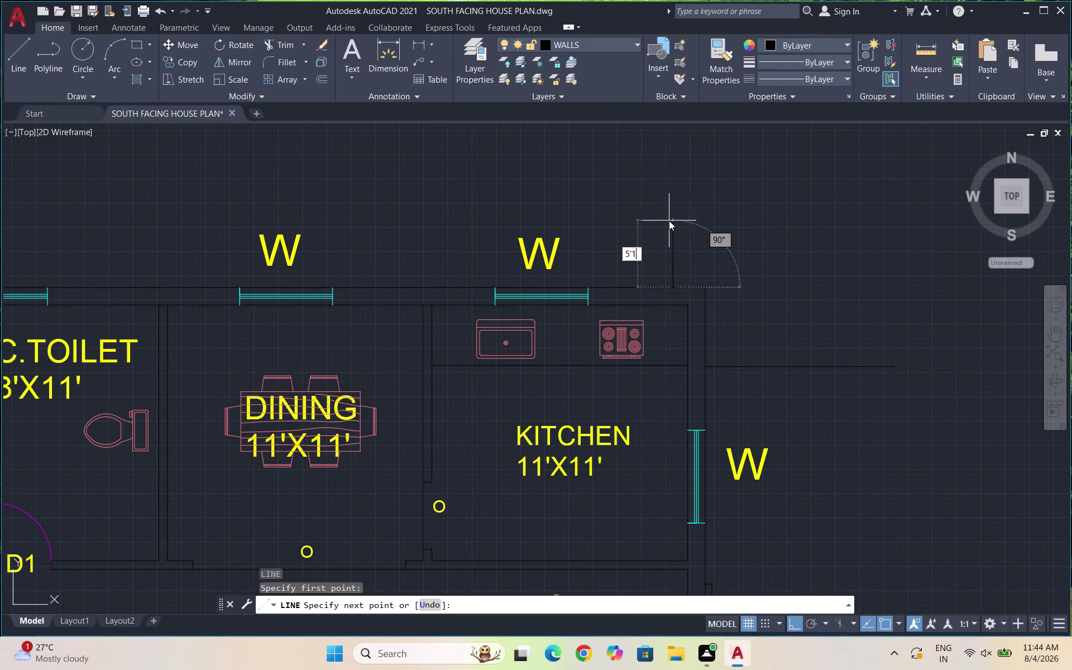
text(0)
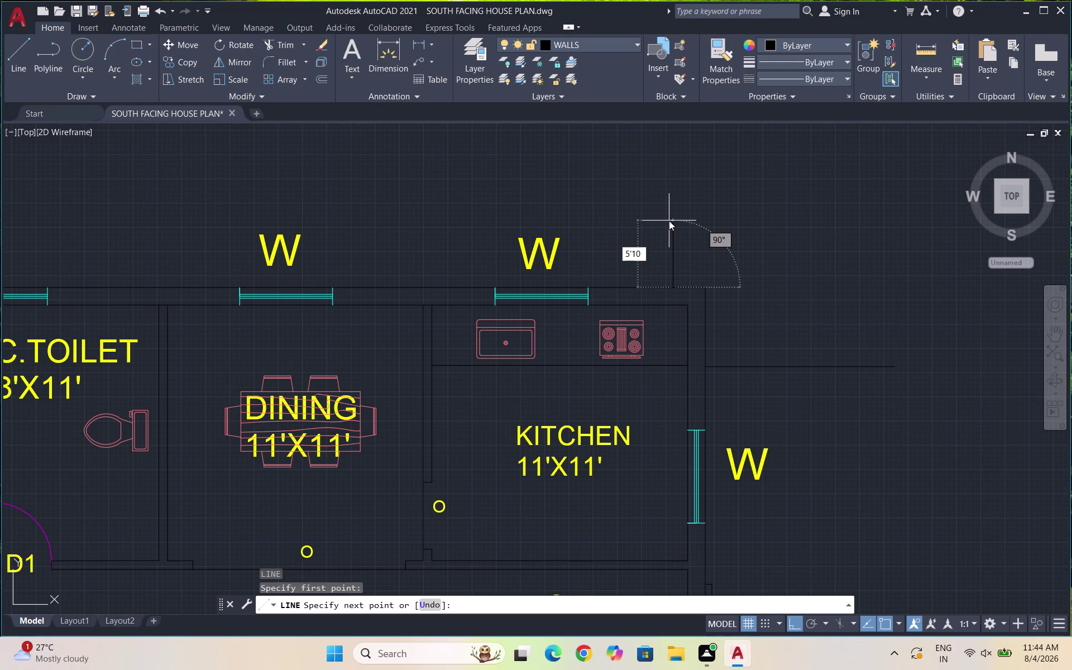
key(1)
key(slash)
text(2")
key(Return)
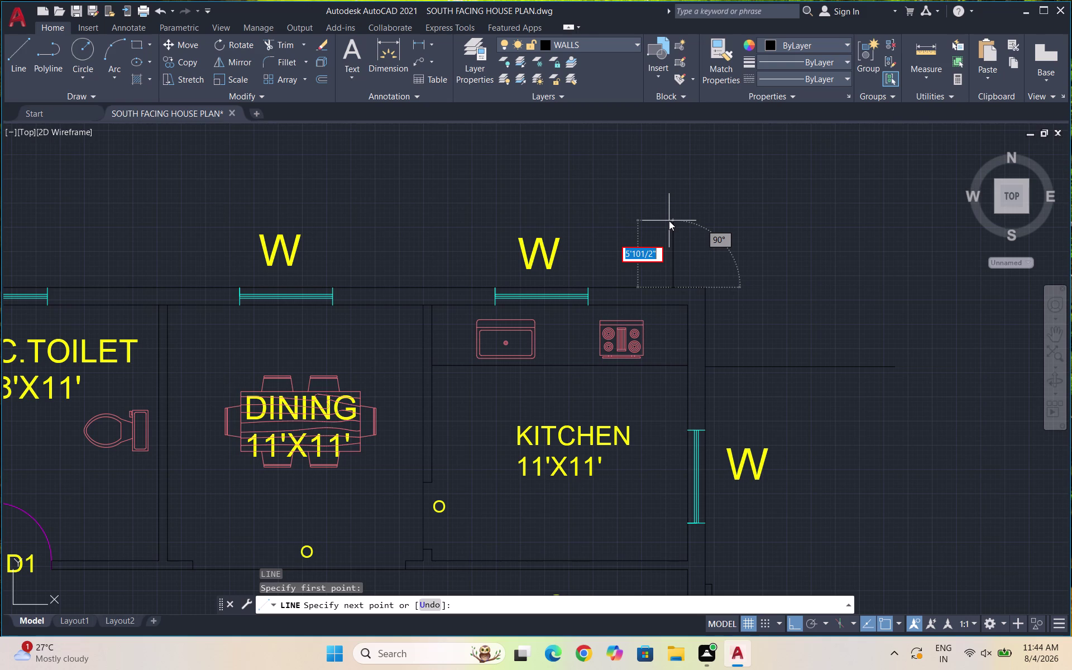
Re-enter the rejected length as 5'11" and finish the vertical line.
click(640, 252)
key(space)
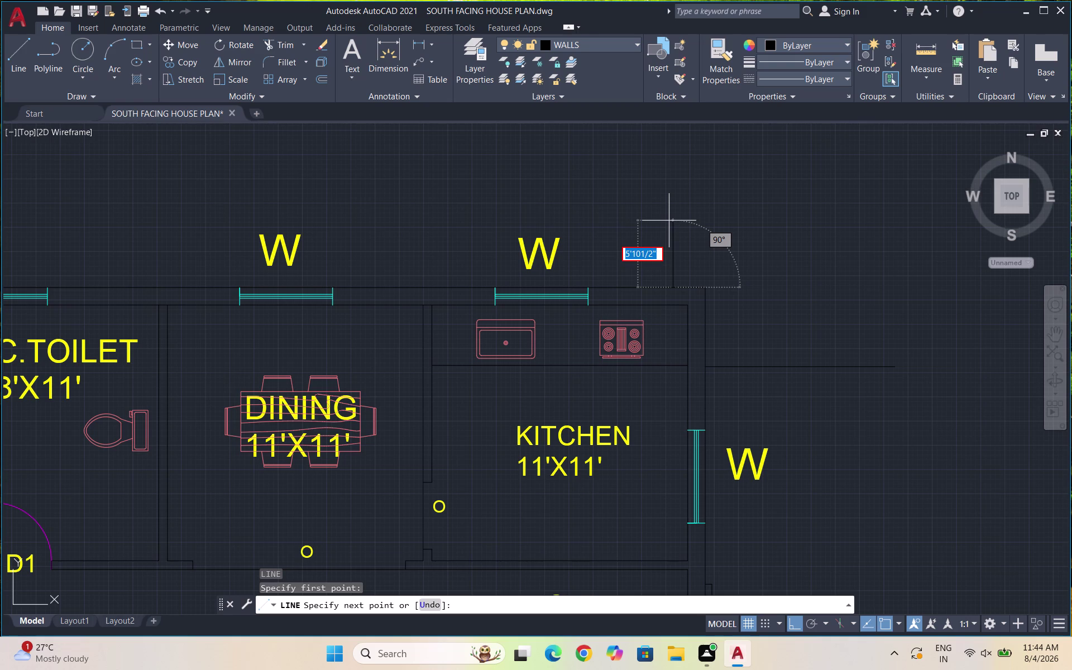
click(643, 252)
key(space)
key(space)
text(5')
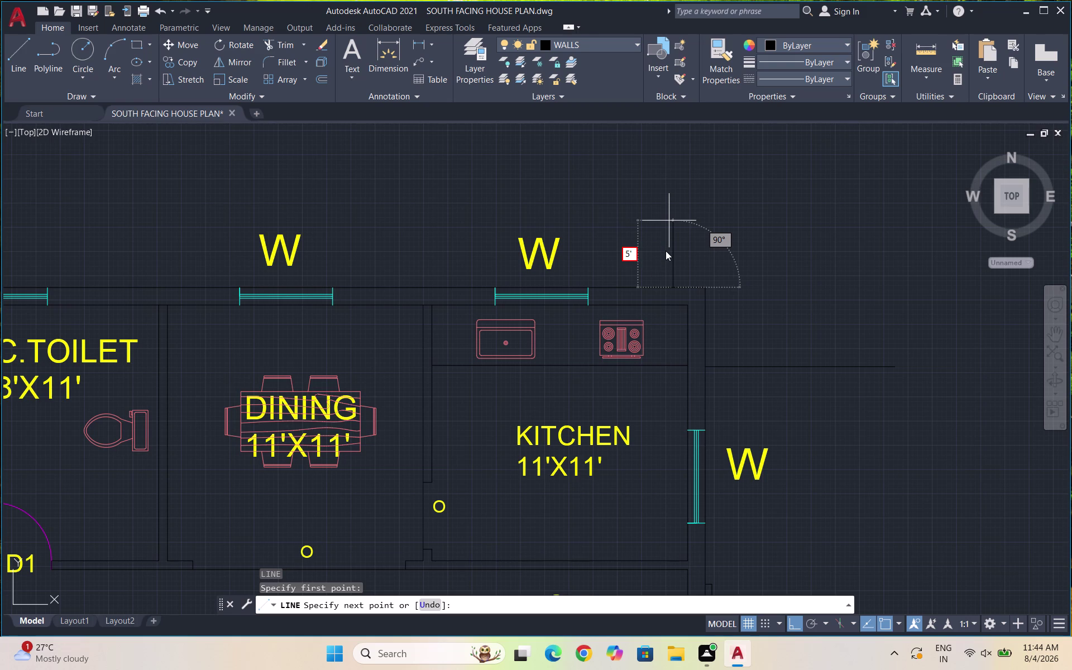
text(11')
key(Return)
text(5')
text(1)
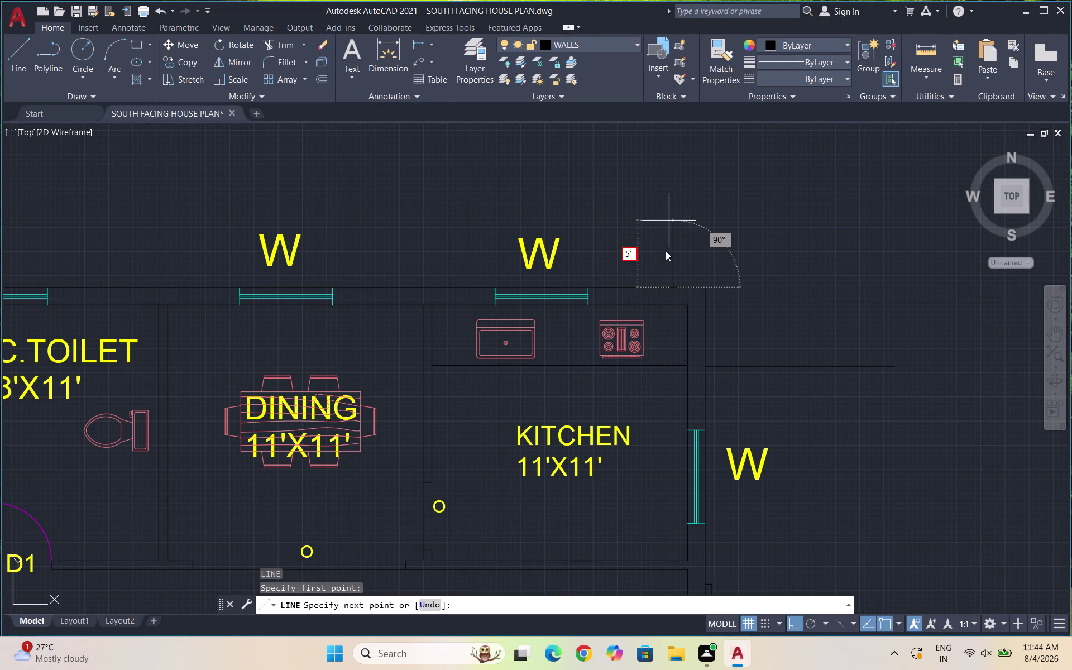
text(1")
click(735, 199)
key(space)
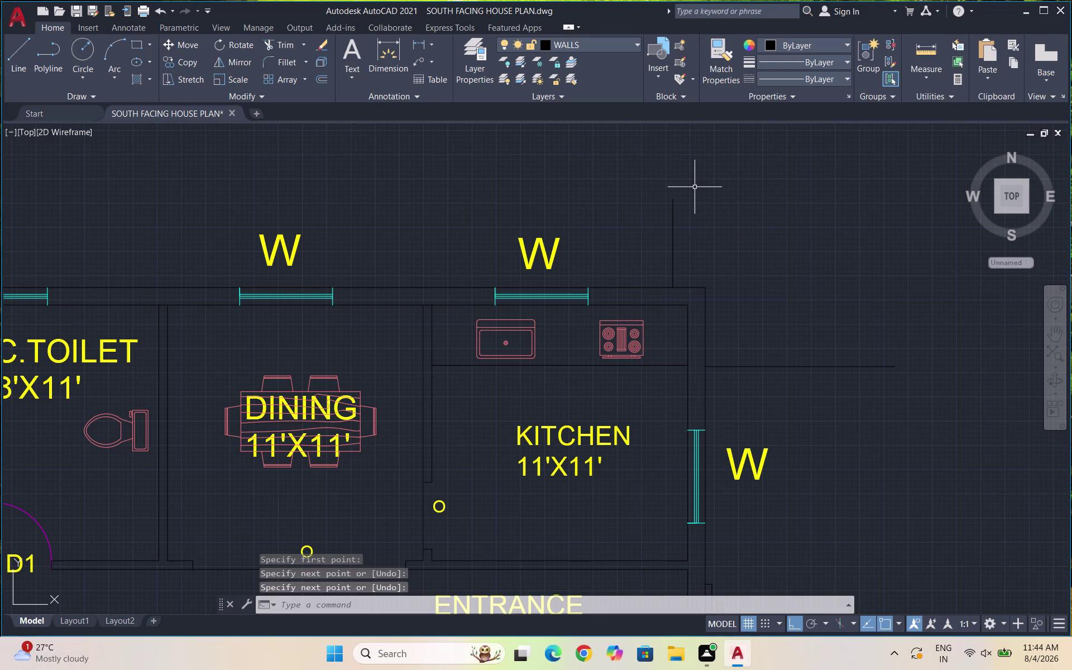
scroll(down, 3)
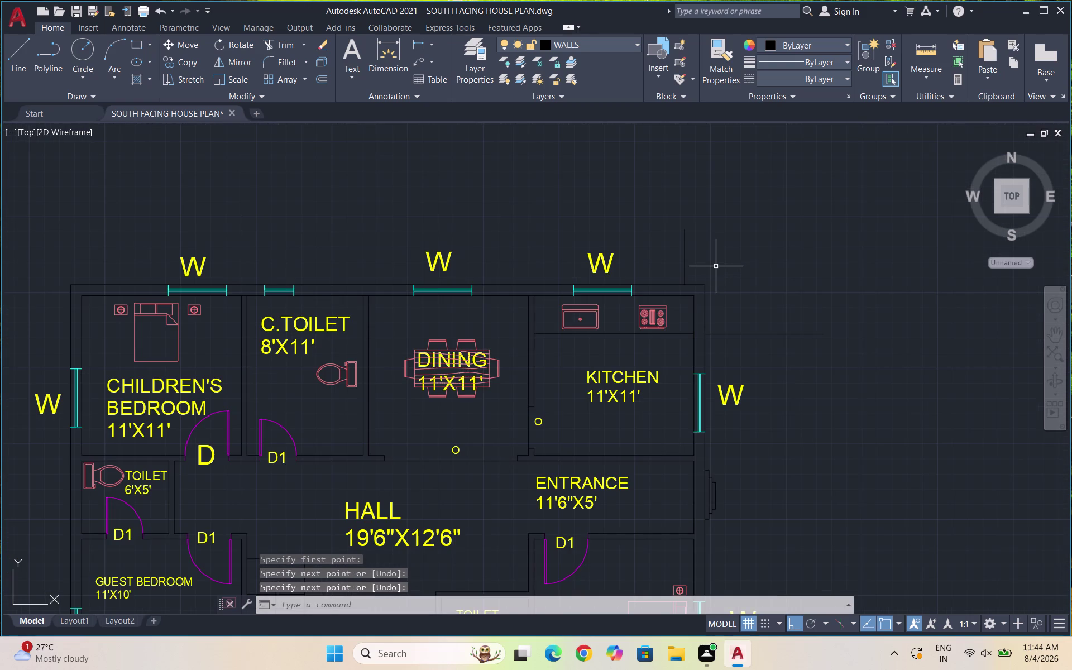
Offset the top wall 5'11" upward to make a parallel line above the plan.
key(o)
key(Return)
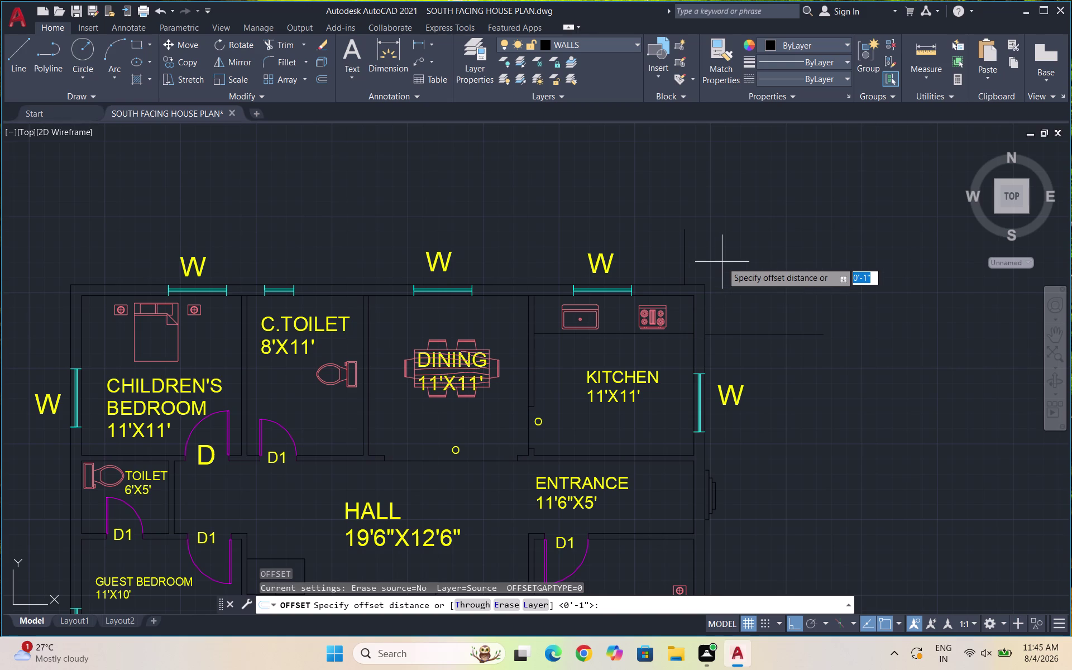
text(5')
text(1)
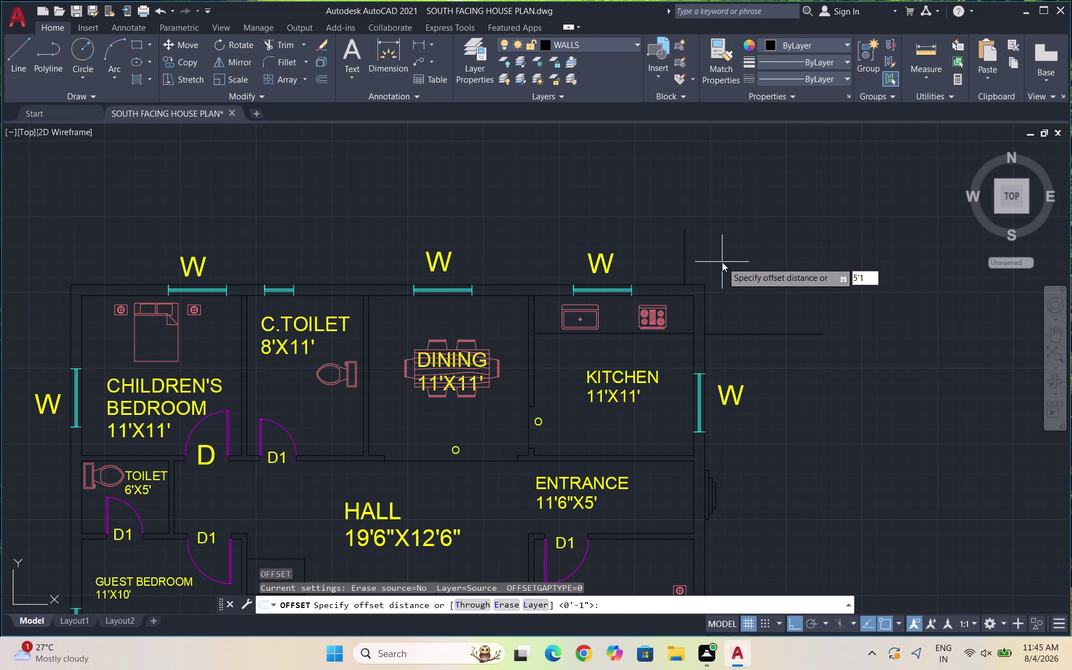
text(1")
key(Return)
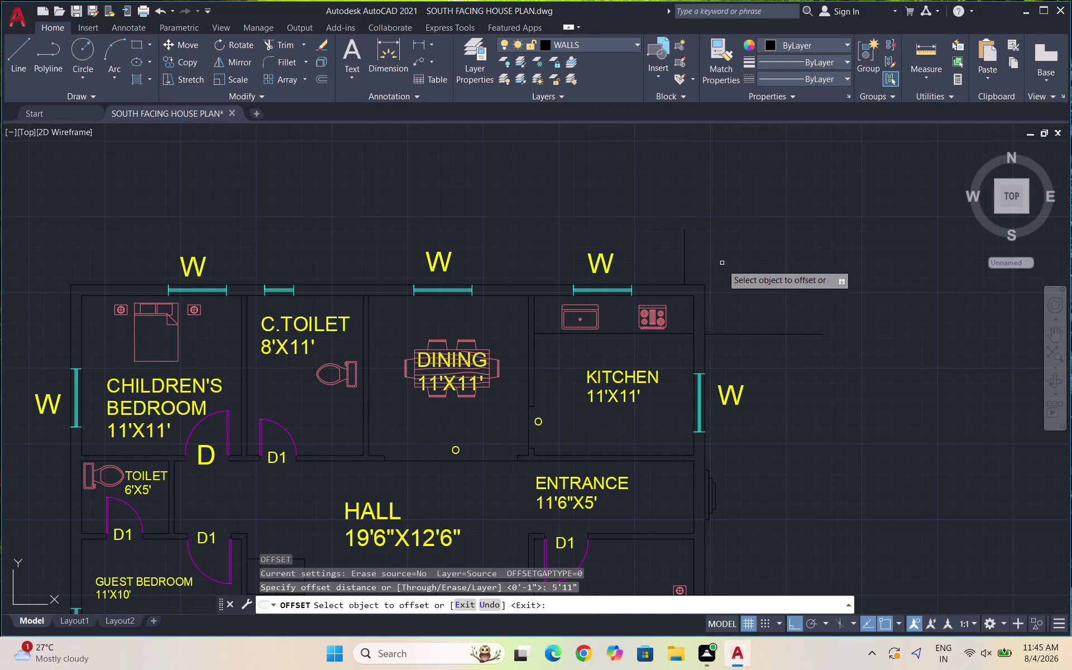
click(667, 283)
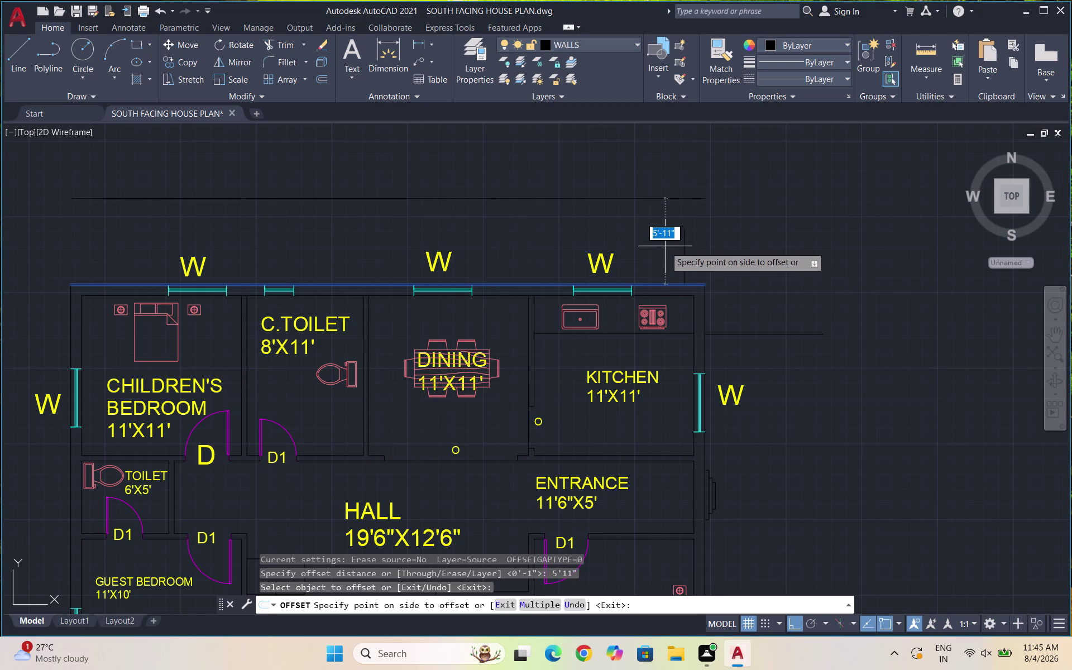
click(665, 246)
key(Escape)
Delete the short vertical guide line.
drag(709, 238, 702, 238)
click(669, 247)
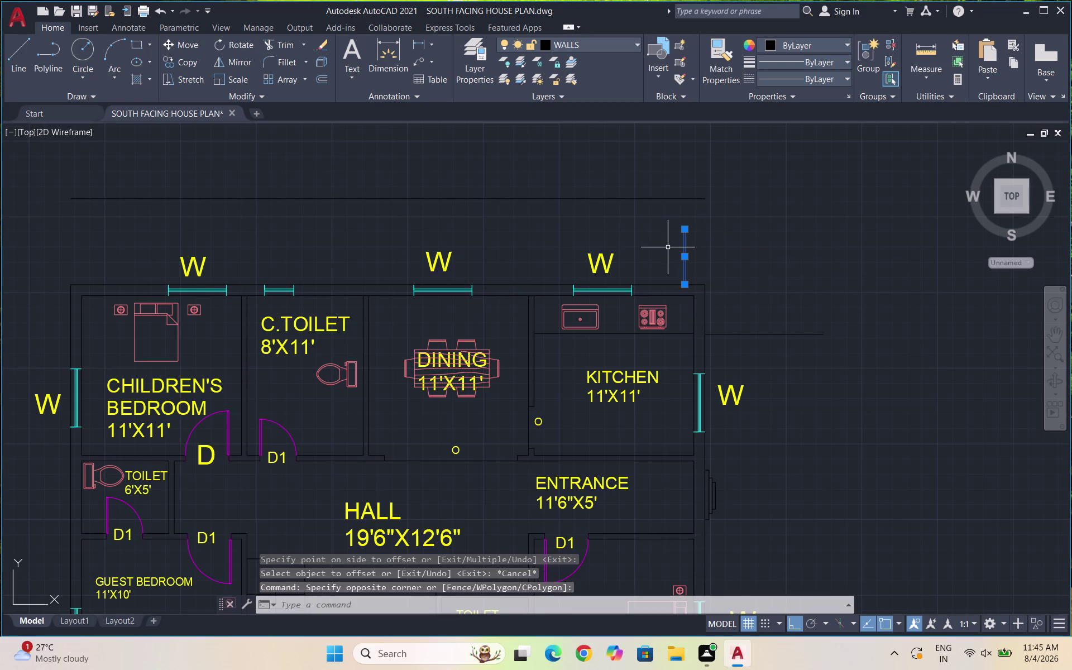
key(Delete)
key(Escape)
scroll(down, 3)
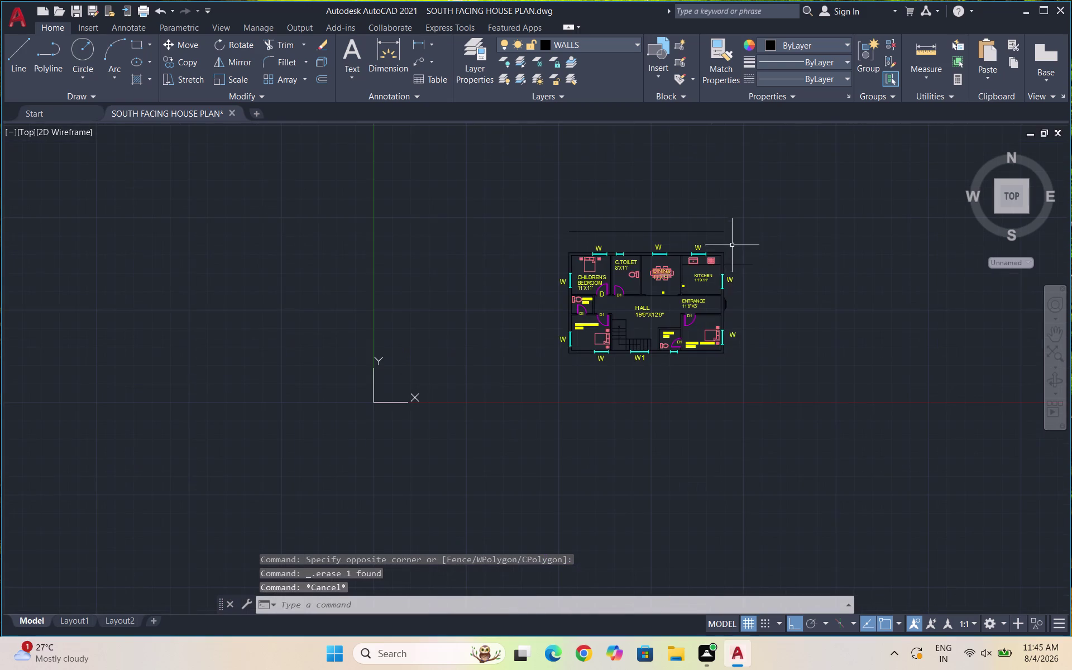
Offset the right outer wall 8'2" to the east.
scroll(up, 3)
key(o)
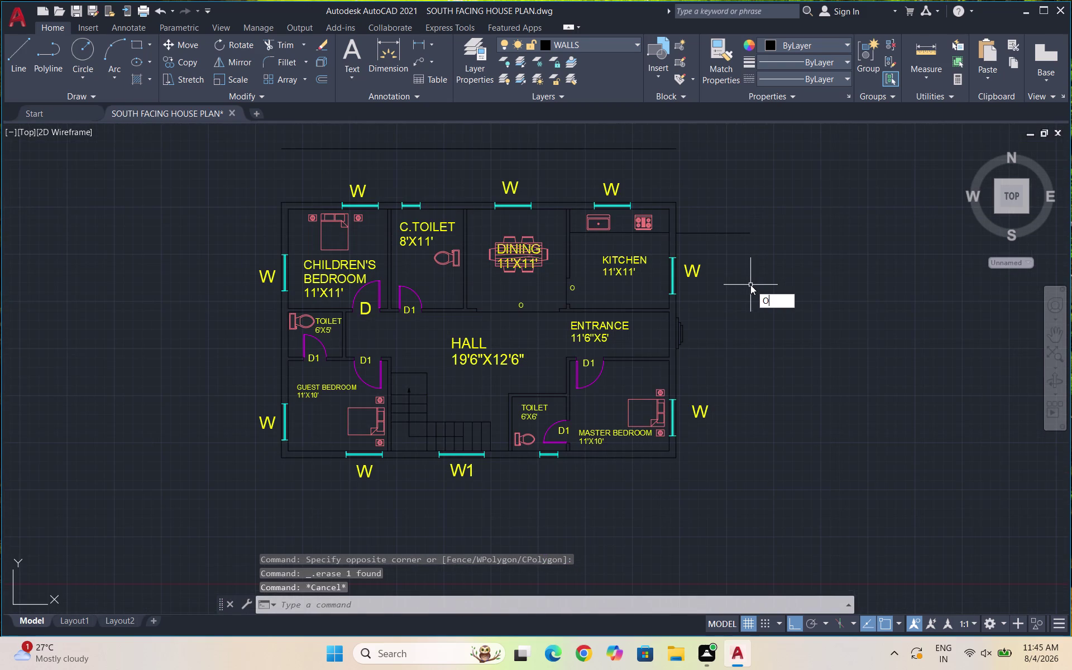
key(Return)
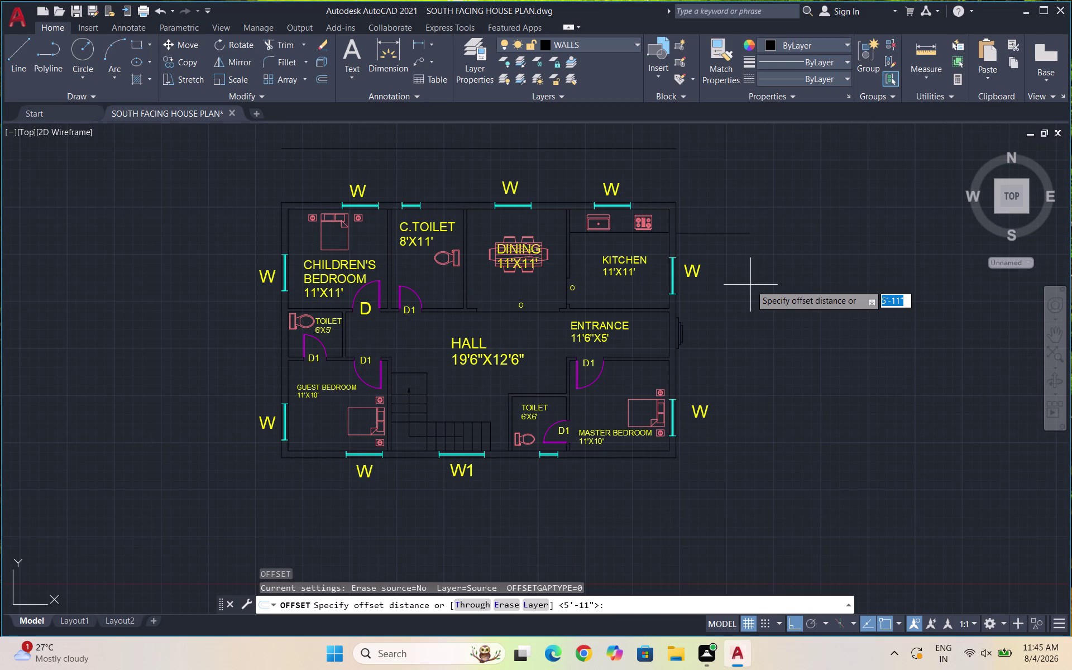
text(8')
text(2")
key(Return)
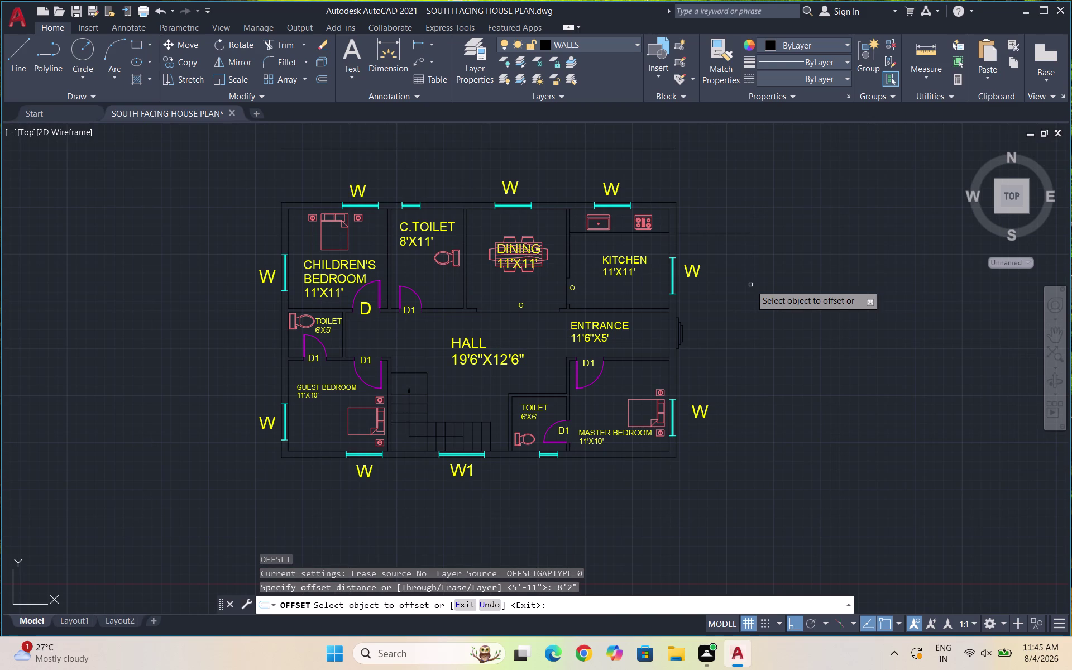
click(677, 215)
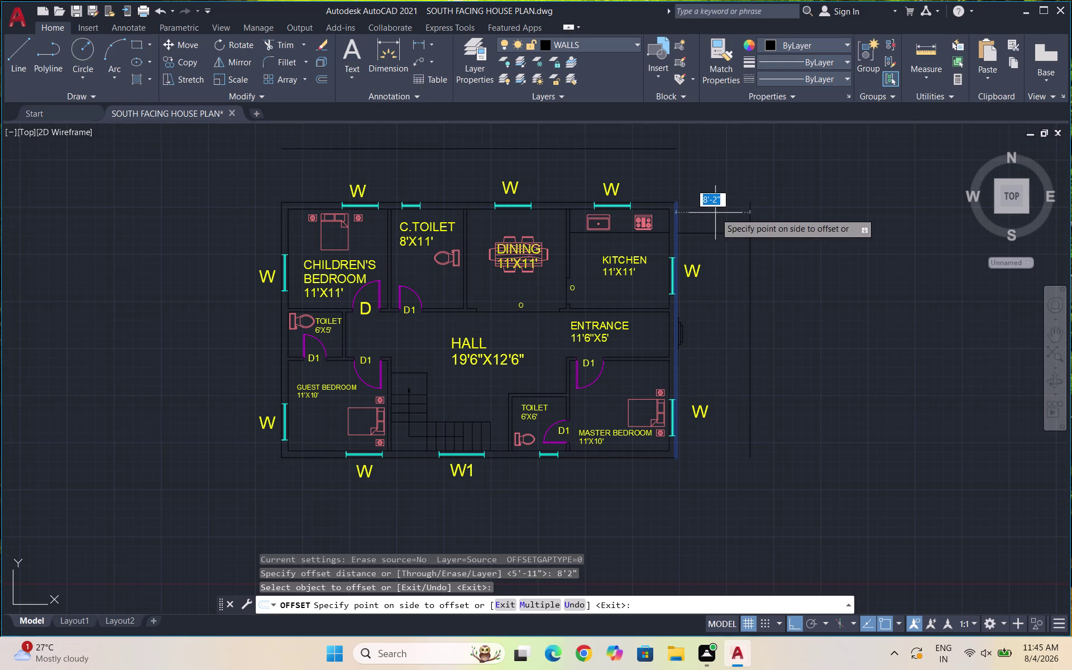
click(715, 213)
key(Escape)
Delete the stray short line beside the kitchen.
drag(732, 255, 724, 226)
click(721, 219)
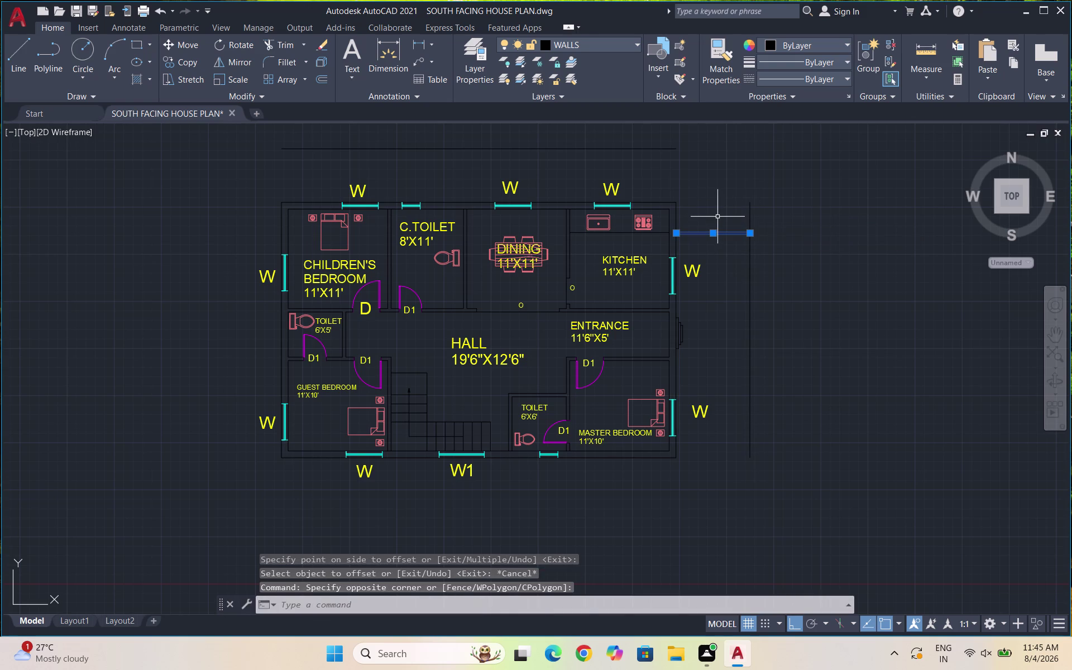
key(Delete)
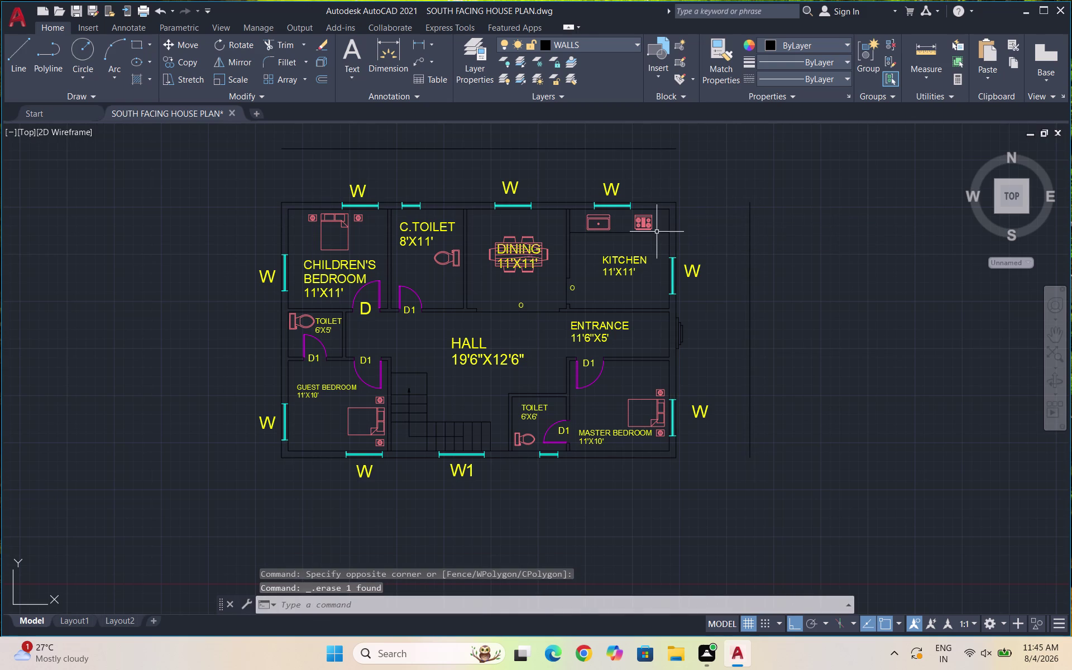
Offset the bottom wall 5'11" downward below the plan.
key(o)
key(Return)
text(5)
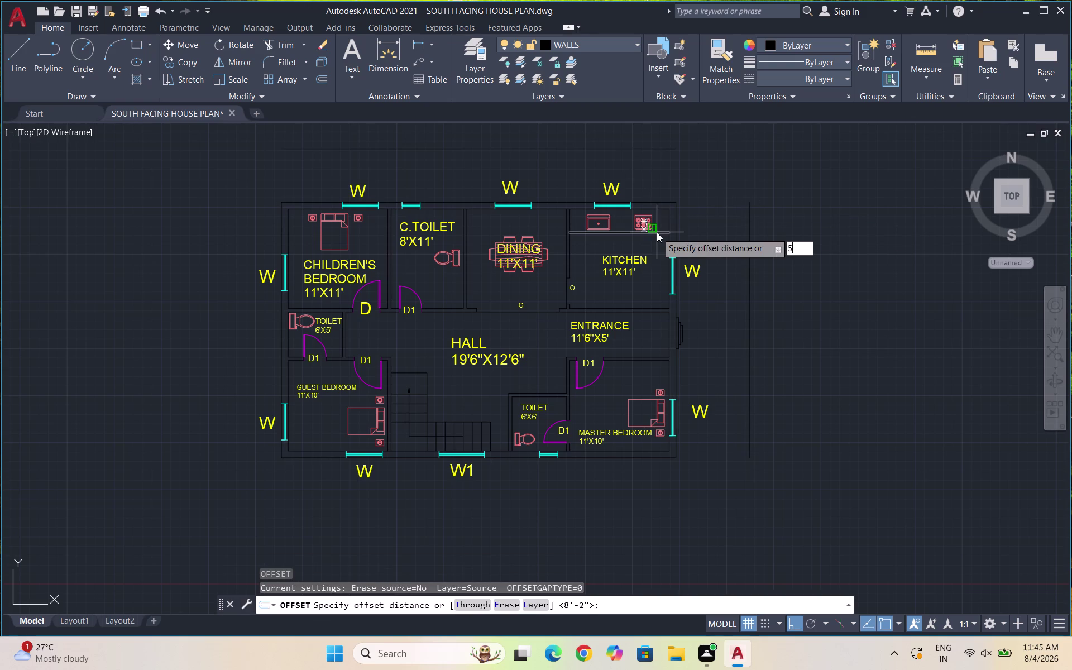
text('11")
key(Return)
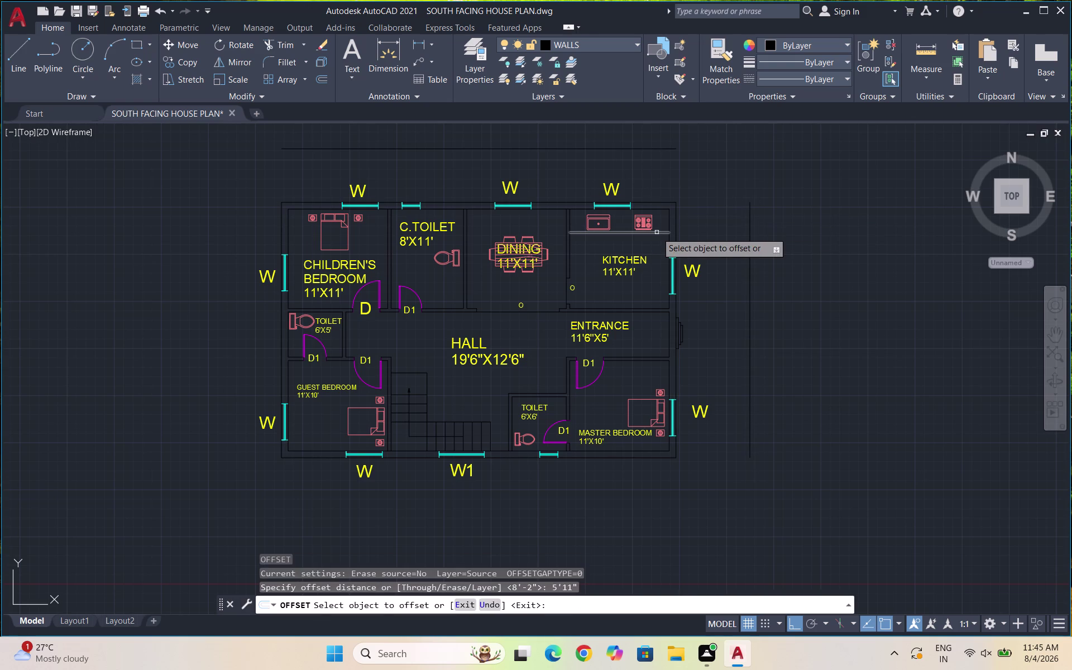
click(629, 458)
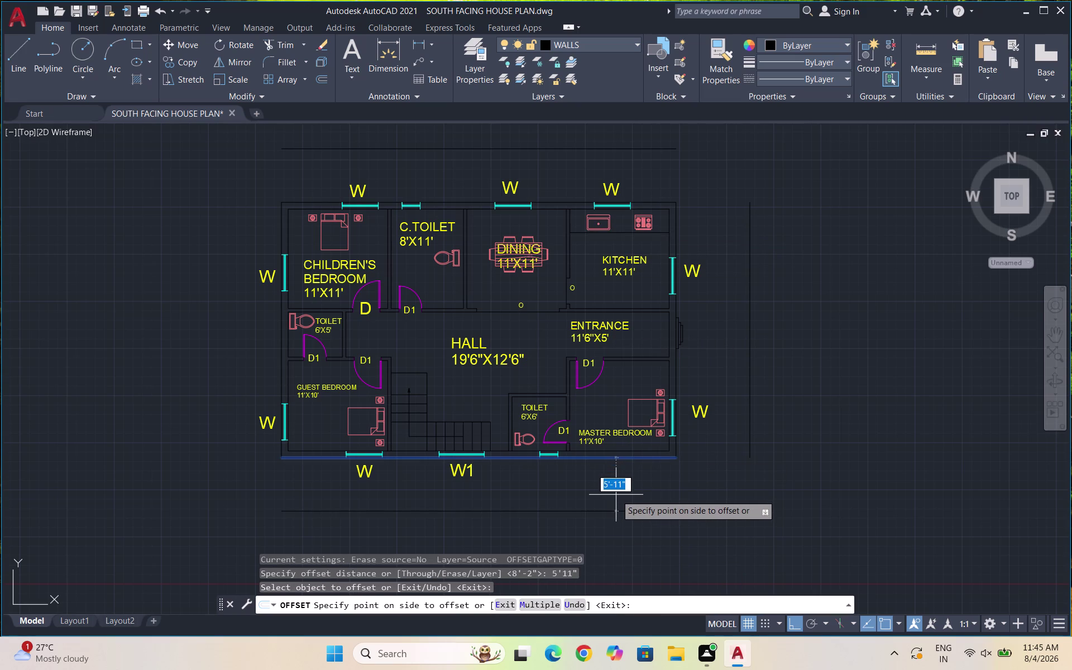
click(616, 495)
key(Escape)
Offset the left outer wall 8'2" to the west.
key(o)
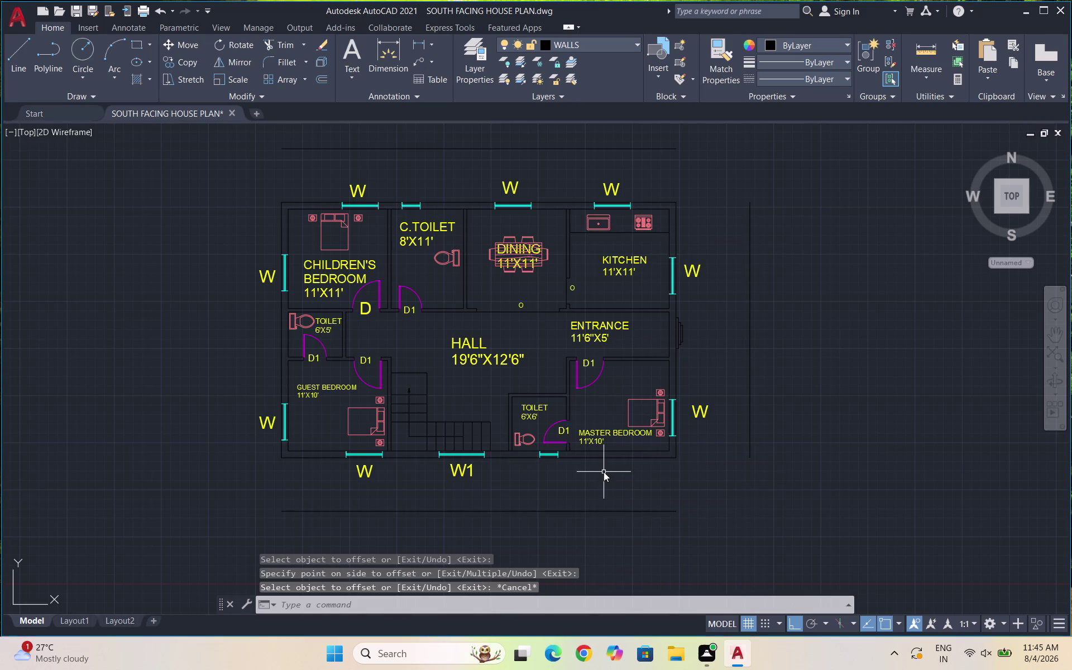
key(Return)
key(8)
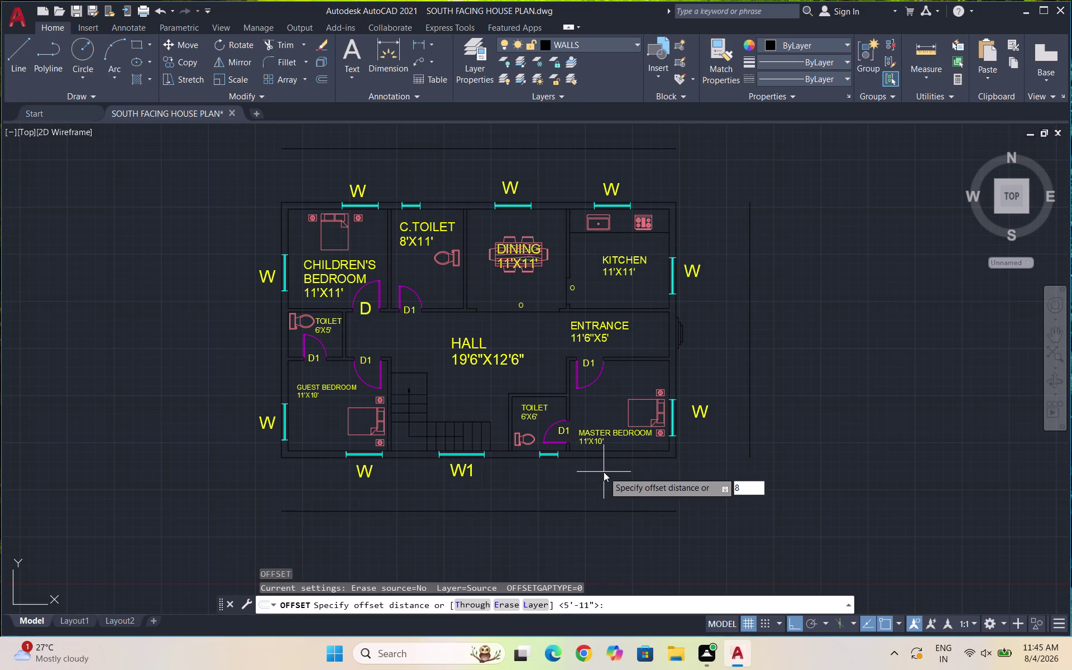
text('2")
key(Return)
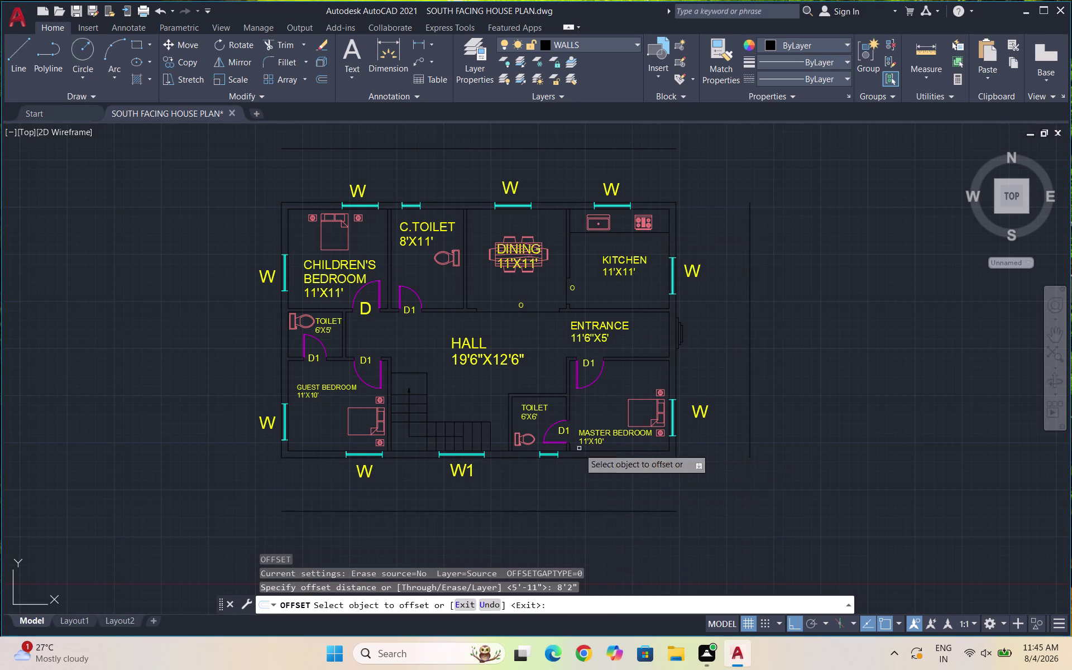
click(282, 321)
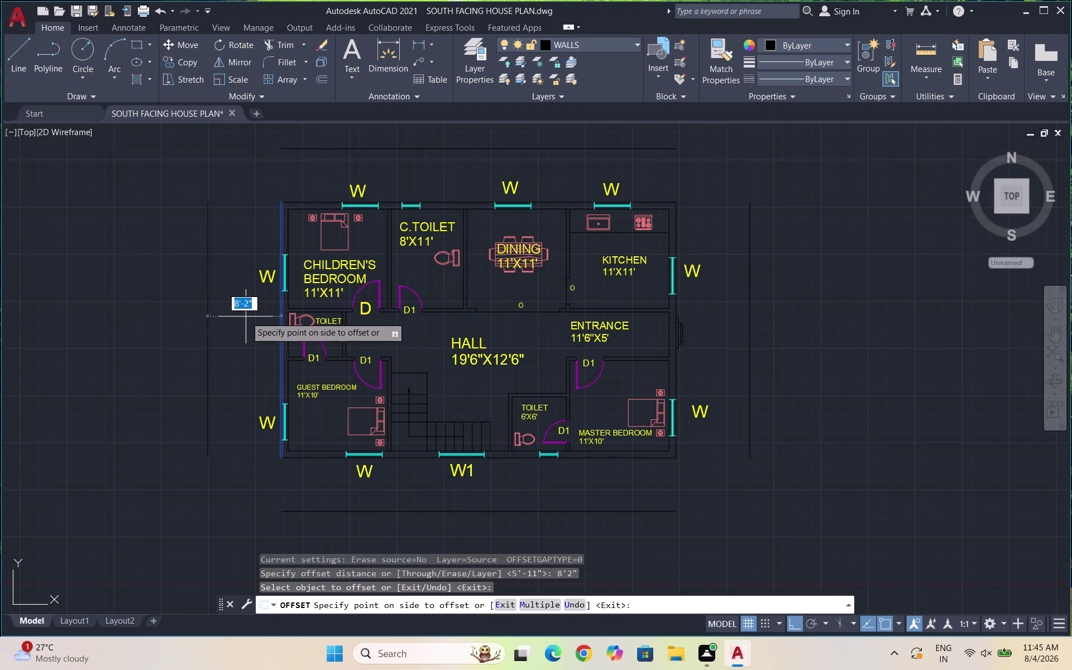
click(245, 317)
key(Escape)
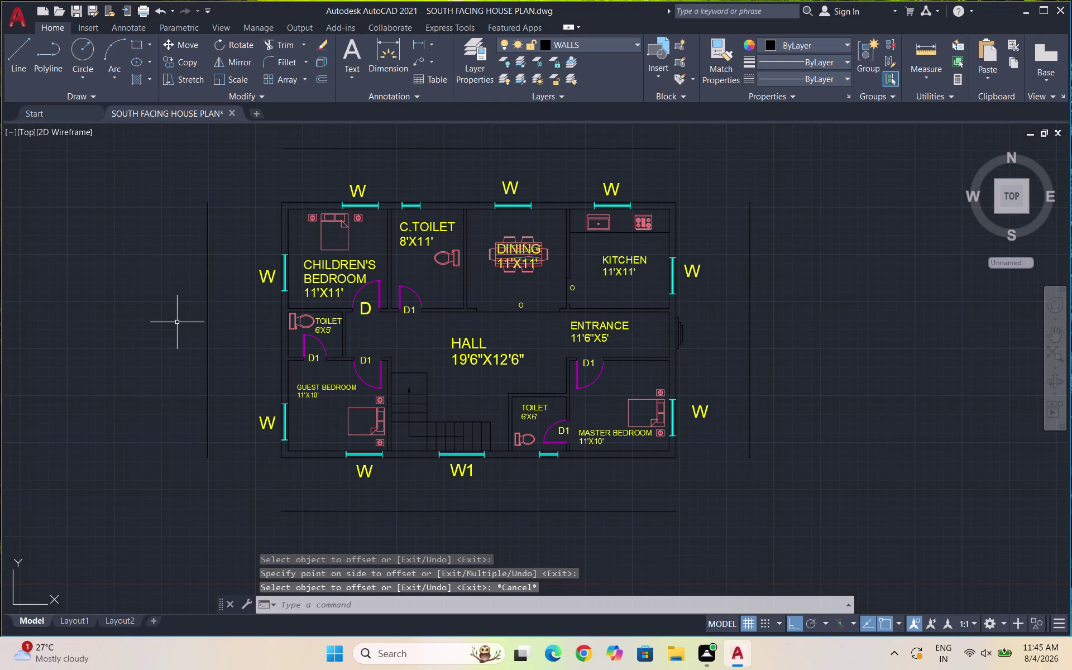
Fillet the top and left boundary lines into a closed corner.
key(f)
key(Return)
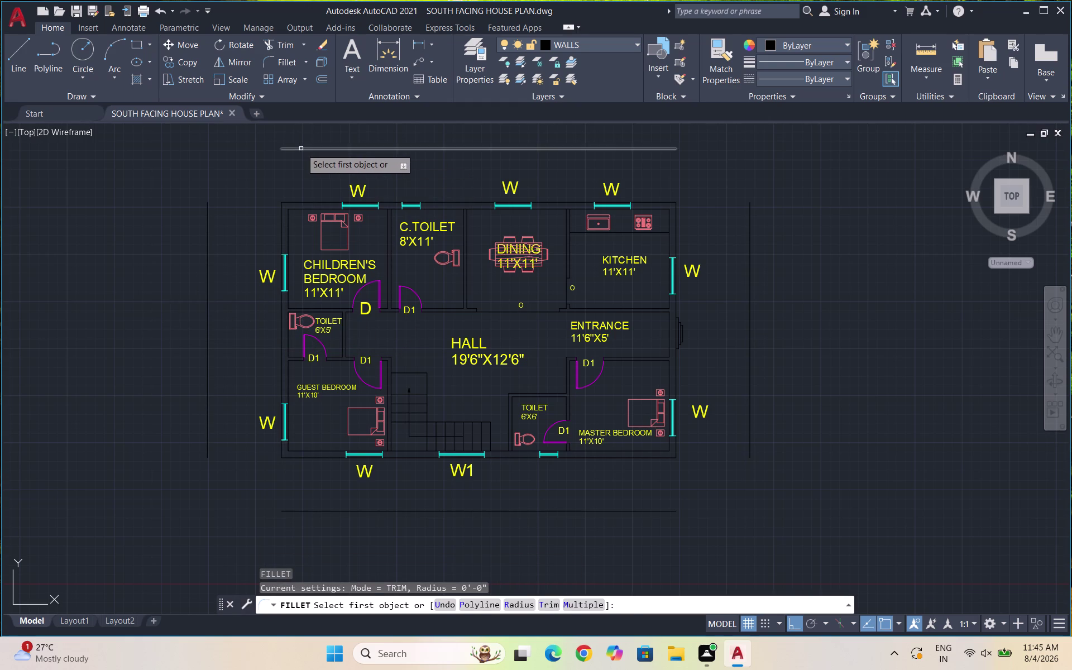
click(301, 148)
click(207, 213)
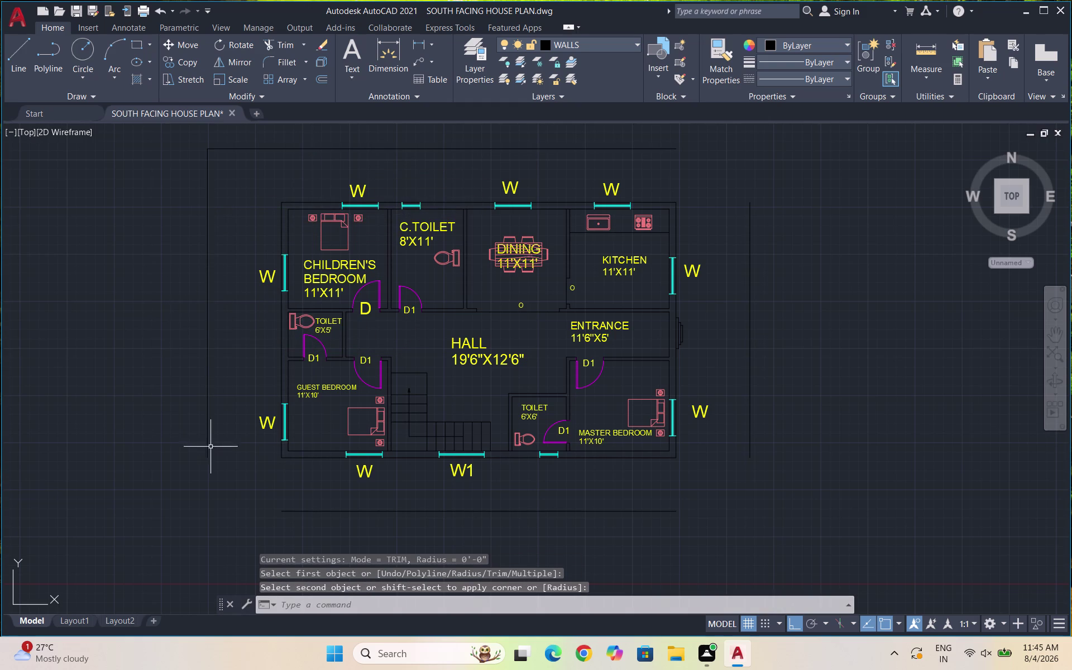
Fillet the bottom-left, bottom-right and top-right corners in one Multiple-mode run.
key(f)
key(Return)
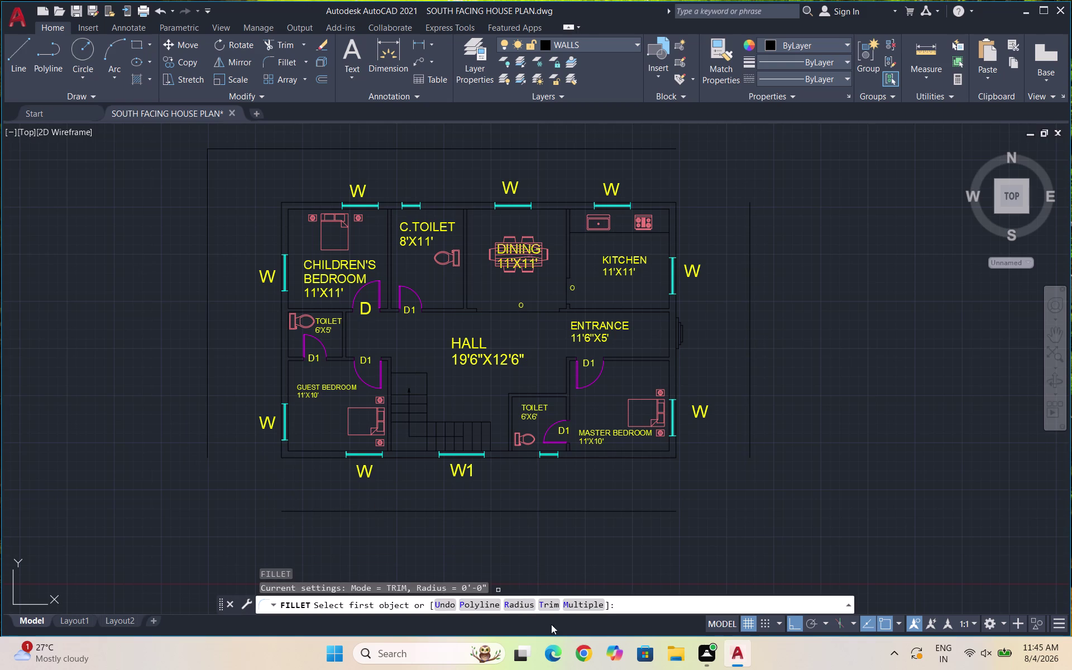
click(579, 606)
click(329, 511)
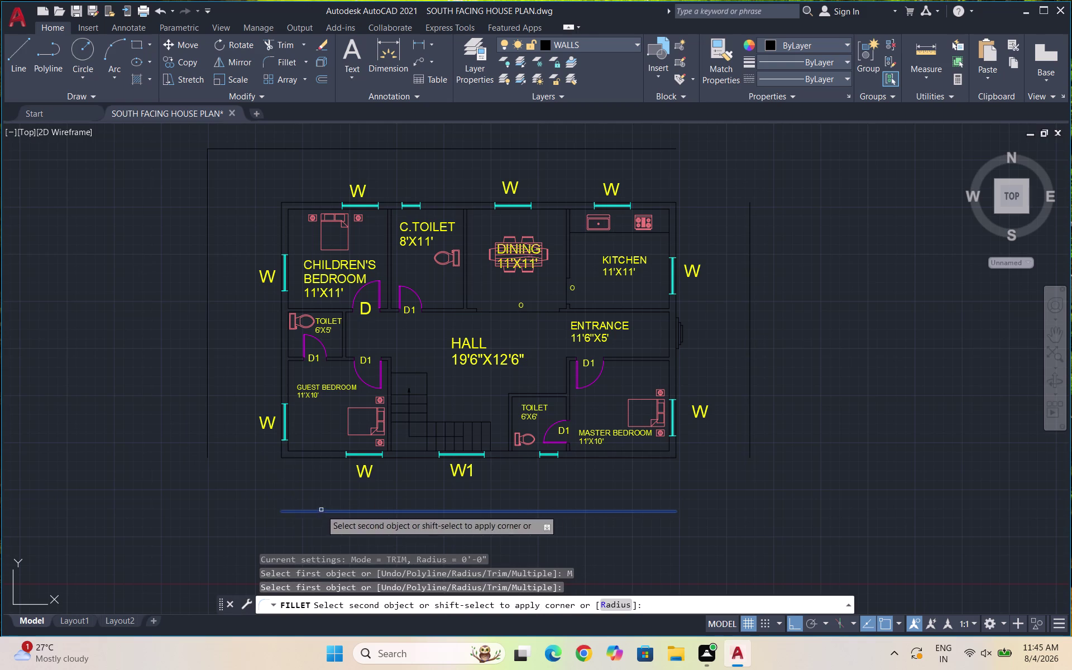
click(207, 439)
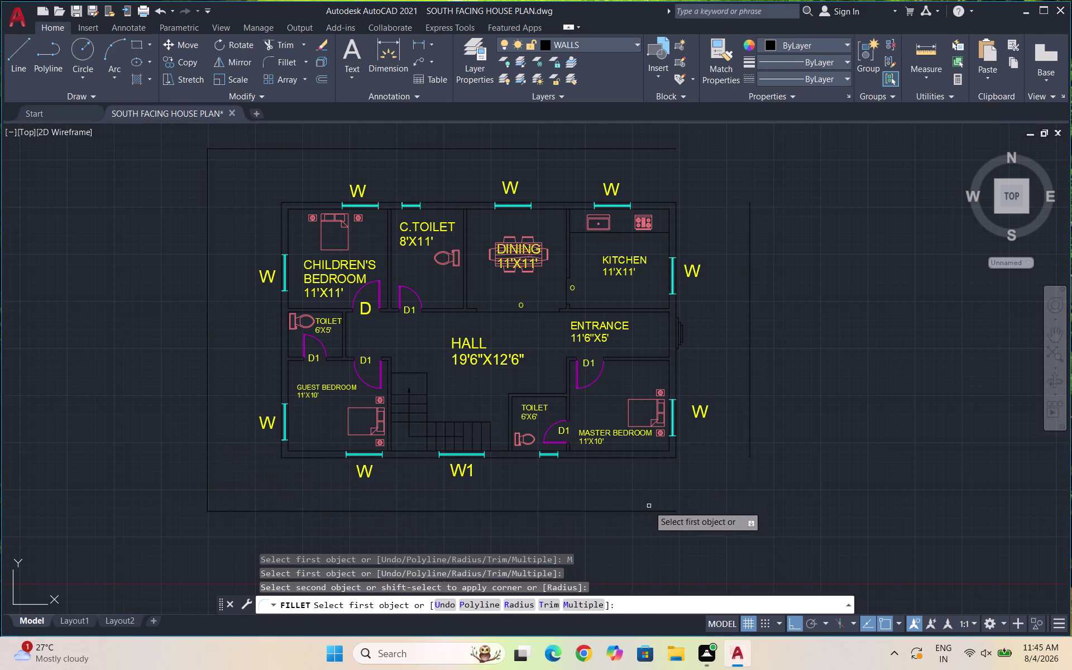
click(656, 509)
drag(748, 440, 705, 490)
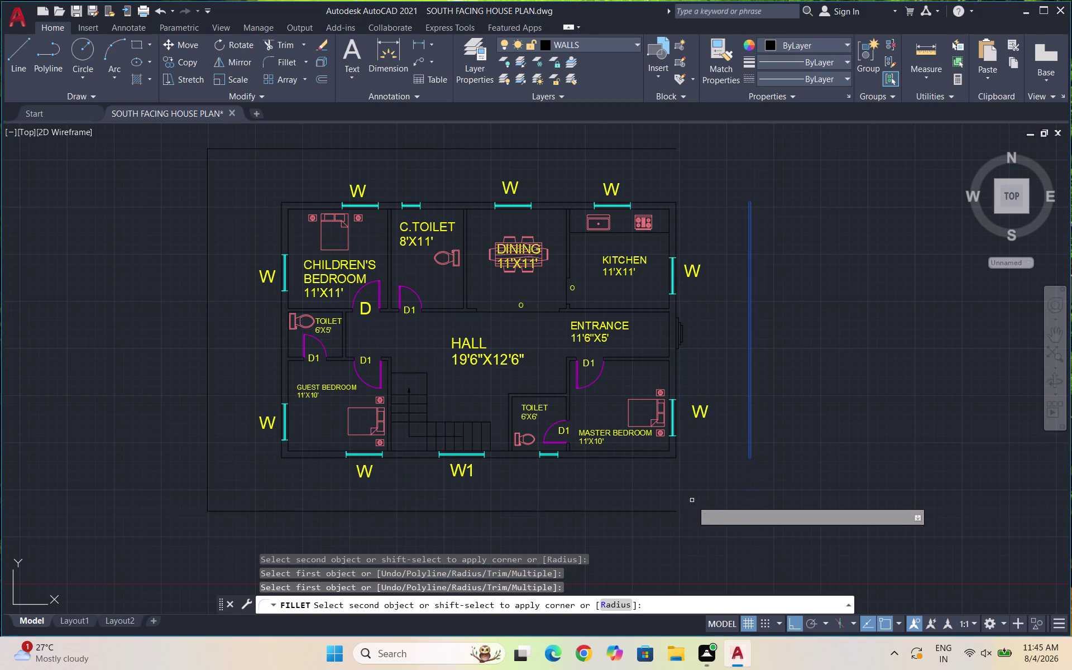
click(673, 511)
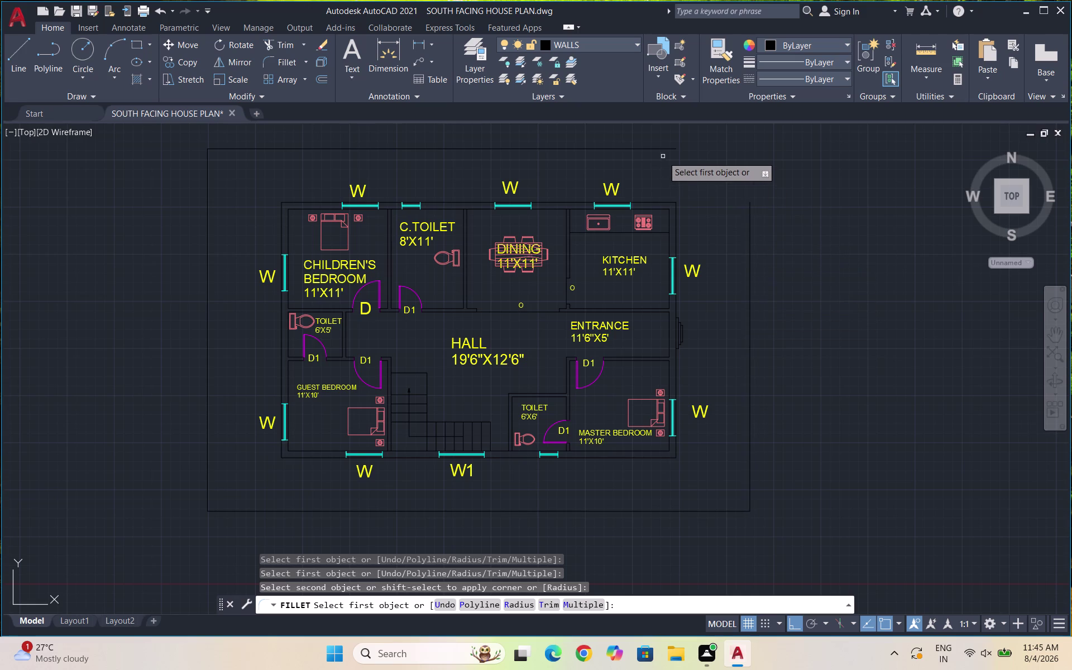
click(662, 149)
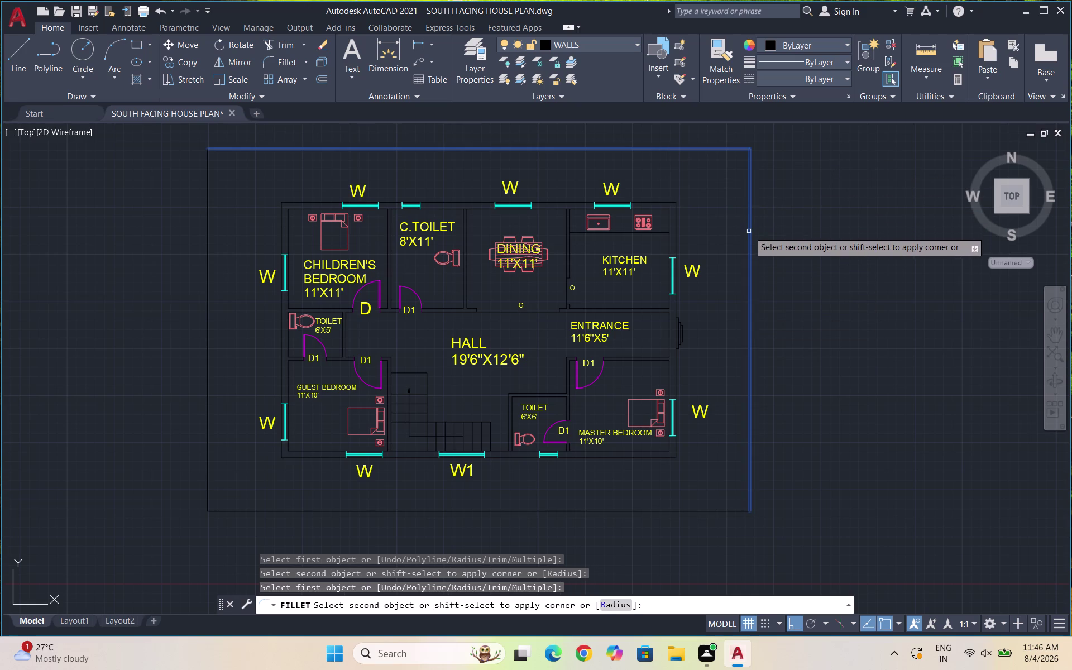
click(748, 231)
key(Escape)
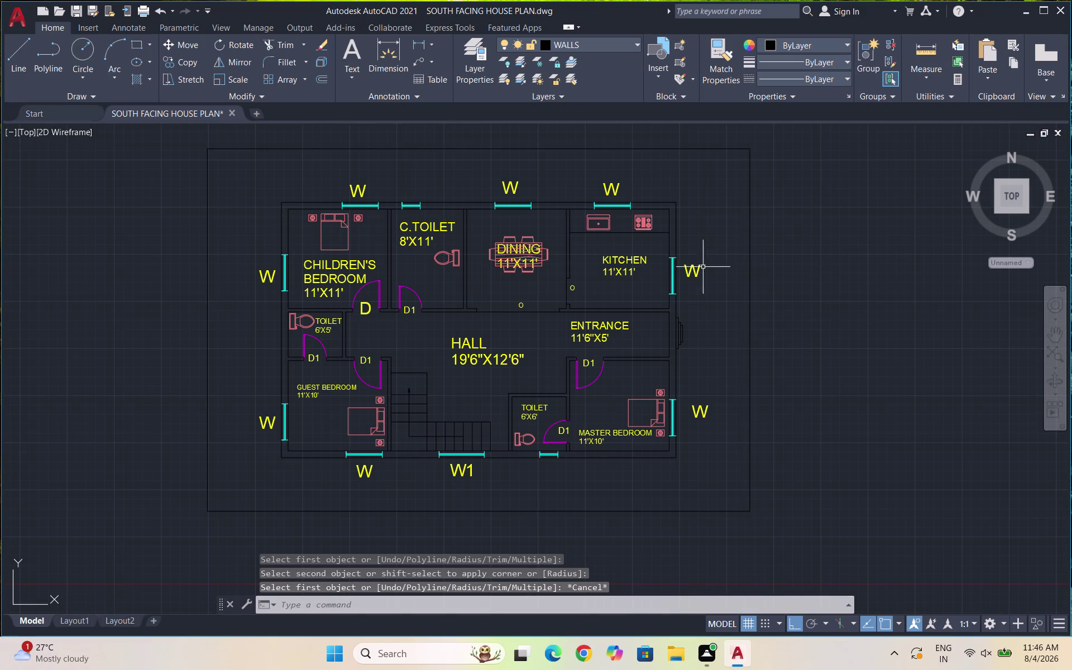
click(919, 58)
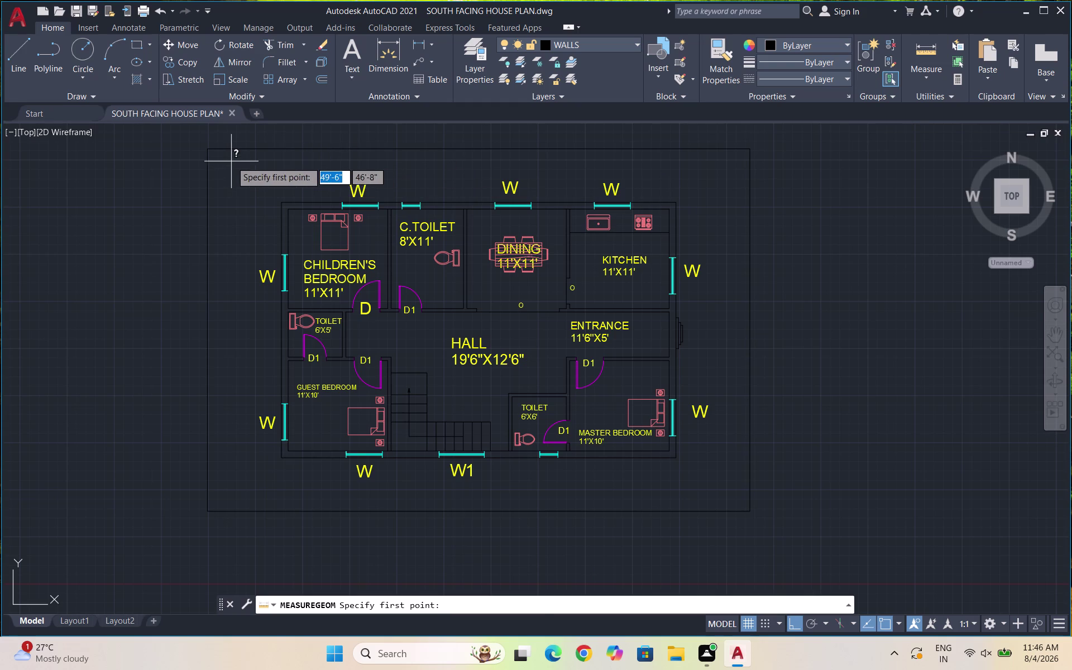
click(210, 152)
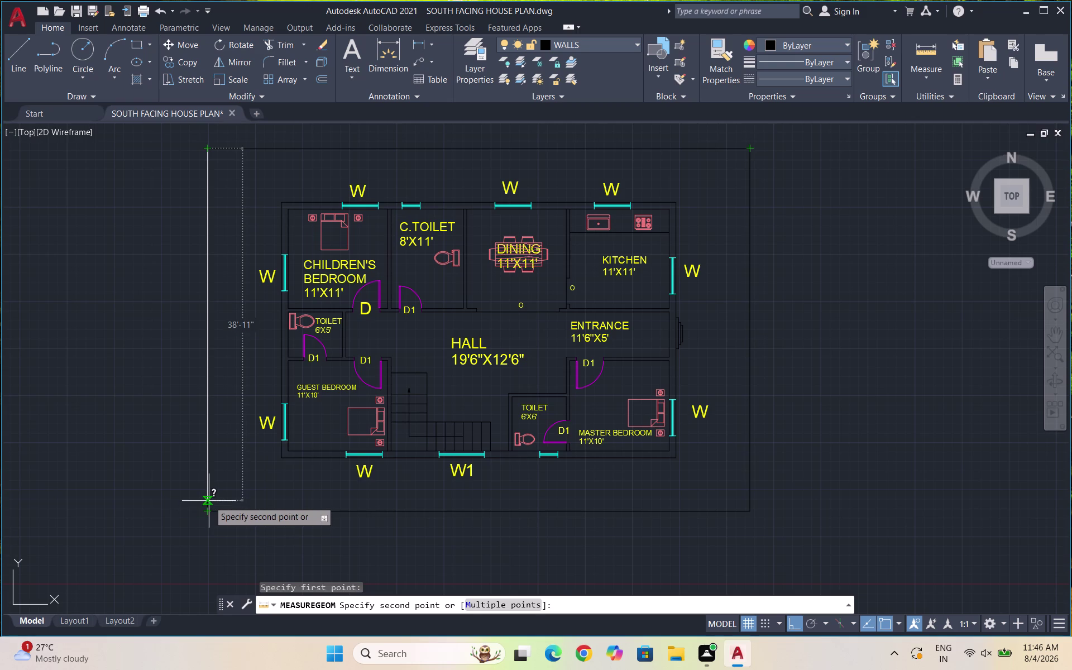
key(Escape)
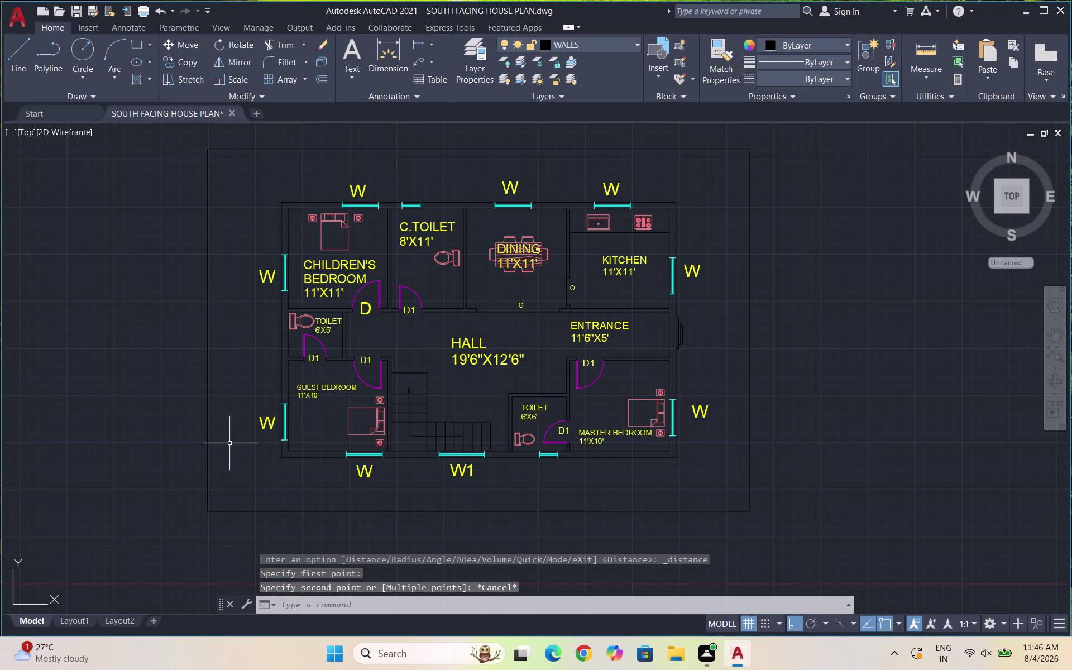
key(o)
Offset the top, left, bottom and right boundary lines 9" inward.
key(Return)
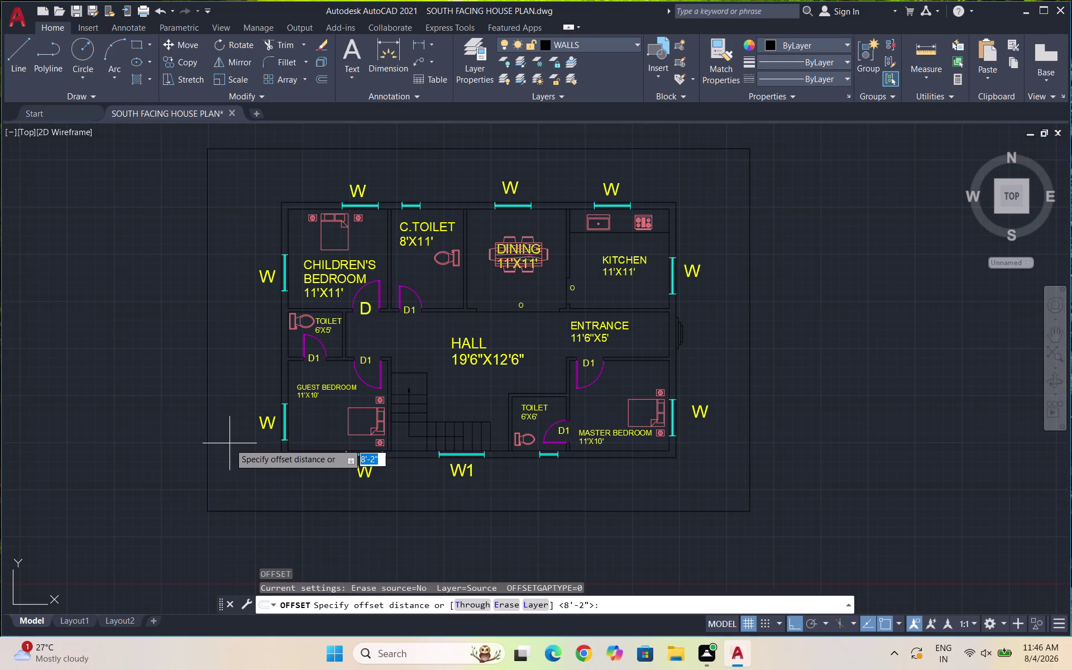
text(9")
key(Return)
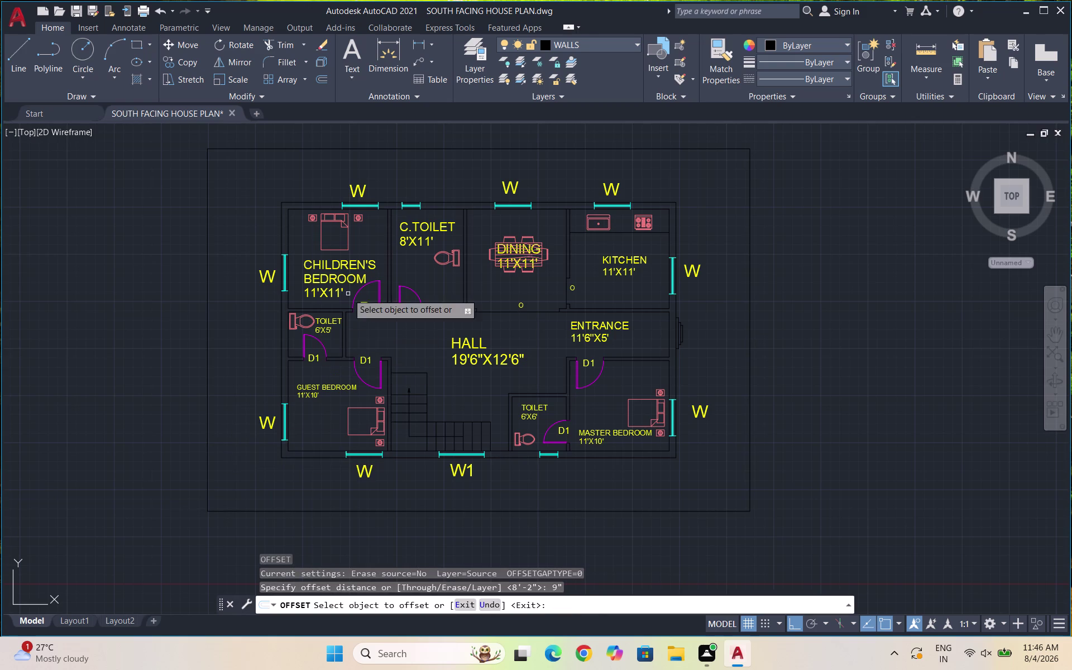
click(434, 149)
click(431, 161)
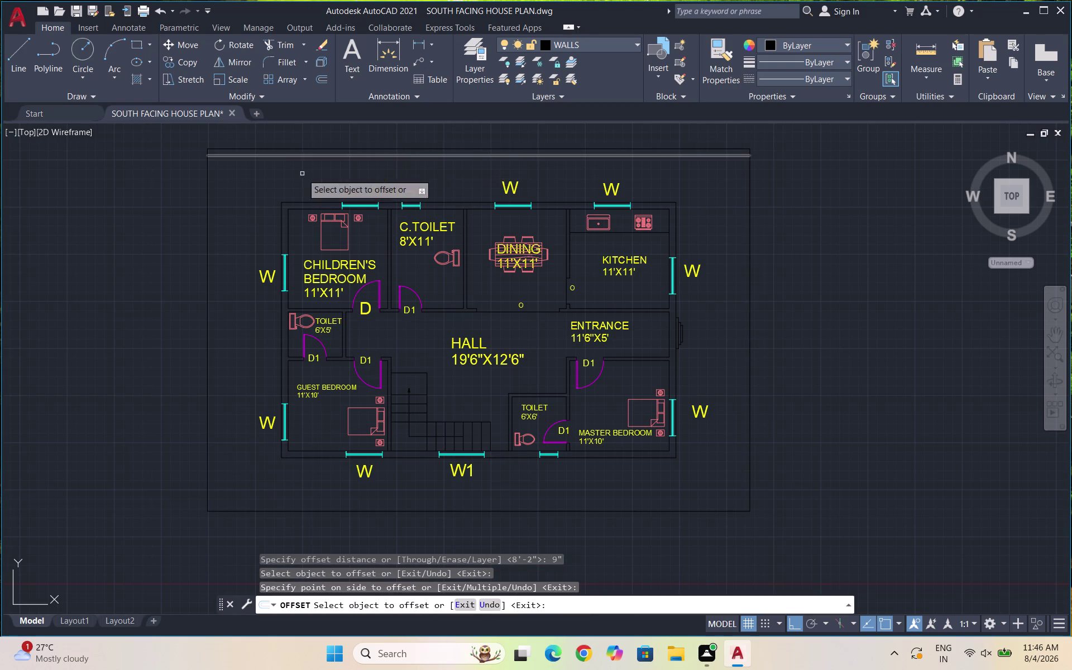
click(208, 194)
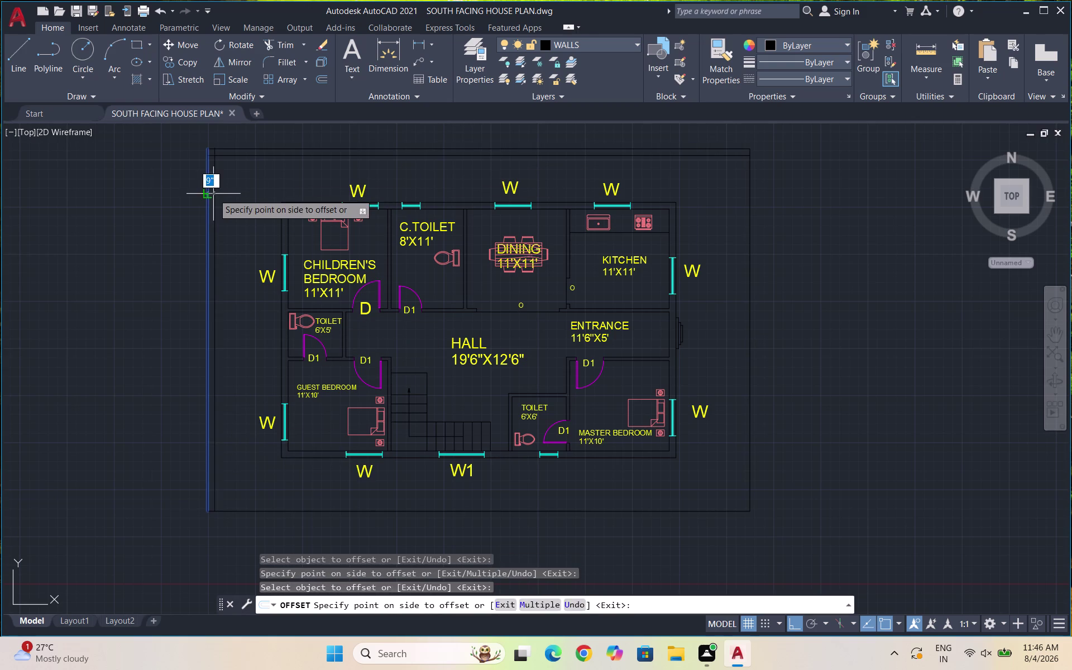
click(220, 196)
click(277, 512)
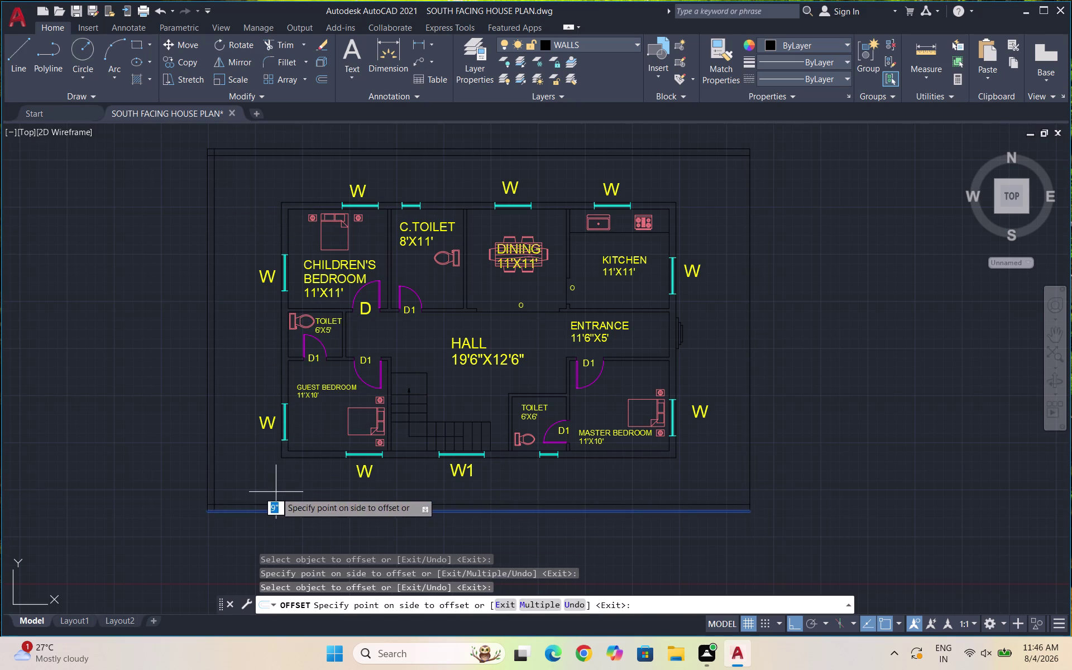
click(275, 492)
click(749, 321)
click(734, 326)
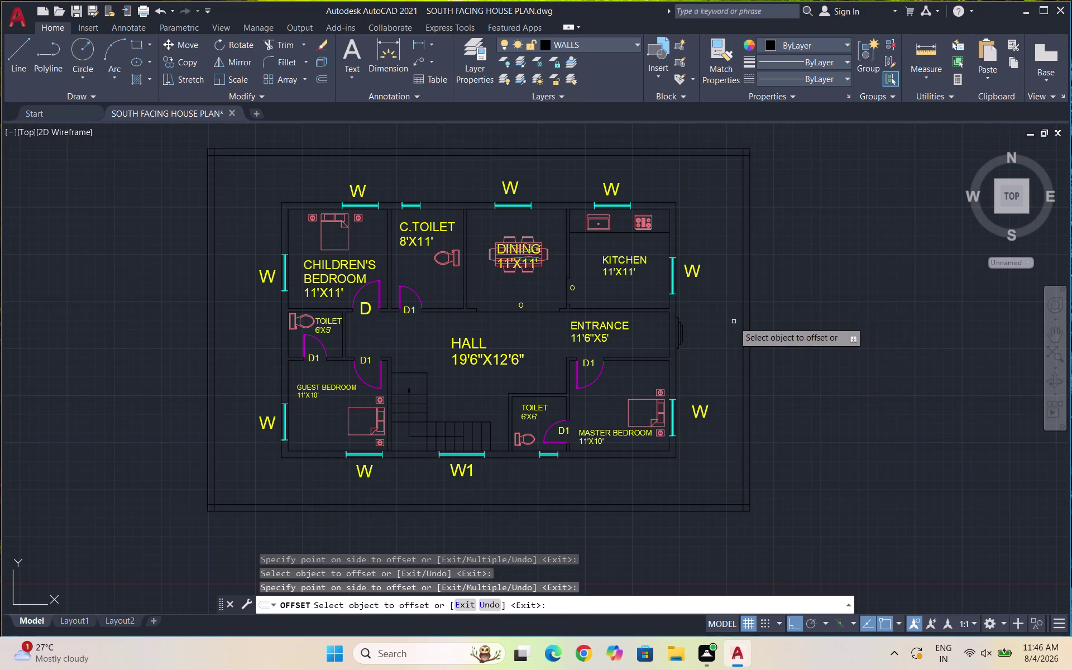
key(Escape)
scroll(up, 3)
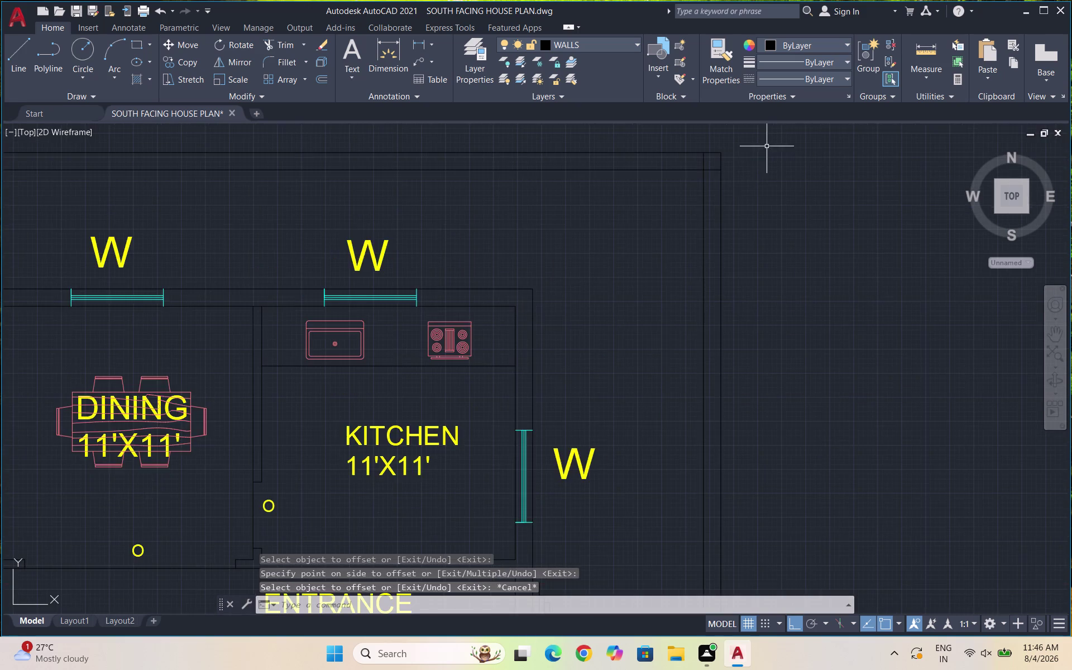
Trim the overshooting line ends at the top-right and bottom-right corners.
scroll(up, 3)
scroll(down, 3)
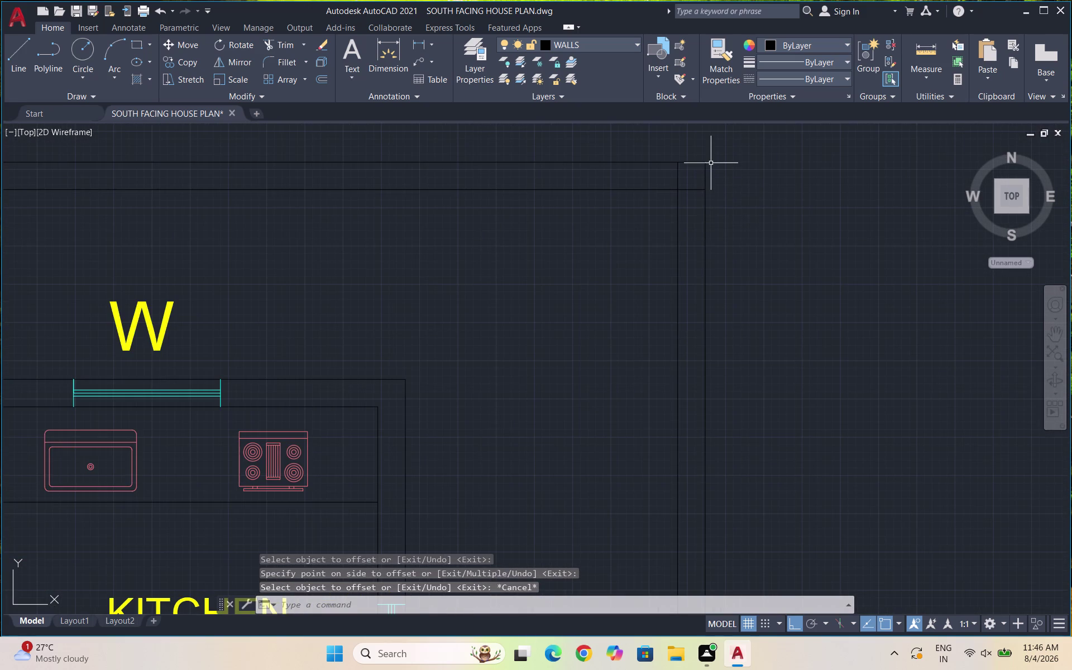
text(TR)
key(Return)
key(Return)
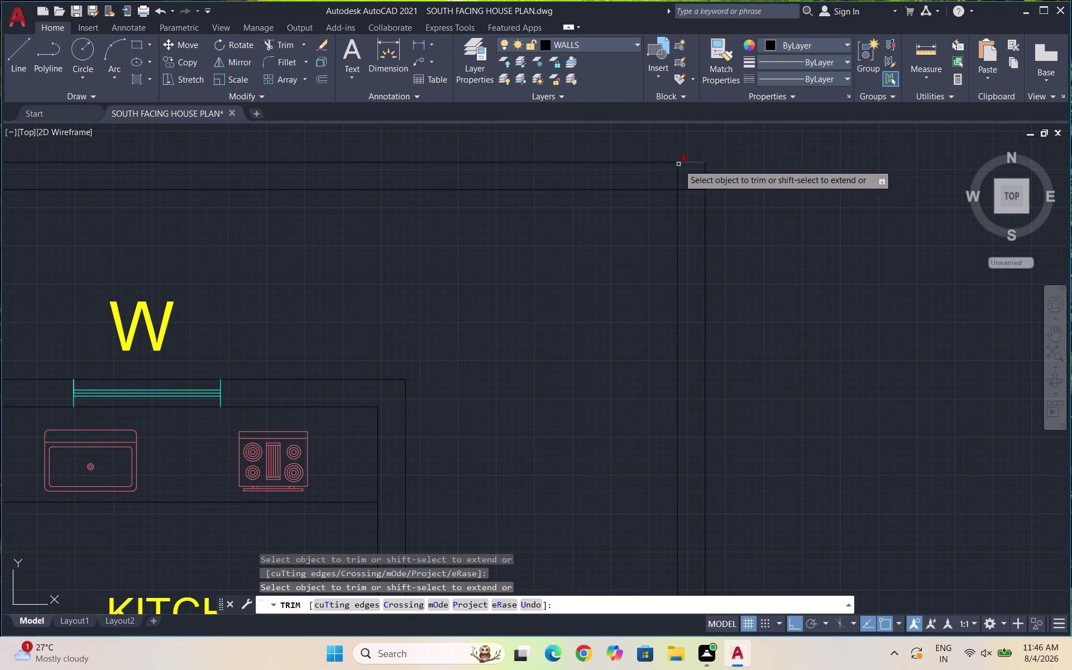
drag(674, 176, 688, 198)
scroll(down, 3)
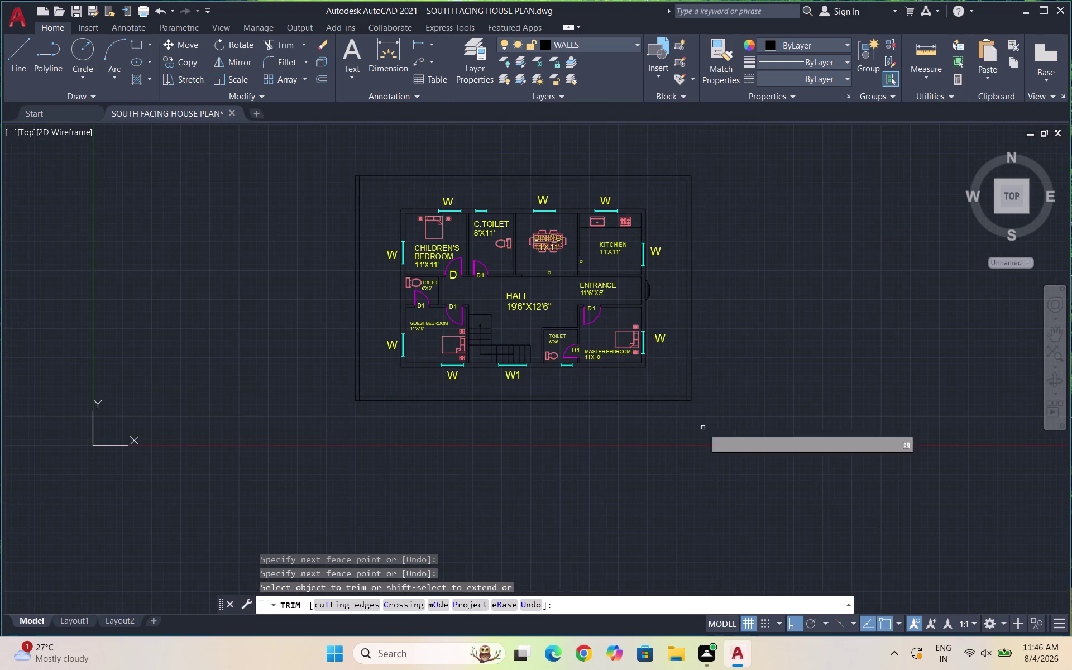
scroll(up, 3)
scroll(up, 3)
drag(756, 300, 716, 355)
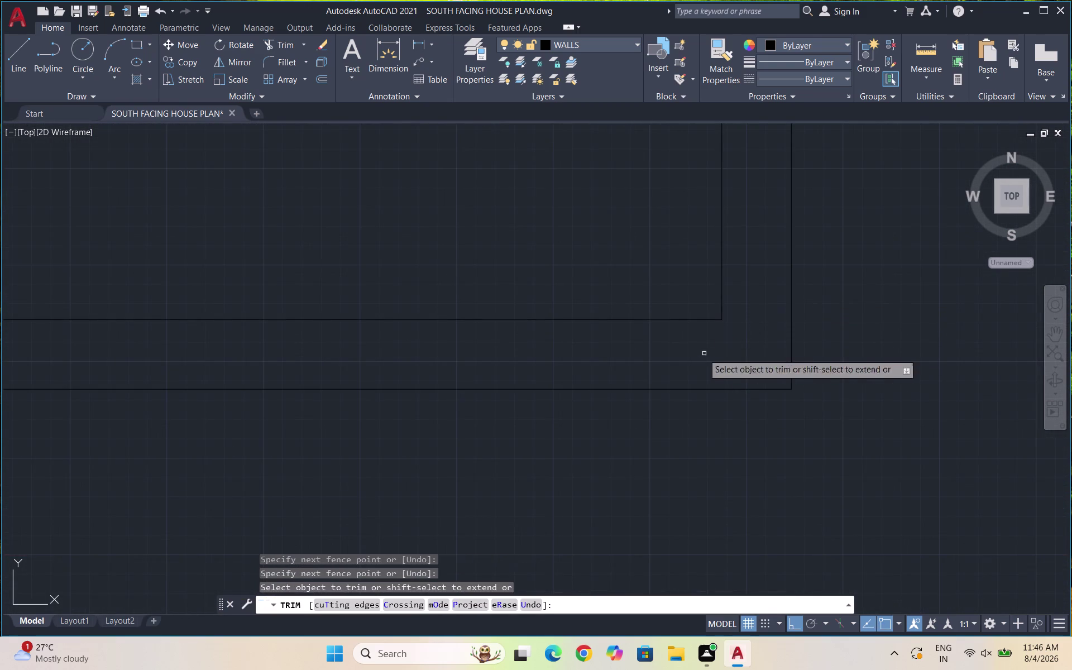
Trim the overshooting ends at the bottom-left and top-left corners.
scroll(down, 3)
scroll(up, 3)
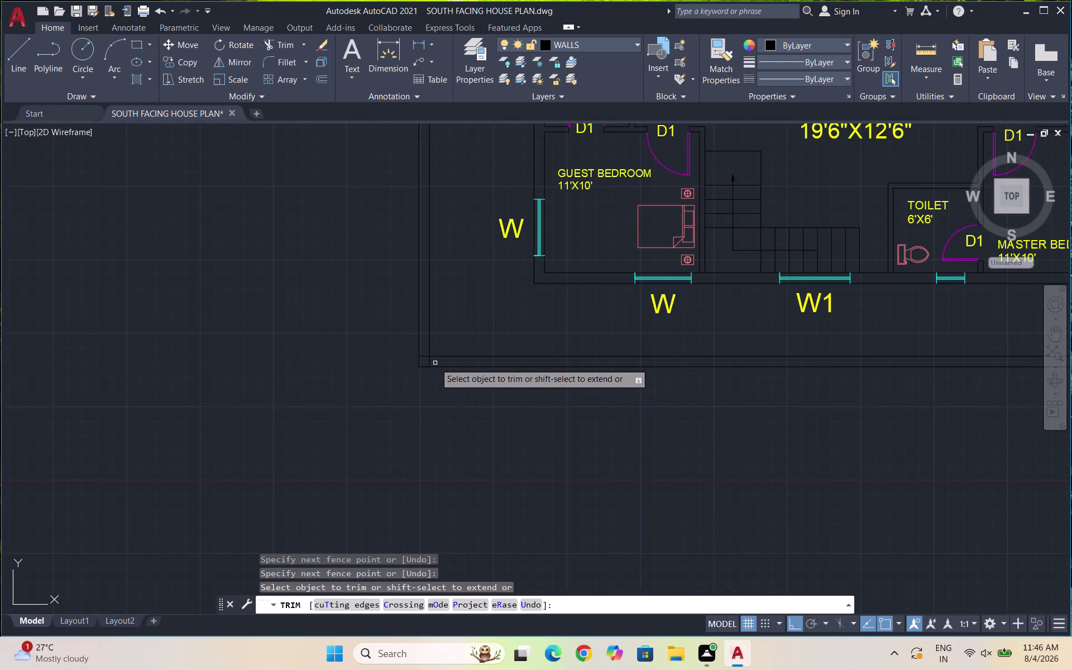
scroll(up, 3)
drag(437, 373, 404, 347)
click(408, 339)
drag(408, 333, 409, 335)
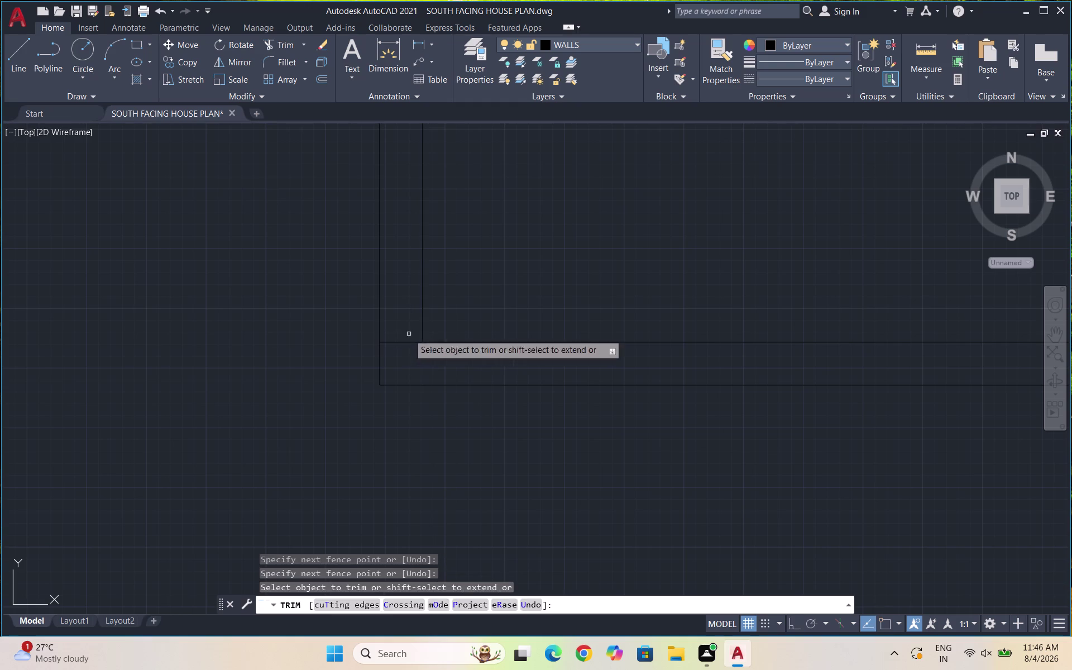
drag(408, 336, 401, 364)
drag(404, 333, 400, 352)
scroll(down, 3)
scroll(down, 3)
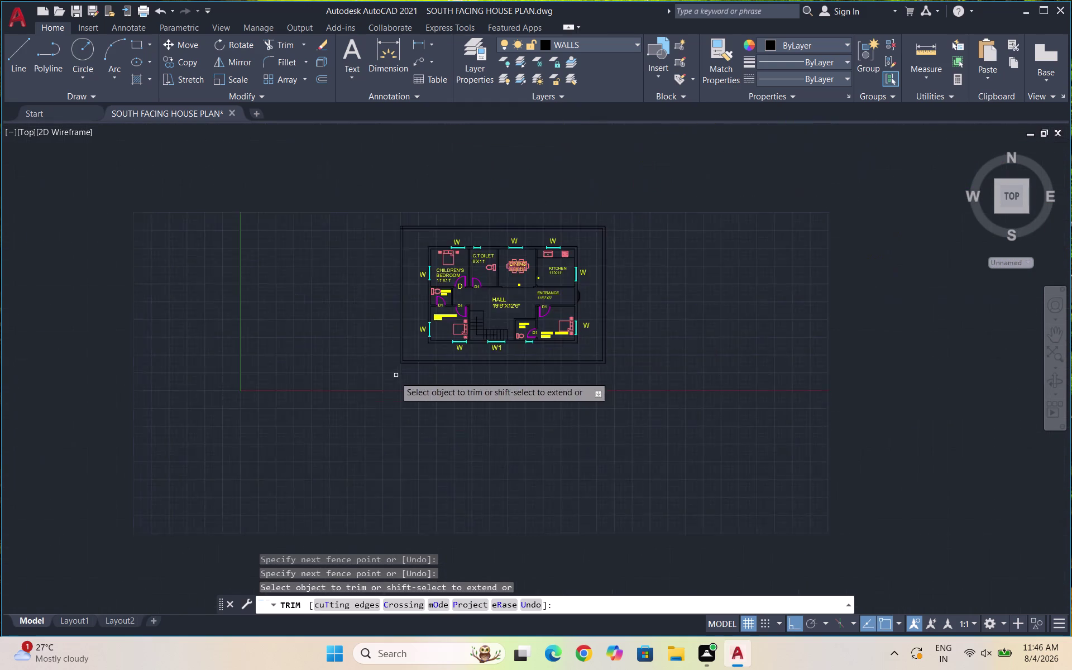
scroll(up, 3)
scroll(up, 3)
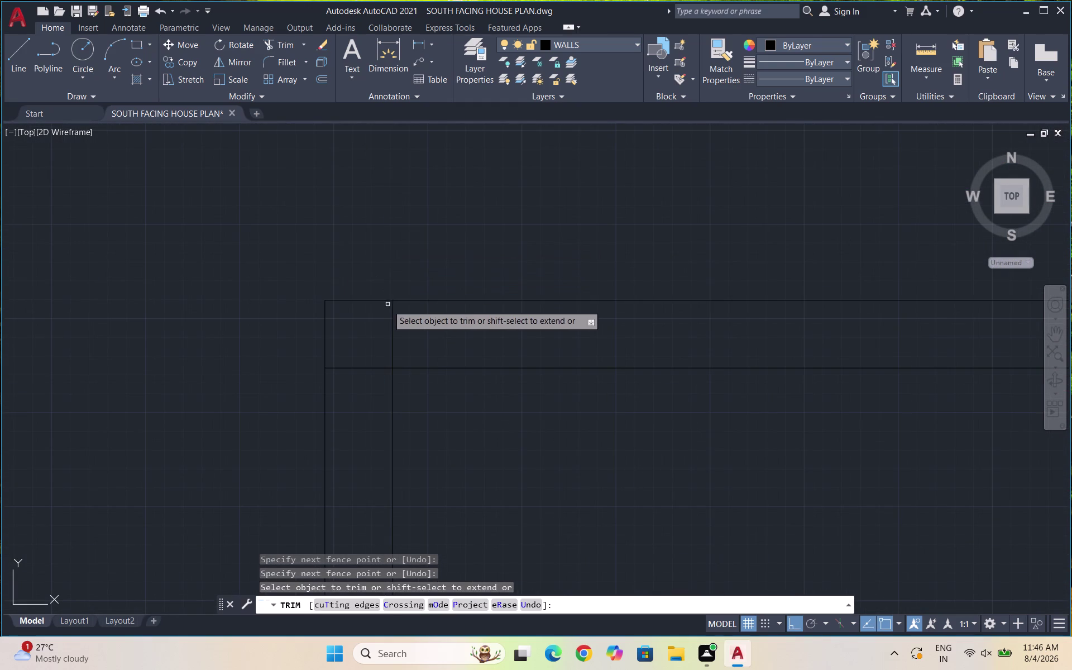
drag(400, 319, 361, 391)
scroll(down, 3)
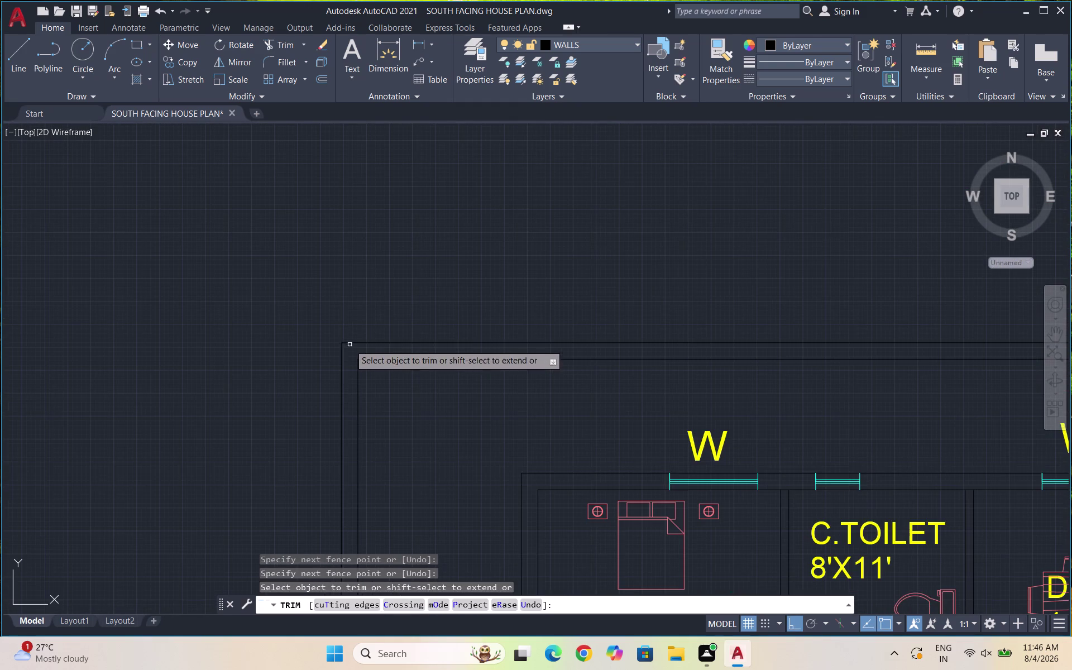
key(Escape)
scroll(down, 3)
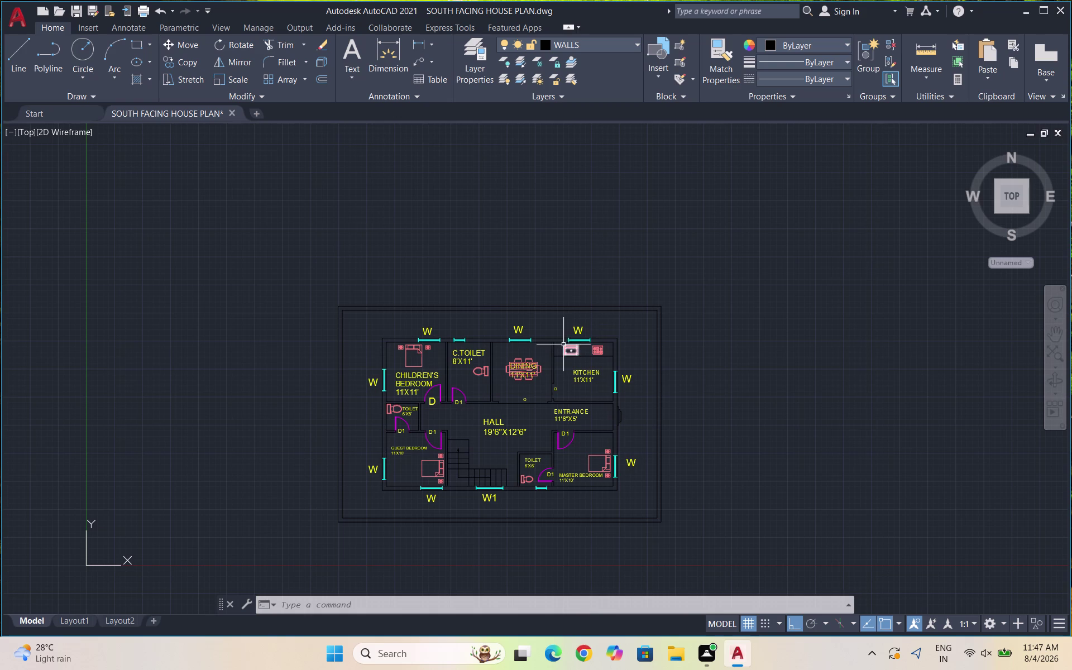
Make TREES the current layer and open DesignCenter with DC.
click(605, 45)
click(572, 162)
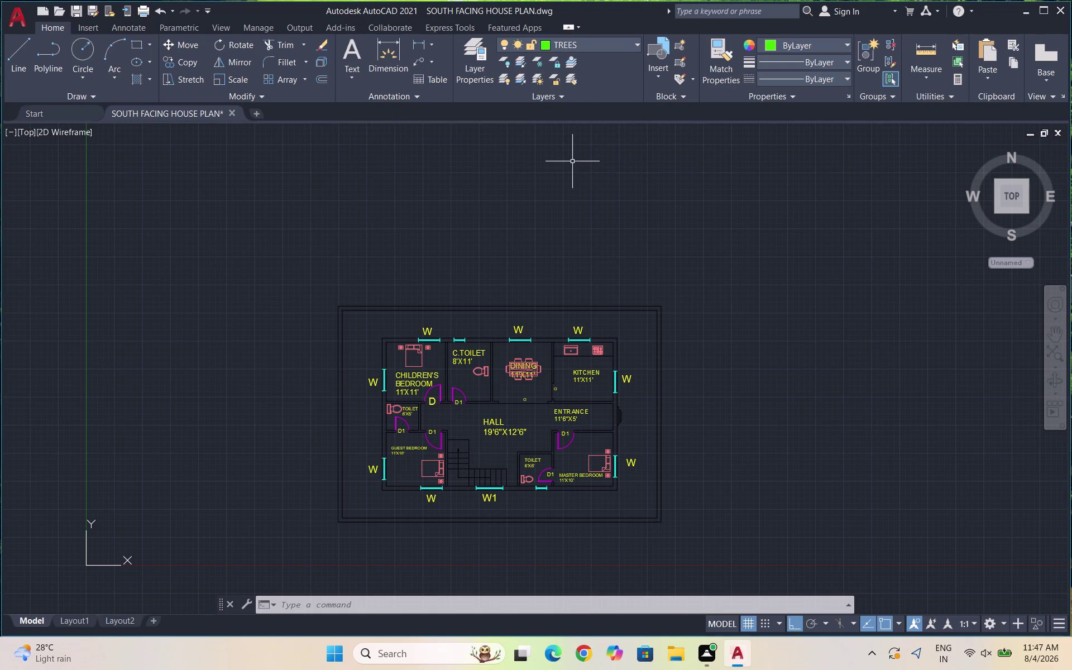
text(DC)
key(Return)
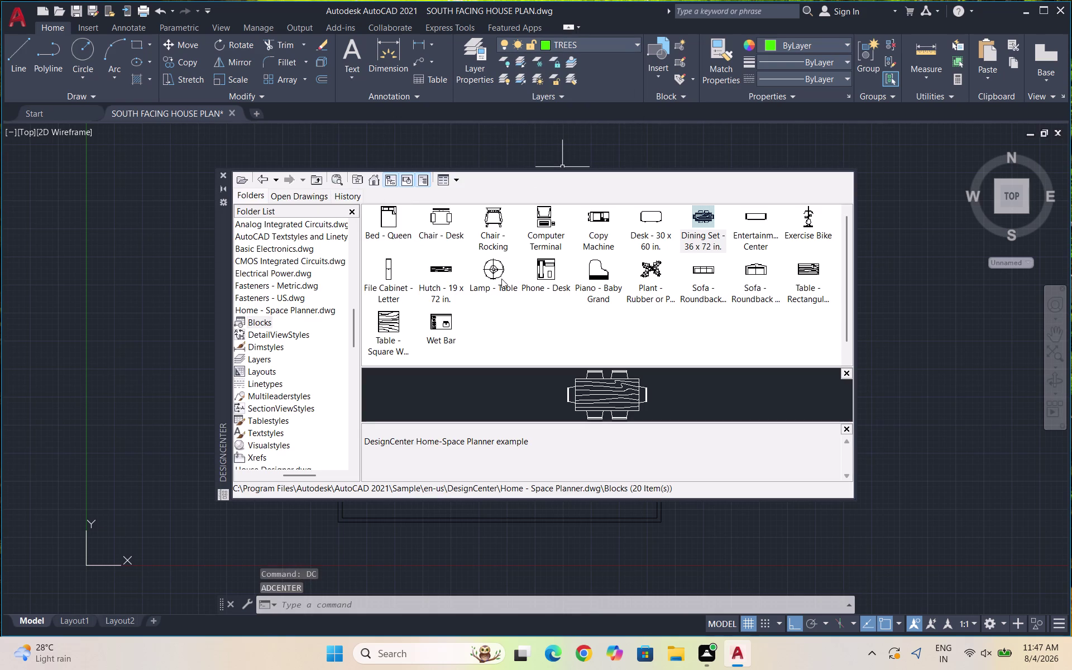
Select the Plant - Rubber or Philodendron block and bring up its insertion settings.
click(656, 274)
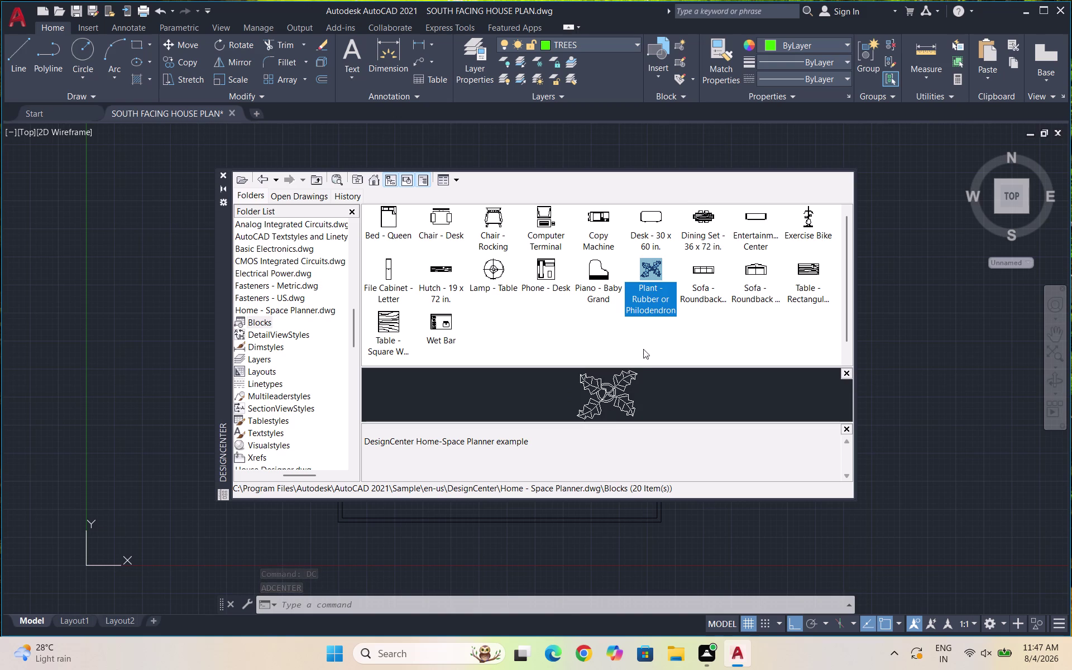
click(650, 253)
drag(646, 256, 647, 261)
double_click(645, 272)
click(651, 281)
click(646, 283)
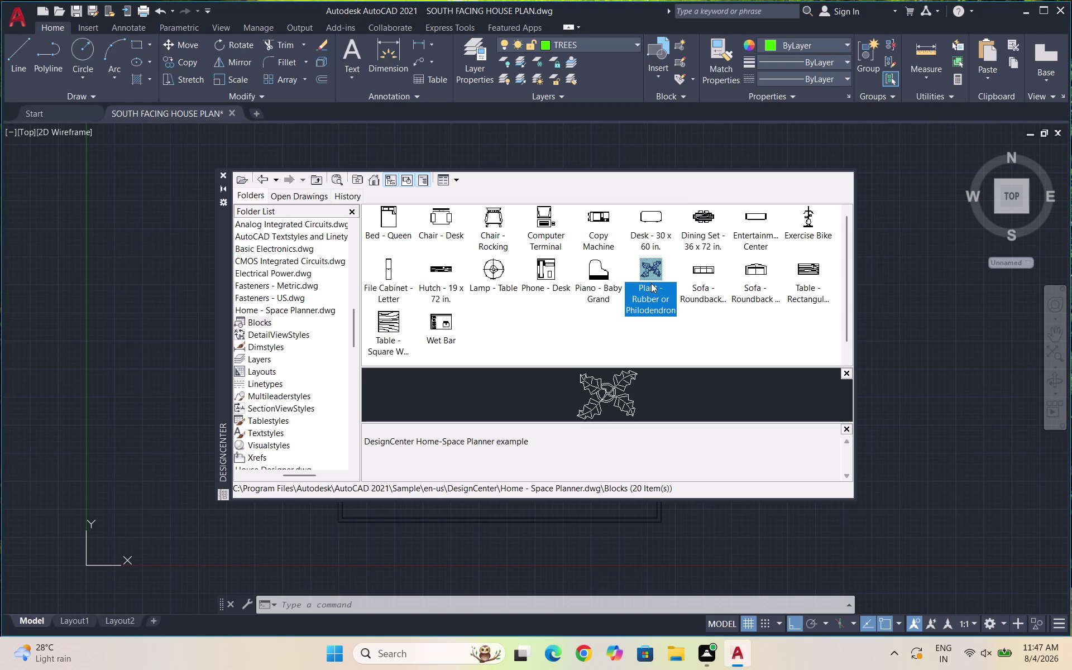
click(653, 280)
click(641, 282)
click(651, 271)
click(648, 274)
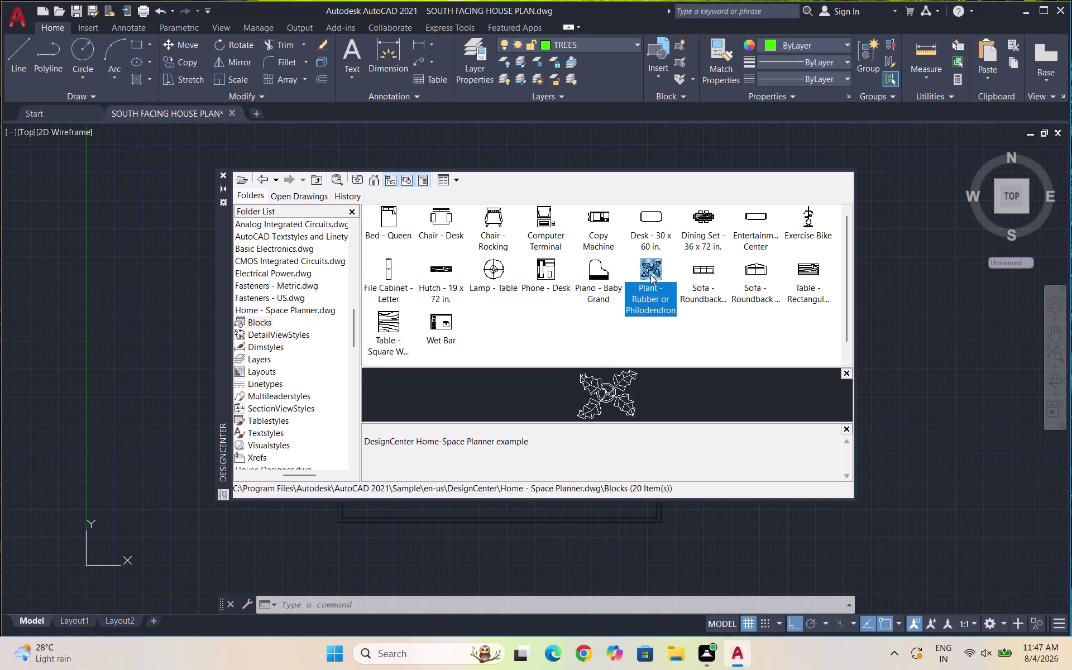
double_click(650, 274)
click(651, 267)
click(645, 274)
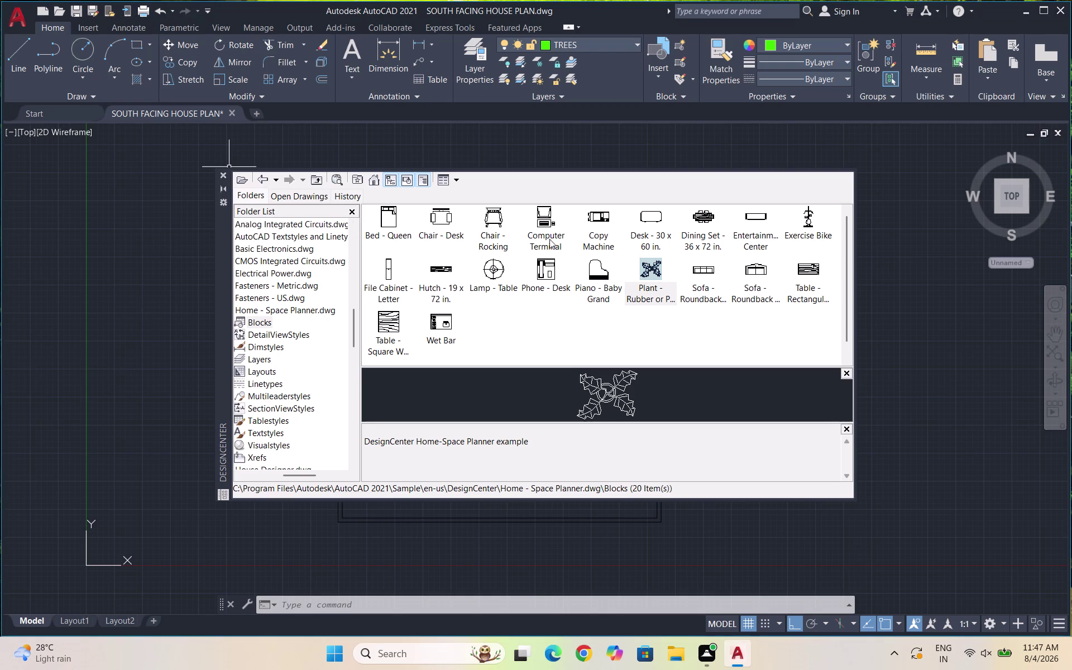
click(641, 269)
triple_click(636, 268)
click(640, 270)
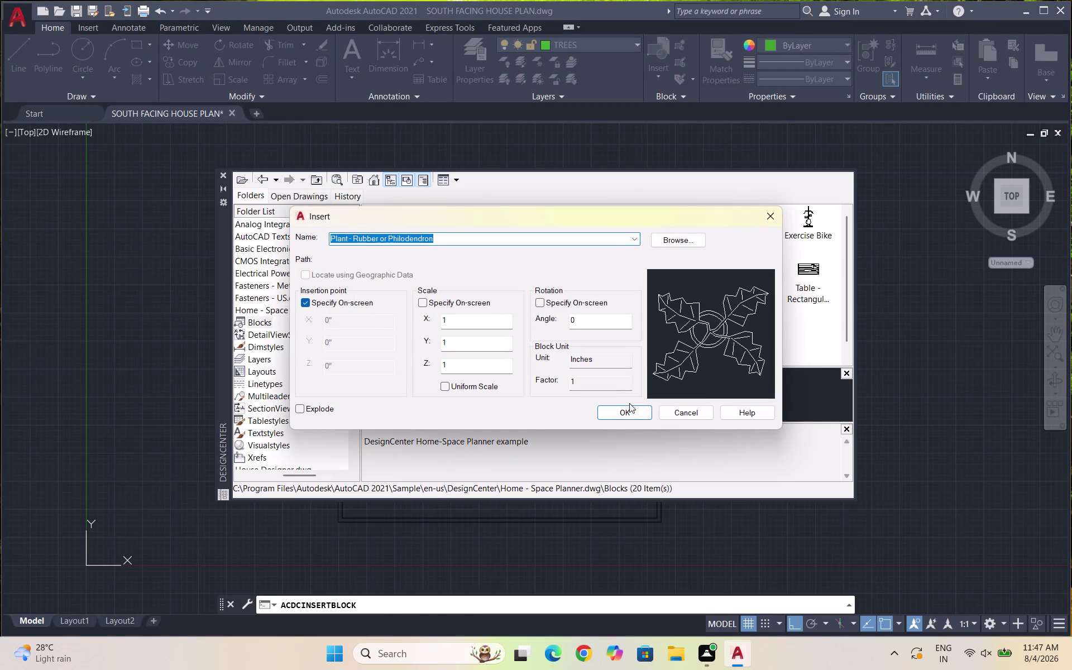
Place the rubber plant left of the plot and close DesignCenter.
click(629, 412)
click(121, 315)
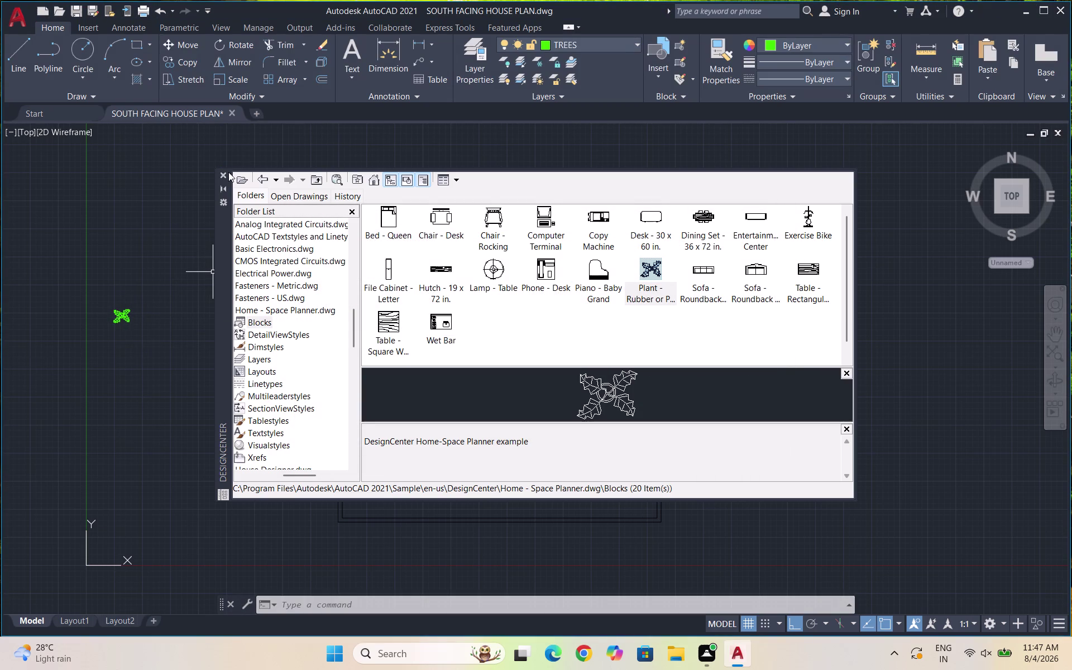
click(224, 171)
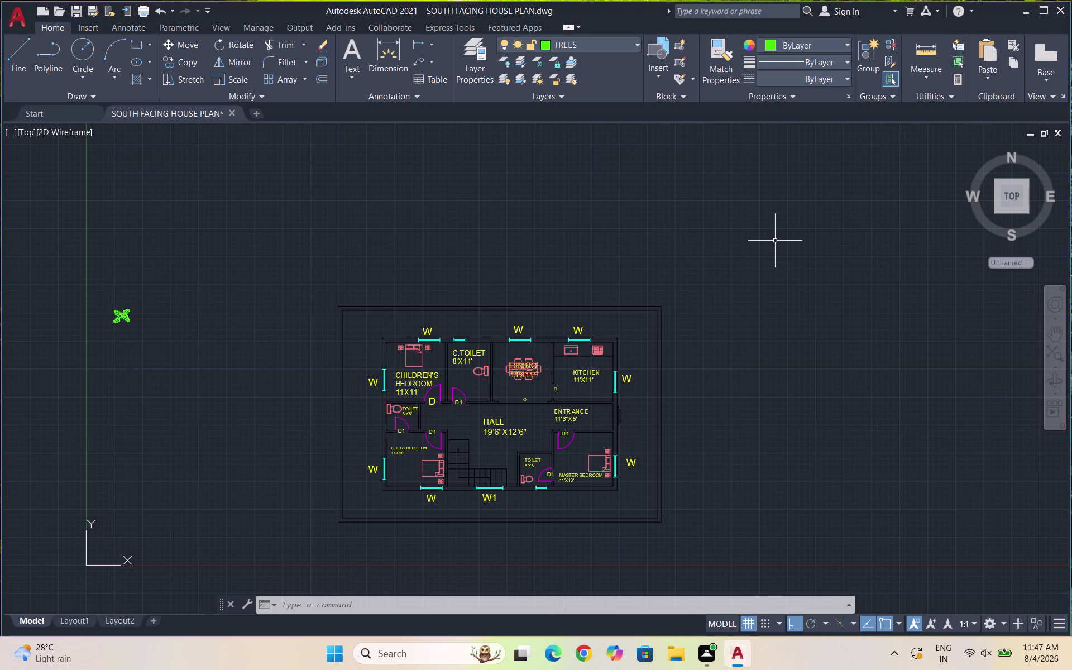
Copy the rubber plant into the strip above the house's north wall.
scroll(up, 3)
click(142, 328)
click(110, 296)
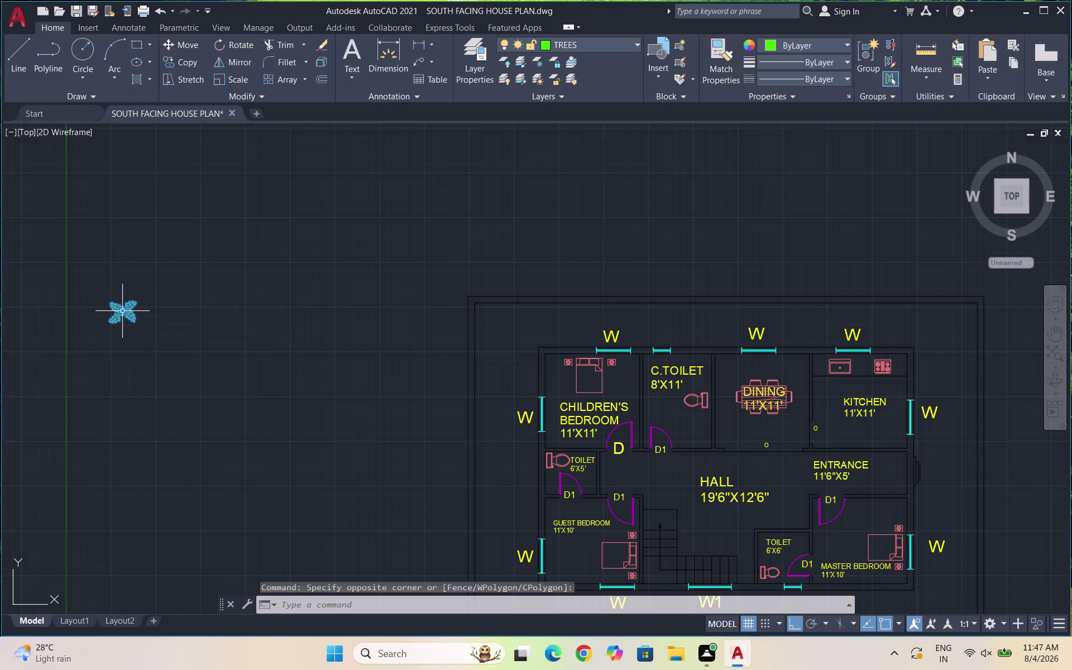
text(CO)
key(Return)
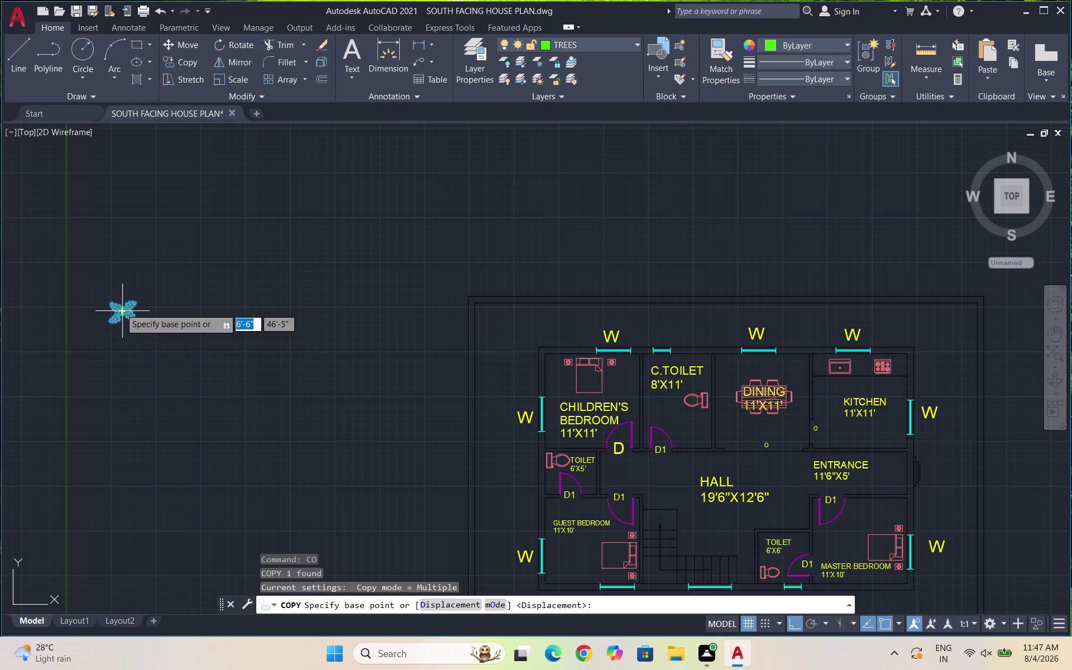
click(121, 315)
scroll(up, 3)
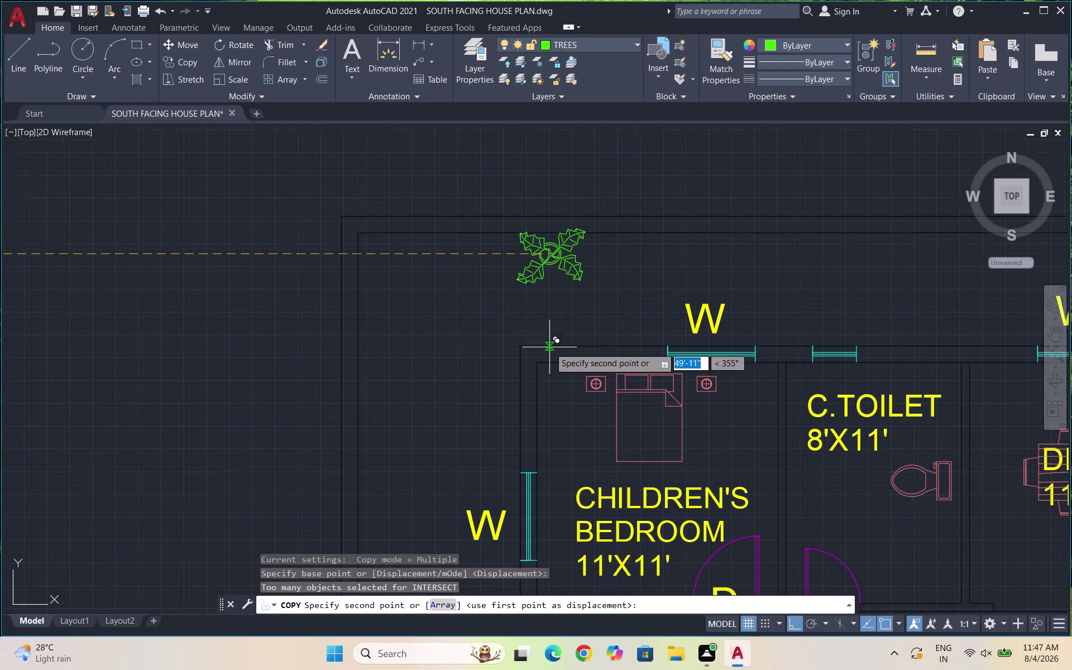
key(F8)
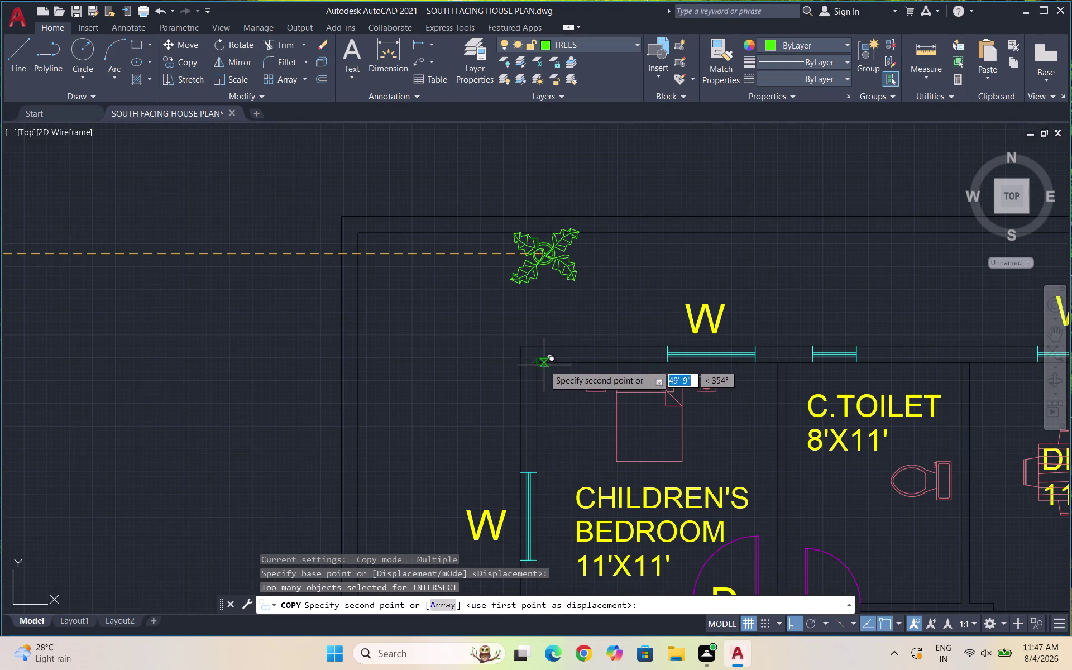
click(561, 271)
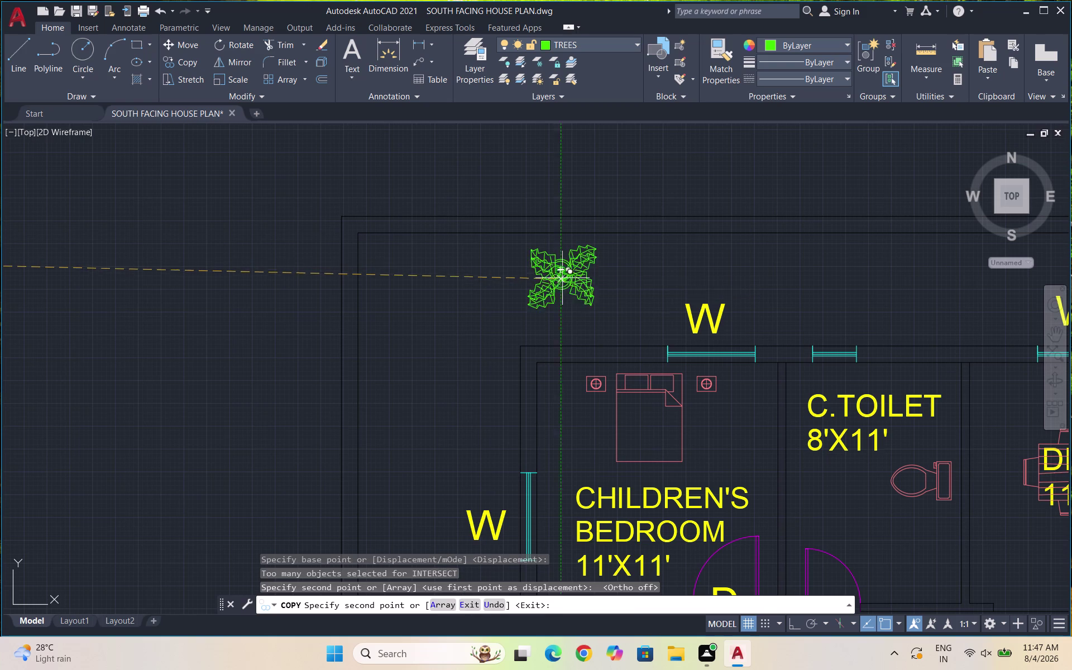
key(Escape)
With Ortho on, try an 11-tree copy array at 1' spacing, then undo it.
key(F8)
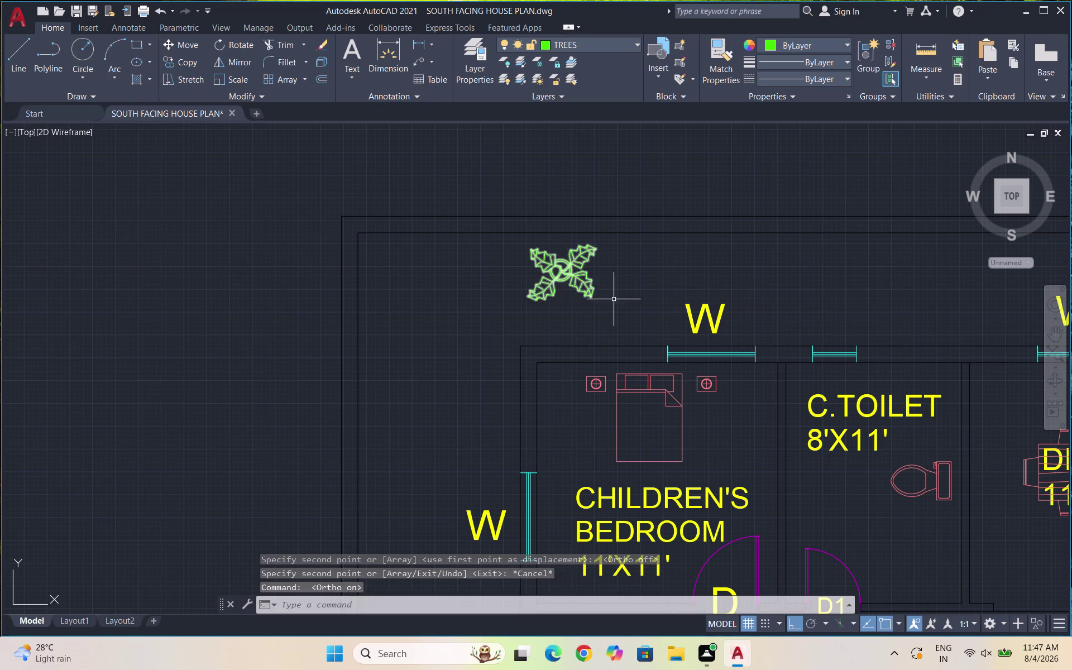
drag(612, 301, 574, 273)
click(516, 241)
text(CO)
key(Return)
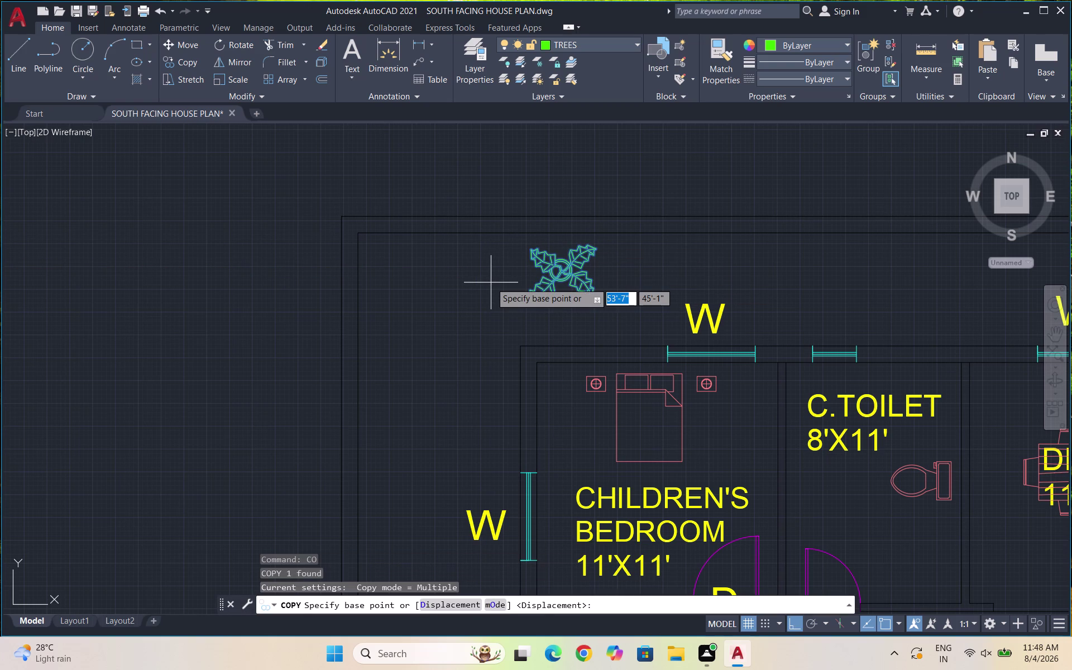
click(562, 268)
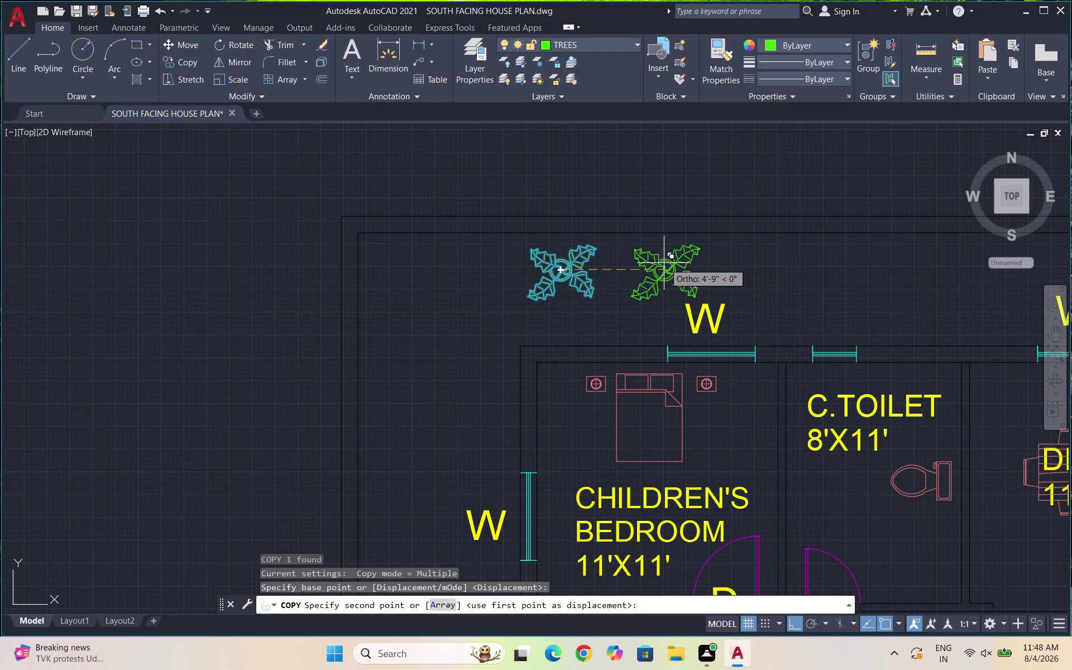
key(a)
key(Return)
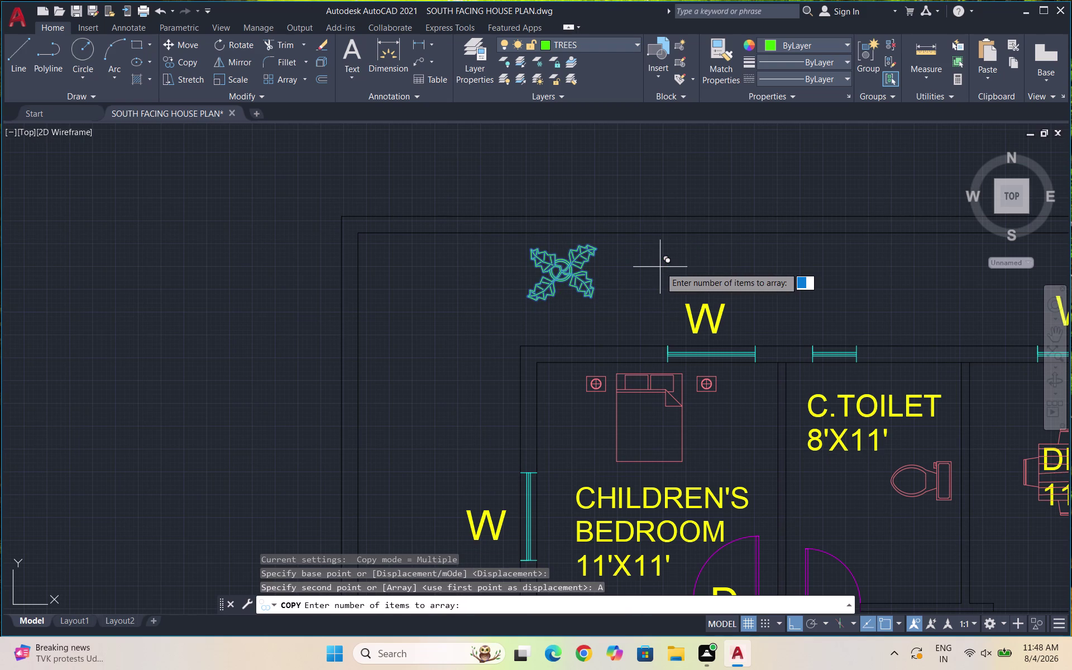
text(11)
key(Return)
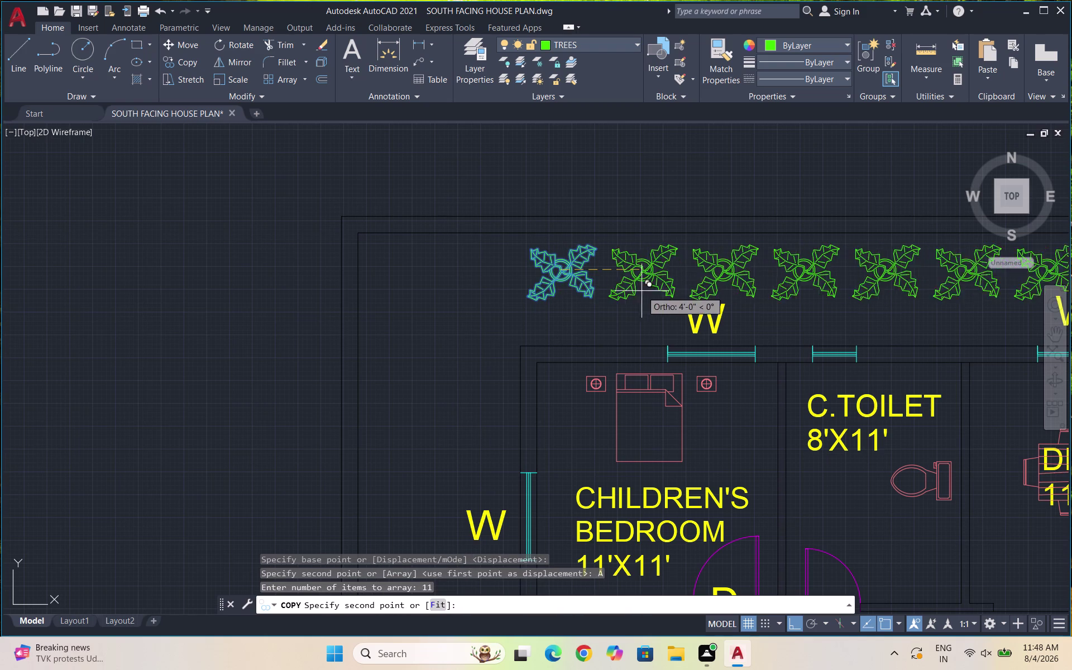
scroll(down, 3)
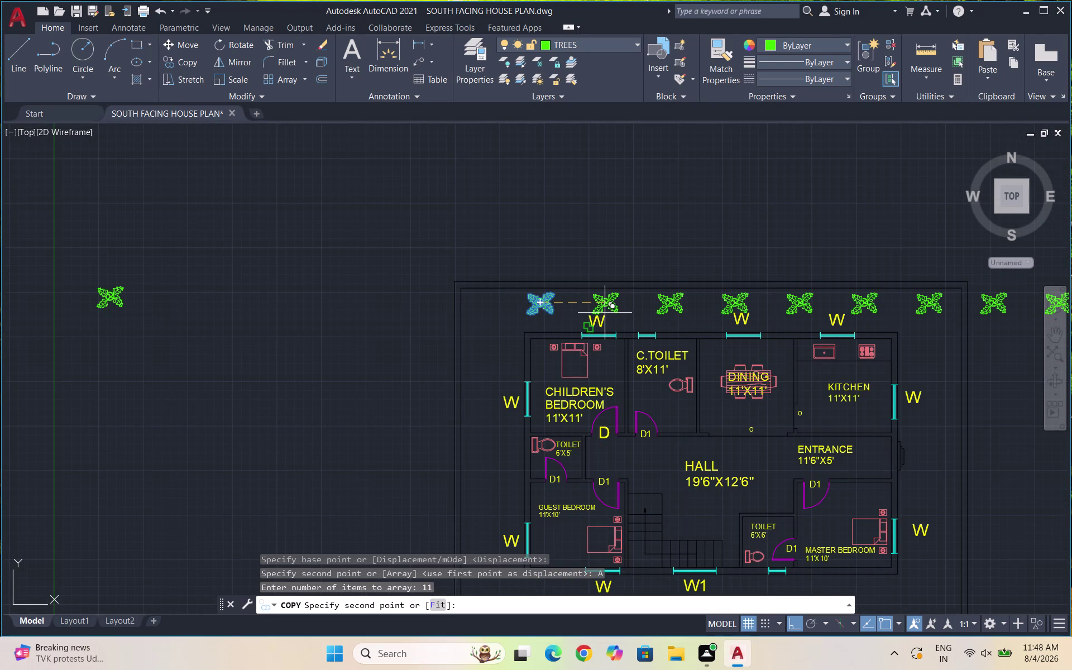
text(1')
key(Return)
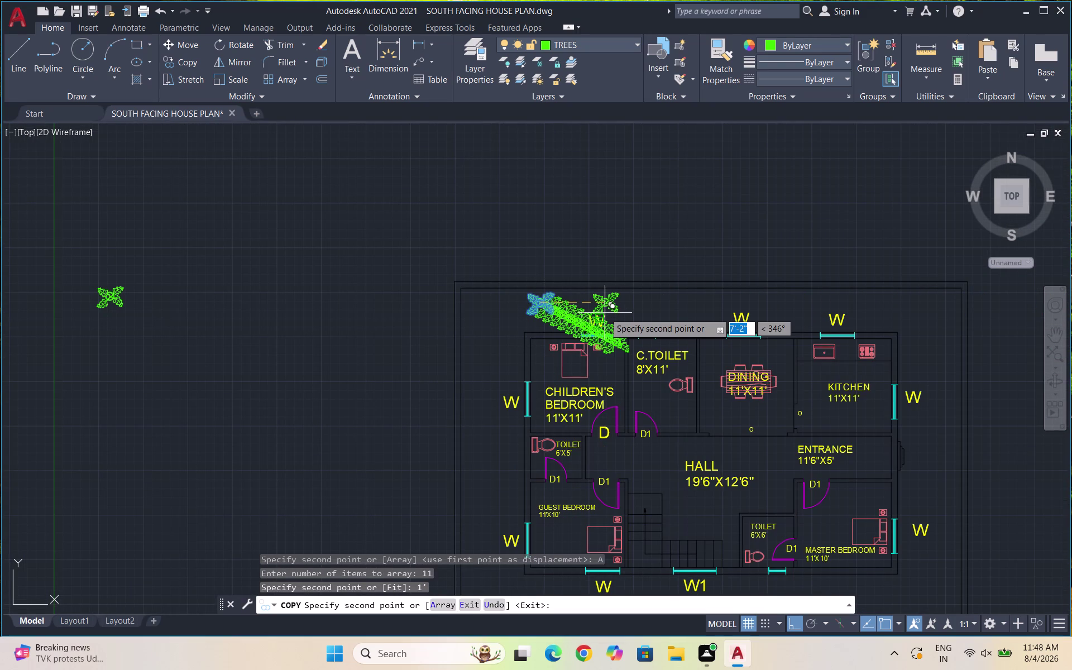
key(ctrl+z)
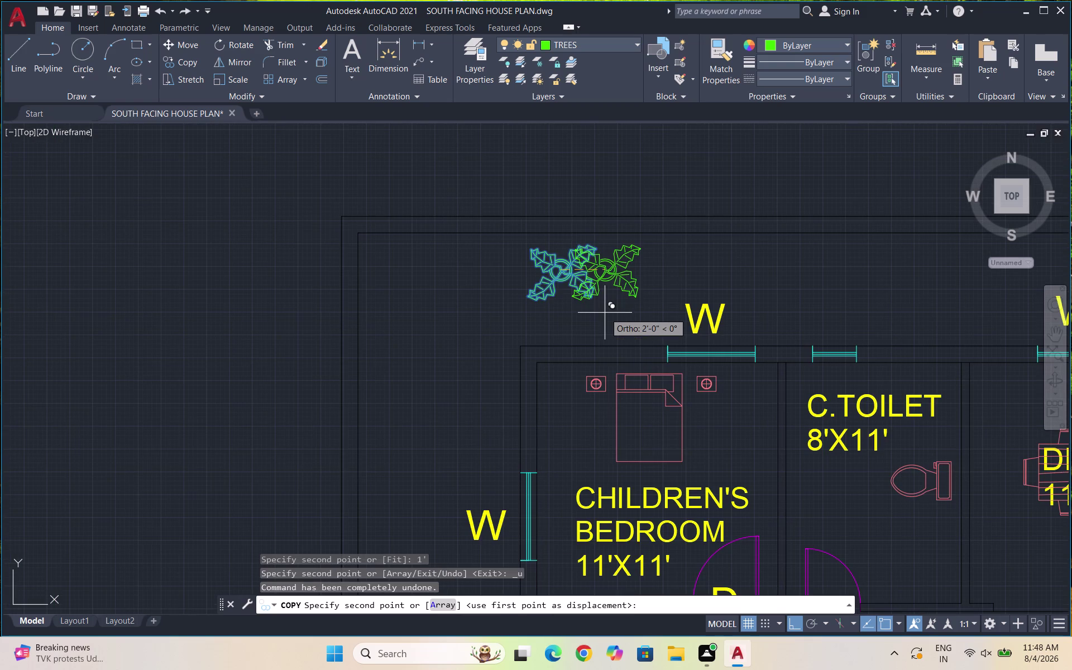
Place tree copies along the north strip, undoing one misplaced copy.
scroll(down, 3)
scroll(down, 3)
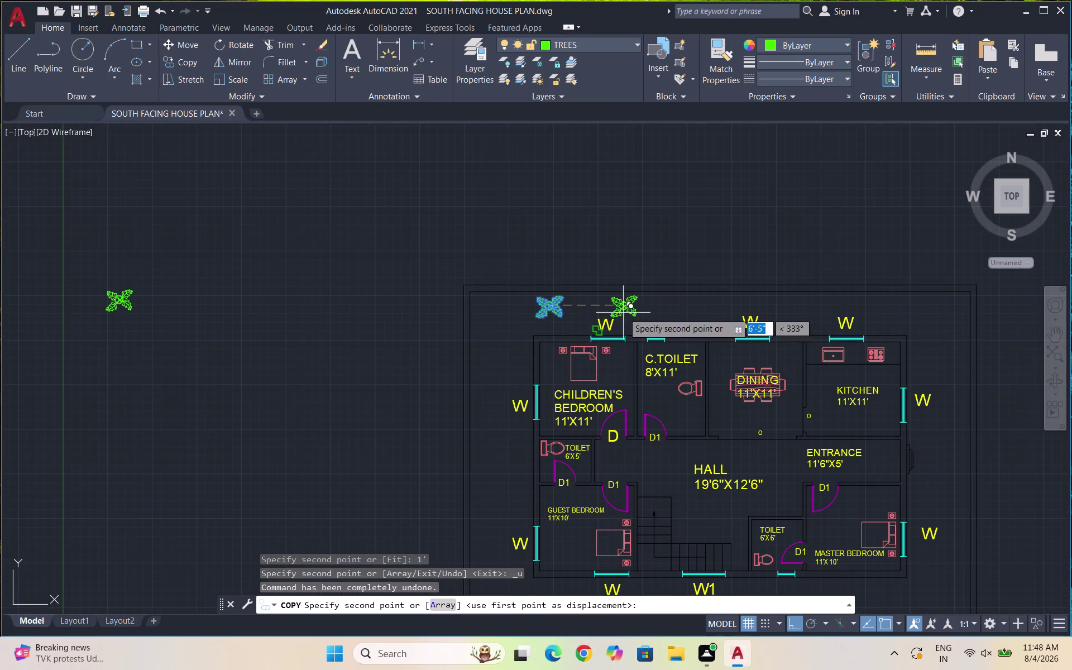
scroll(up, 3)
scroll(up, 3)
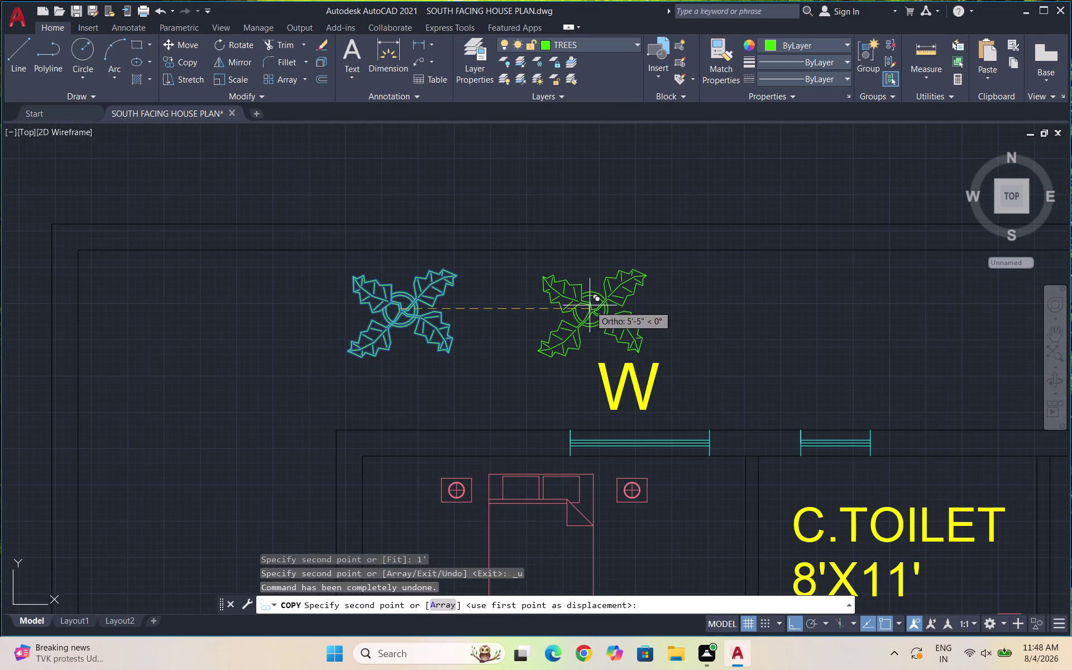
click(626, 296)
scroll(down, 3)
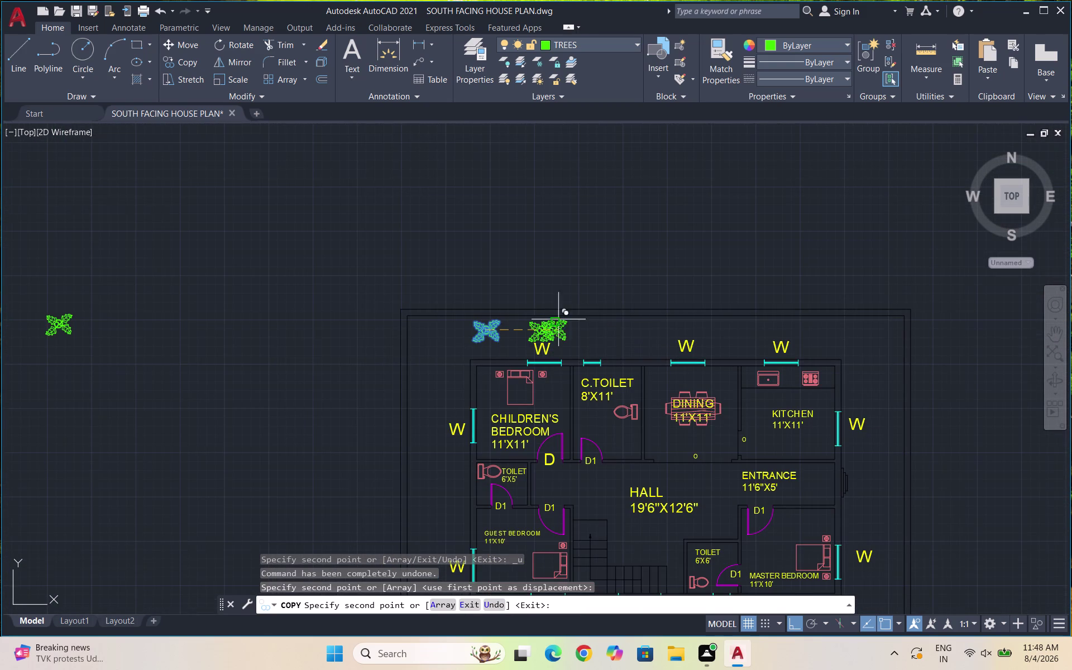
click(596, 323)
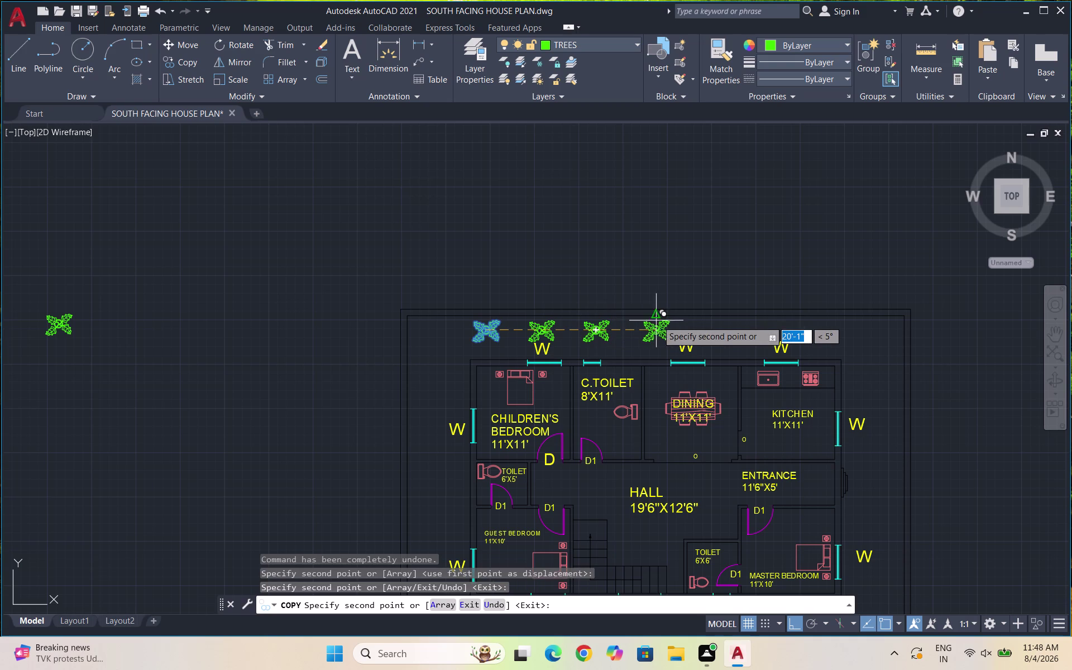
click(657, 321)
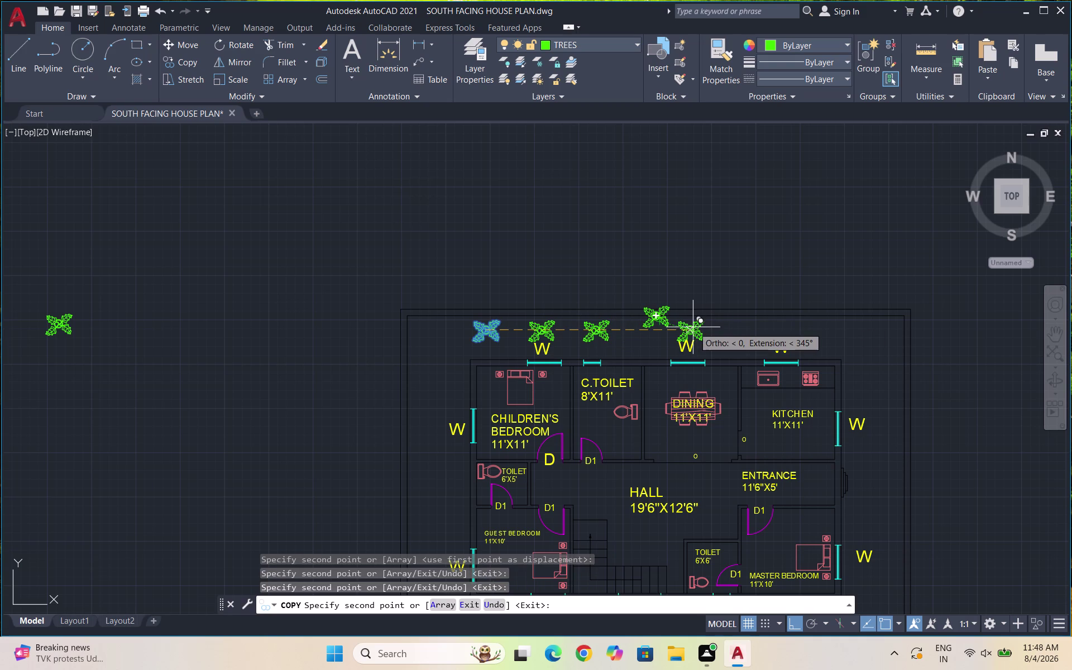
key(ctrl+z)
Place more tree copies along the row through to its far end.
scroll(up, 3)
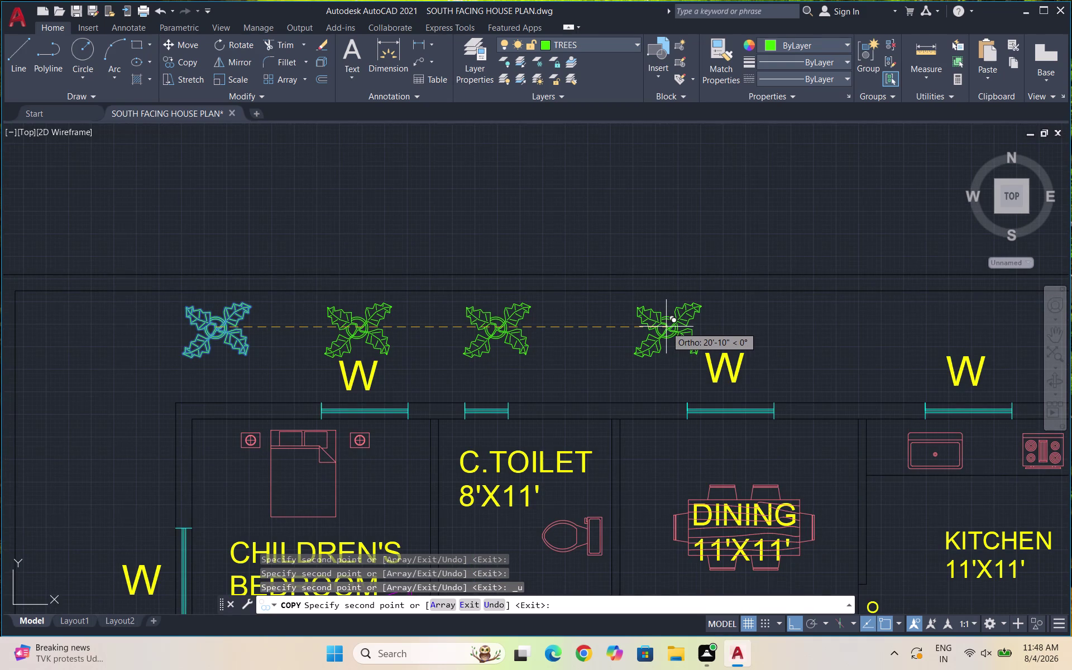
click(671, 323)
scroll(down, 3)
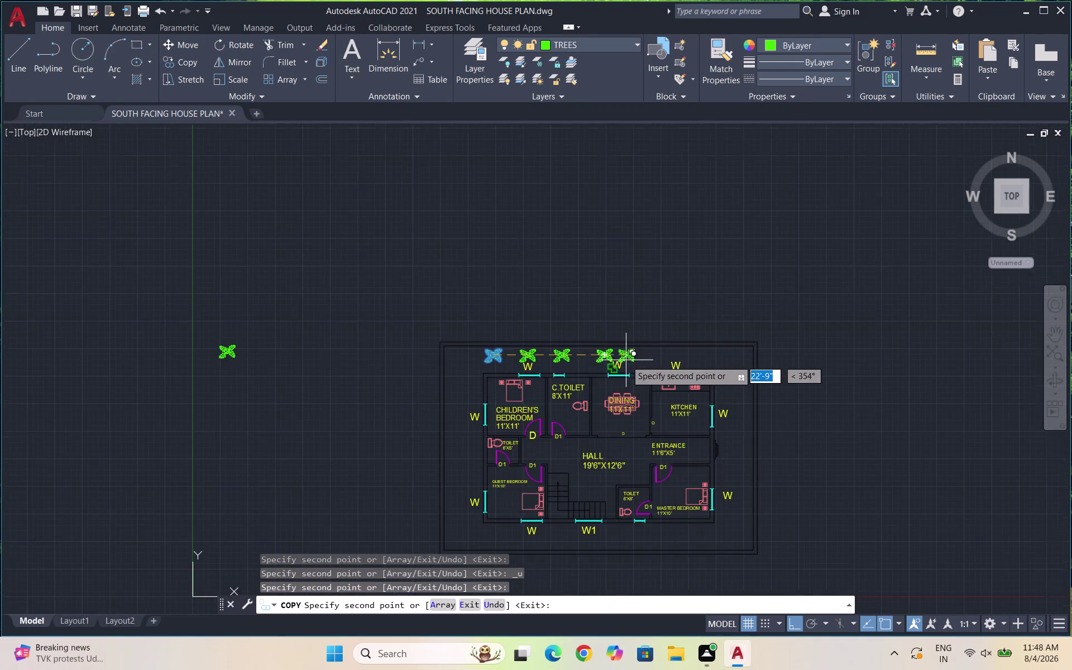
scroll(up, 3)
click(766, 332)
scroll(down, 3)
scroll(up, 3)
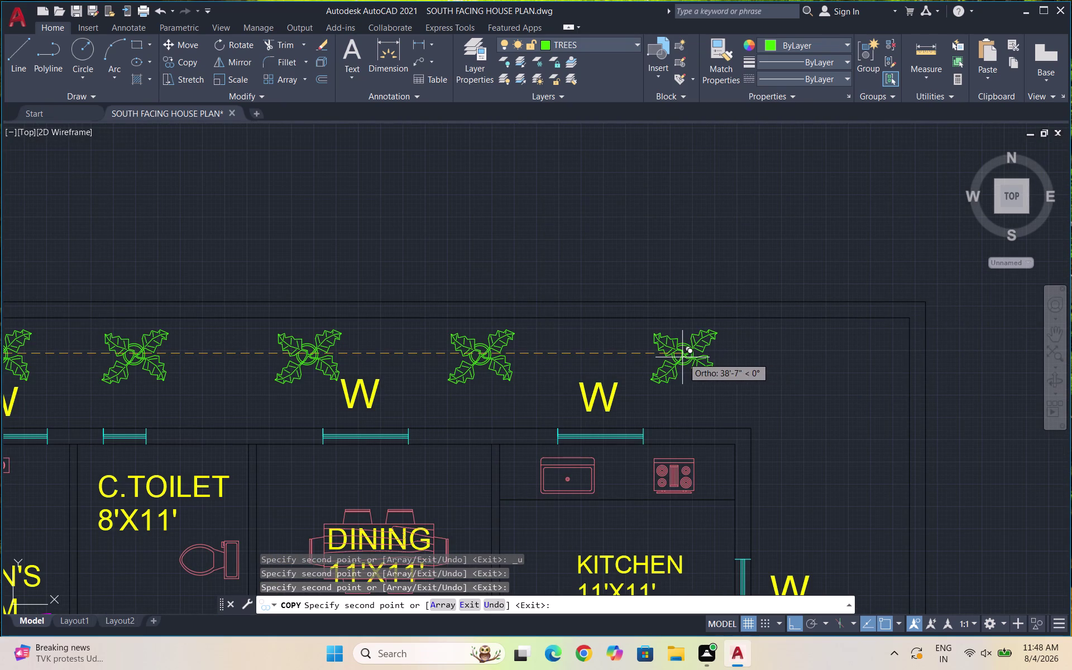
click(682, 357)
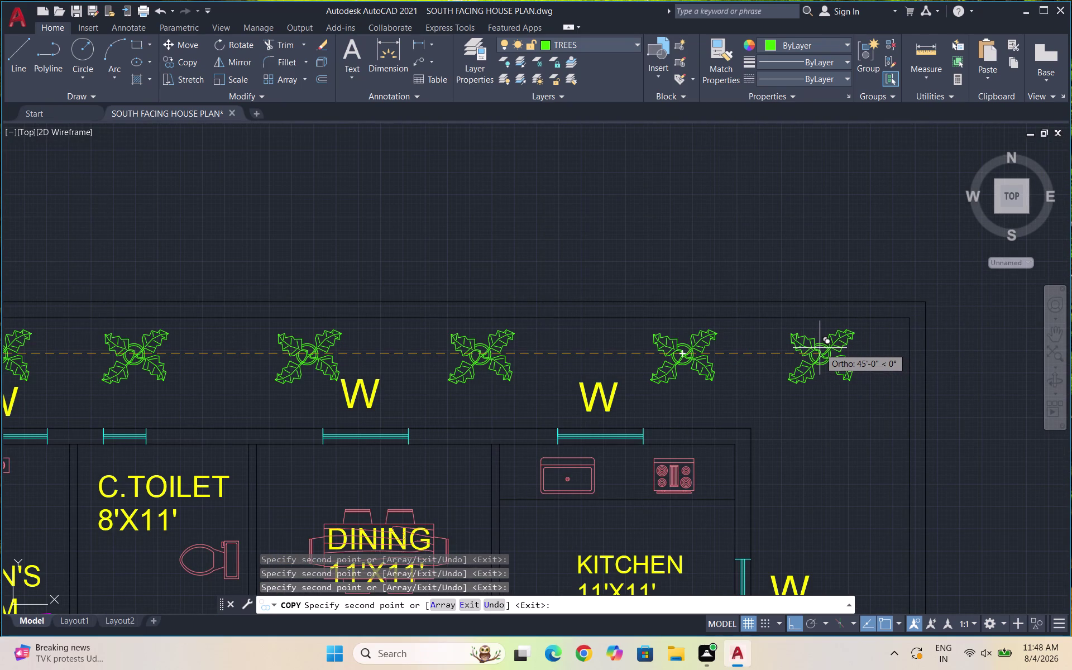
click(831, 348)
scroll(down, 3)
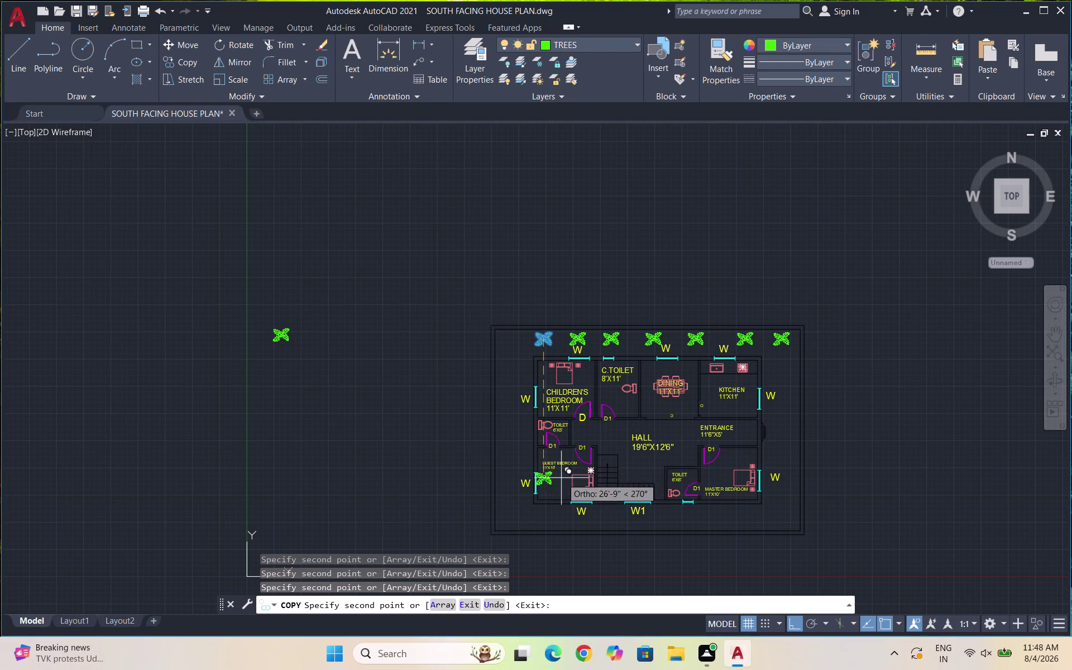
scroll(up, 3)
Place a tree copy below the guest bedroom, then reselect it and cancel a second copy.
click(552, 516)
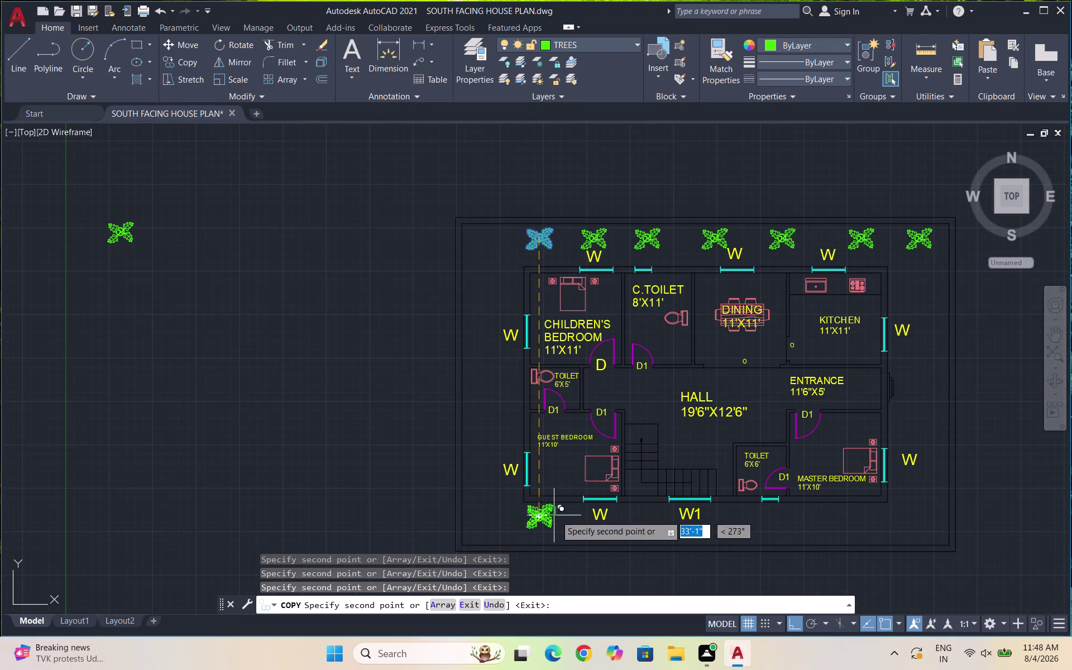
key(Escape)
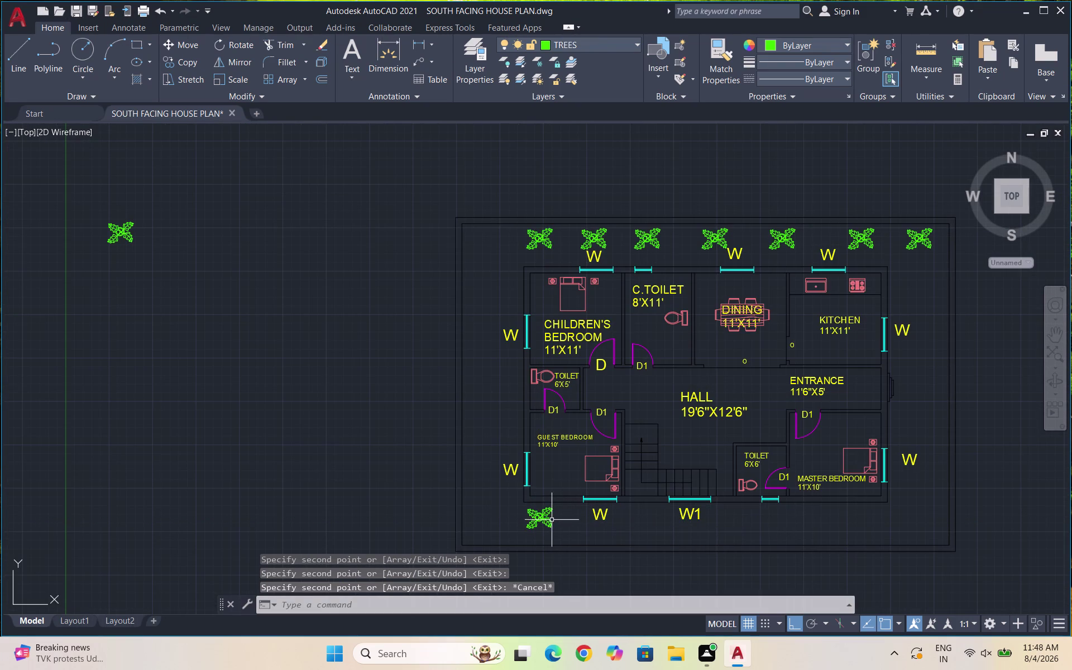
drag(562, 520, 555, 515)
click(502, 515)
text(CO)
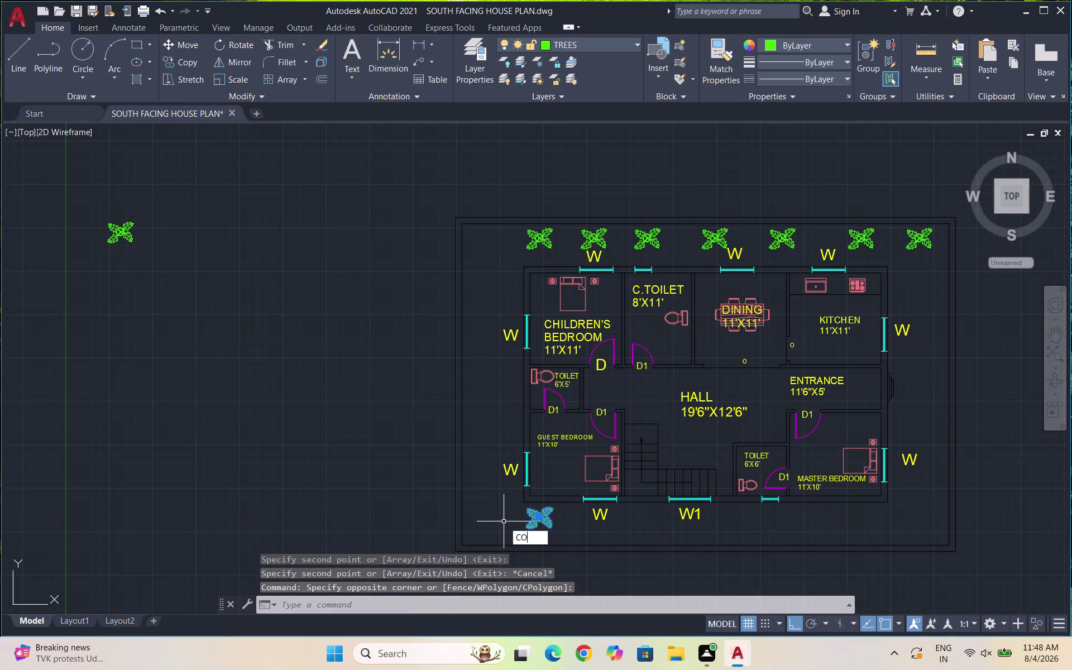
key(Return)
scroll(up, 3)
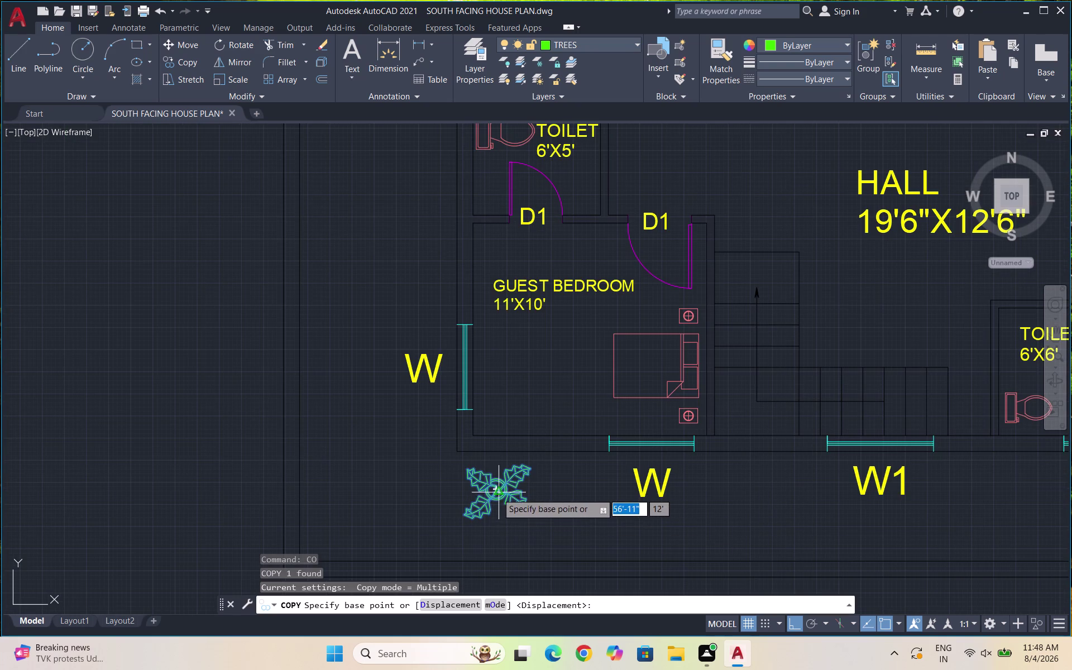
key(Escape)
scroll(down, 3)
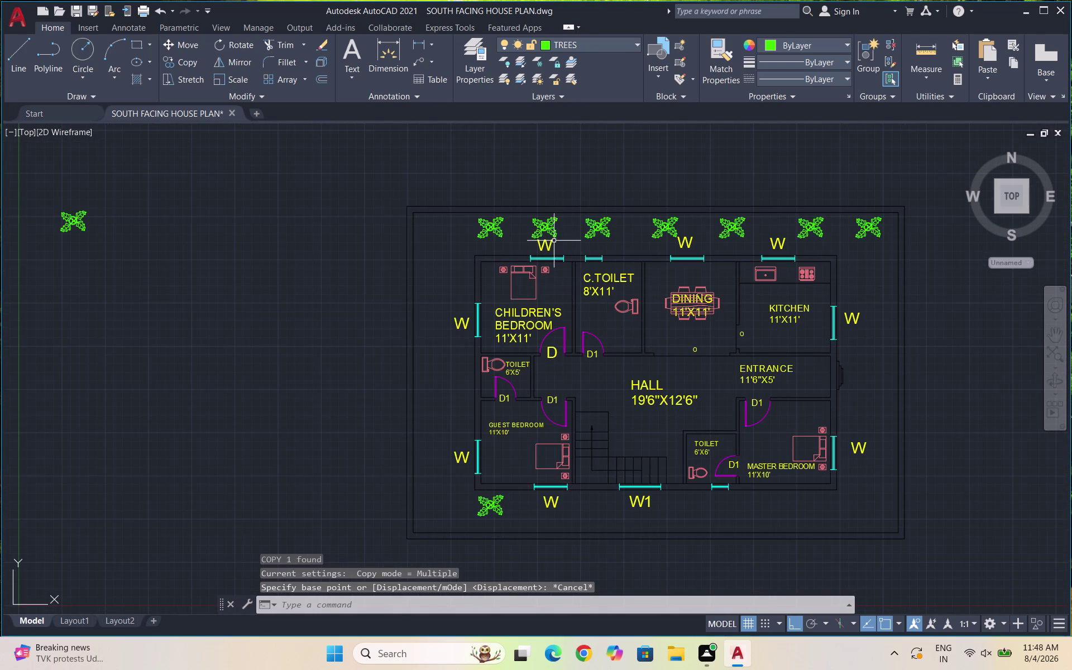
Copy the second top-row tree to a spot below the south wall.
click(570, 230)
click(542, 229)
text(CO)
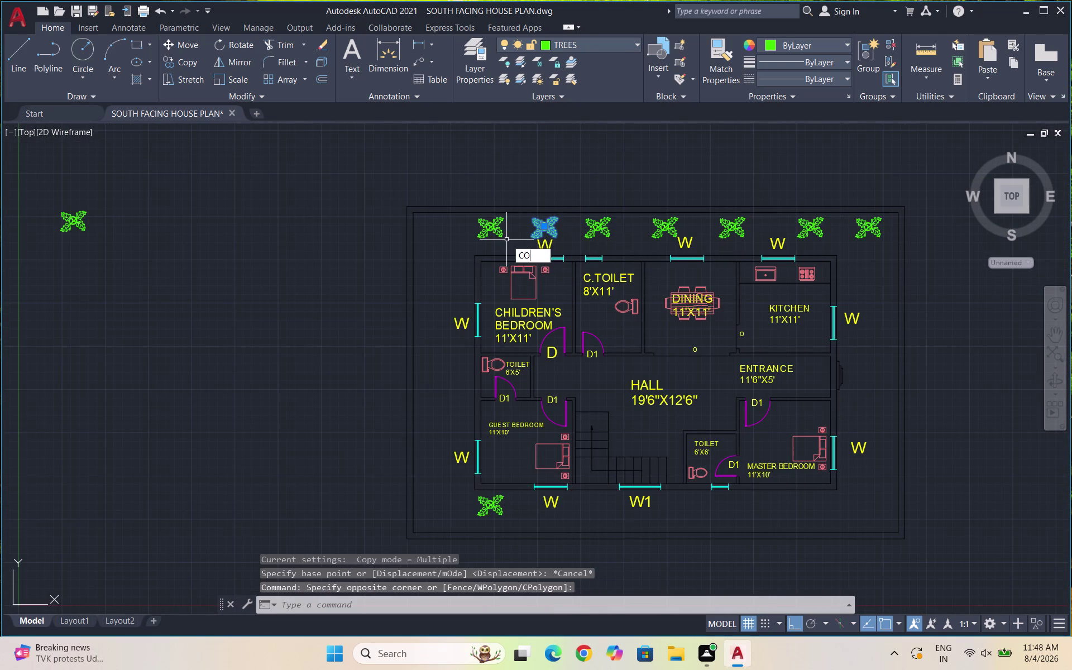
key(Return)
click(542, 227)
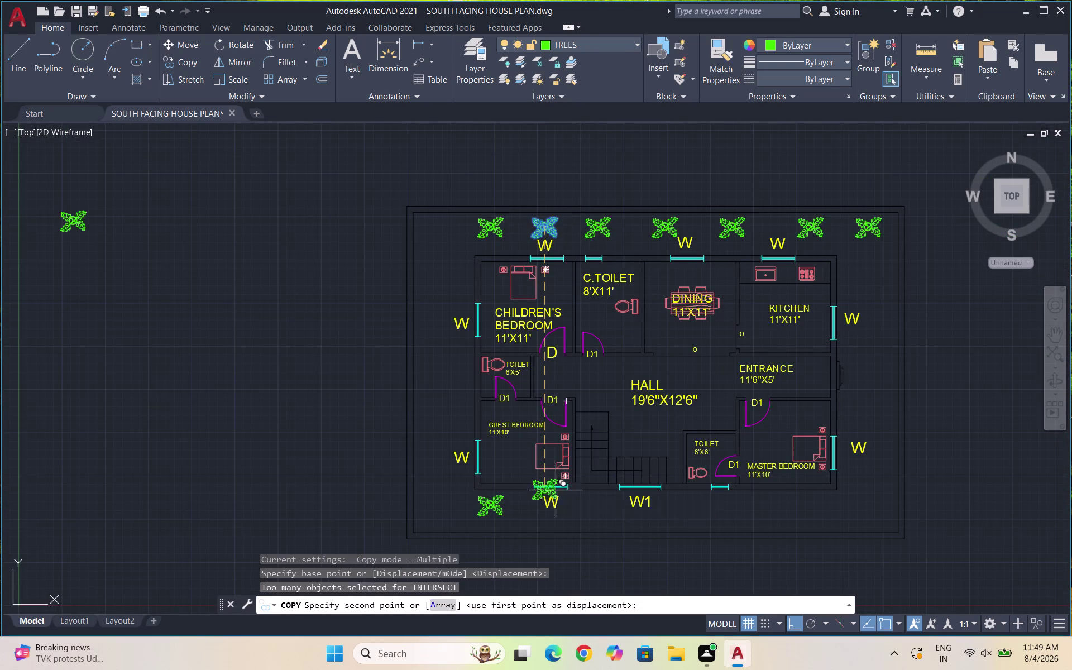
scroll(up, 3)
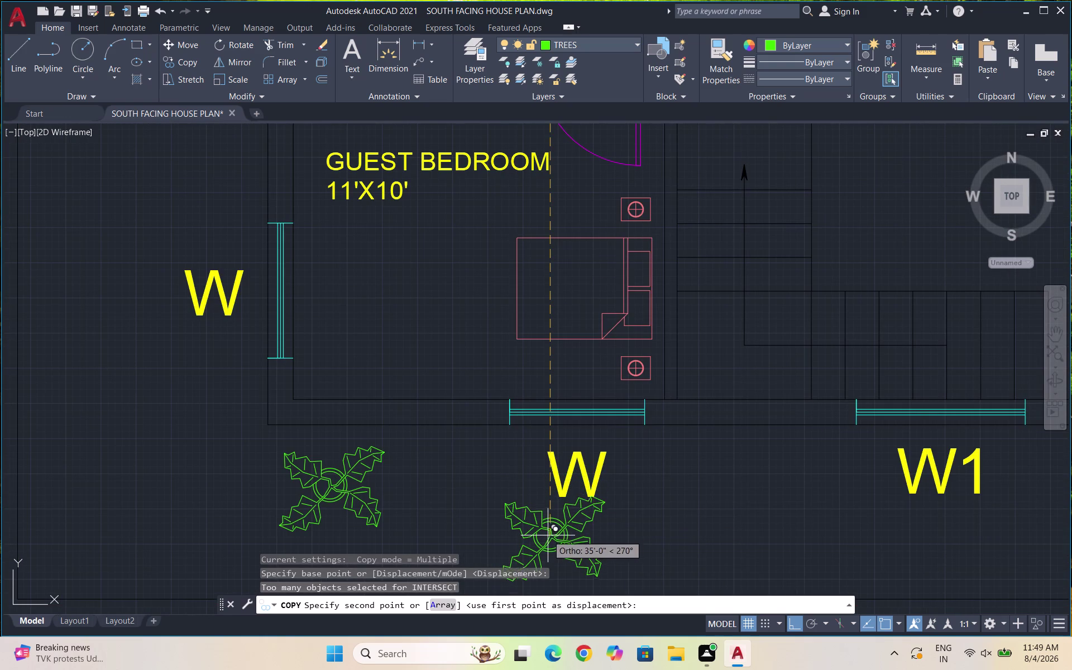
click(548, 545)
key(space)
scroll(down, 3)
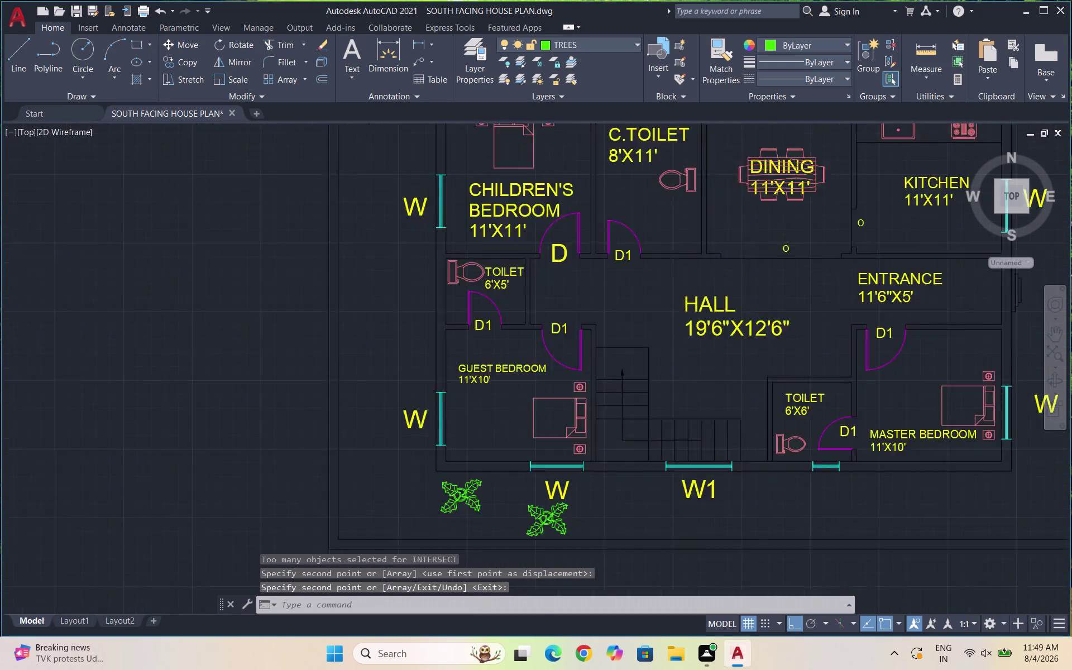
Copy the third top-row tree below the south wall, further east.
click(617, 236)
click(580, 217)
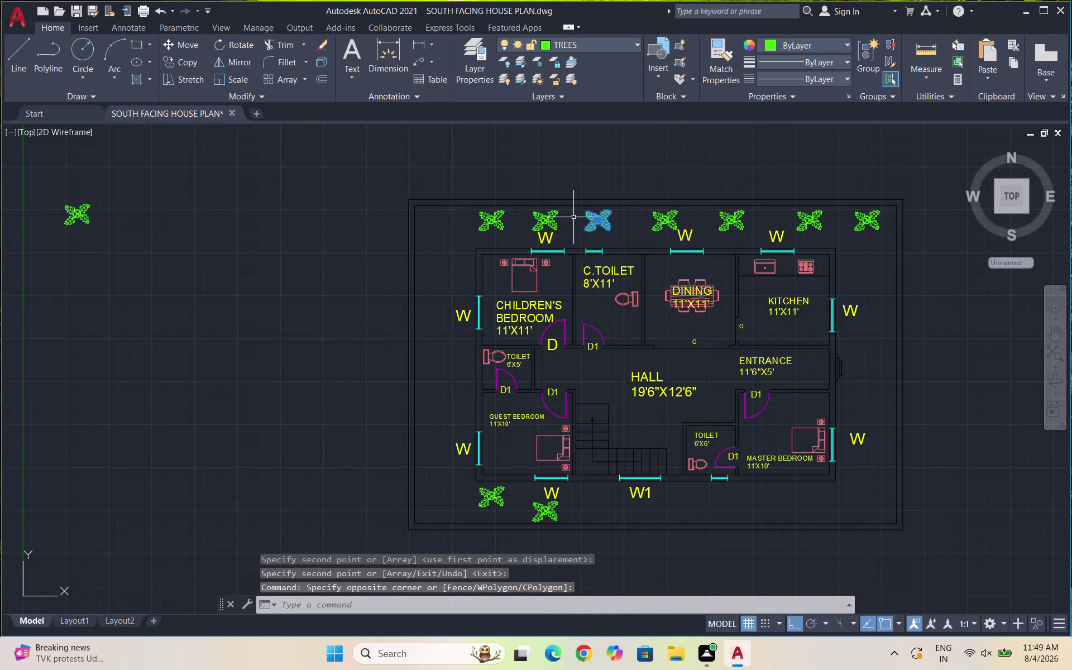
text(CO)
key(Return)
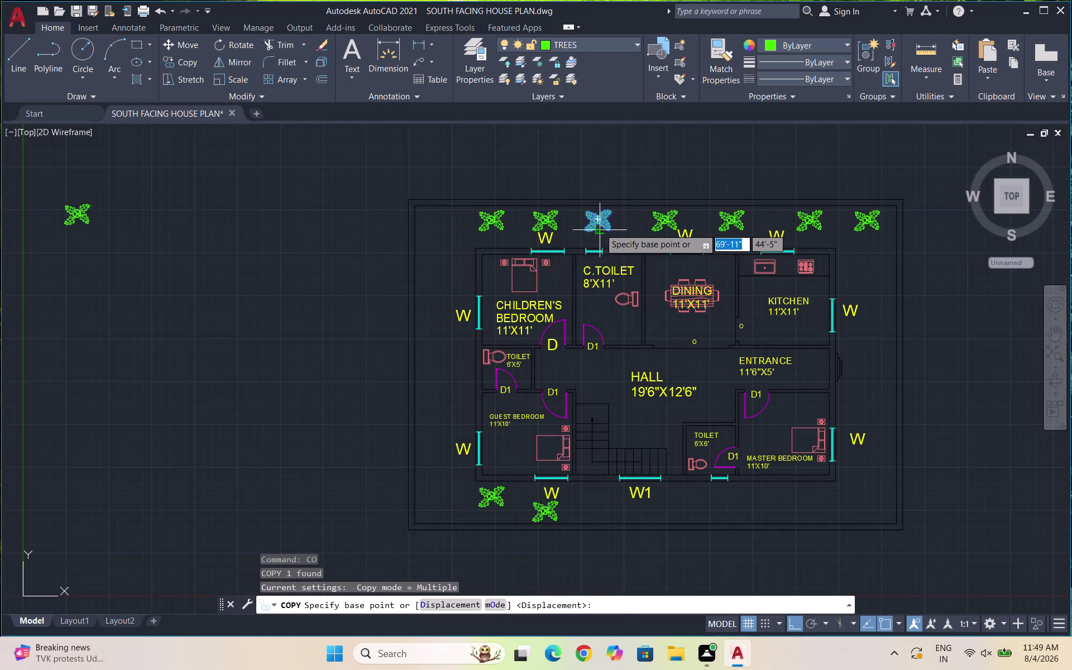
click(597, 219)
click(607, 498)
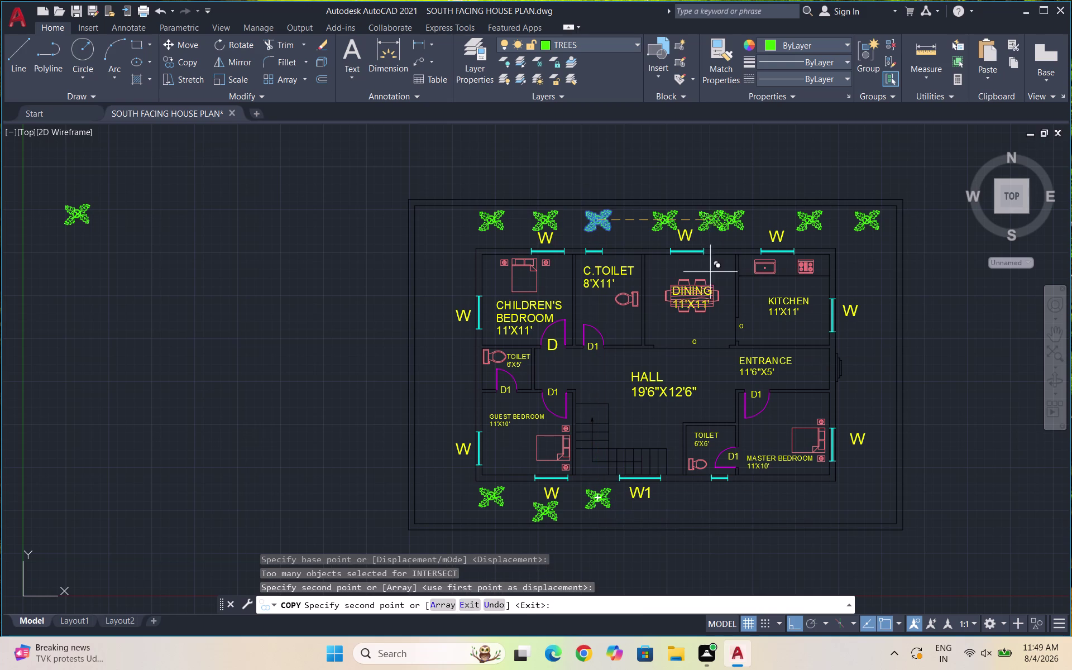
key(space)
Copy another top-row tree below the south wall, toward the east end.
click(676, 226)
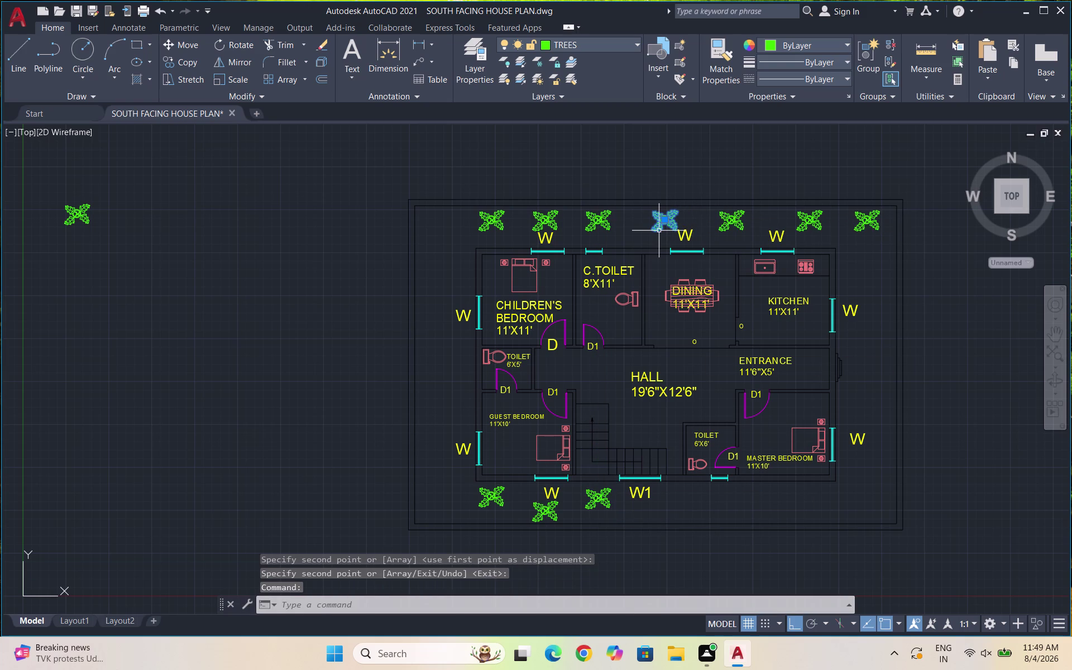
text(CO)
key(Return)
click(664, 218)
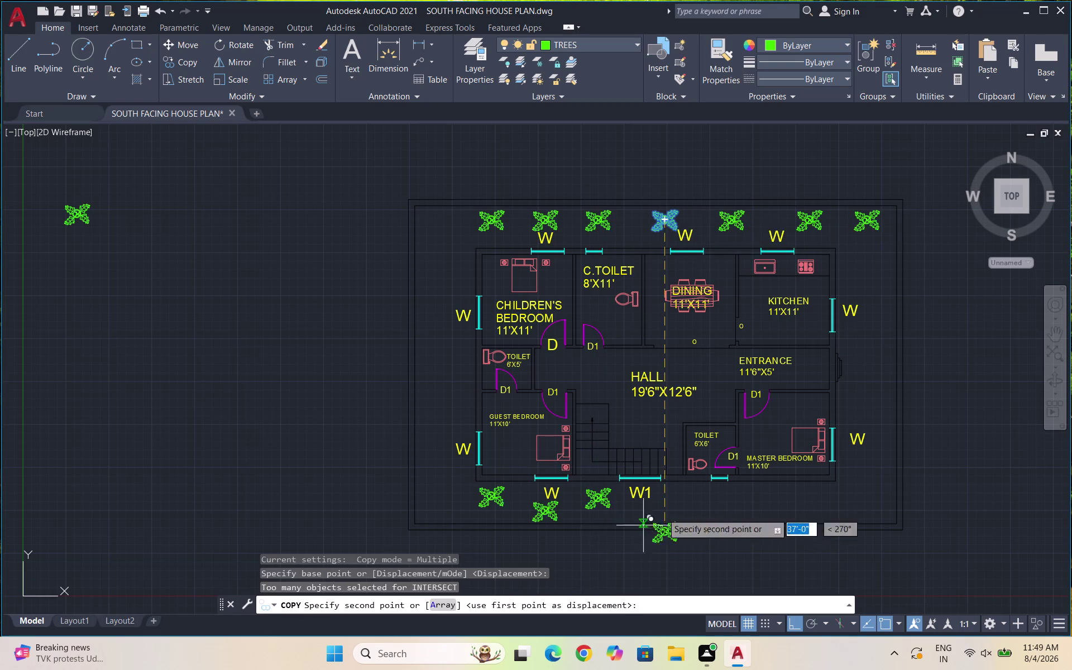
click(684, 494)
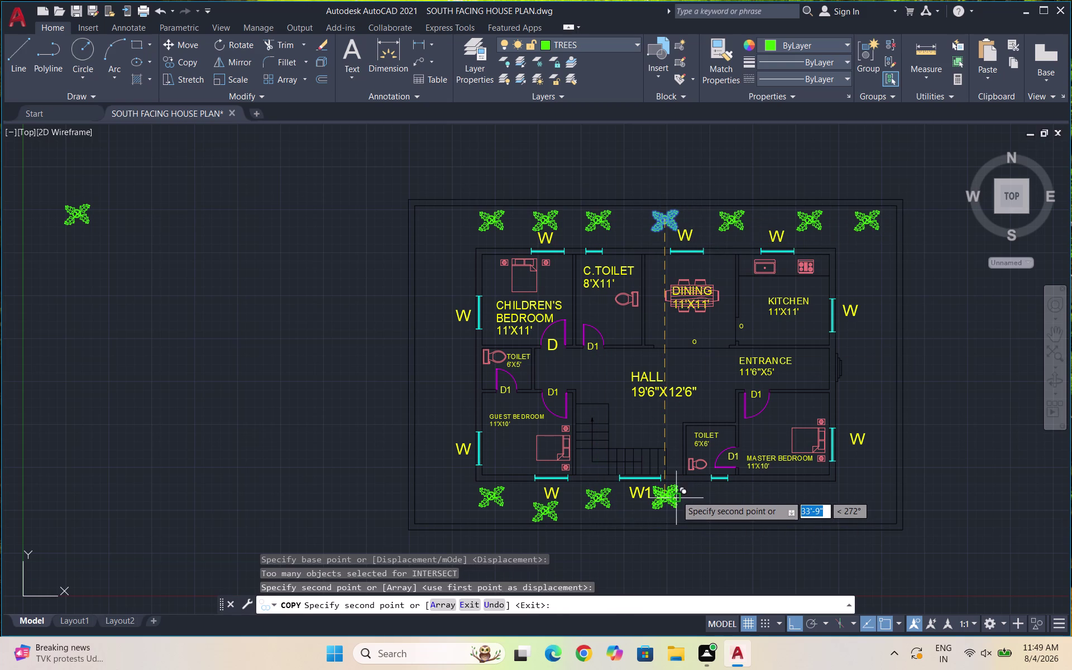
scroll(up, 3)
key(Escape)
Move the newly placed south-side tree slightly to the right.
click(684, 510)
click(635, 494)
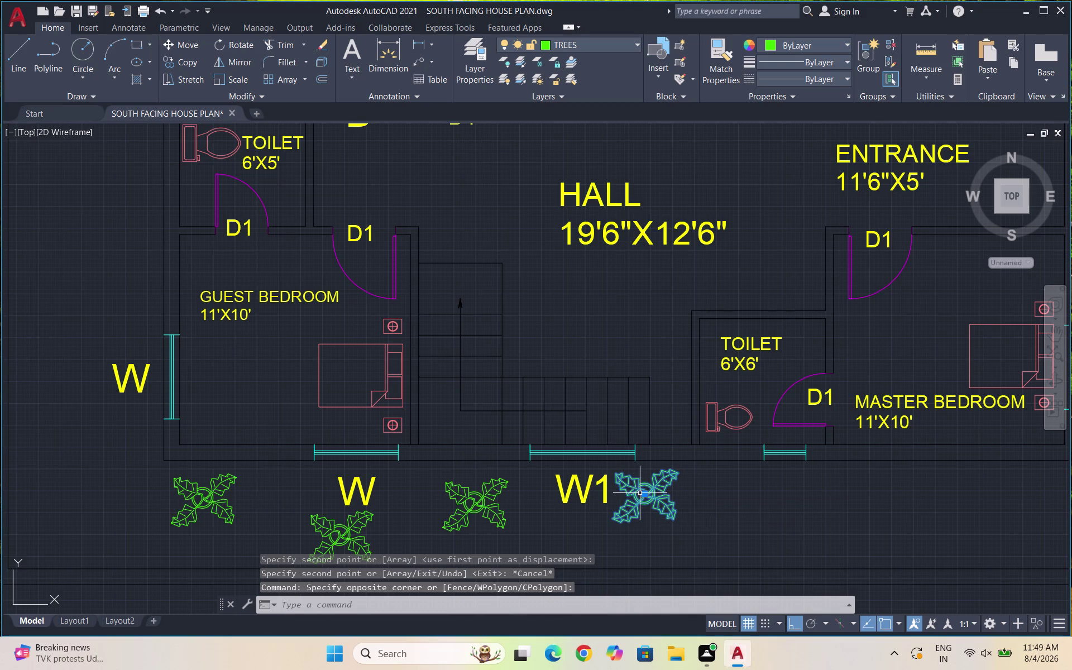
key(m)
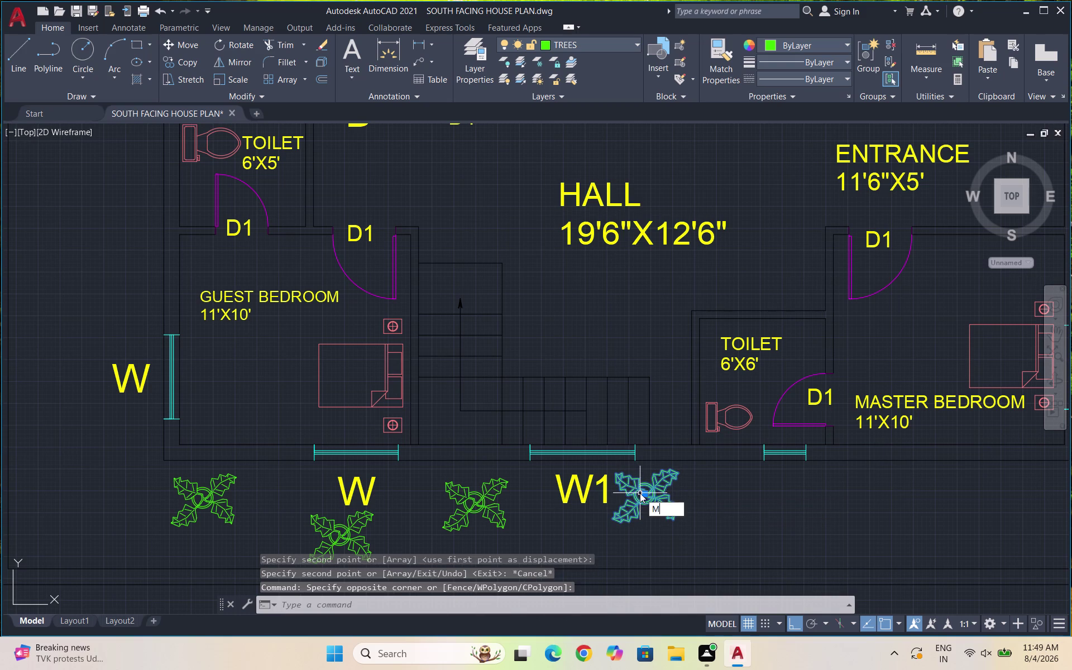
key(Return)
click(647, 501)
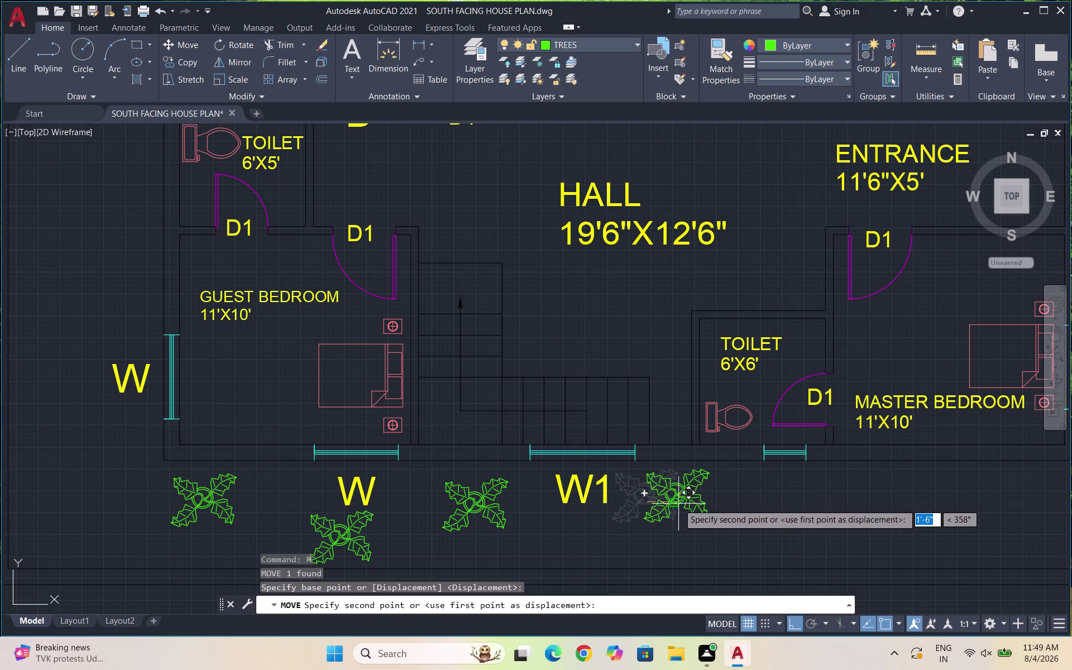
click(702, 504)
scroll(down, 3)
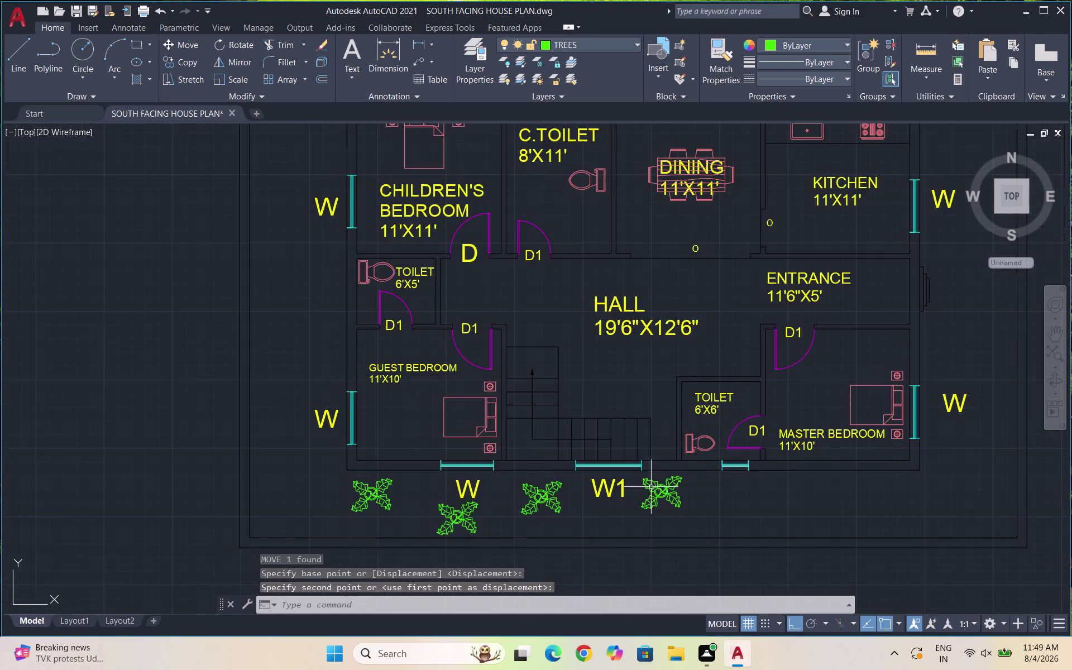
scroll(down, 3)
scroll(up, 3)
Start moving a north-side tree, then undo and cancel the move.
click(609, 403)
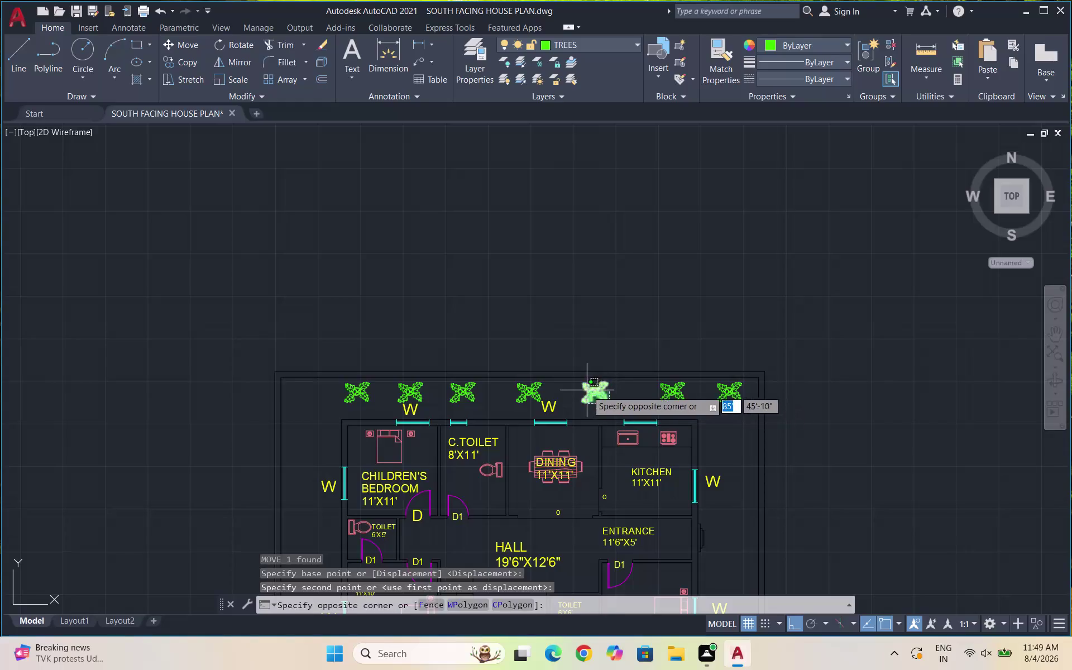
click(586, 390)
key(m)
key(Return)
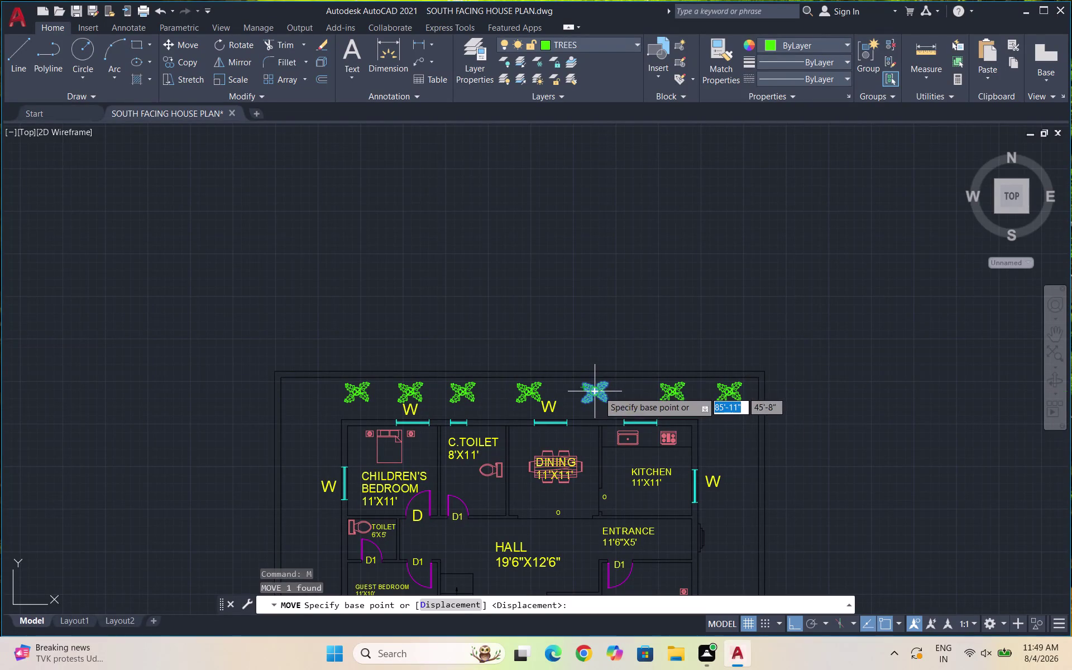
click(599, 391)
scroll(down, 3)
key(ctrl+z)
key(grave)
key(Escape)
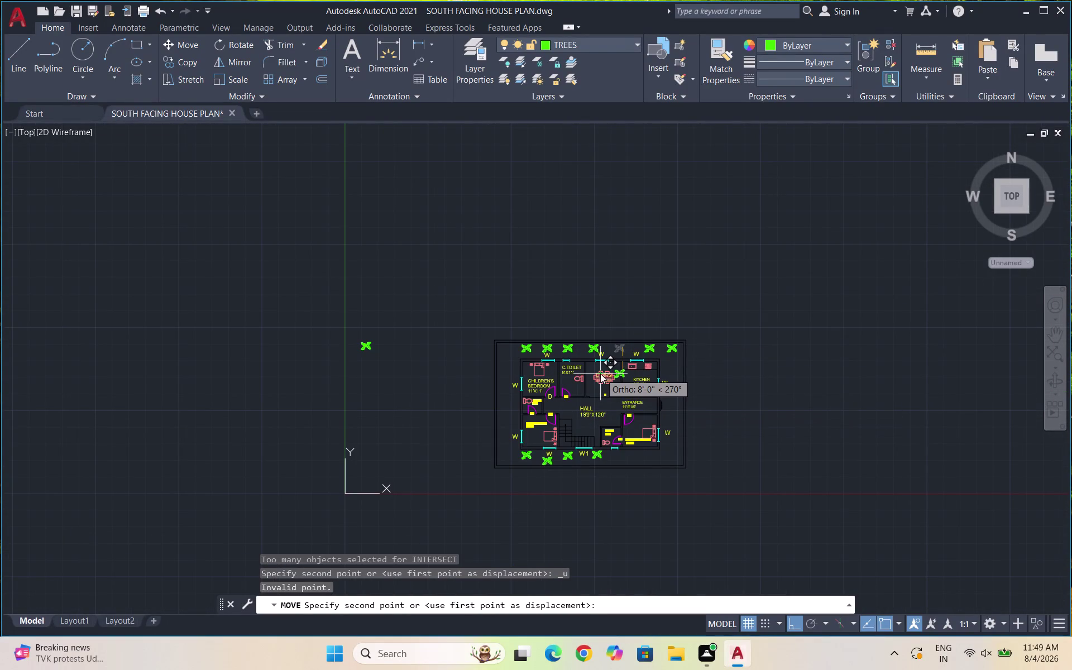
scroll(up, 3)
click(600, 323)
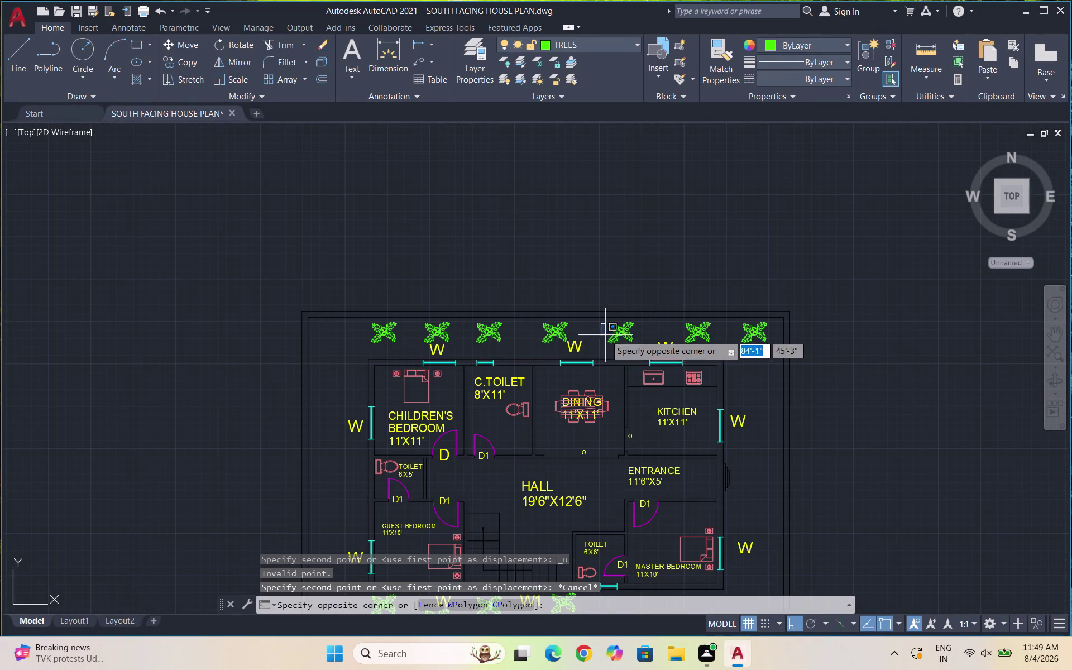
key(Escape)
drag(639, 352, 638, 346)
Copy a north-side tree to a new spot below the south wall.
click(604, 323)
text(CO)
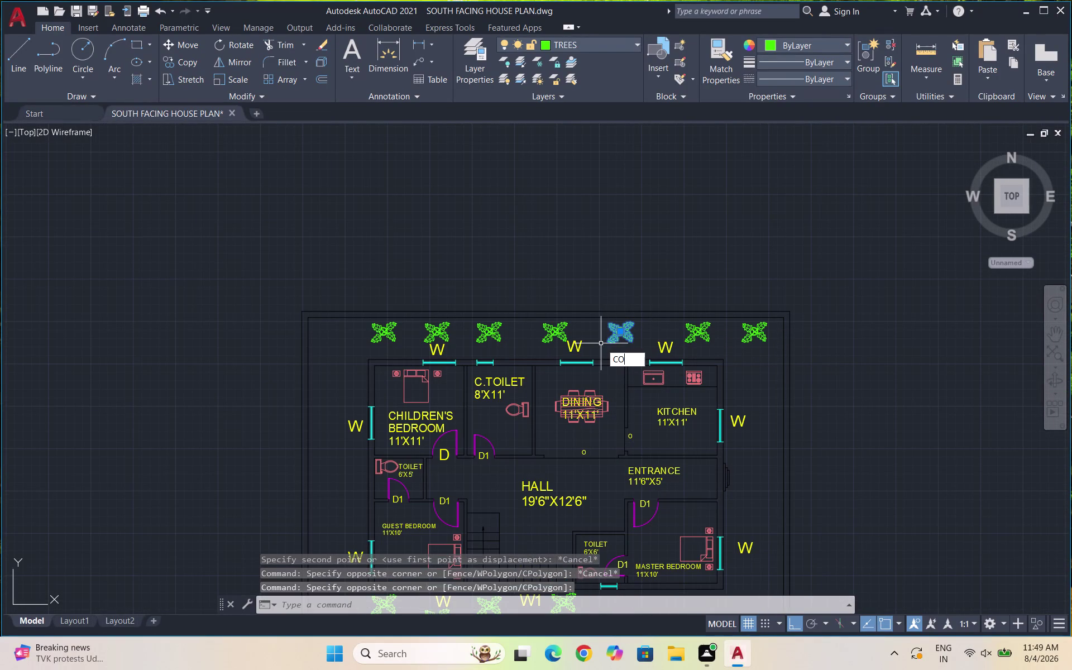
key(Return)
click(621, 327)
scroll(down, 3)
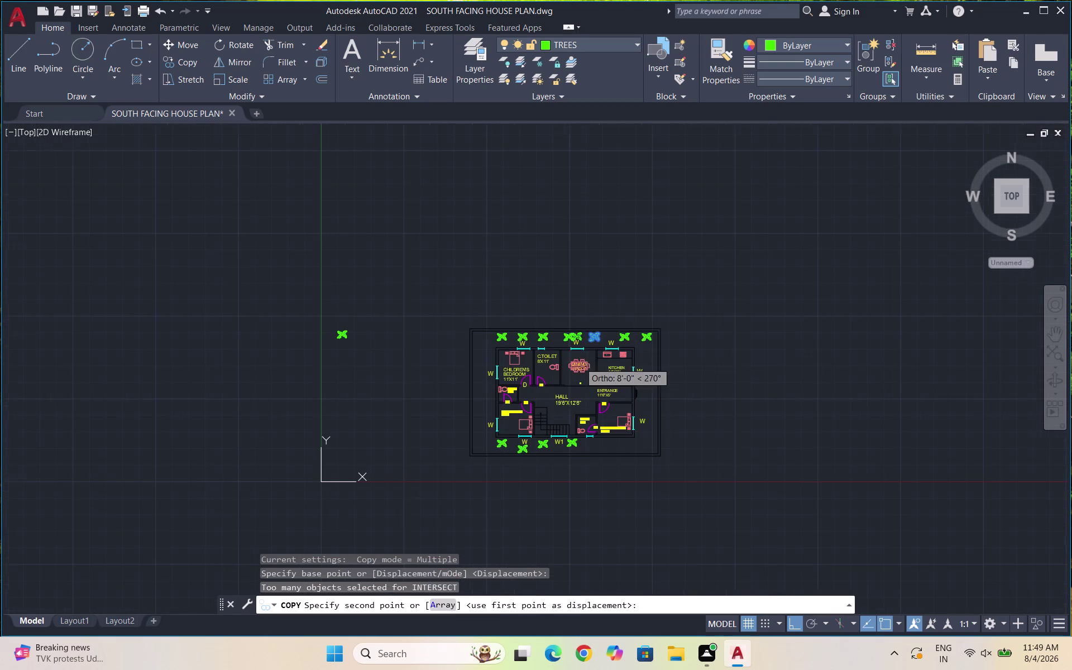
scroll(up, 3)
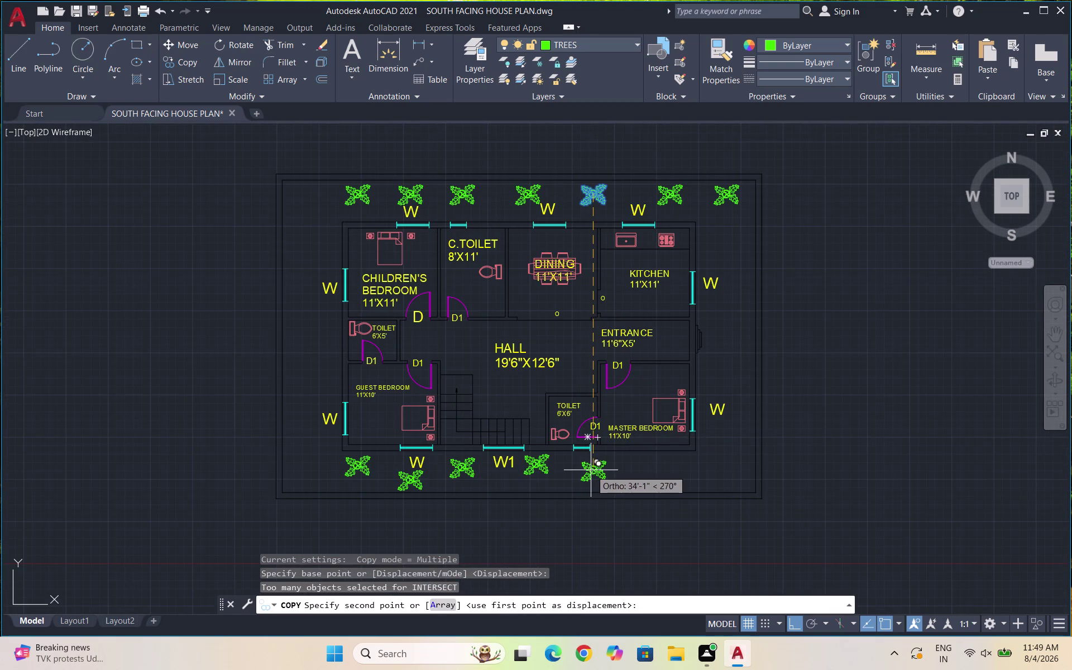
click(590, 470)
key(Escape)
Copy a north-side tree to below the master bedroom.
scroll(up, 3)
drag(679, 212, 678, 206)
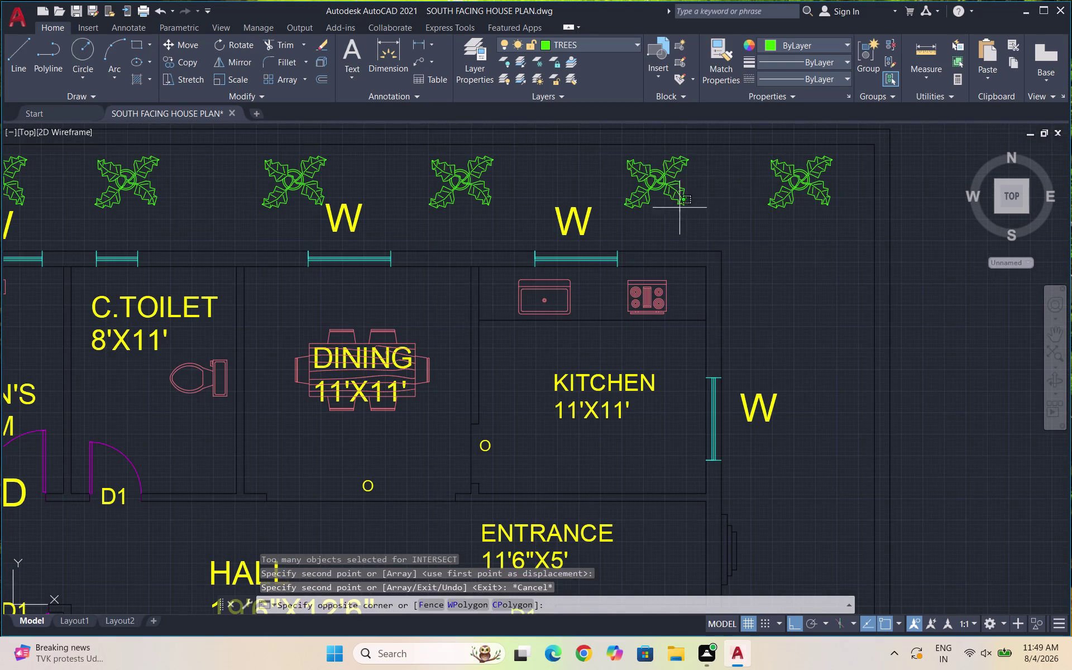
drag(678, 206, 672, 200)
click(625, 157)
text(CO)
key(Return)
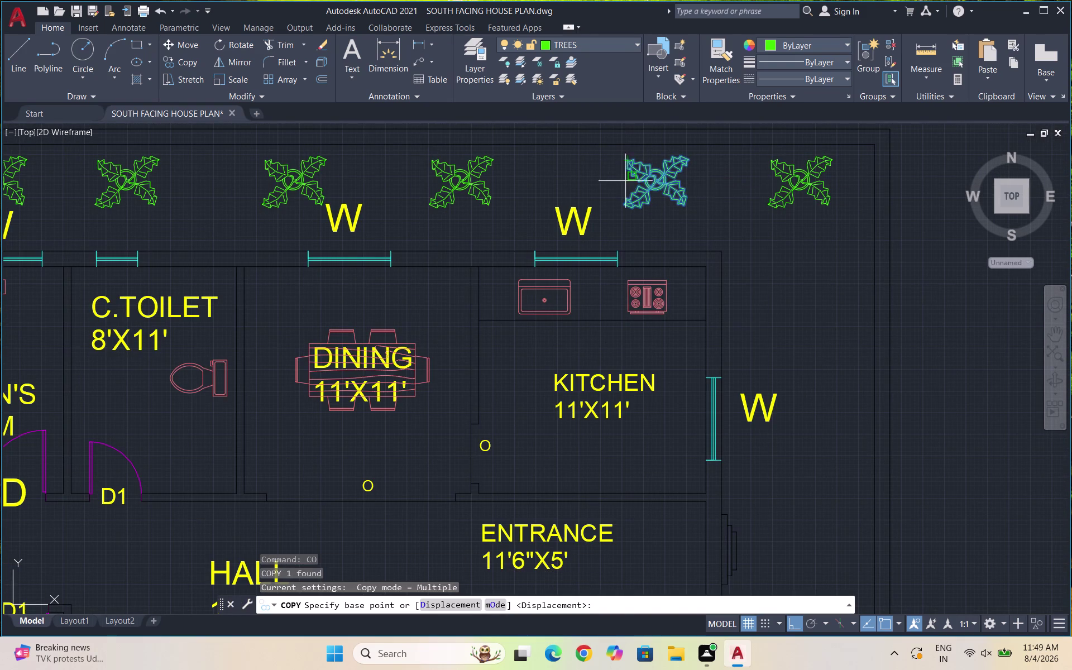
click(654, 178)
scroll(down, 3)
scroll(up, 3)
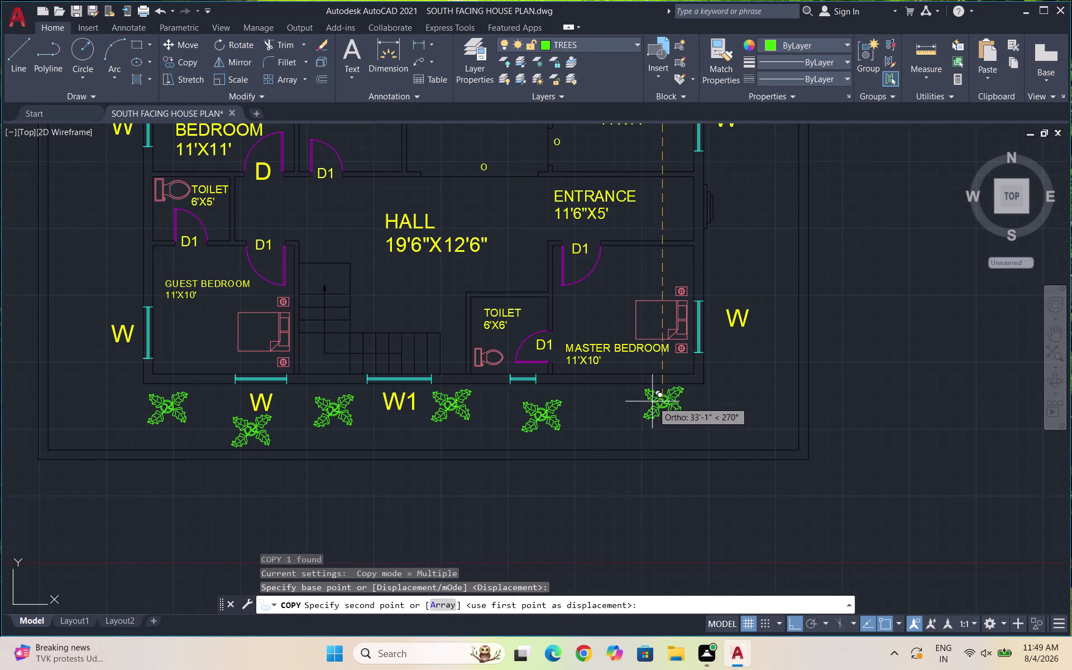
click(630, 413)
key(Escape)
Copy the north-east tree to the south-east corner, then delete a selected object.
scroll(down, 3)
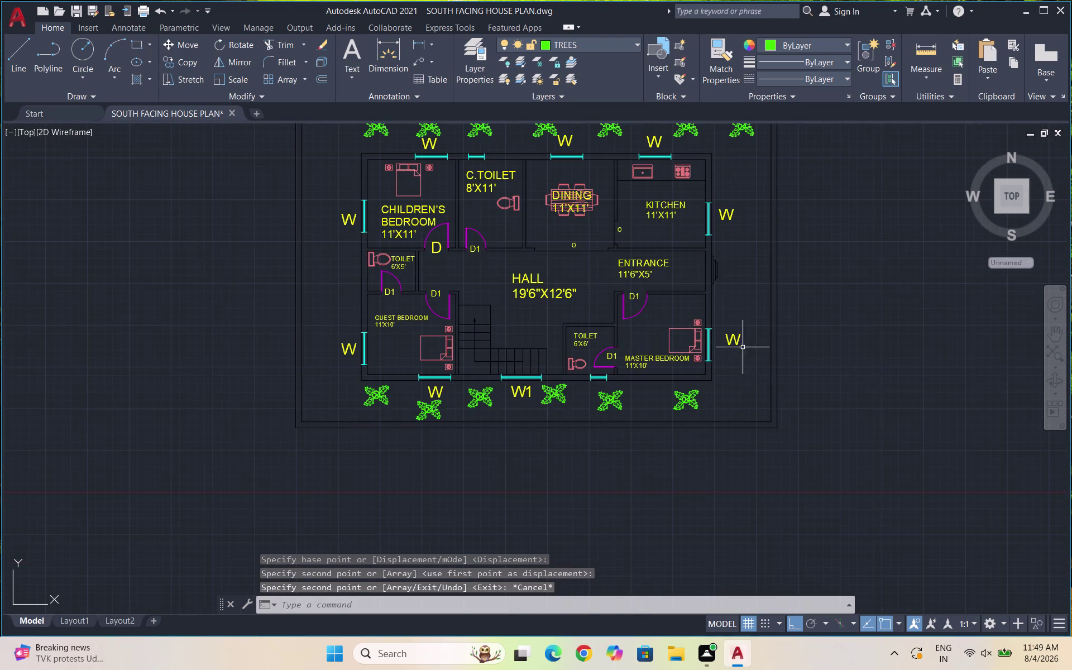
scroll(down, 3)
scroll(up, 3)
click(644, 194)
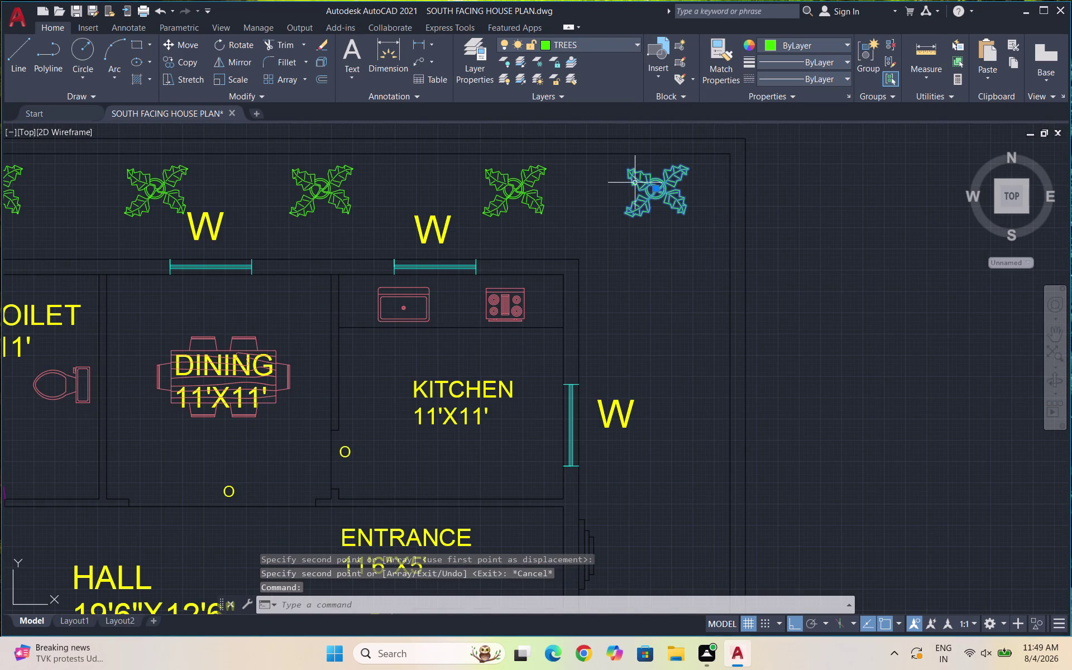
text(CO)
key(Return)
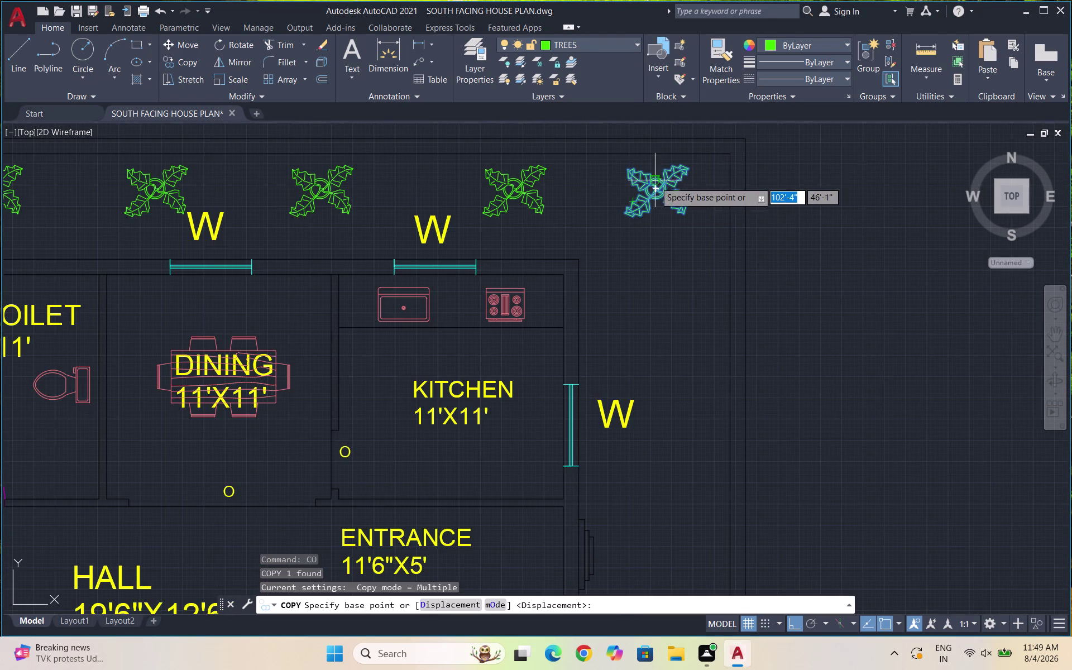
click(654, 182)
scroll(down, 3)
scroll(up, 3)
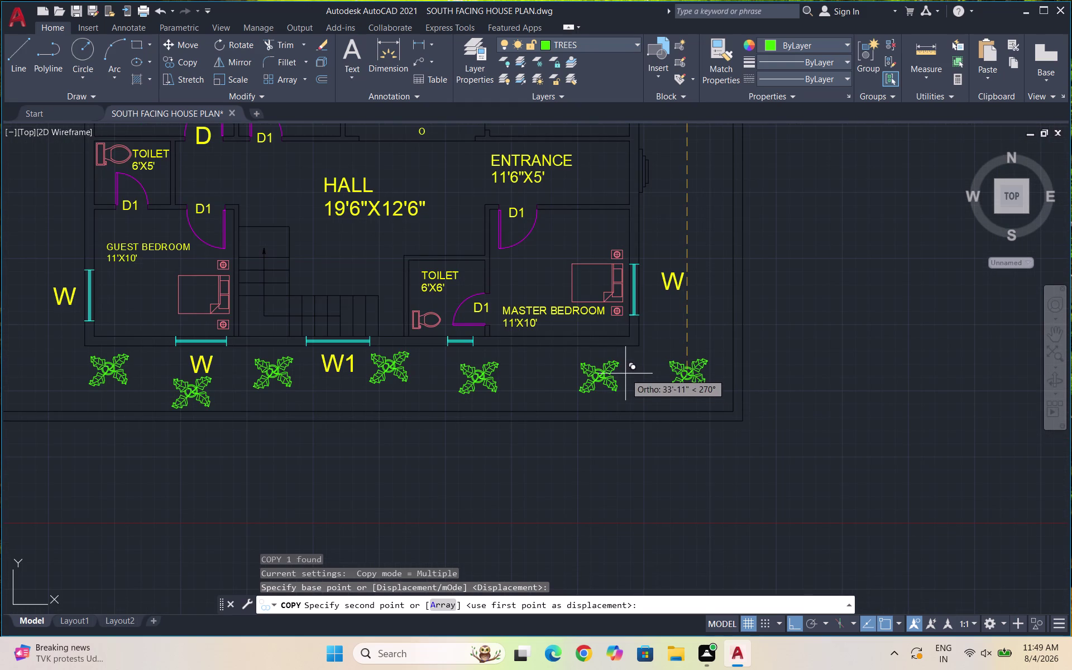
click(629, 371)
key(Escape)
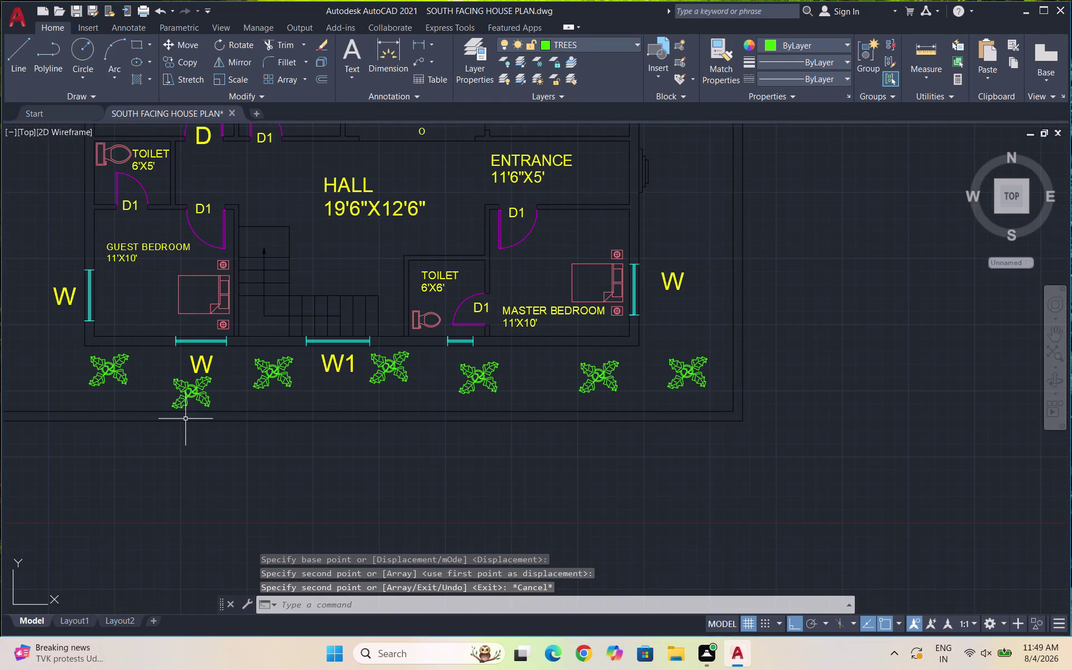
click(189, 399)
key(Delete)
scroll(down, 3)
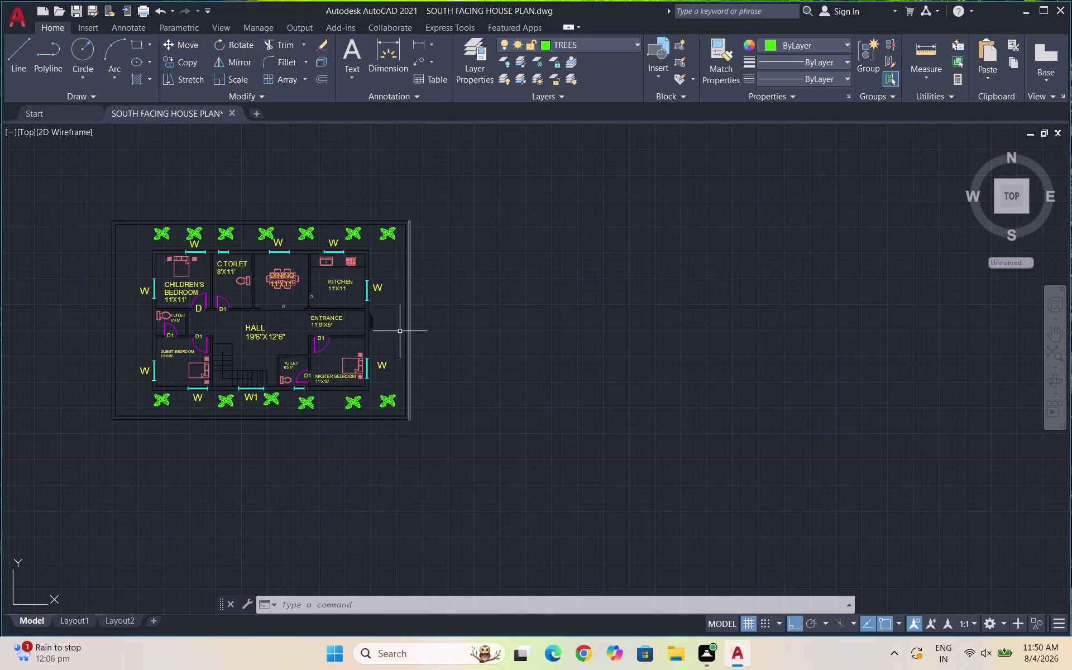
scroll(up, 3)
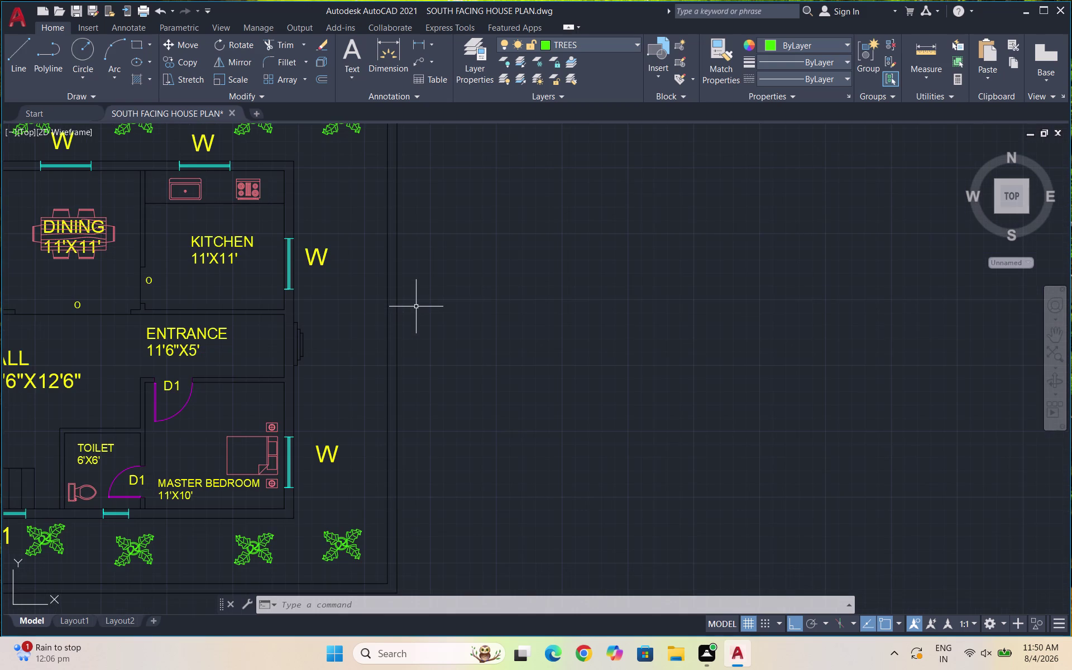
Draw a short line ending at the east wall.
key(Escape)
key(l)
key(Return)
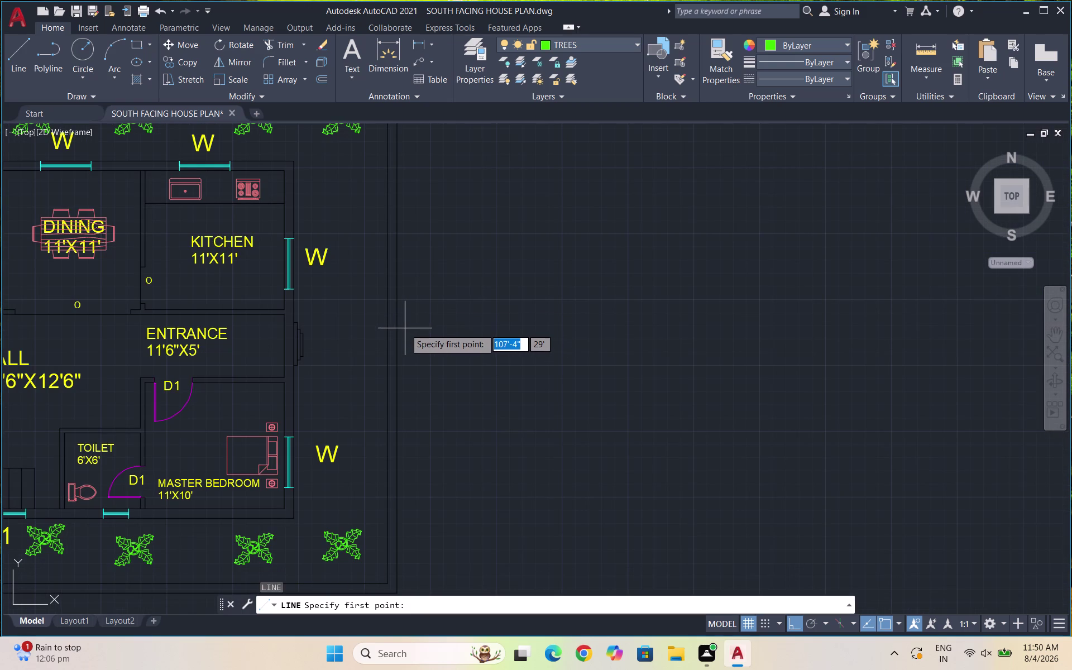
click(387, 279)
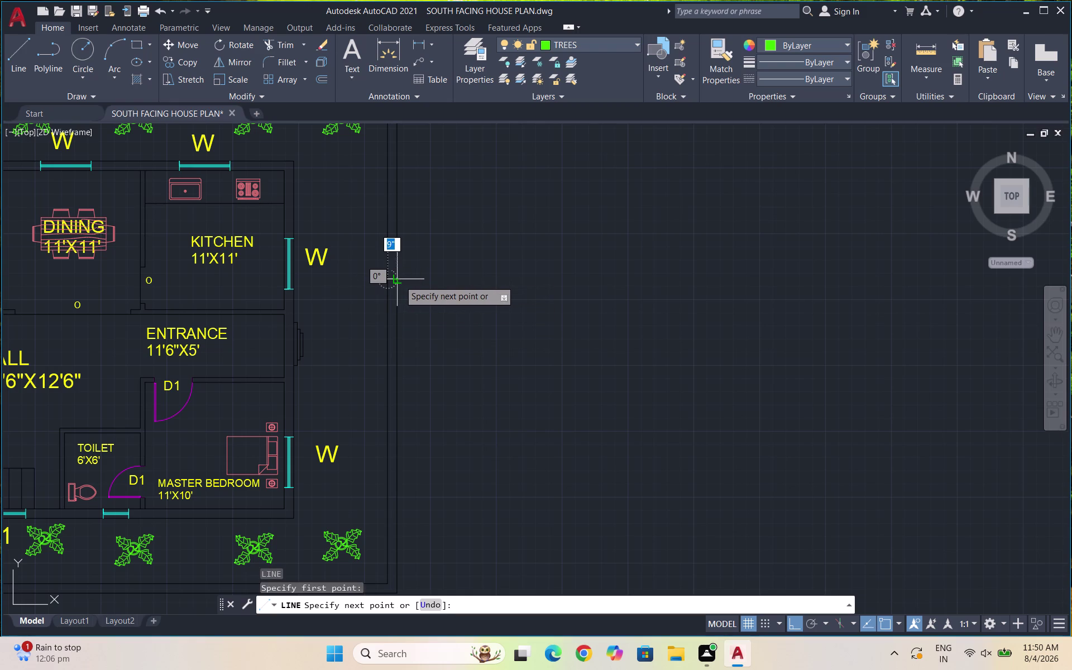
click(398, 280)
key(space)
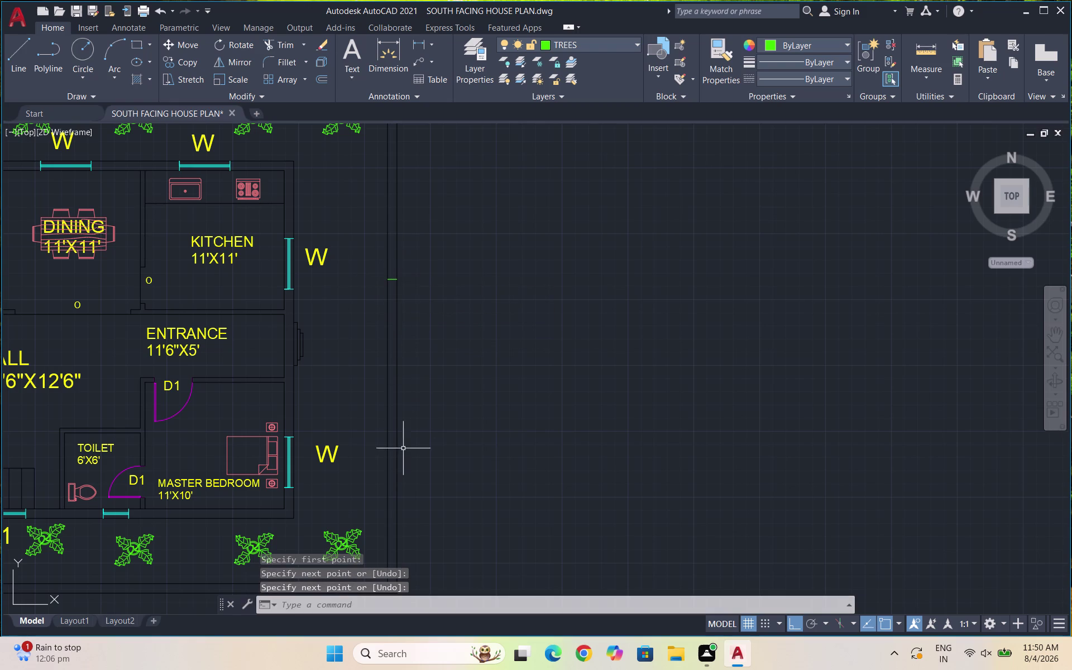
key(space)
key(Escape)
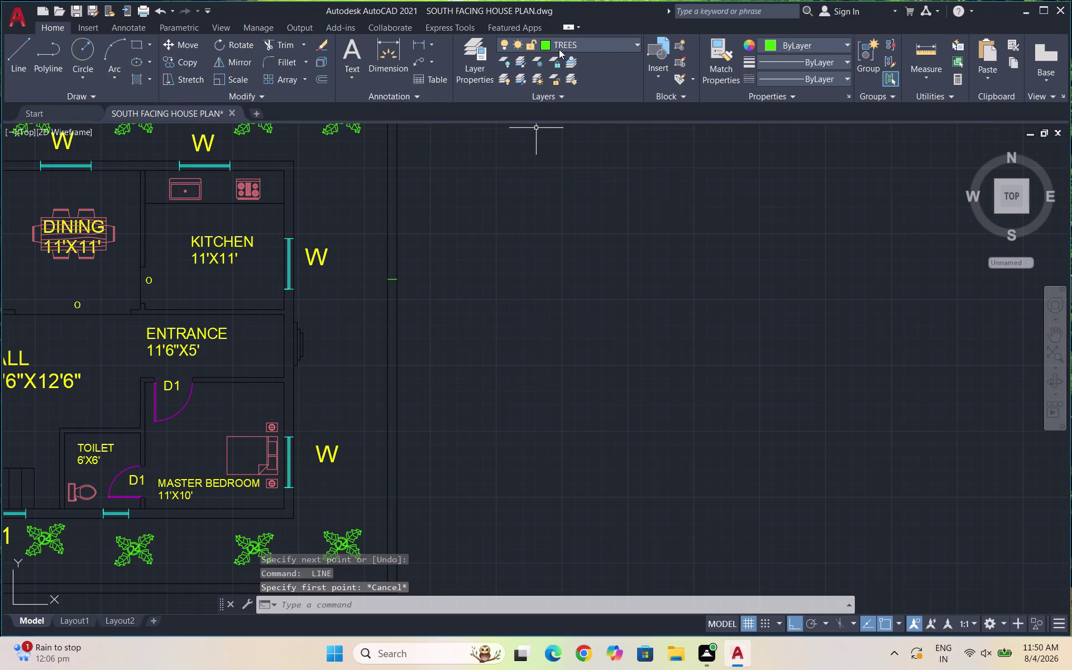
Make WALLS the current layer and delete the short line beside the wall.
click(562, 47)
click(578, 212)
scroll(up, 3)
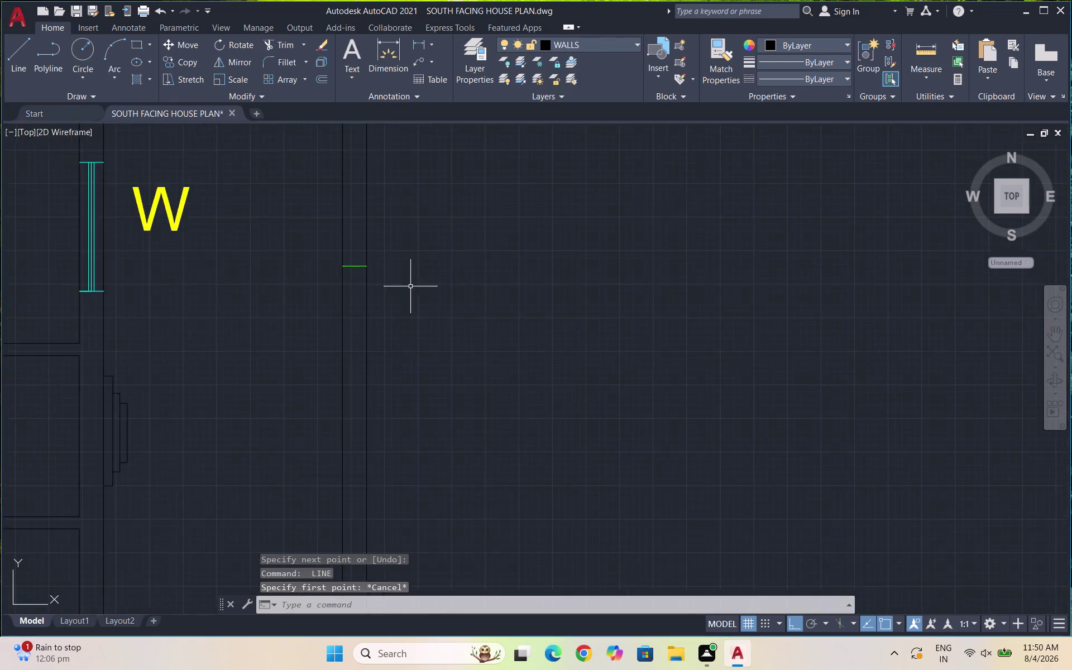
key(Escape)
click(365, 284)
key(Escape)
drag(359, 283, 364, 273)
click(361, 259)
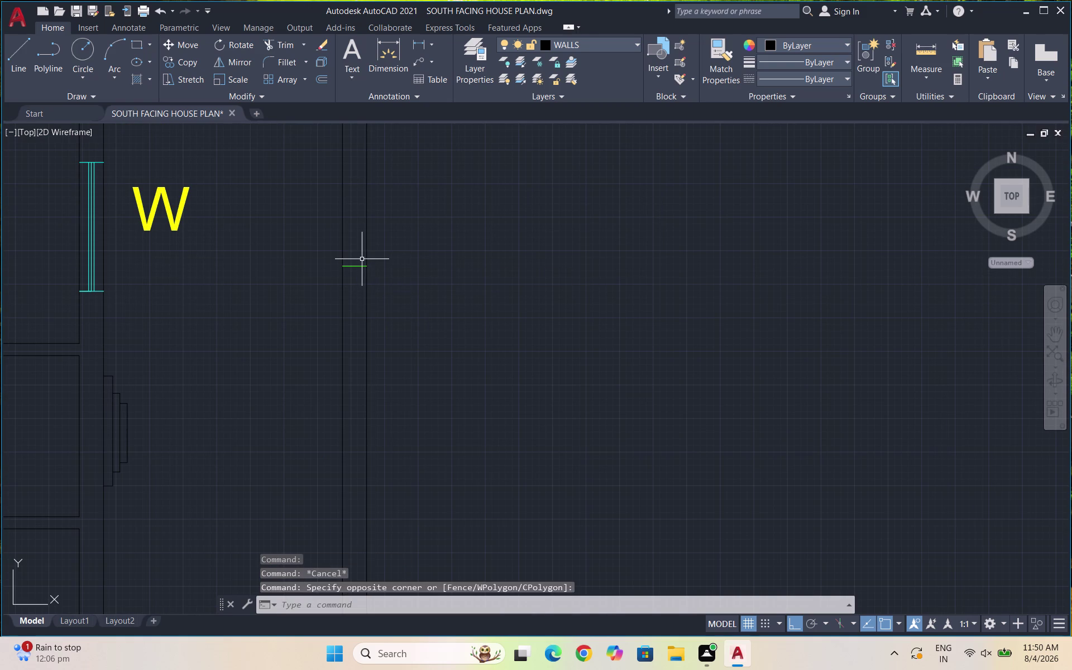
click(361, 277)
click(354, 258)
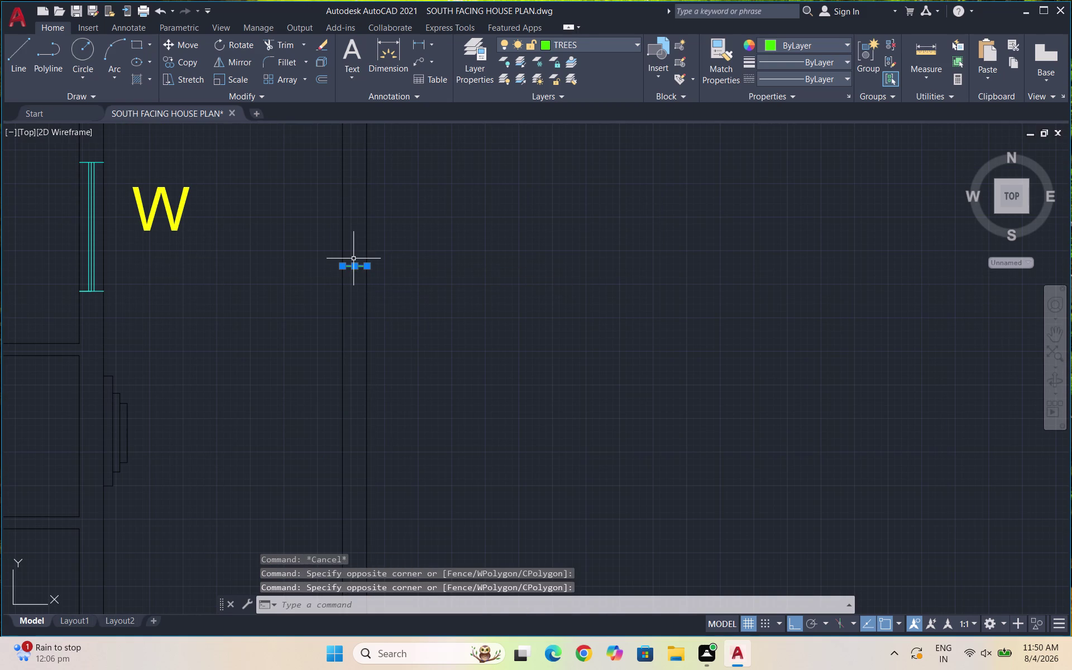
key(Delete)
Draw two cut lines across the east boundary wall.
key(l)
key(Return)
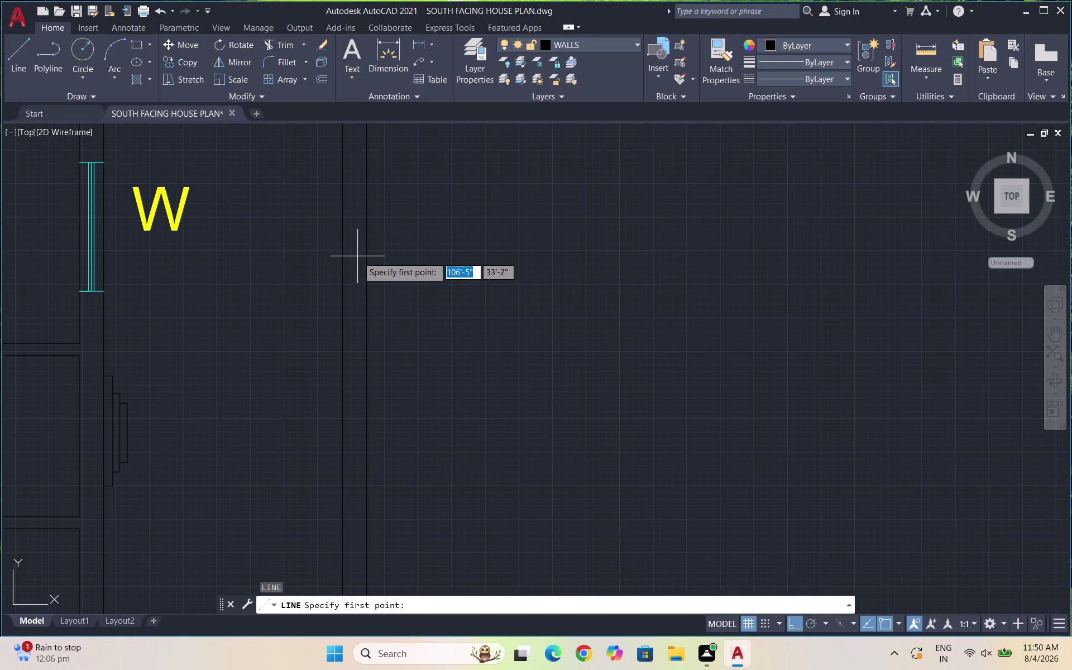
click(343, 255)
click(370, 255)
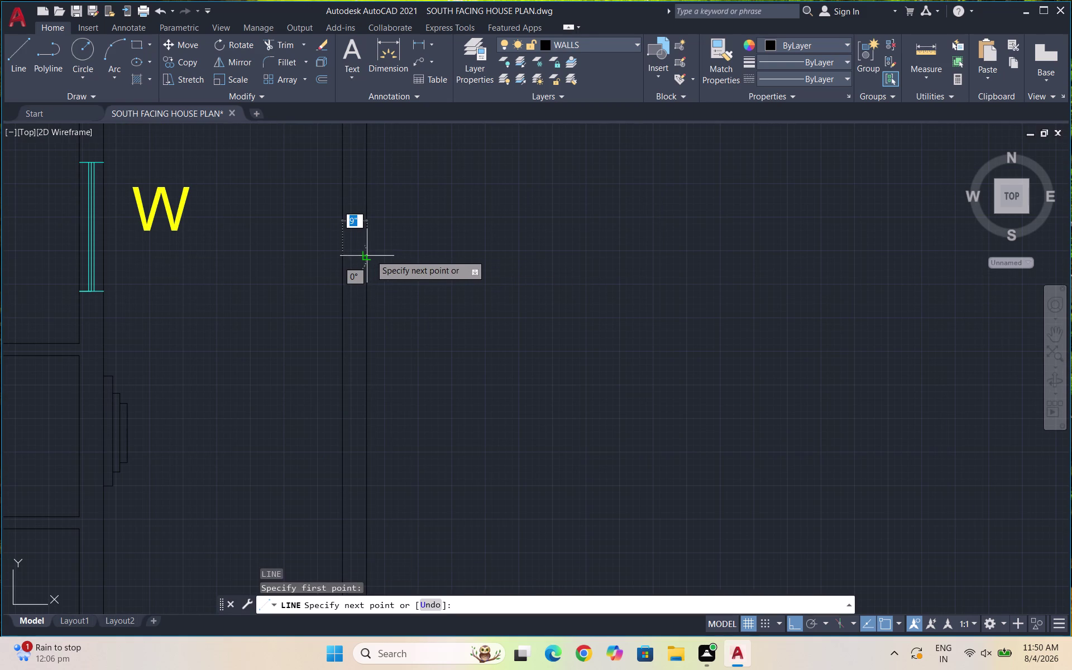
key(space)
scroll(down, 3)
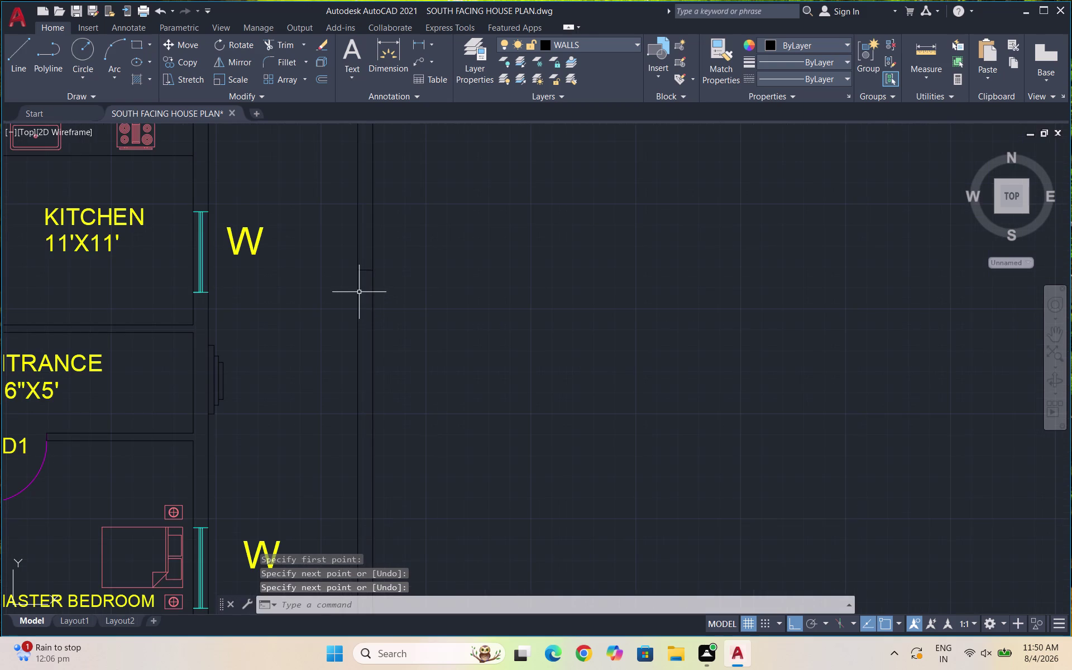
key(space)
scroll(up, 3)
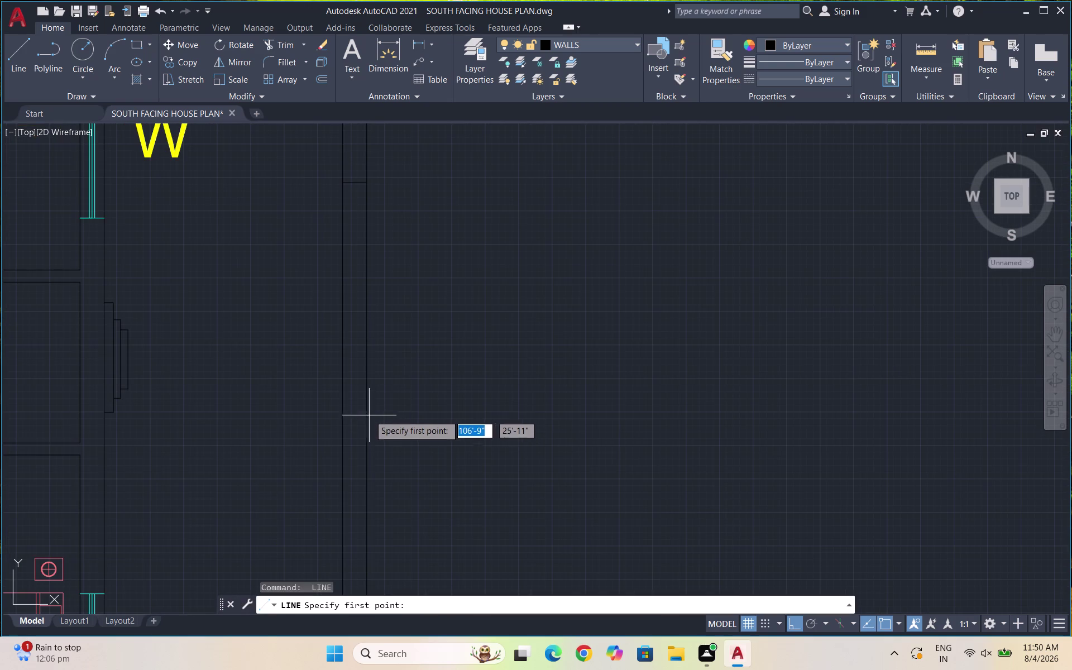
click(342, 431)
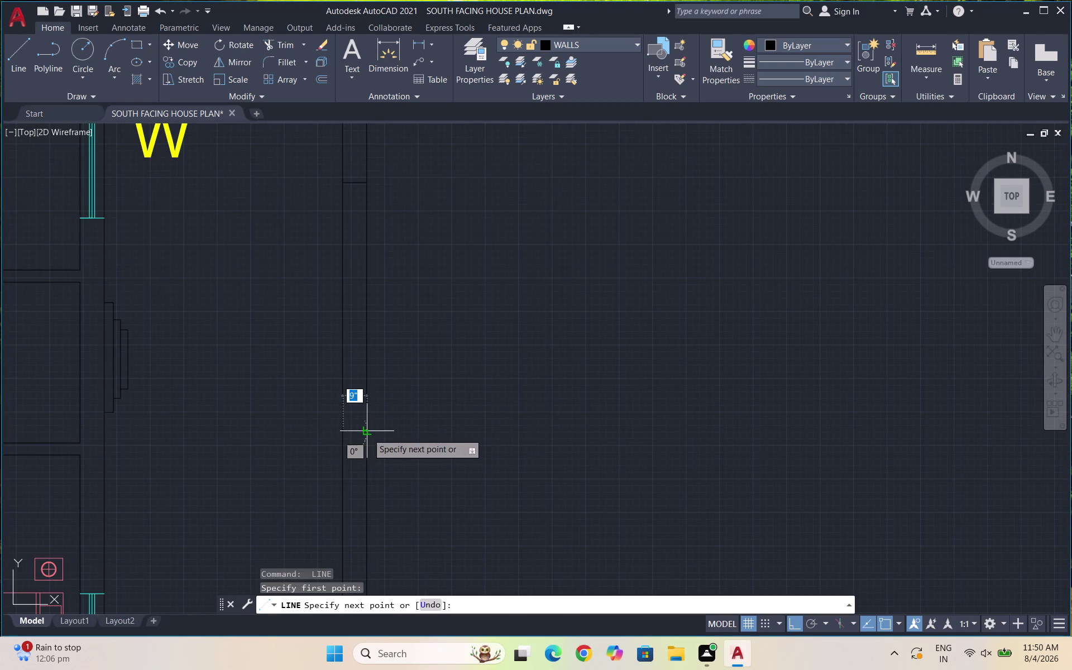
click(368, 433)
key(space)
Trim away the boundary wall segment between the two cut lines with a fence.
text(TR)
key(Return)
key(Return)
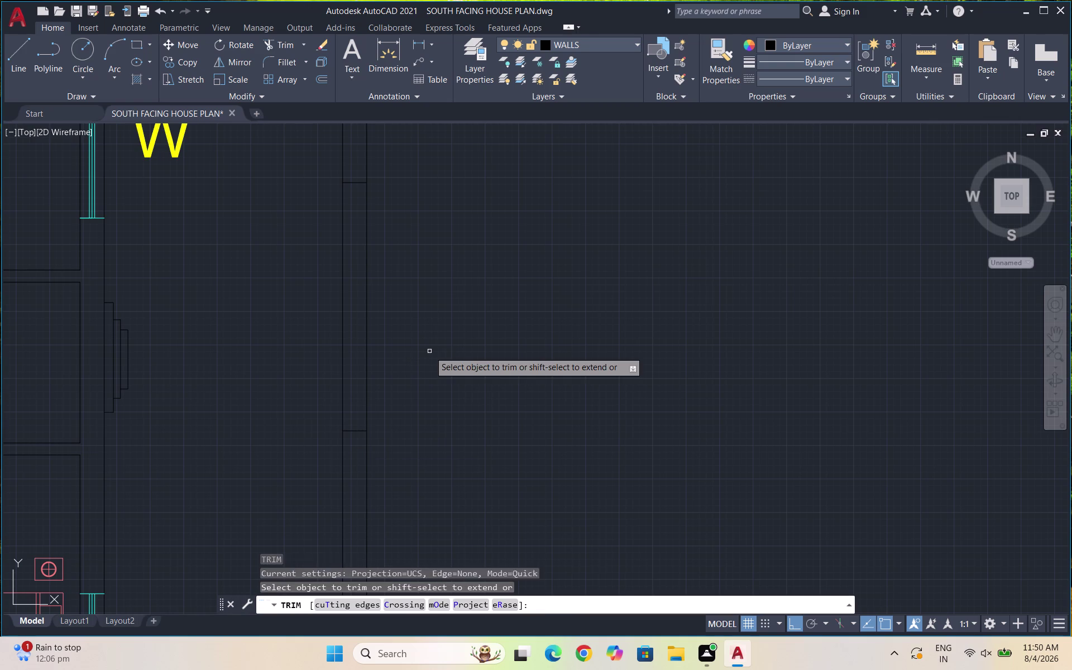
drag(422, 306, 310, 325)
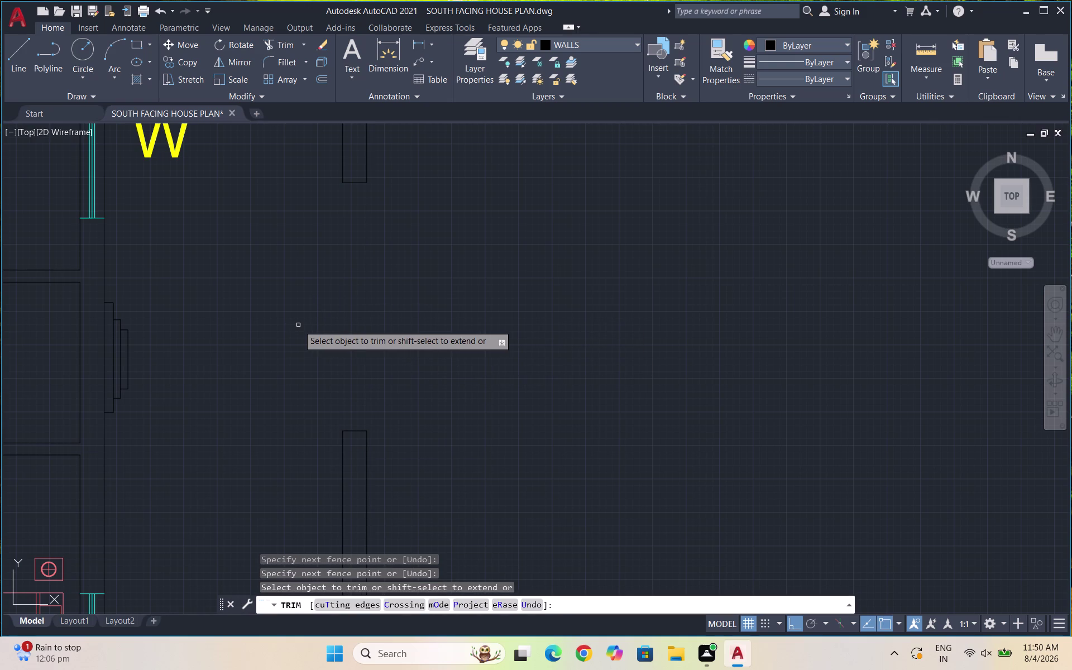
key(Escape)
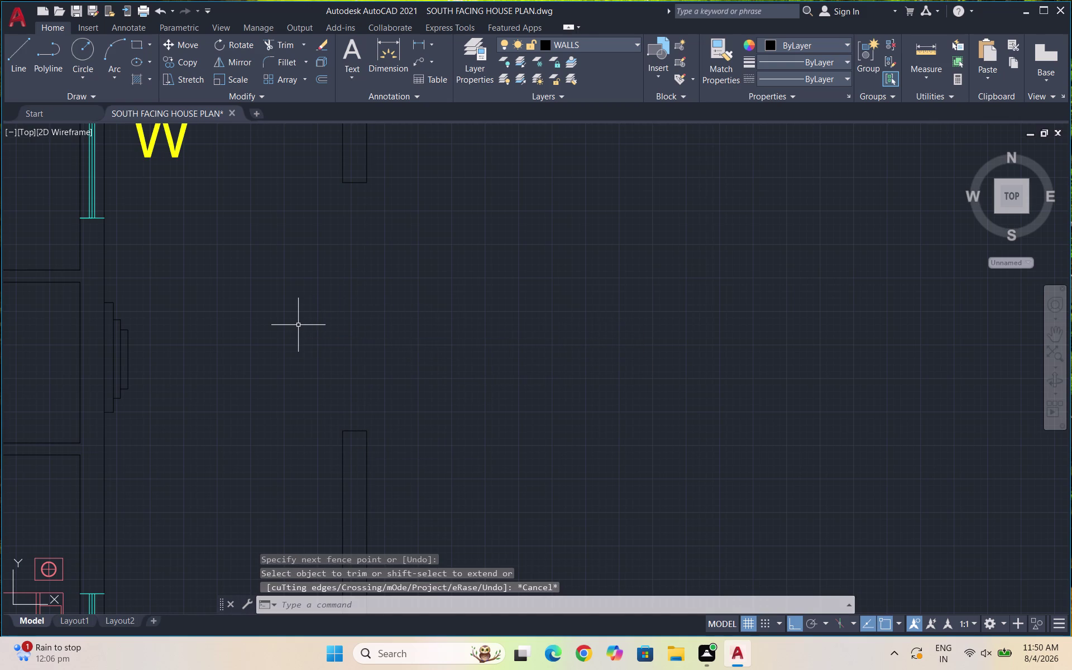
Start a rectangle with its first corner at the wall, then cancel it.
text(REC)
key(Return)
click(369, 182)
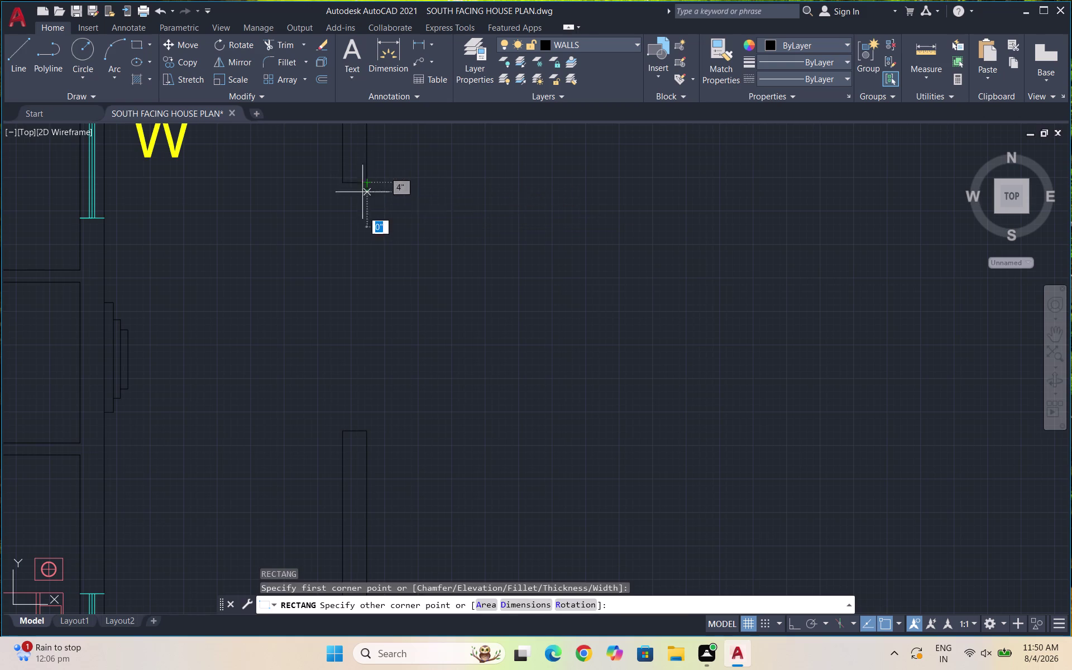
click(356, 435)
key(Escape)
scroll(down, 3)
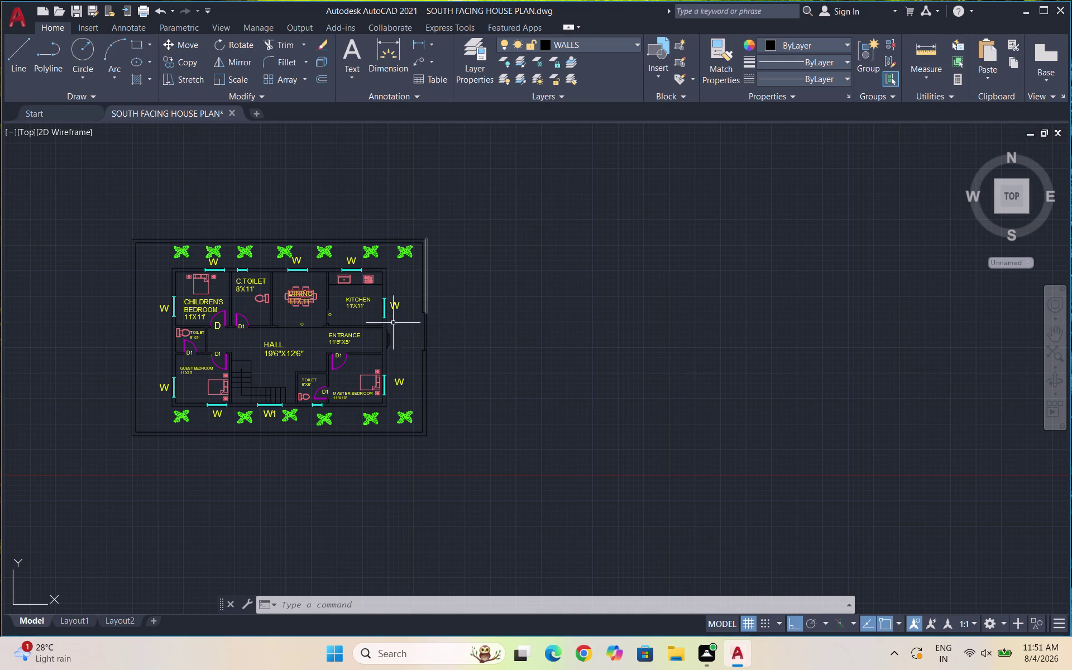
Copy the D1 door near the master bedroom into empty space right of the plan.
scroll(up, 3)
scroll(up, 3)
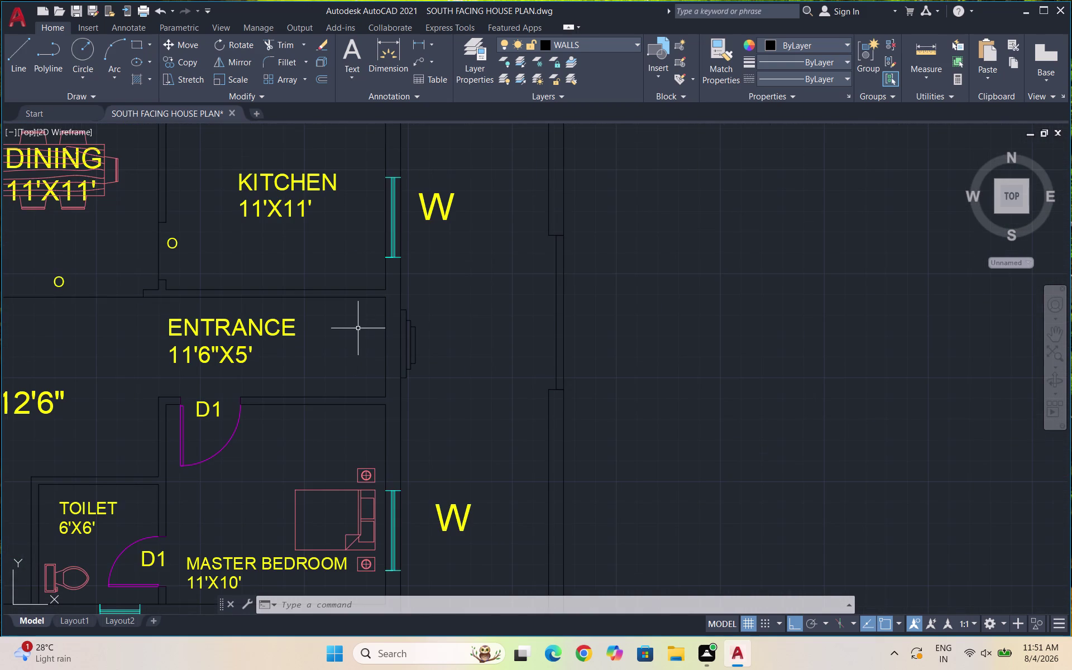
scroll(down, 3)
scroll(down, 3)
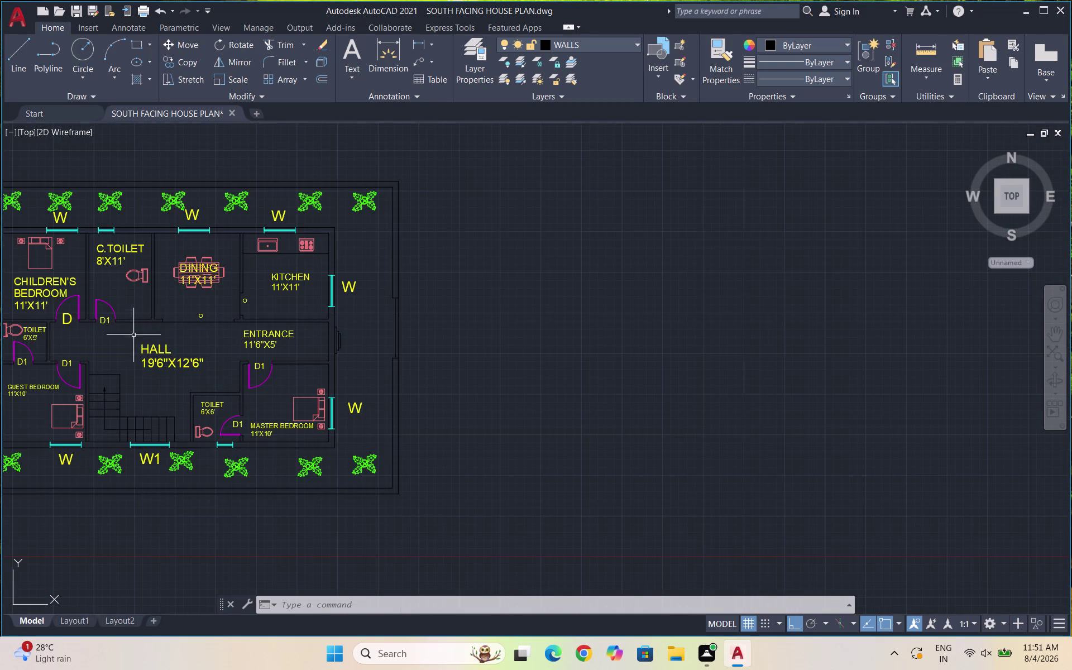
scroll(up, 3)
click(262, 388)
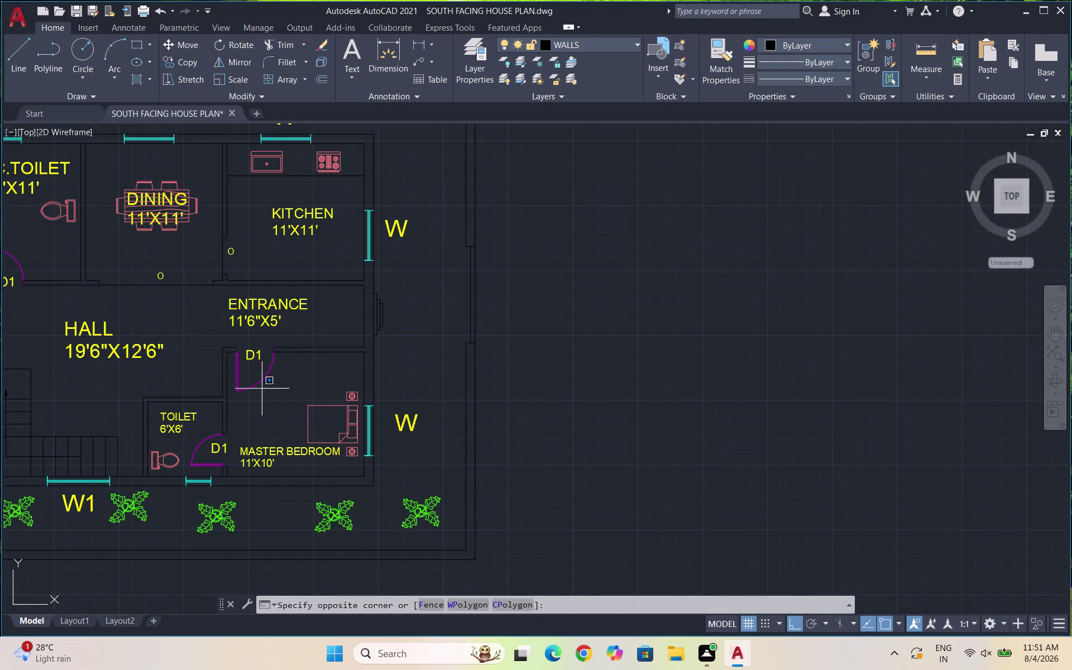
click(236, 377)
text(CO)
key(Return)
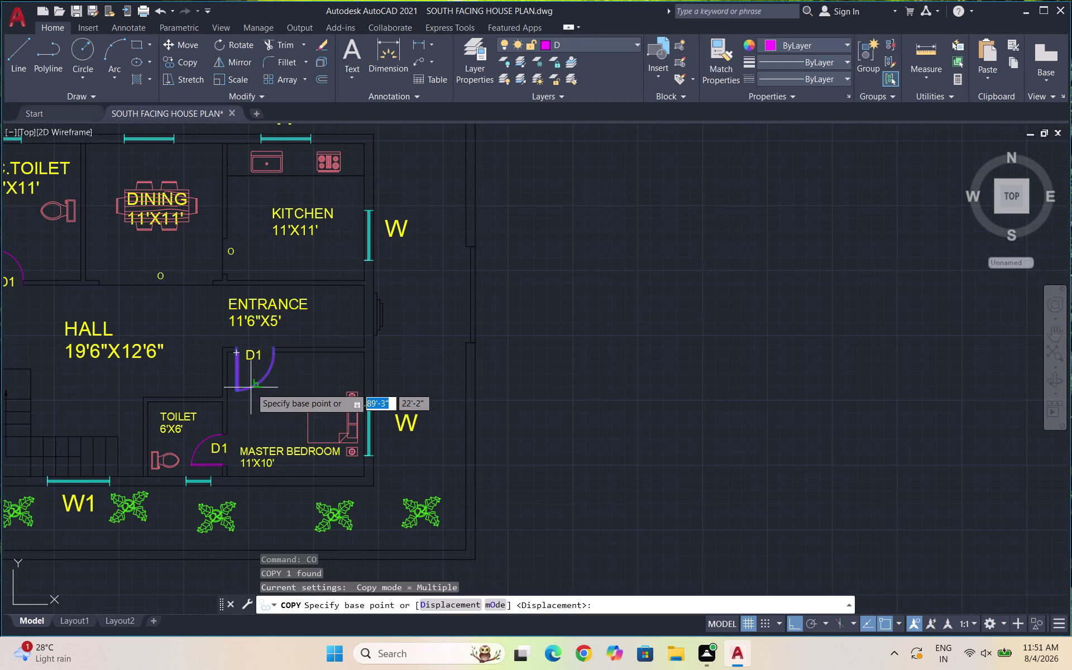
click(233, 374)
click(588, 357)
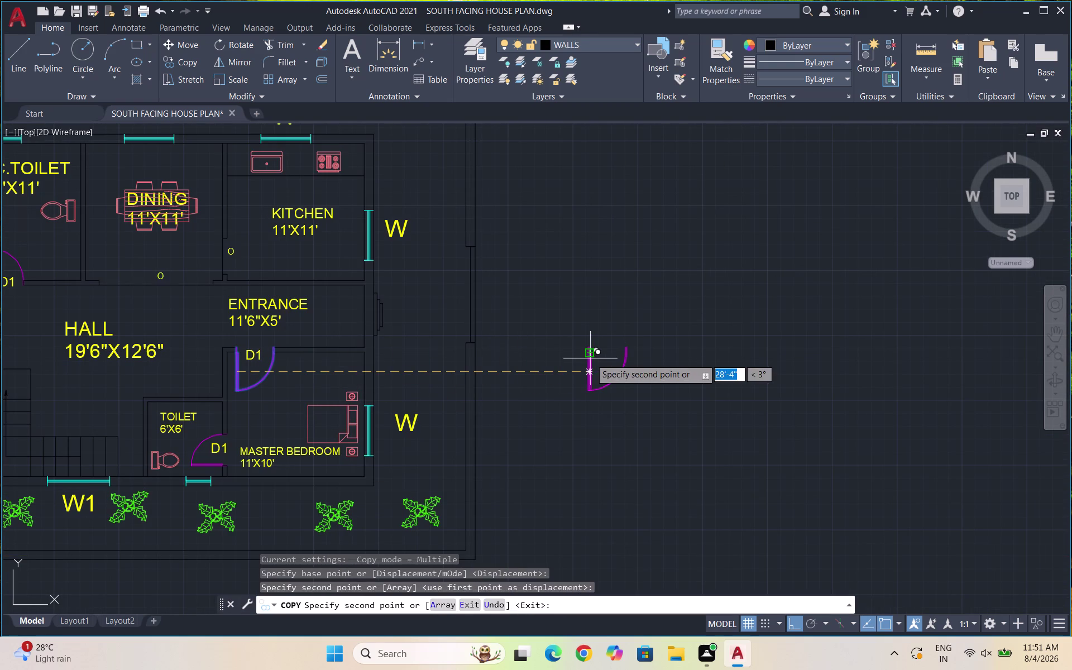
key(Escape)
Rotate the spare door copy into its new swing orientation with RO.
click(680, 399)
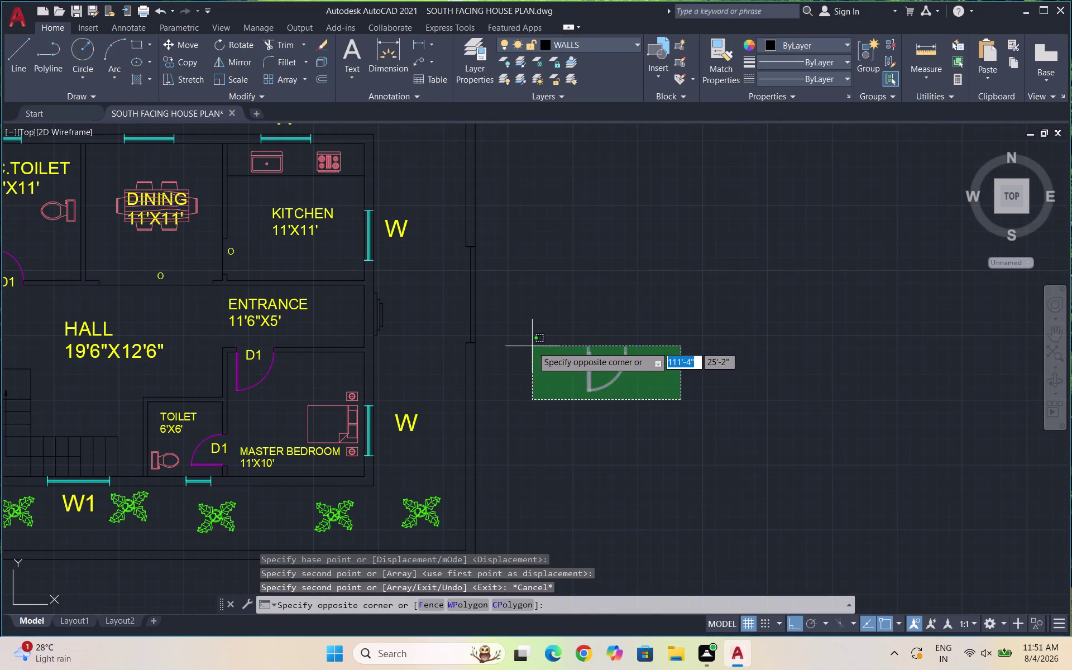
click(532, 346)
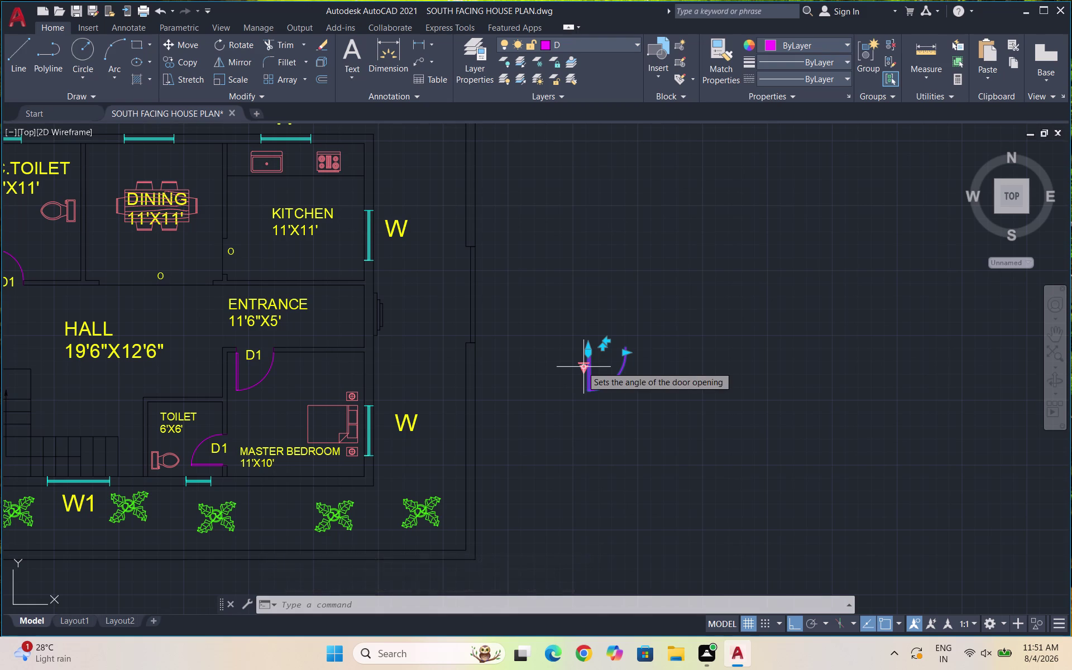
text(RO)
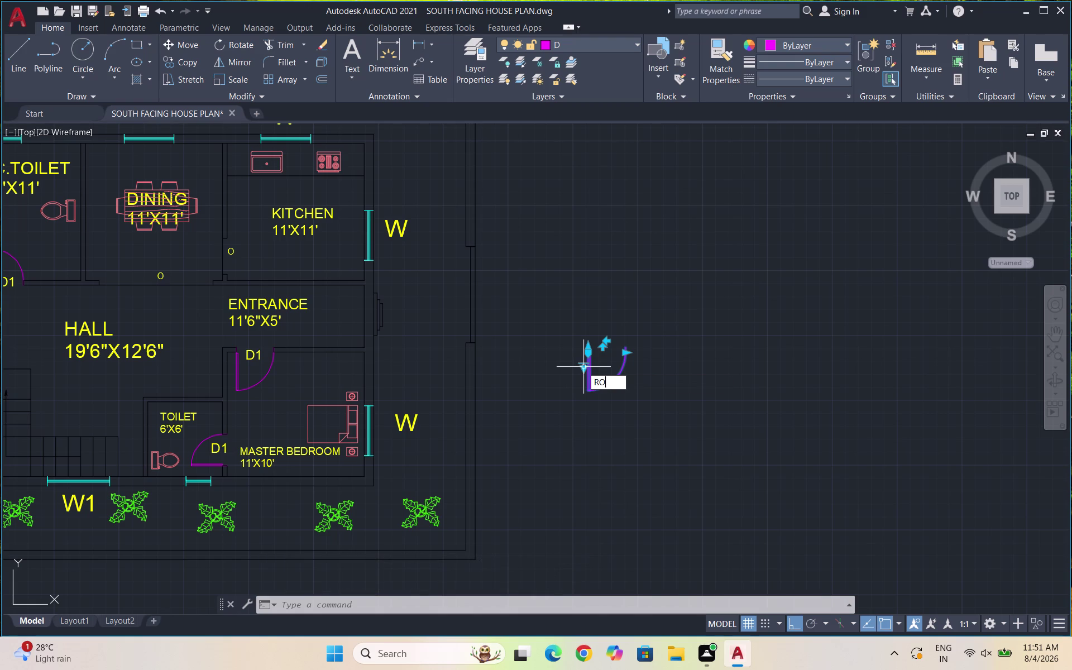
key(Return)
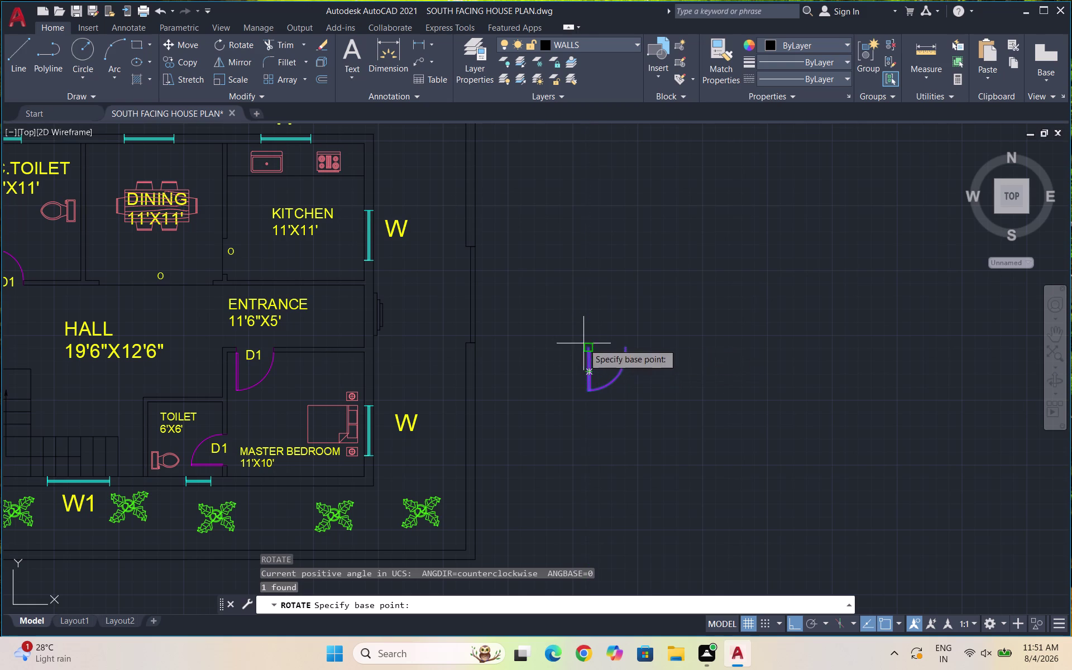
click(591, 346)
click(587, 402)
drag(604, 411, 589, 386)
click(539, 329)
Copy the rotated door from its hinge with Ortho off, then undo the misplaced copy.
text(CO)
key(Return)
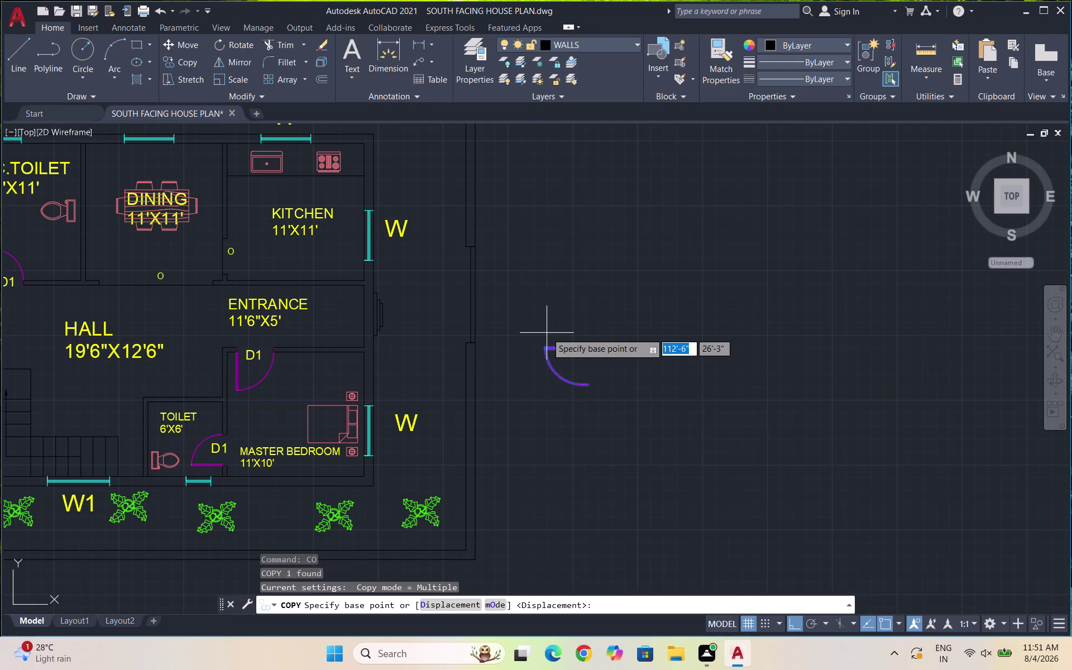
scroll(up, 3)
click(588, 343)
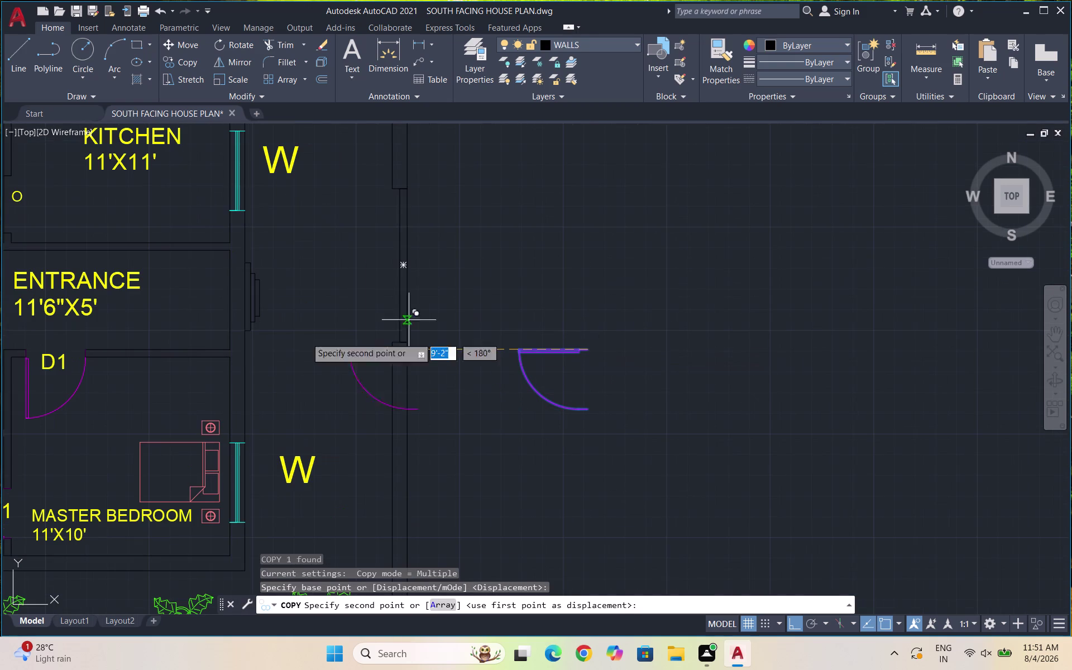
key(F8)
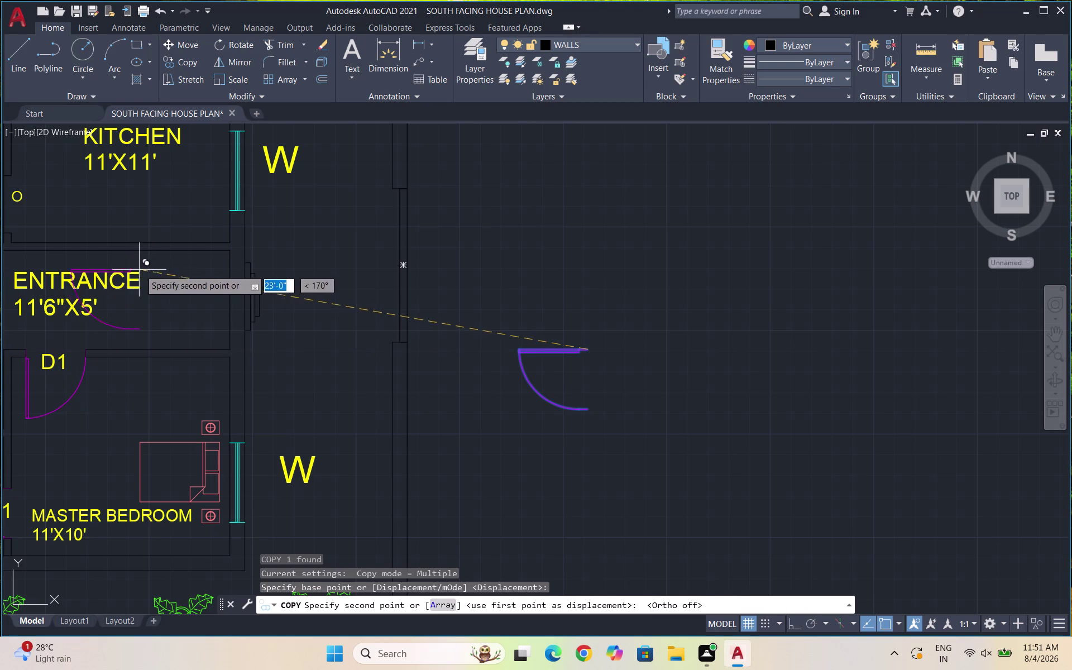
scroll(up, 3)
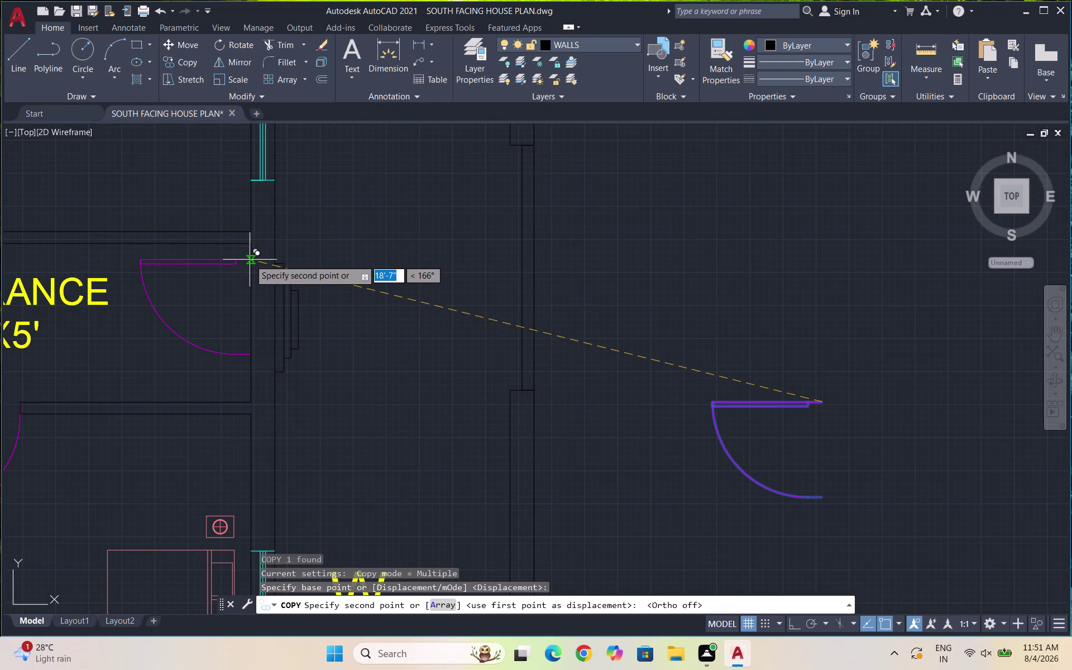
click(247, 251)
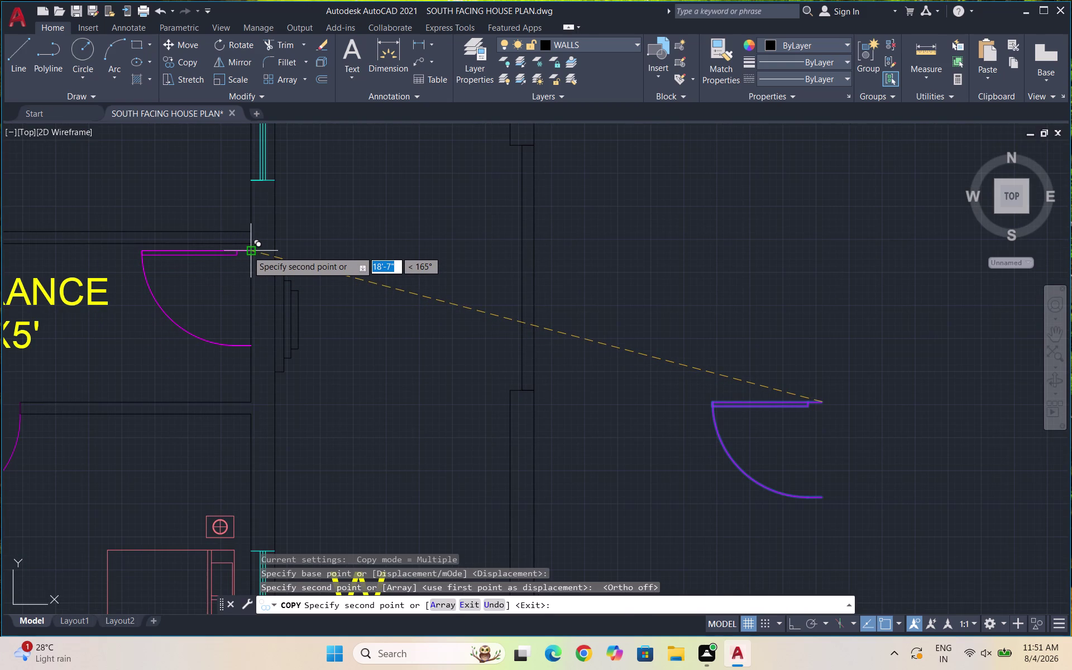
key(ctrl+z)
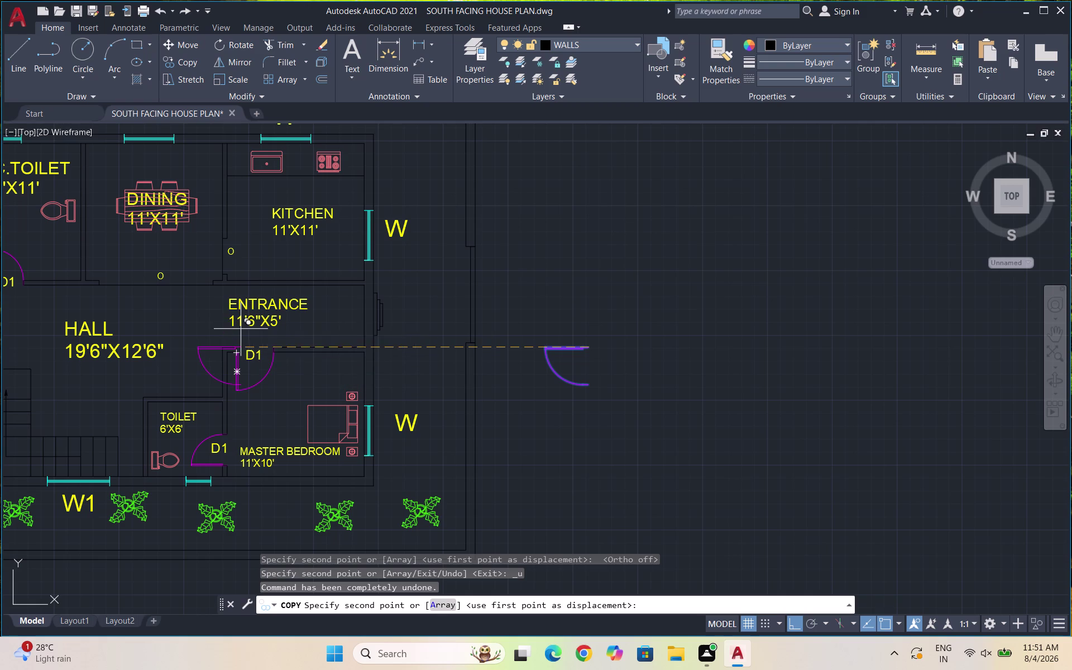
Place the door copy in the entrance opening on the east wall.
key(F8)
scroll(up, 3)
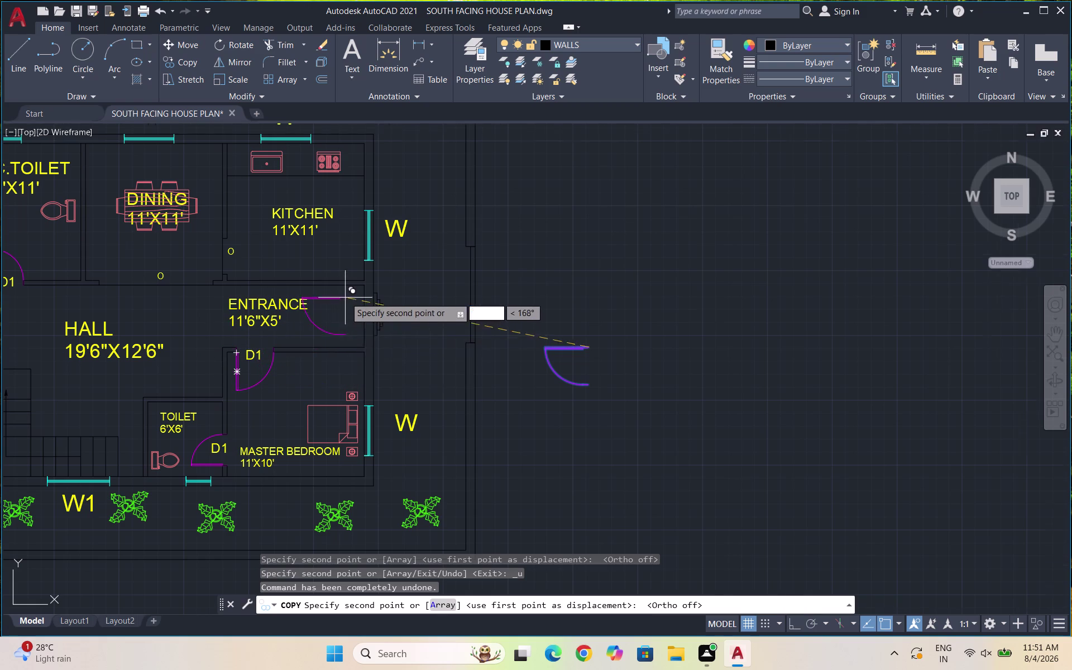
scroll(up, 3)
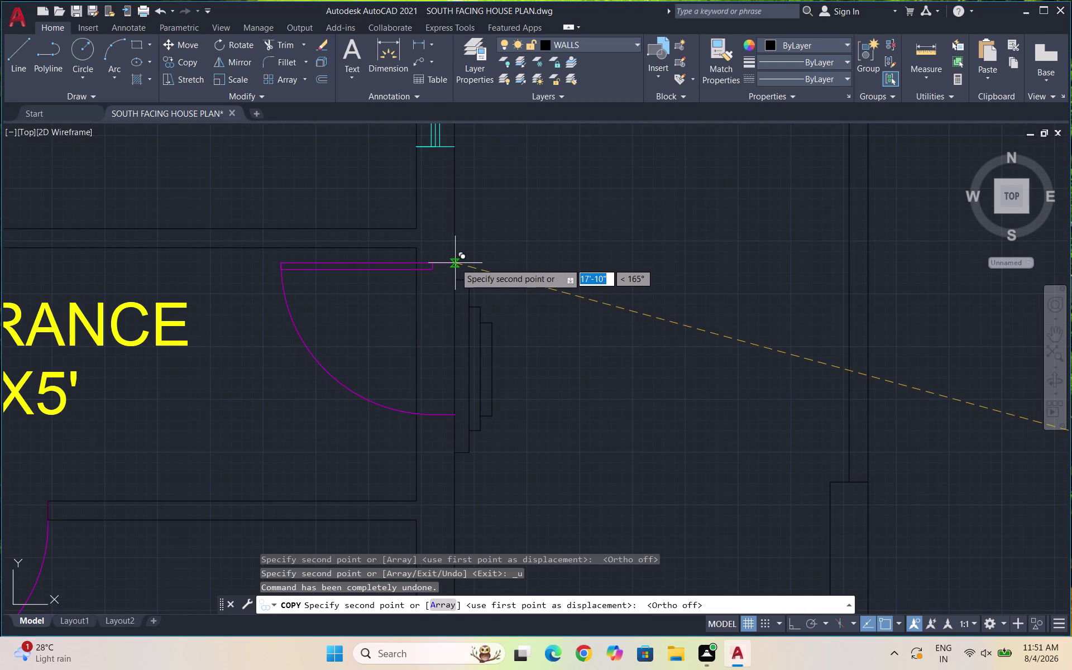
click(455, 262)
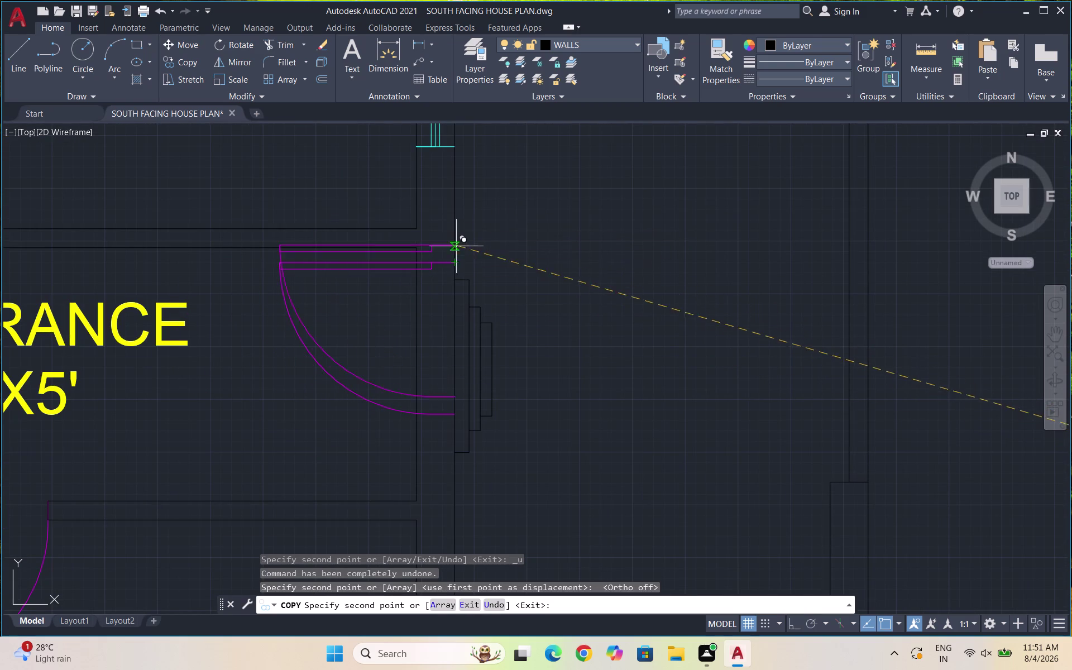
key(Escape)
scroll(down, 3)
scroll(down, 3)
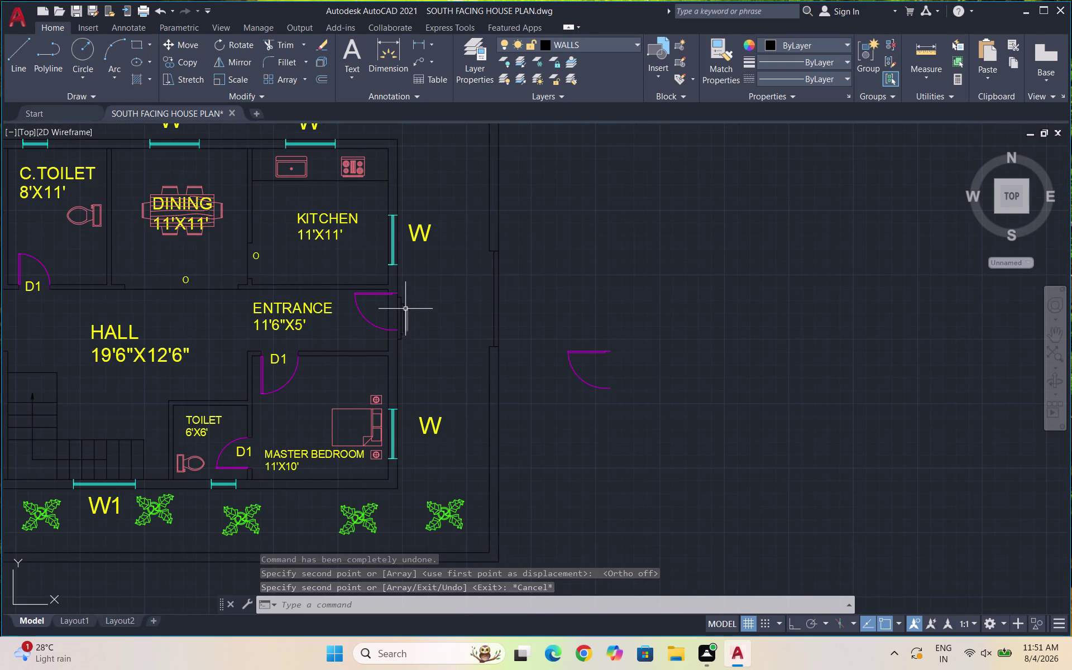
scroll(up, 3)
click(338, 373)
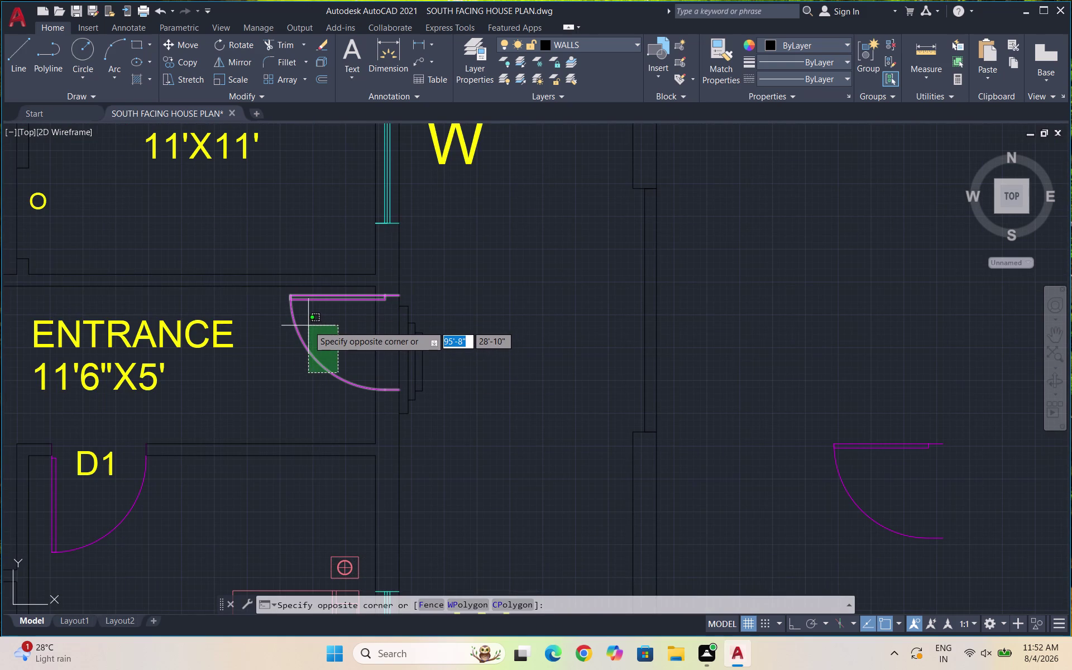
Move the stepped entrance frame lines 0'-5" at 90° along the east wall.
key(Escape)
scroll(up, 3)
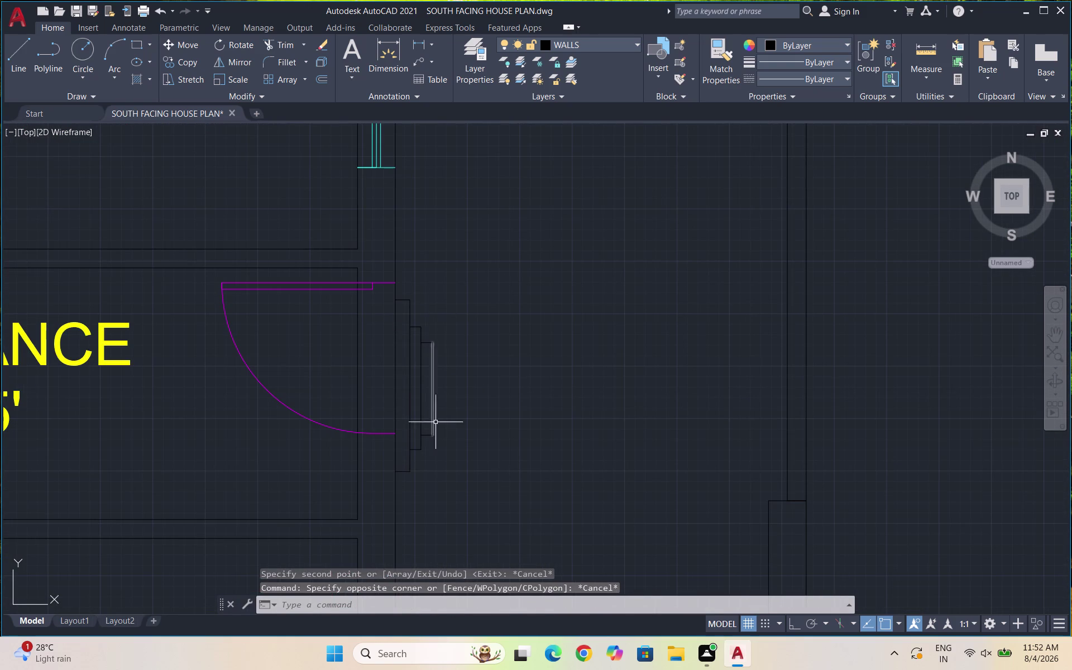
key(Escape)
drag(444, 452, 439, 448)
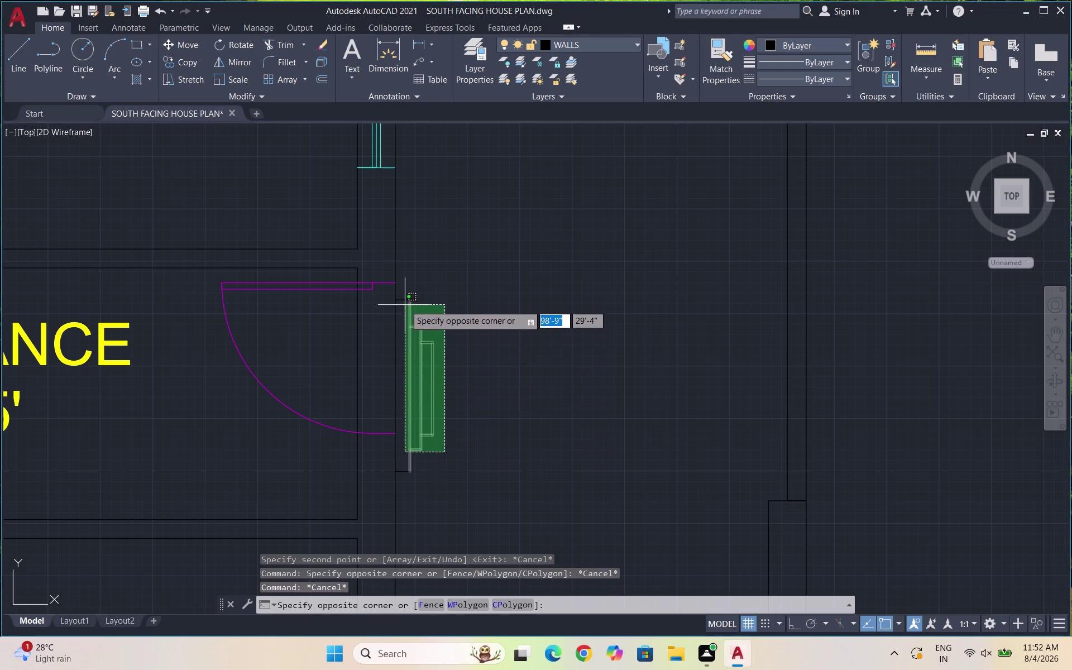
click(403, 294)
scroll(up, 3)
click(402, 479)
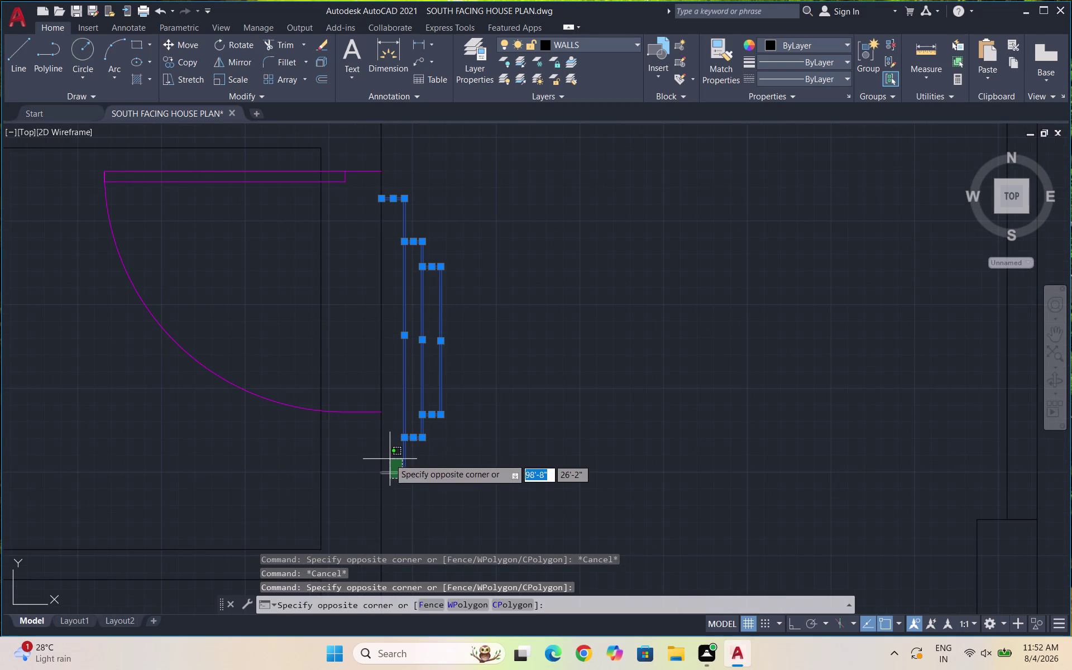
click(389, 457)
key(m)
key(Return)
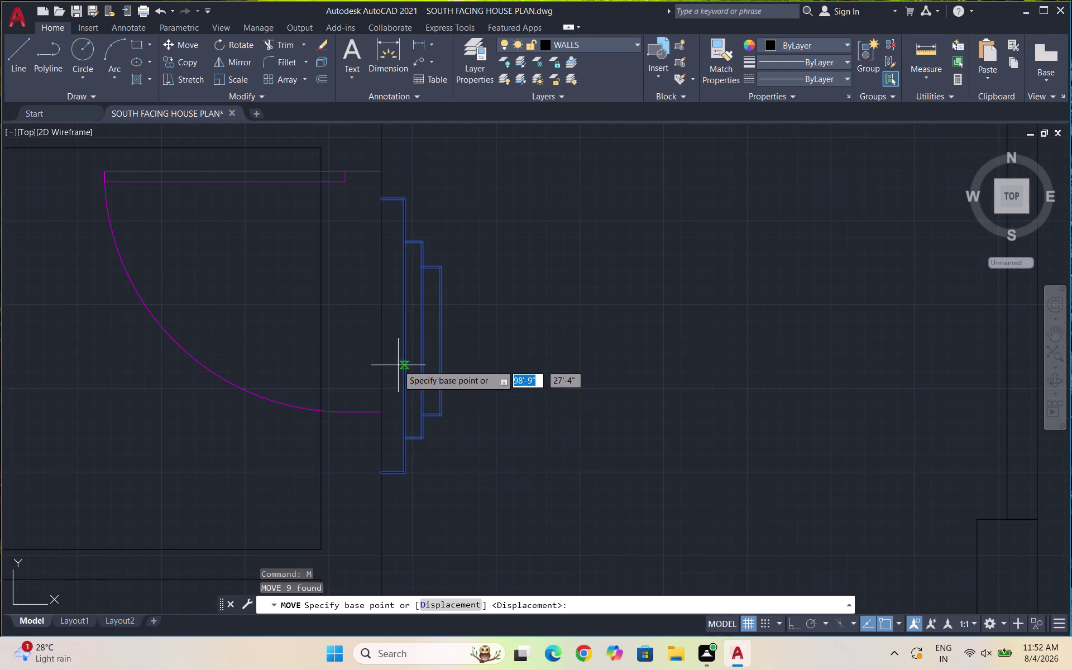
click(406, 340)
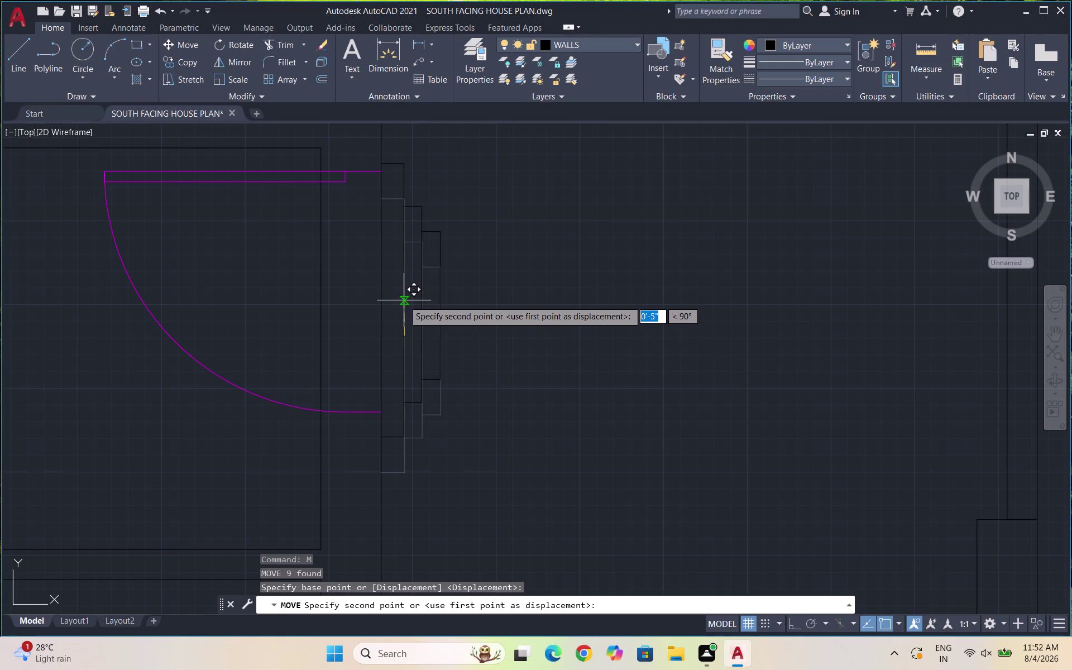
click(403, 300)
scroll(down, 3)
key(Escape)
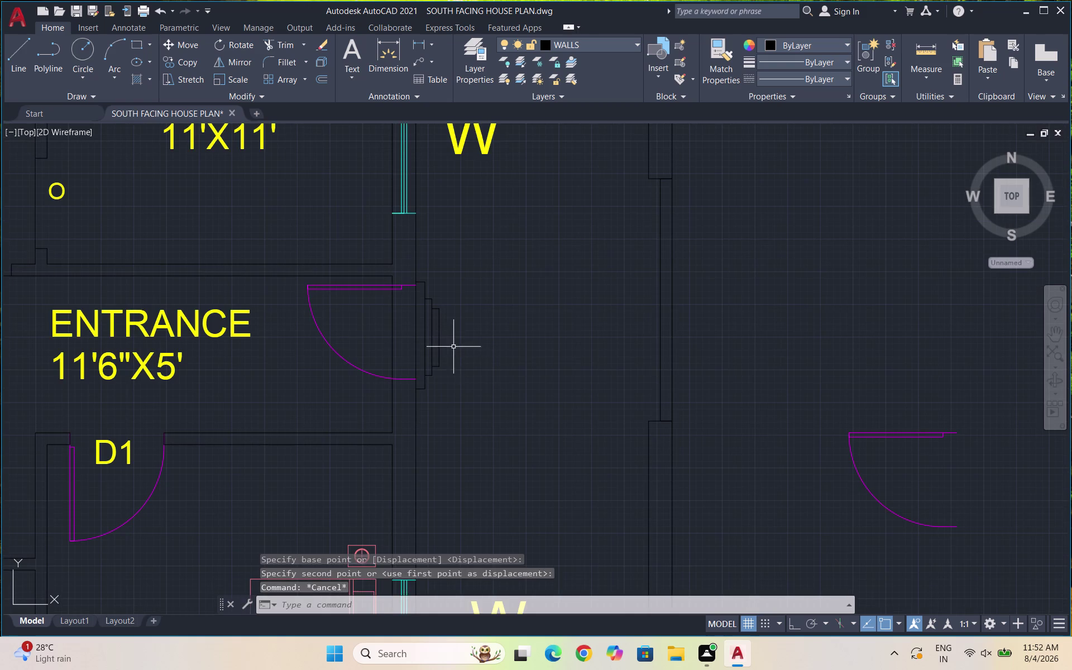
Select the stray door arc to the right of the plan.
scroll(down, 3)
scroll(down, 3)
drag(577, 422, 562, 404)
click(521, 354)
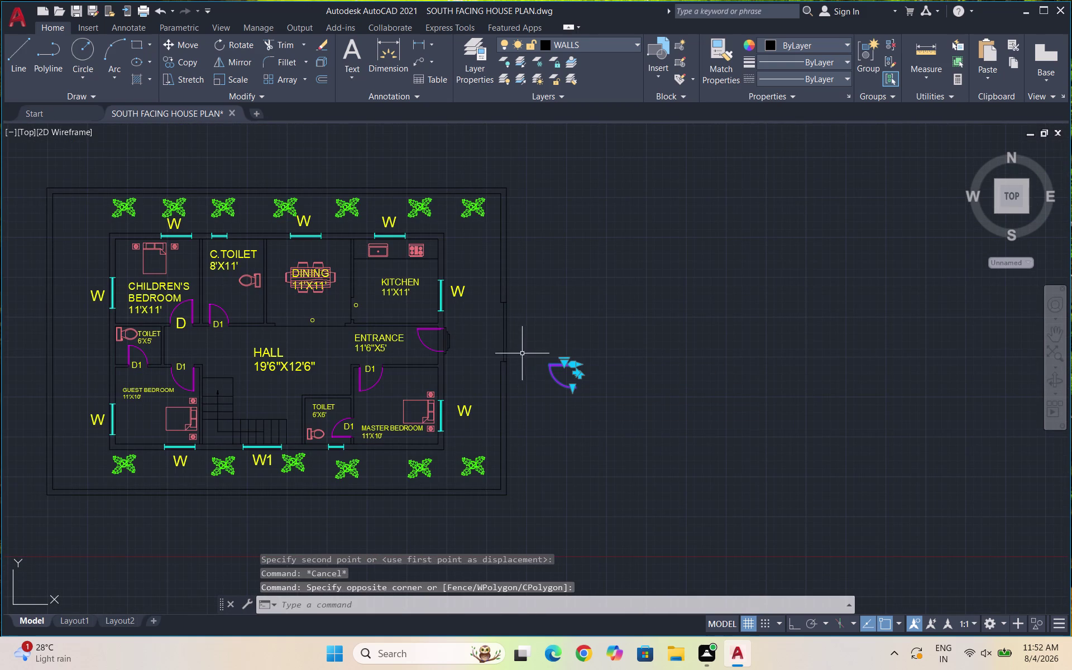
Erase the stray door arc and place an MD text label with DT at rotation 270.
key(Delete)
key(Escape)
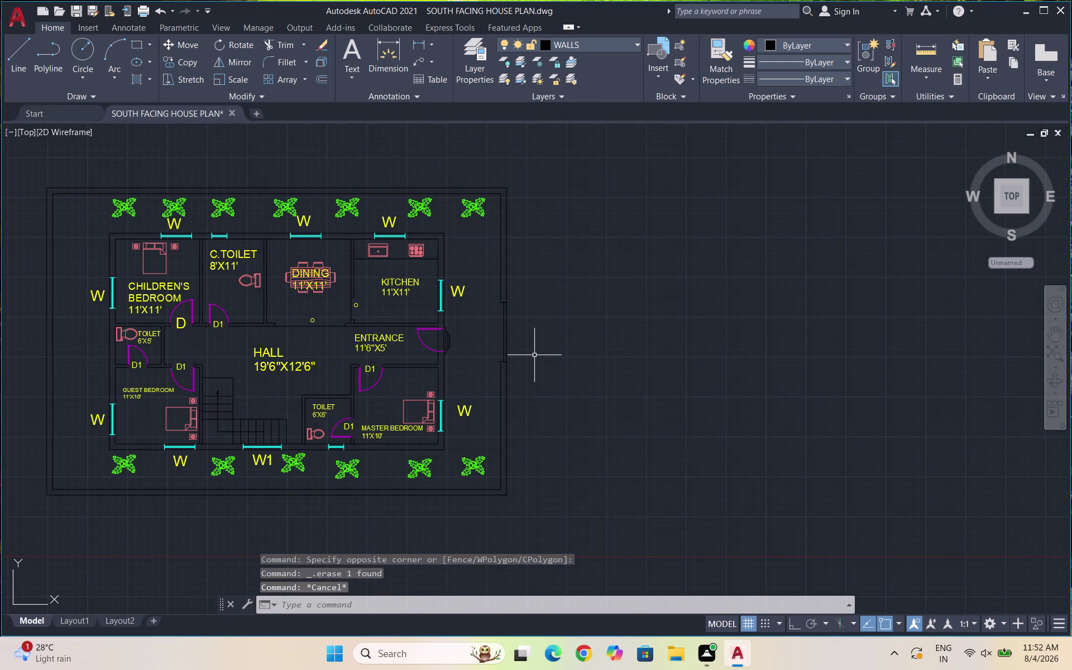
text(DT)
key(Return)
click(566, 314)
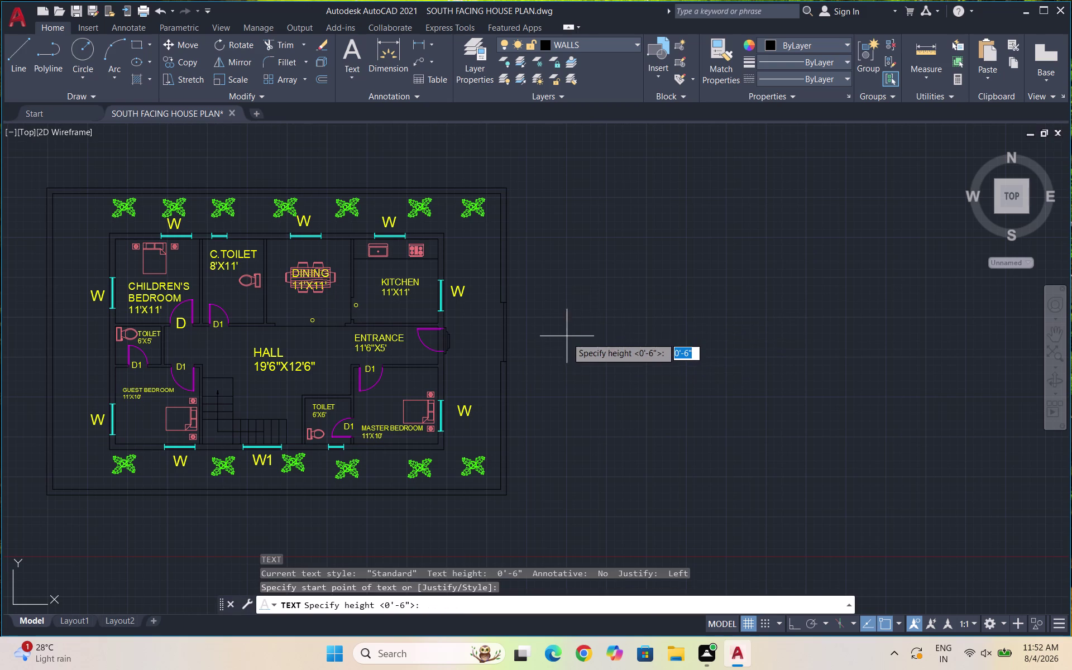
key(F8)
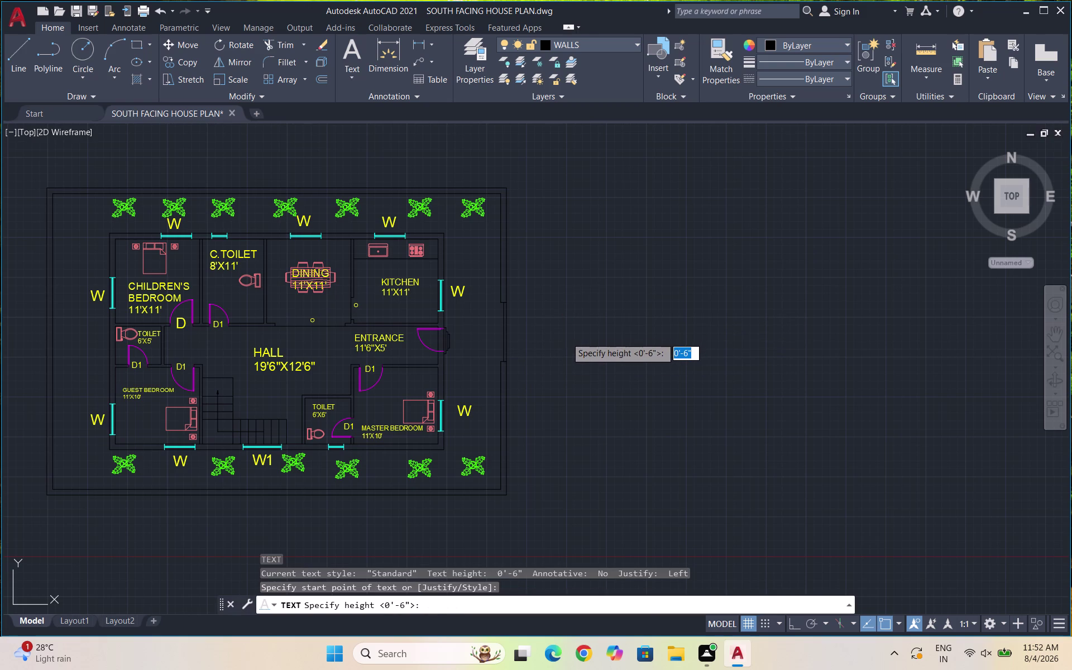
double_click(566, 332)
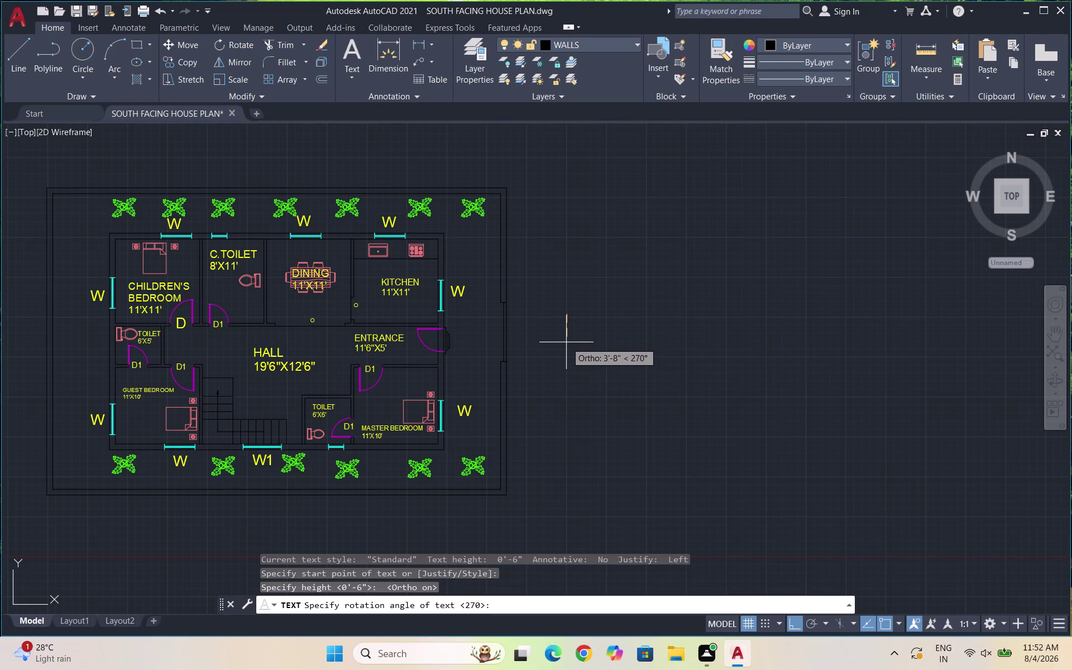
double_click(567, 330)
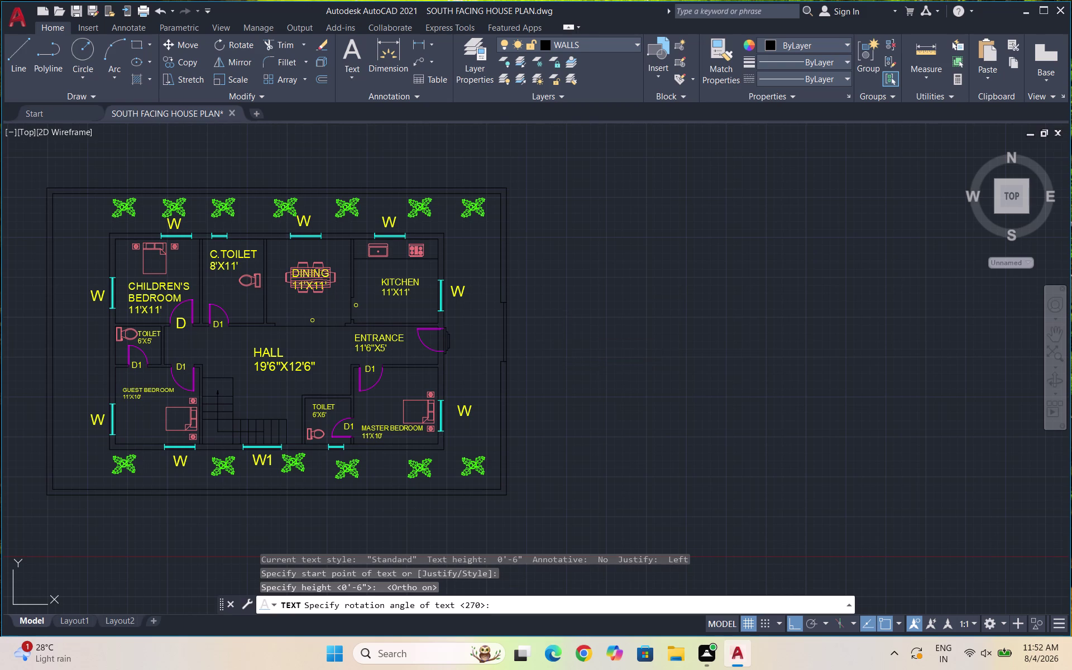
text(MD)
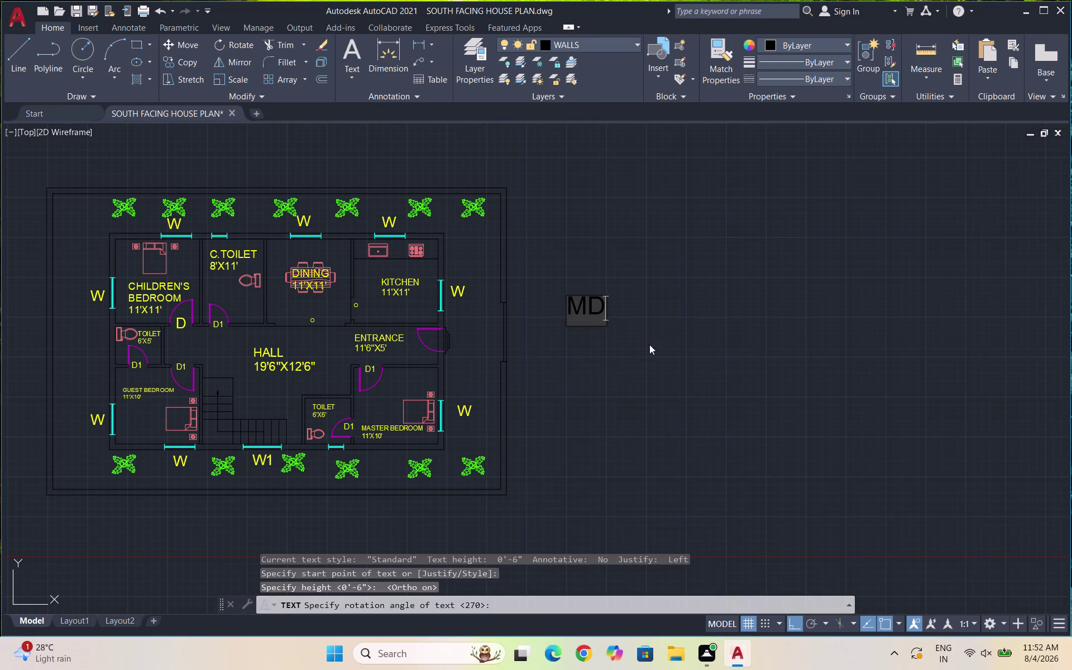
Add a second label, MG, below the MD label.
click(632, 347)
key(m)
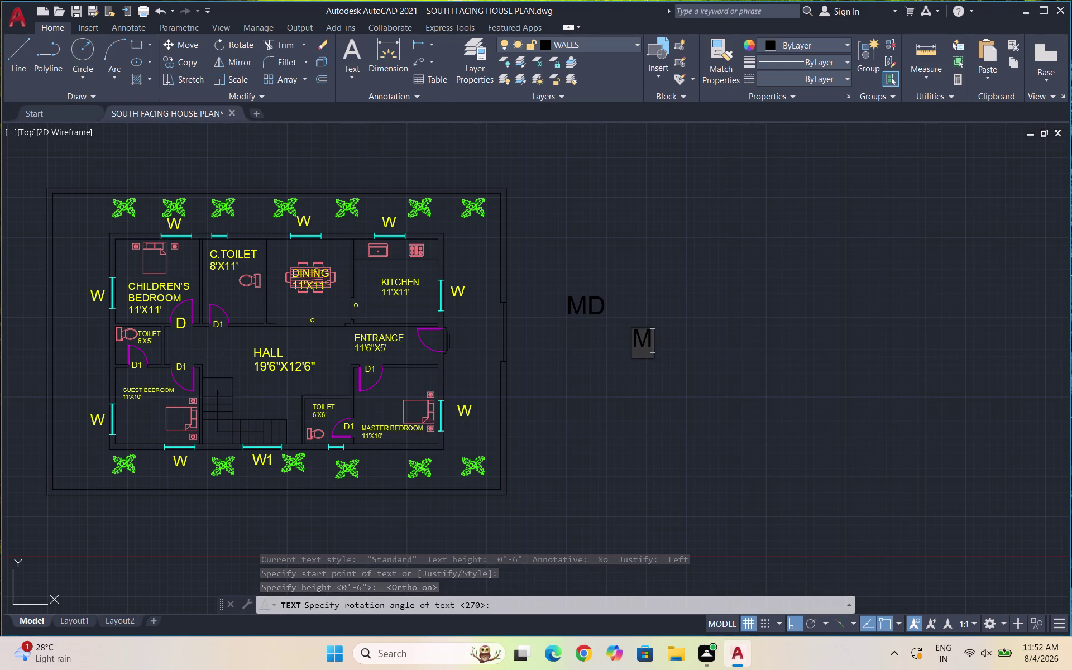
key(g)
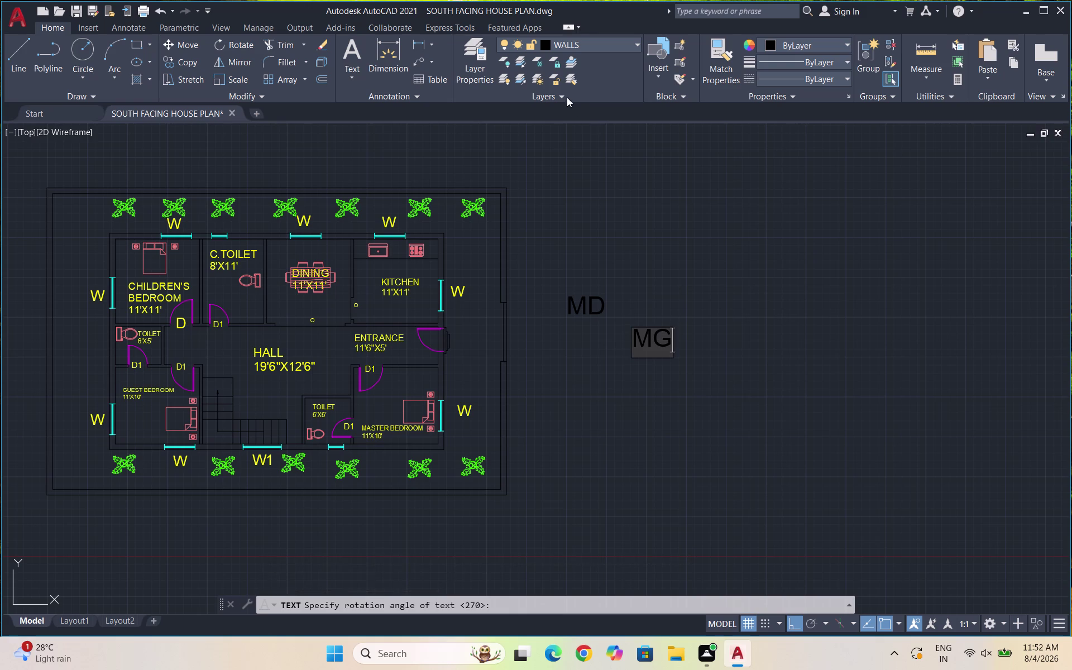
click(721, 364)
key(Escape)
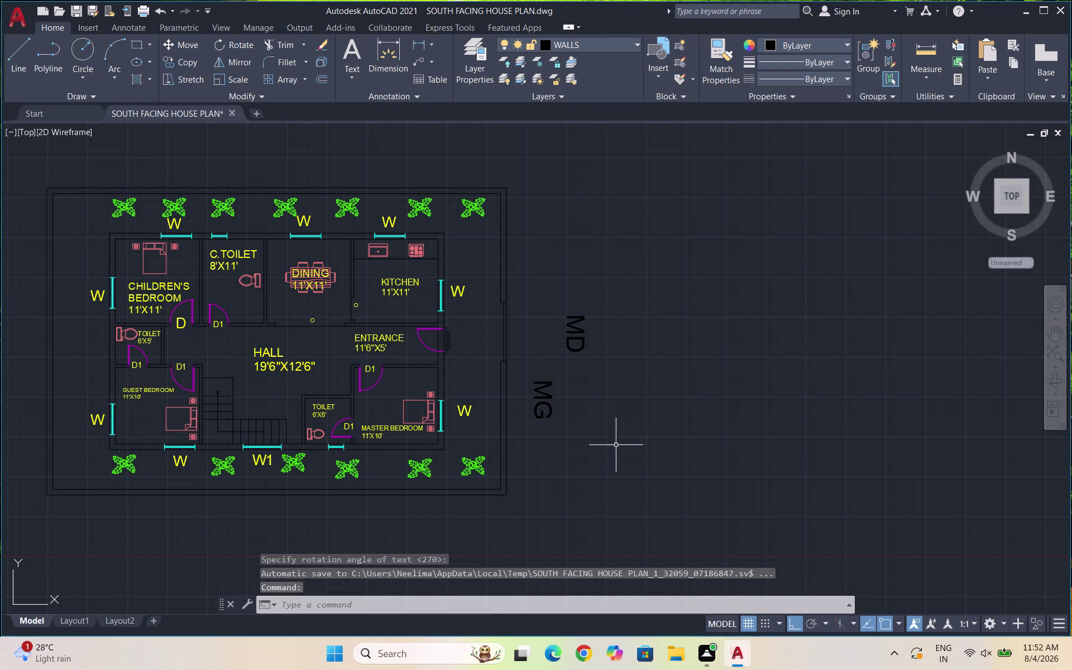
Rotate the MD and MG labels so they read horizontally.
drag(592, 445, 581, 441)
click(535, 315)
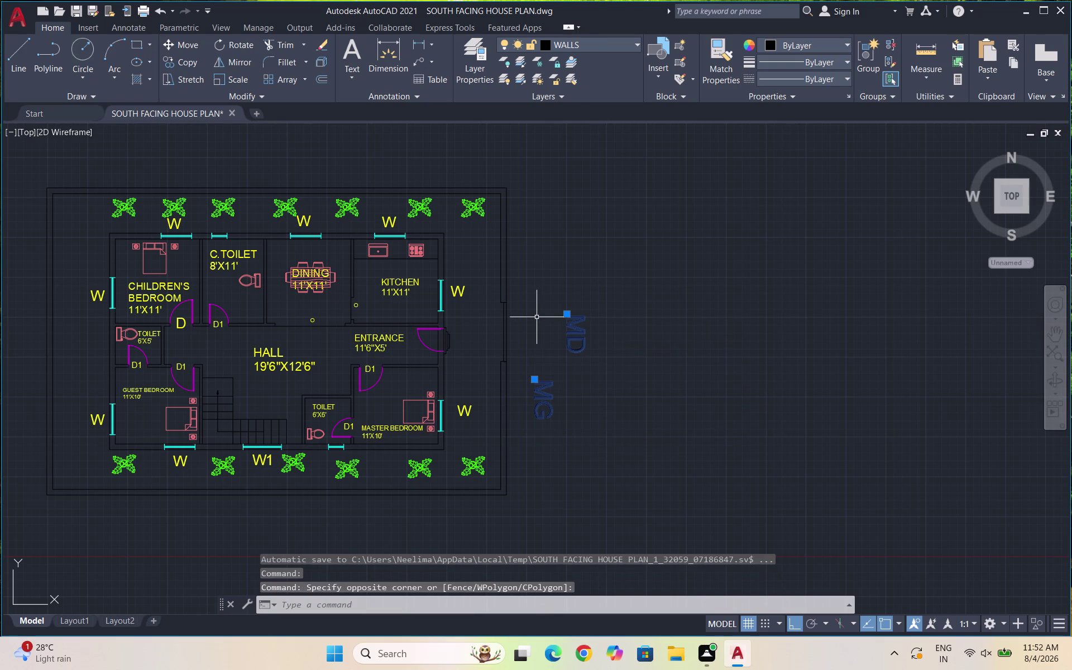
text(RO)
key(Return)
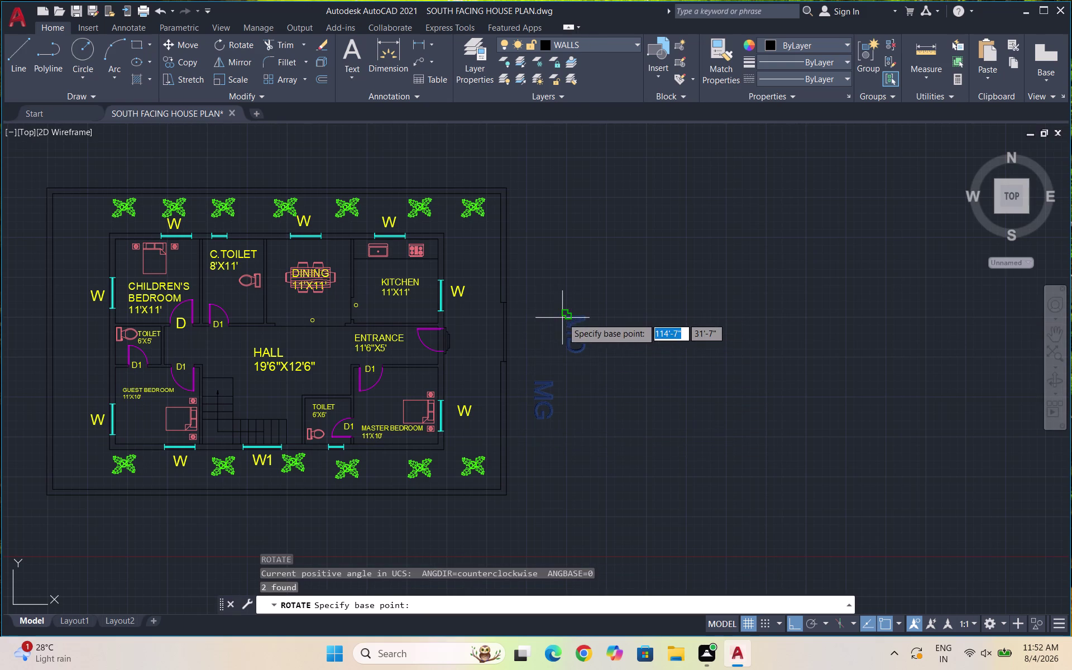
click(562, 317)
click(557, 264)
drag(710, 358, 682, 353)
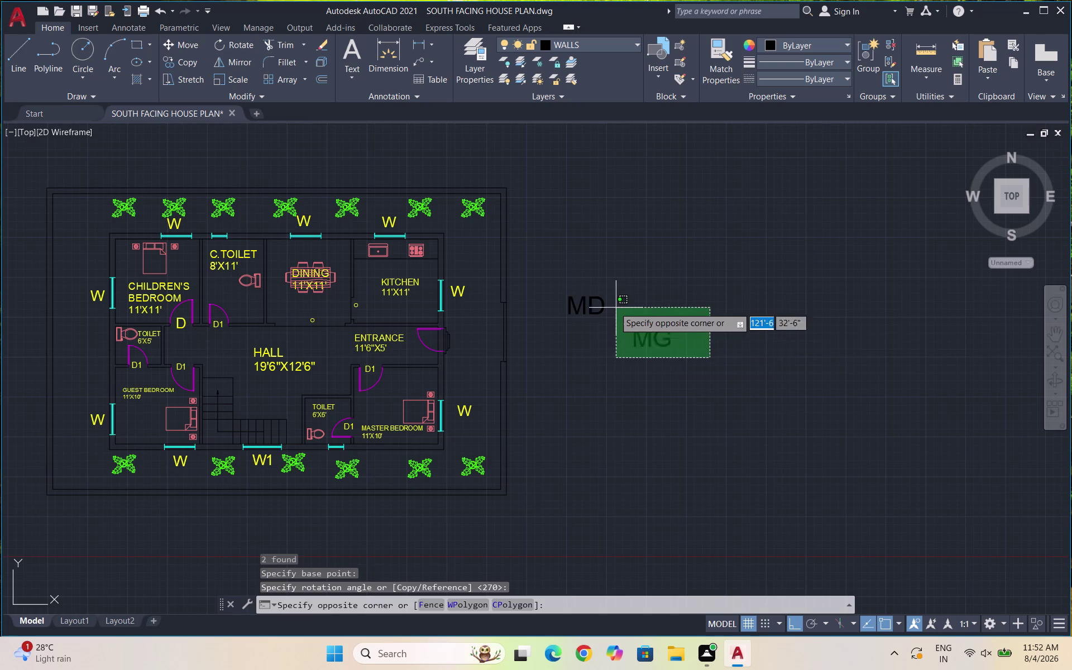
click(573, 288)
Put the MD and MG labels on the TEXT layer.
click(602, 42)
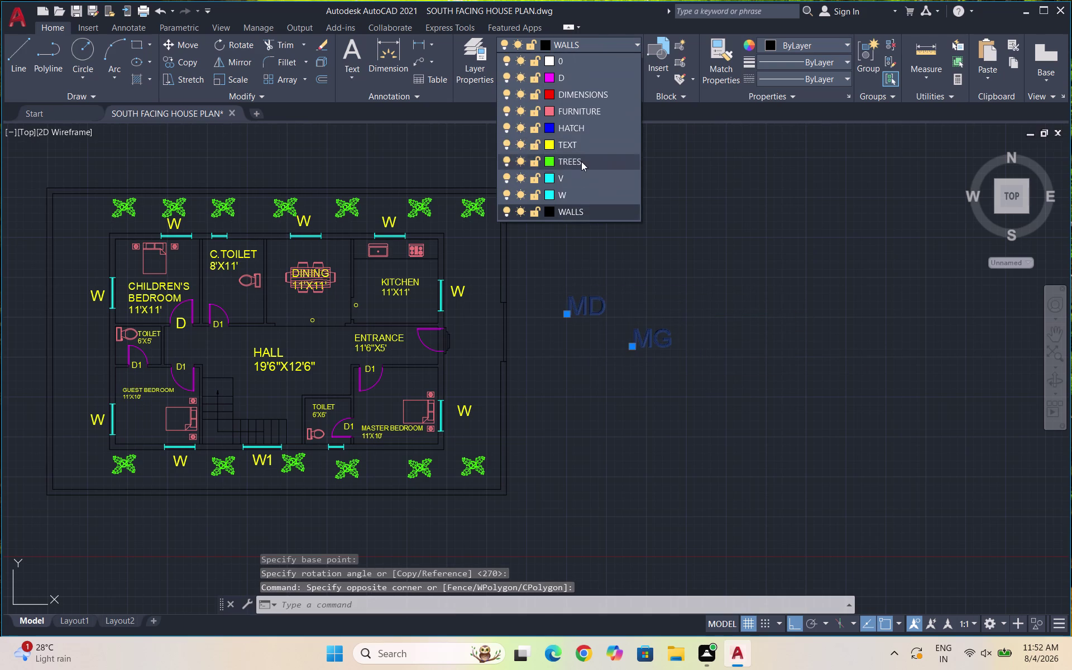
click(573, 142)
scroll(up, 3)
key(Escape)
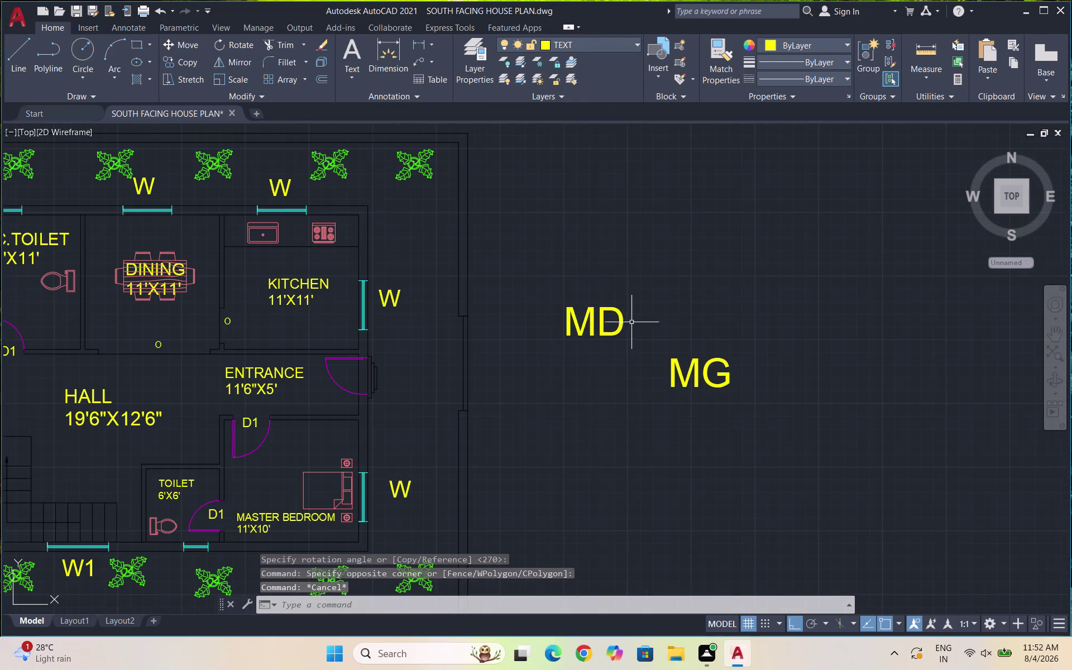
Scale down the MD label.
drag(617, 337, 610, 330)
click(576, 313)
text(SC)
key(Return)
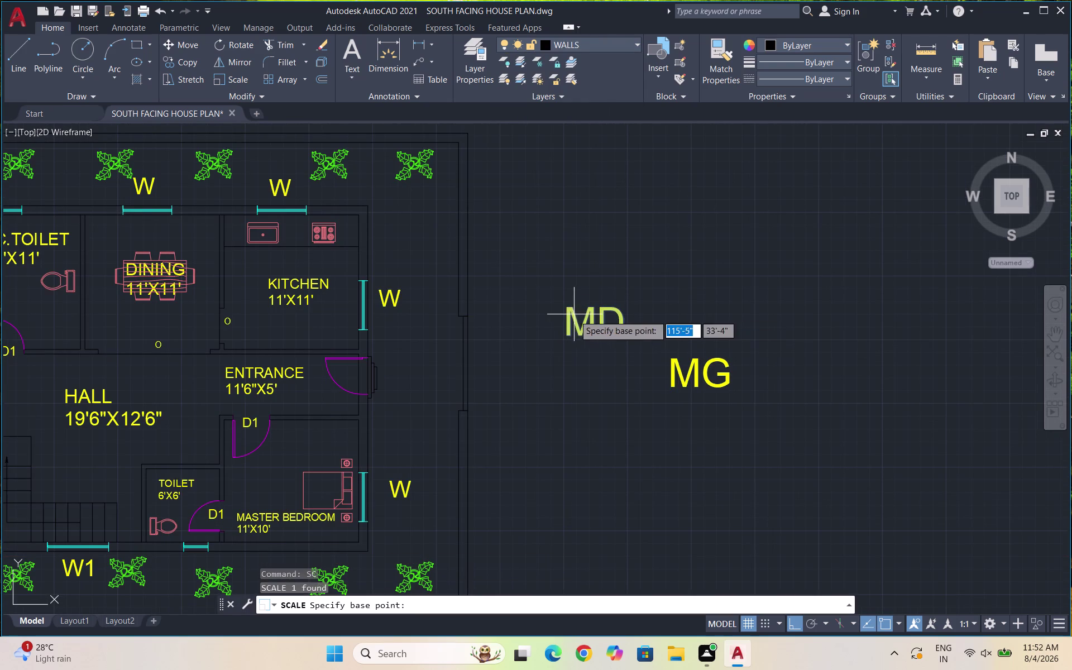
click(614, 319)
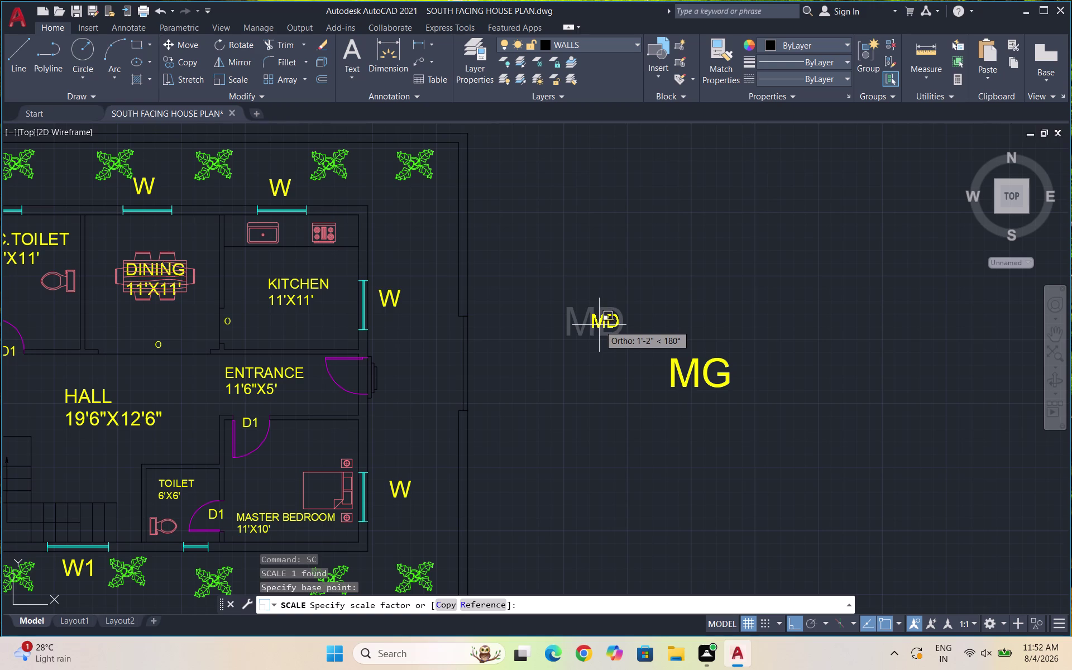
click(599, 328)
Move the MD label beside the entrance door.
click(615, 335)
drag(606, 325, 601, 323)
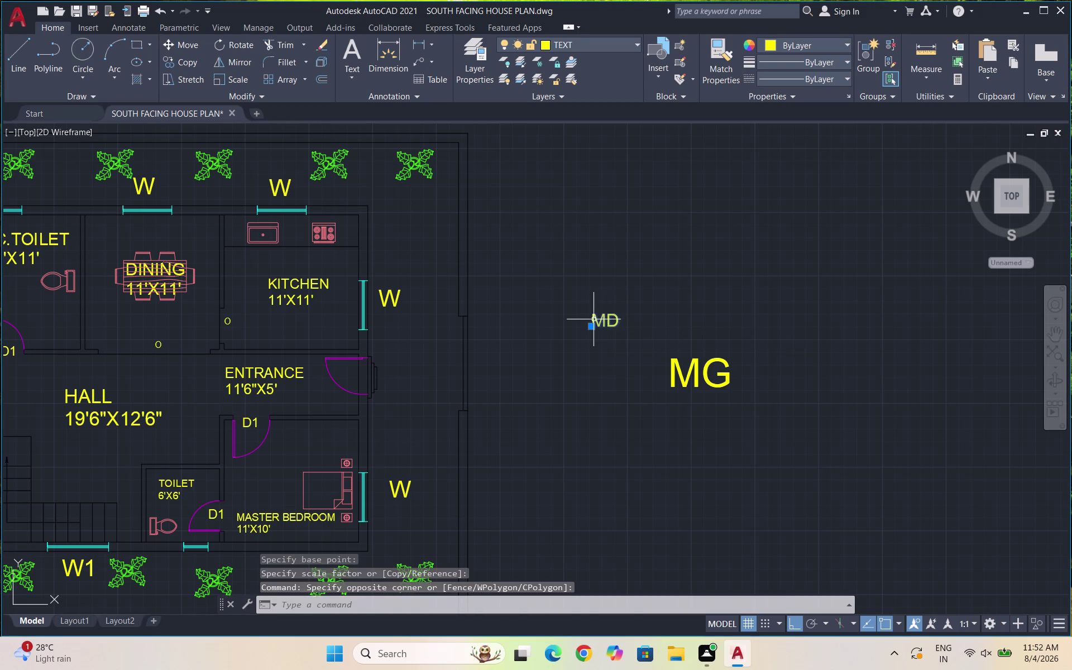
key(m)
key(Return)
click(596, 319)
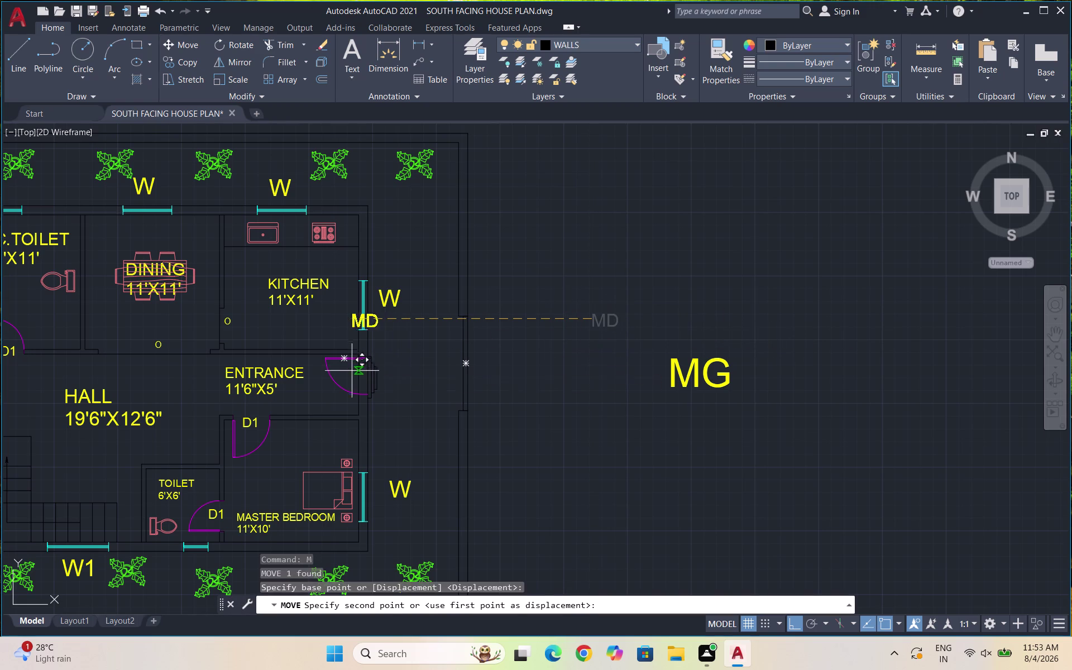
key(F8)
scroll(up, 3)
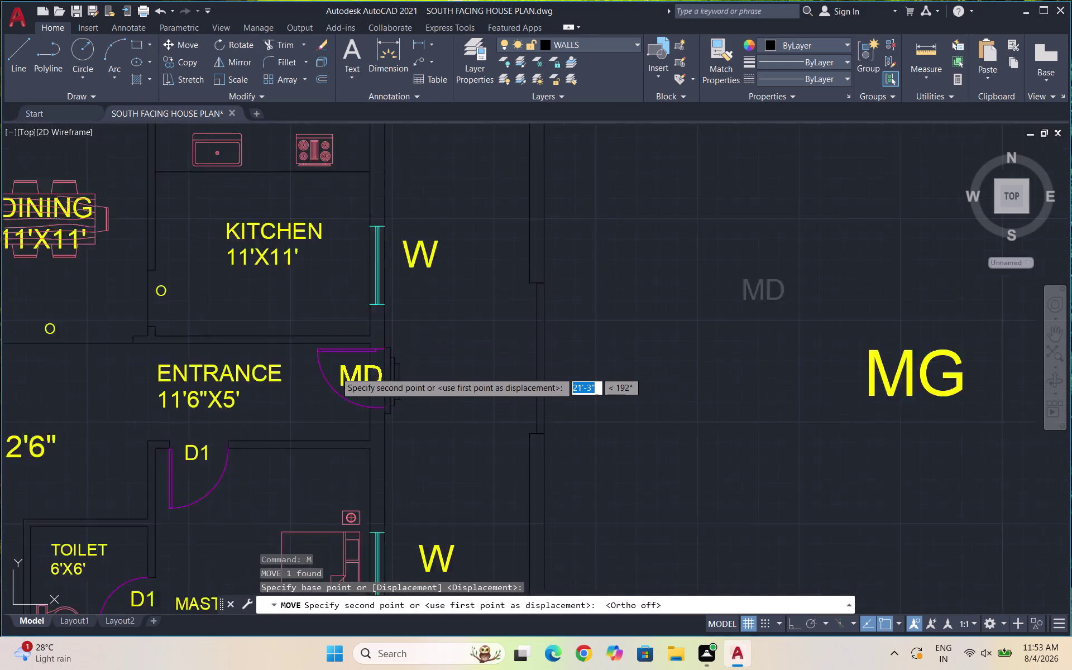
click(340, 373)
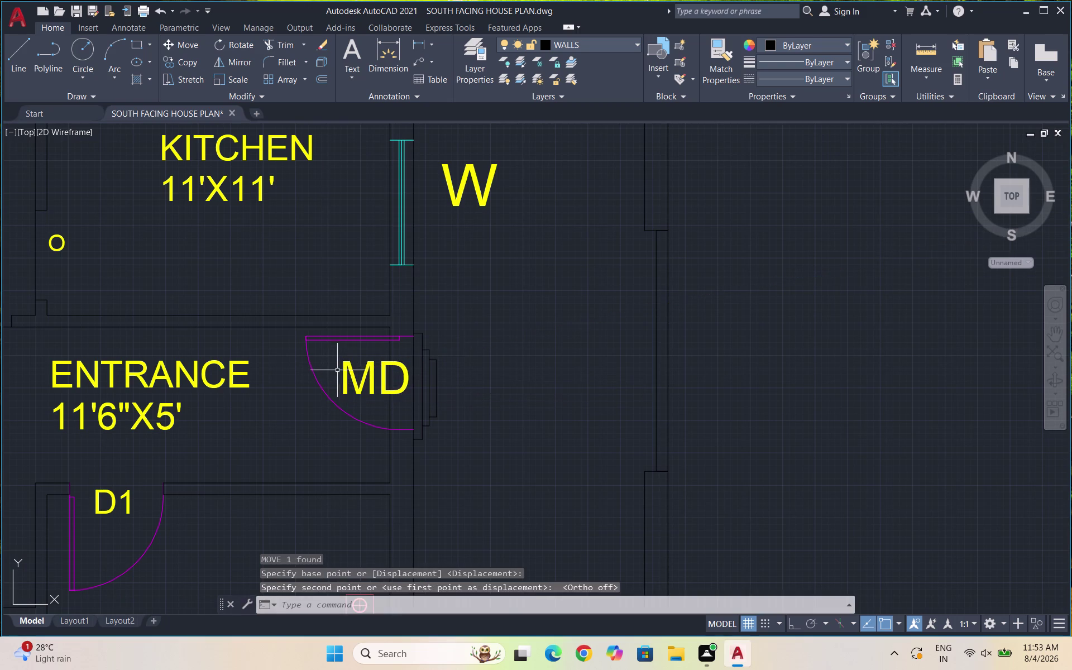
scroll(down, 3)
scroll(down, 3)
scroll(down, 3)
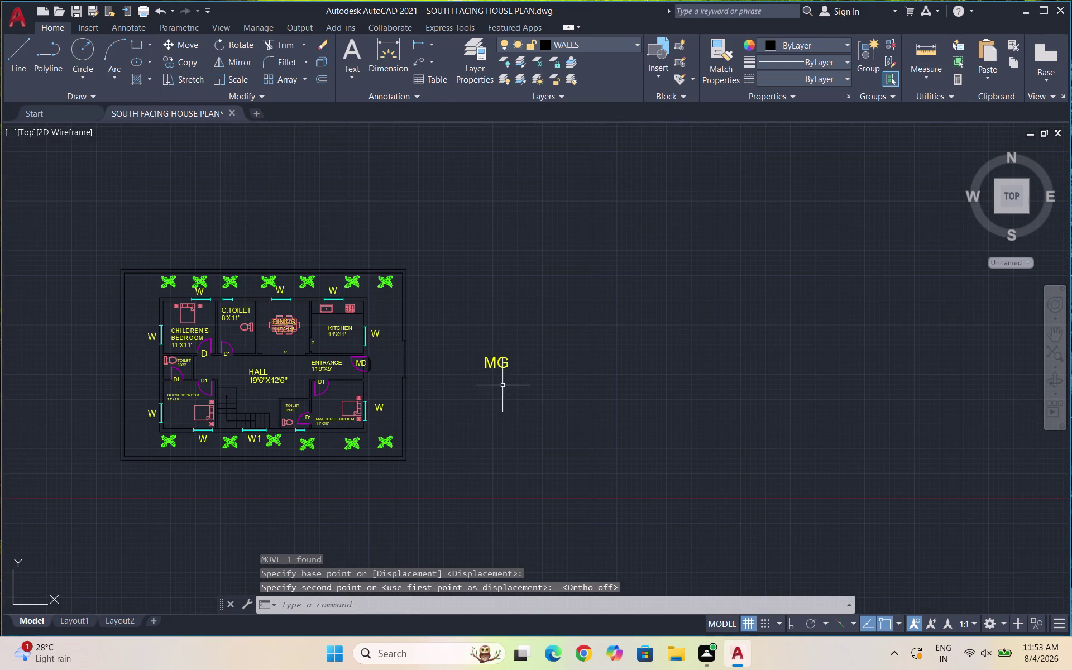
Shrink the MG label in two scaling passes to match MD.
drag(519, 383, 499, 361)
click(476, 342)
text(SC)
key(Return)
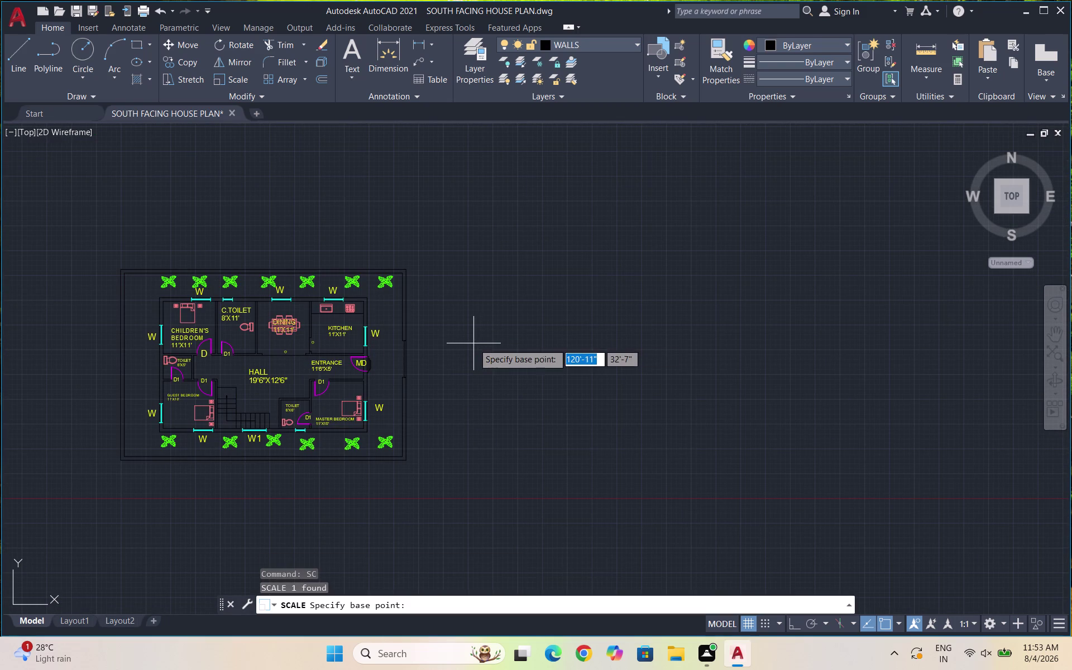
click(506, 366)
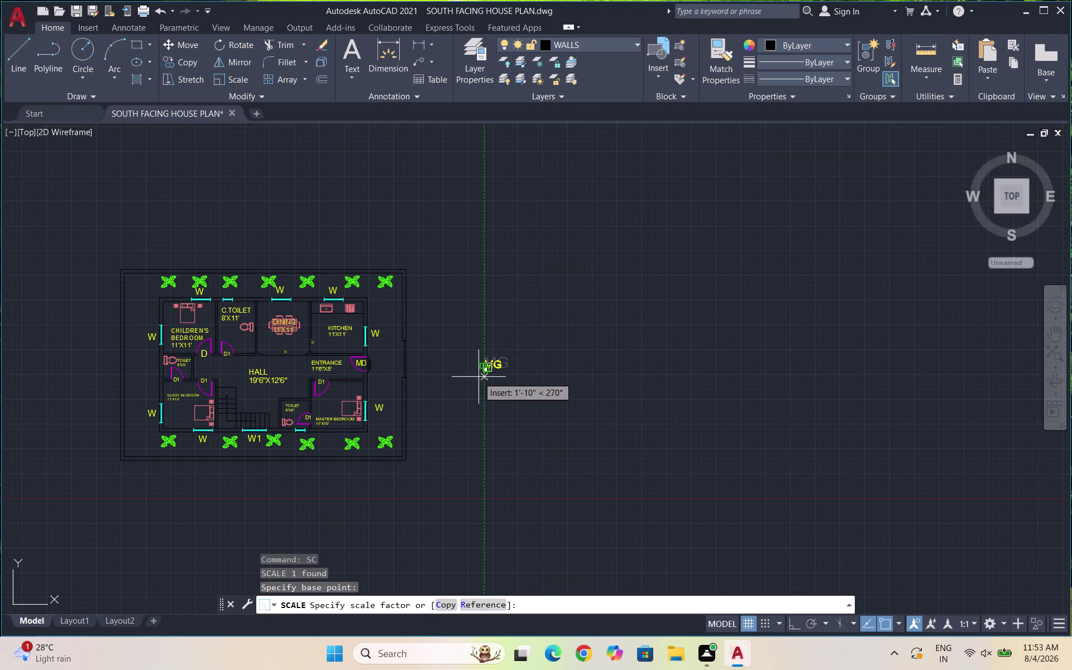
click(482, 376)
scroll(up, 3)
drag(517, 394, 496, 375)
click(468, 369)
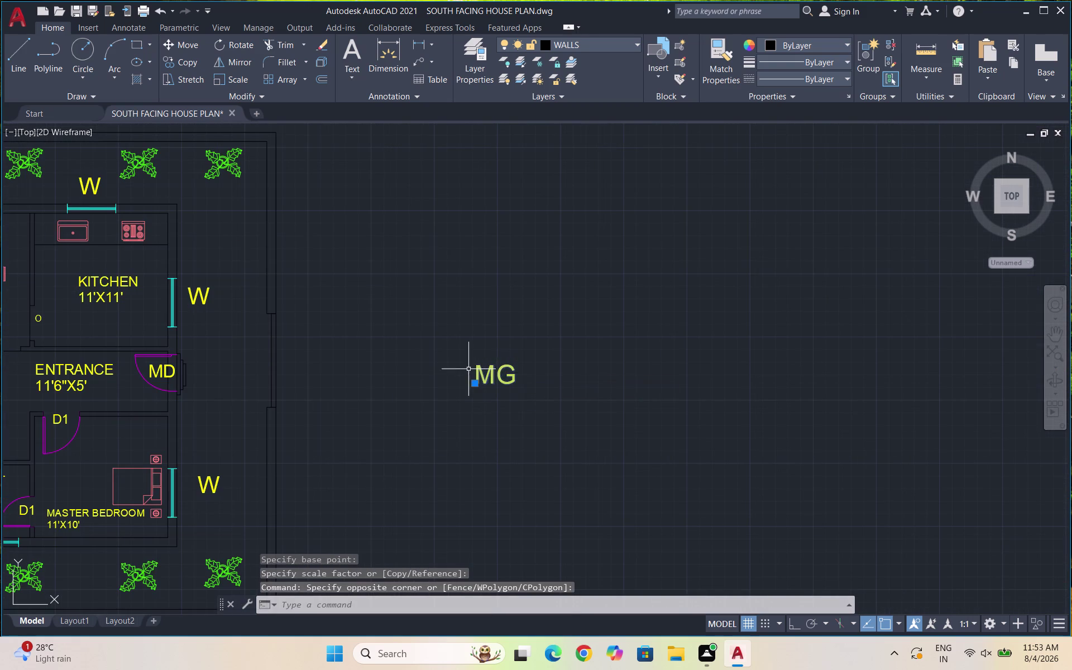
text(SC)
key(Return)
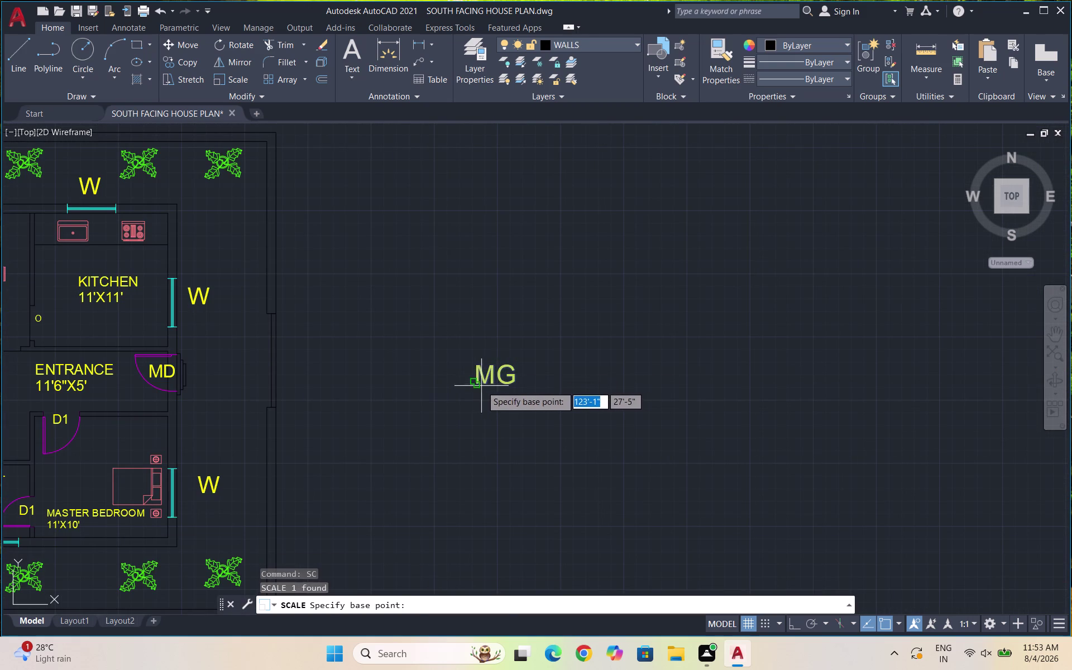
click(473, 384)
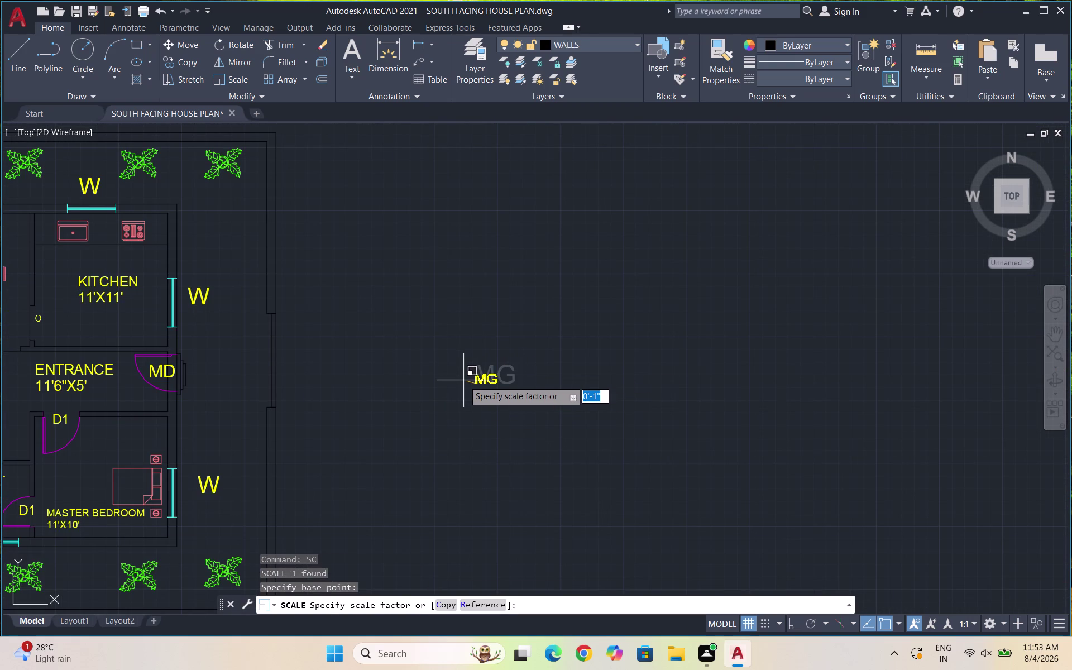
click(464, 380)
Move the MG label toward the east boundary opening.
drag(502, 390, 496, 379)
click(458, 365)
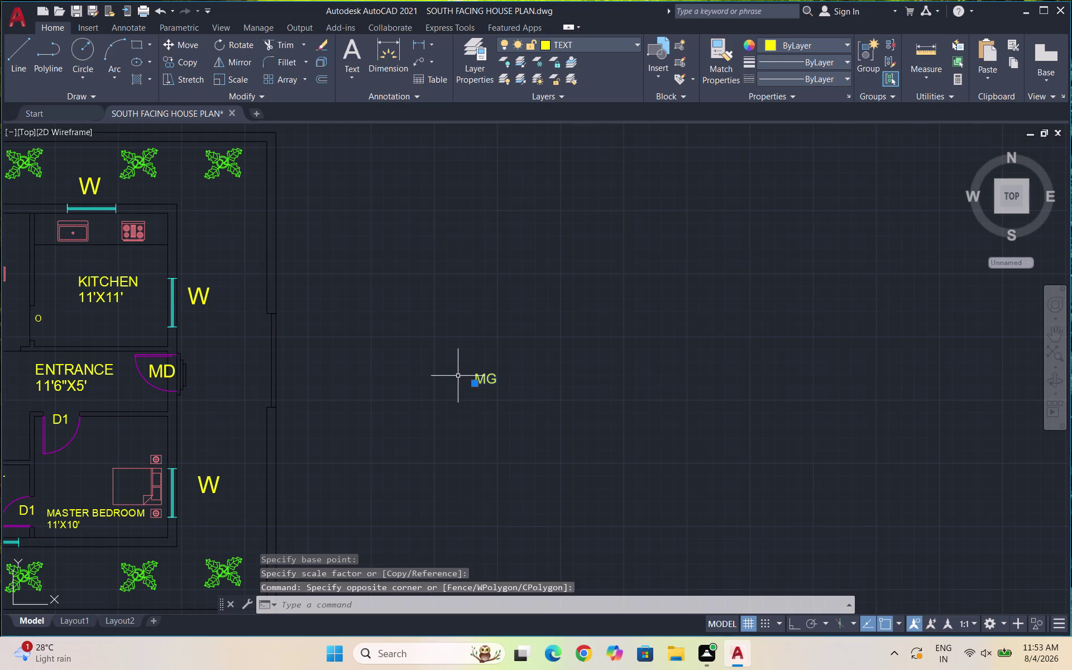
key(m)
key(Return)
click(490, 381)
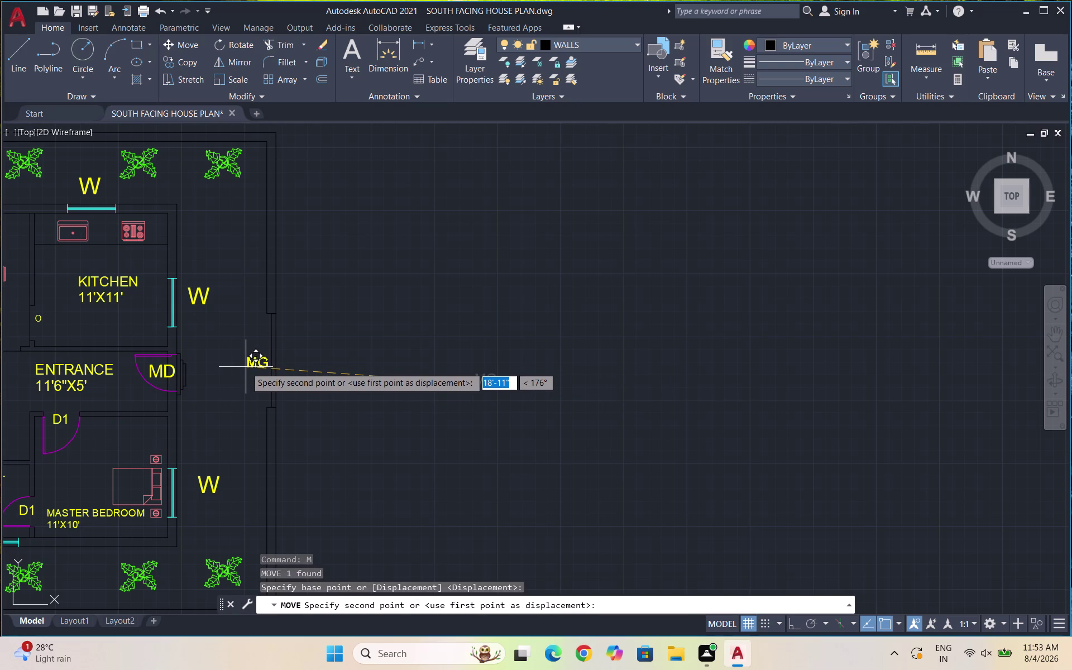
click(246, 367)
scroll(down, 3)
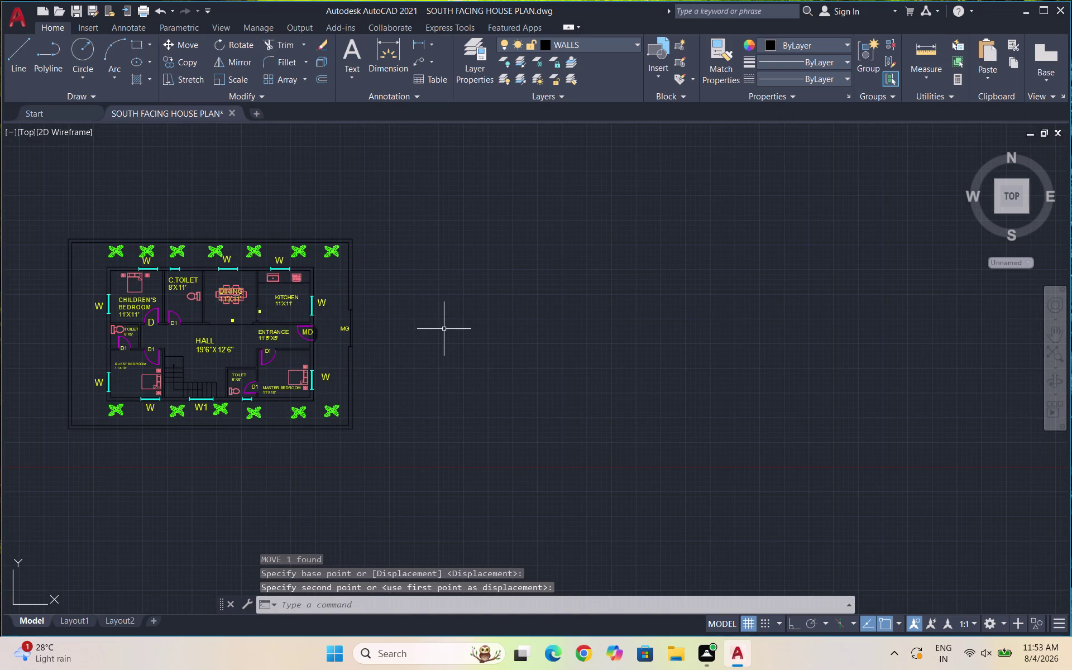
Zoom in at MD and draw a short line across the door opening.
scroll(up, 3)
scroll(up, 3)
scroll(up, 3)
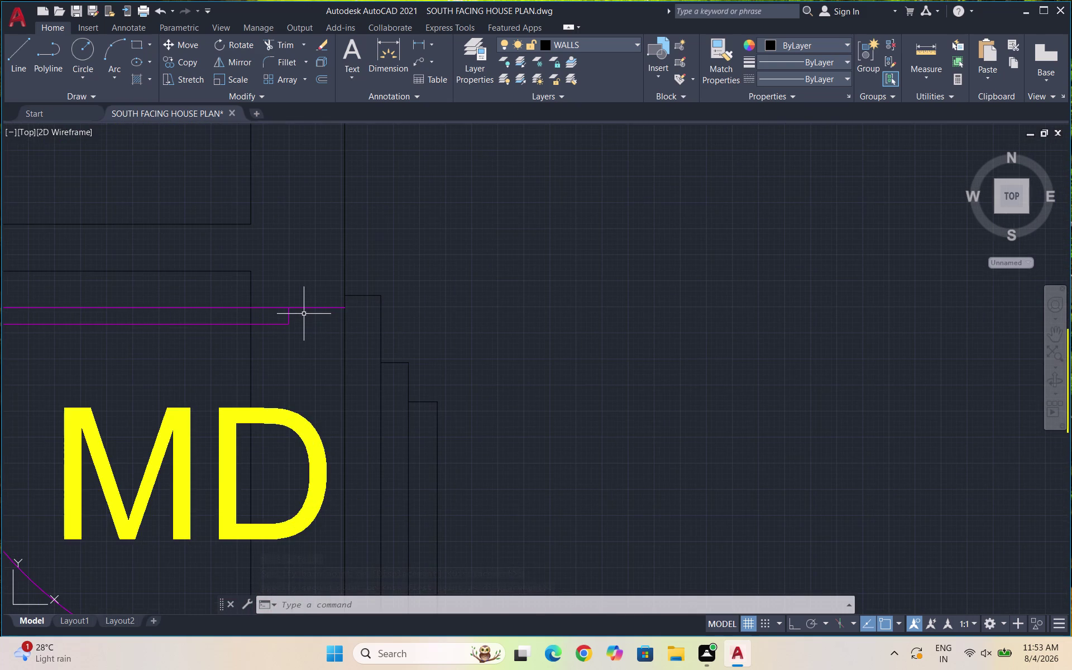
key(l)
key(Return)
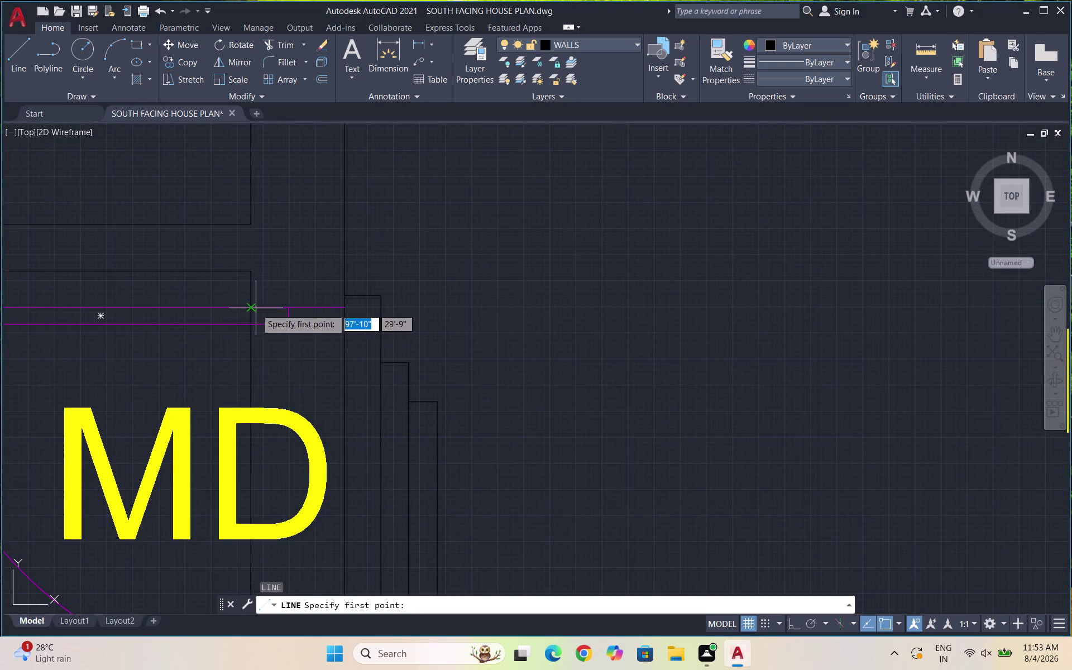
click(253, 309)
click(342, 308)
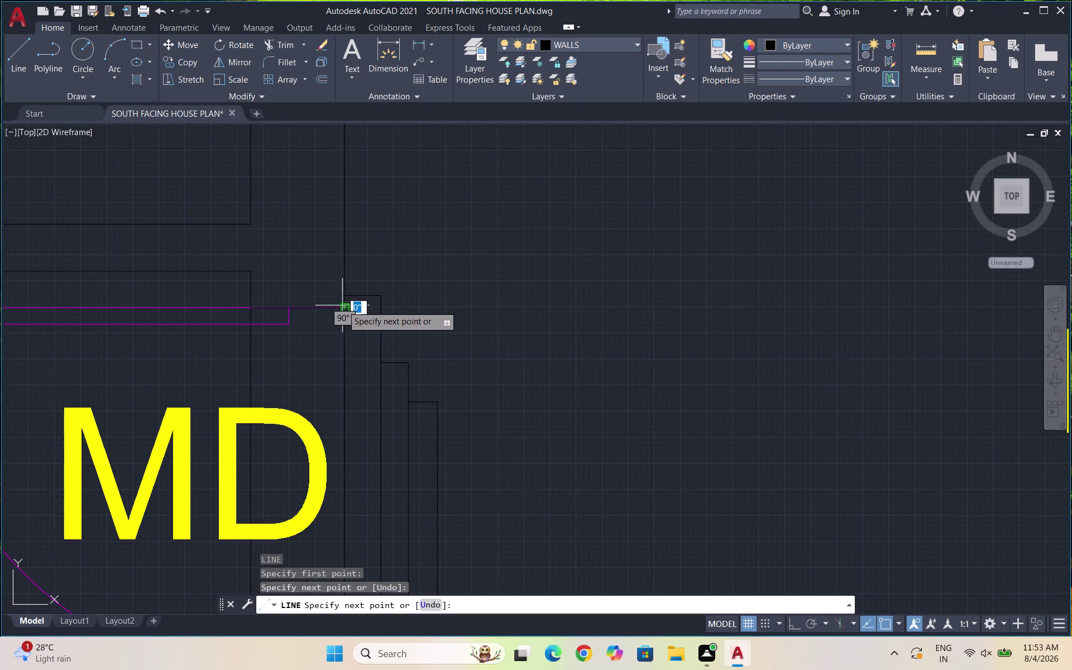
key(space)
Draw a second line from the door swing's end to the wall edge.
scroll(down, 3)
scroll(up, 3)
scroll(up, 3)
key(space)
click(326, 310)
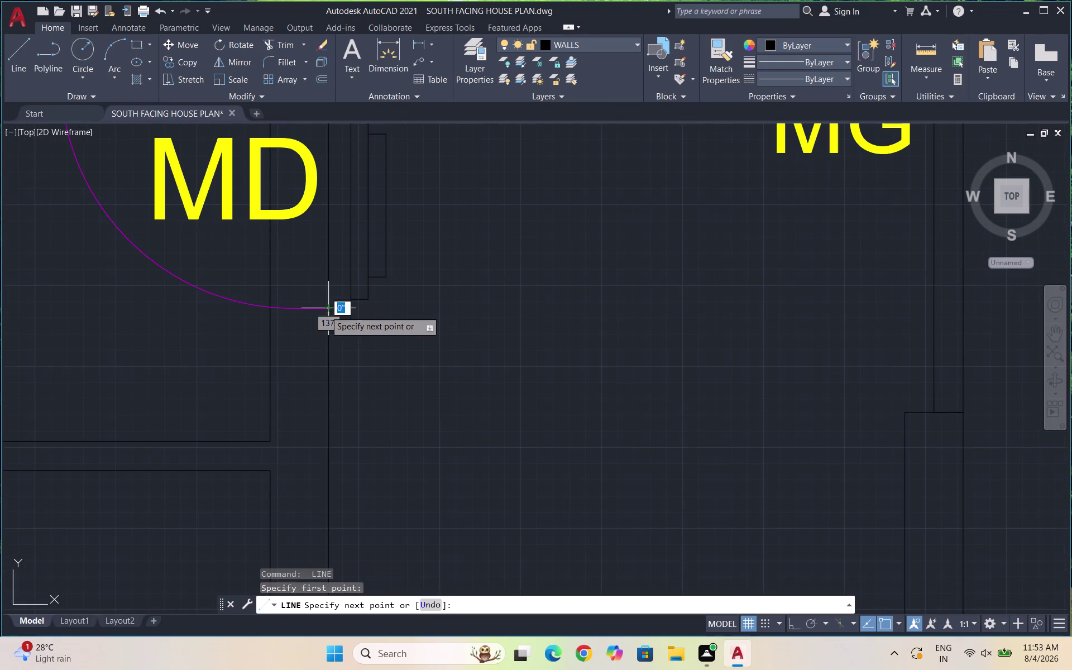
click(268, 307)
key(space)
scroll(down, 3)
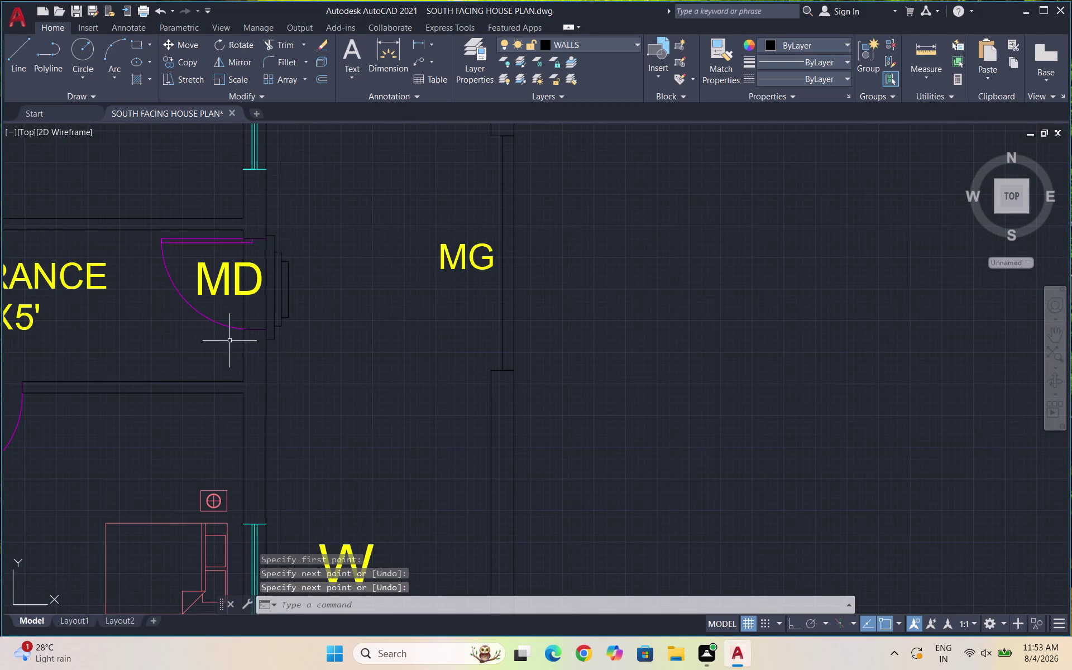
Trim the three leftover wall ends around the MD door swing with TR.
text(TR)
key(Return)
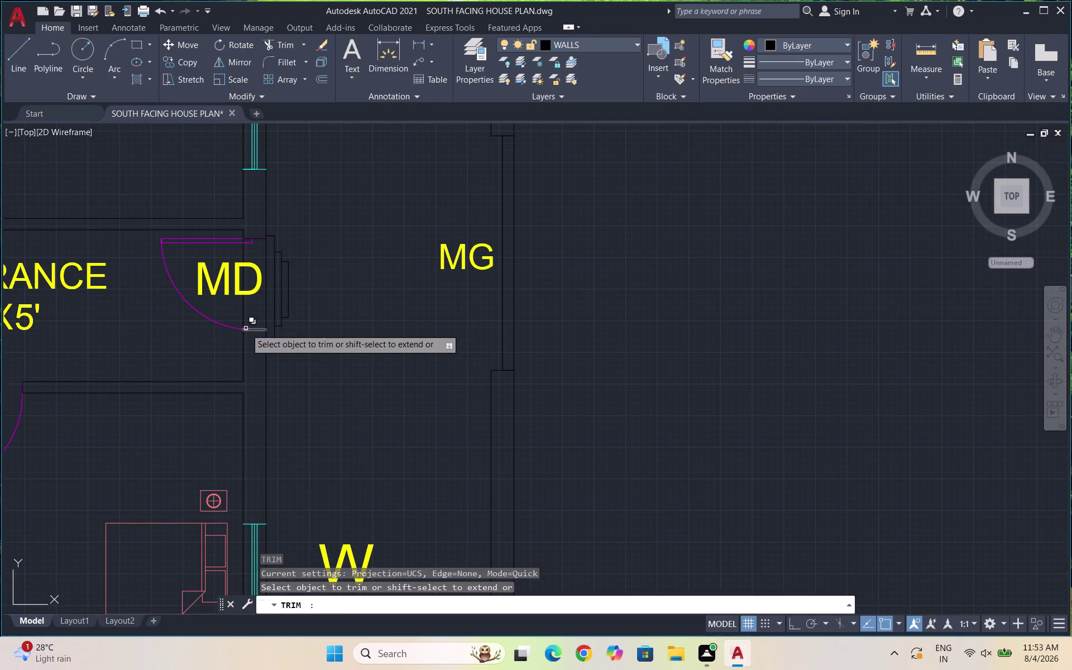
key(Return)
click(244, 309)
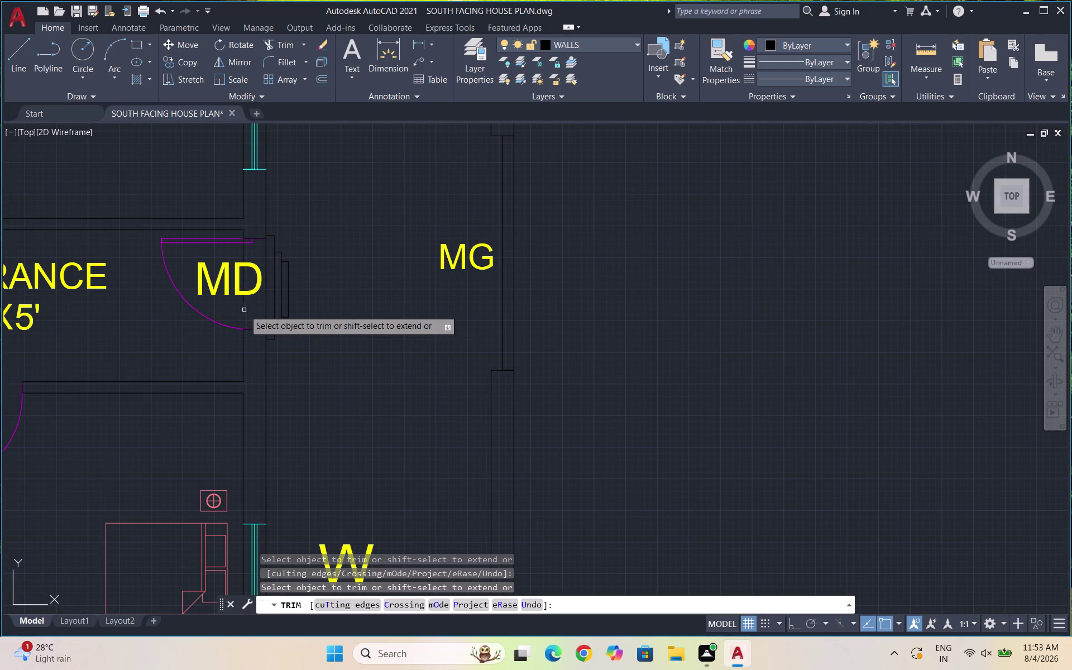
click(244, 303)
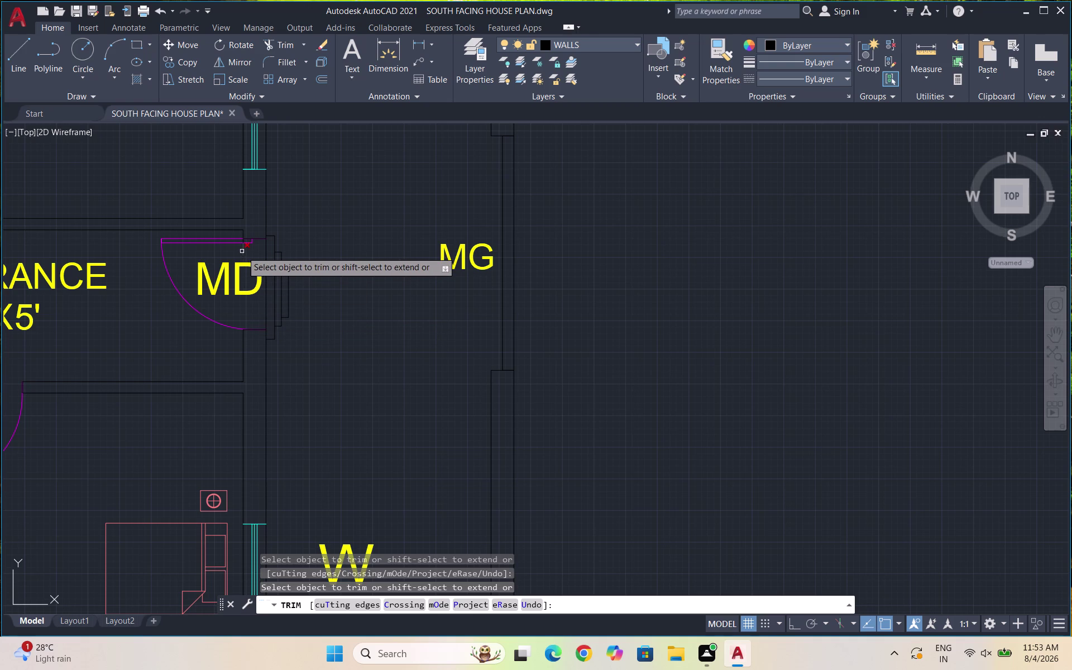
click(241, 251)
key(Escape)
scroll(down, 3)
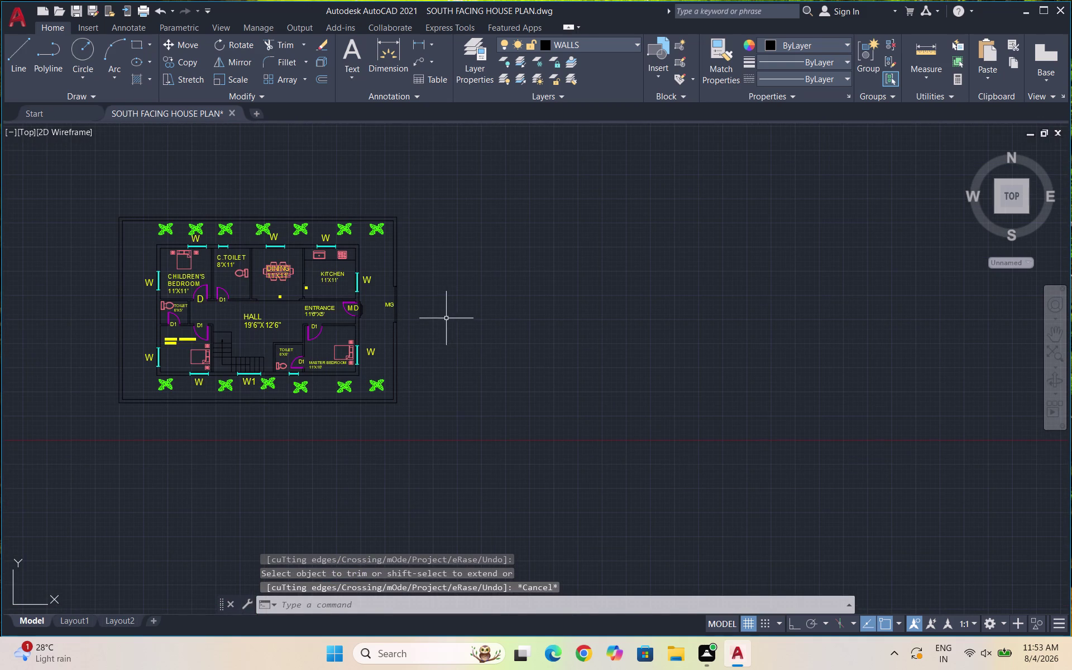
scroll(down, 3)
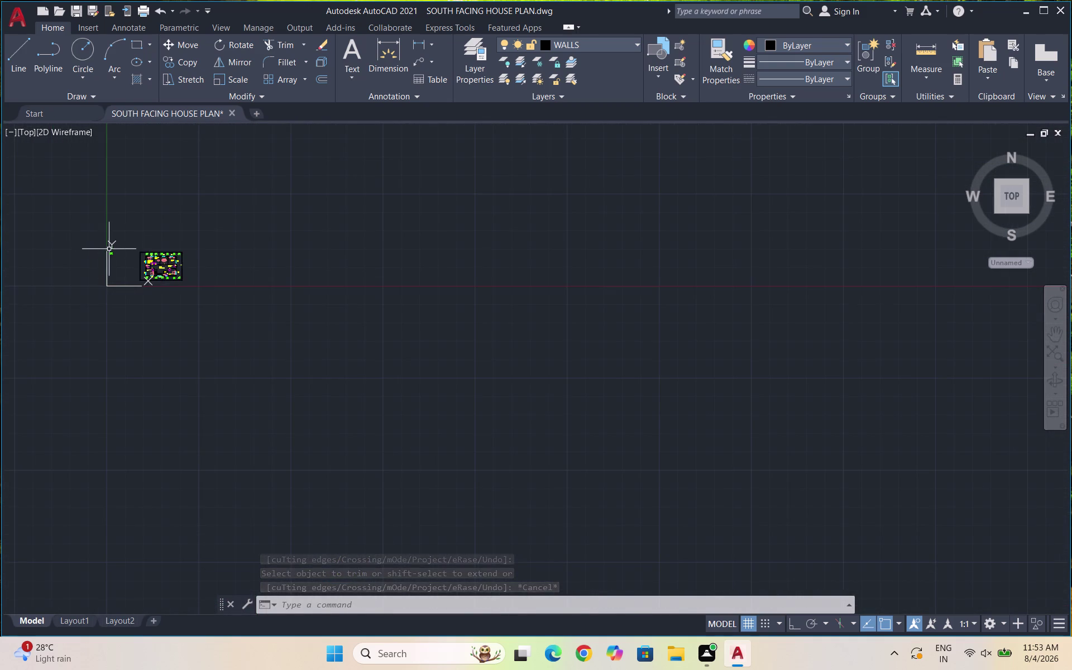
Window-select and erase the stray rubber plant symbol left of the plan.
scroll(up, 3)
scroll(up, 3)
drag(134, 333, 93, 308)
click(44, 281)
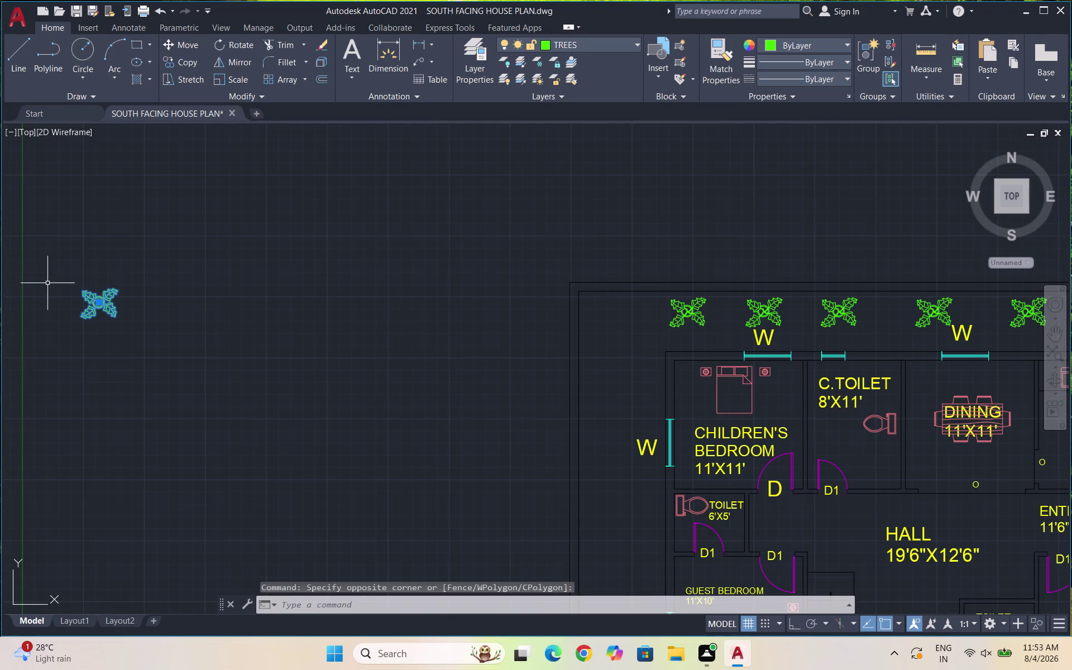
key(Delete)
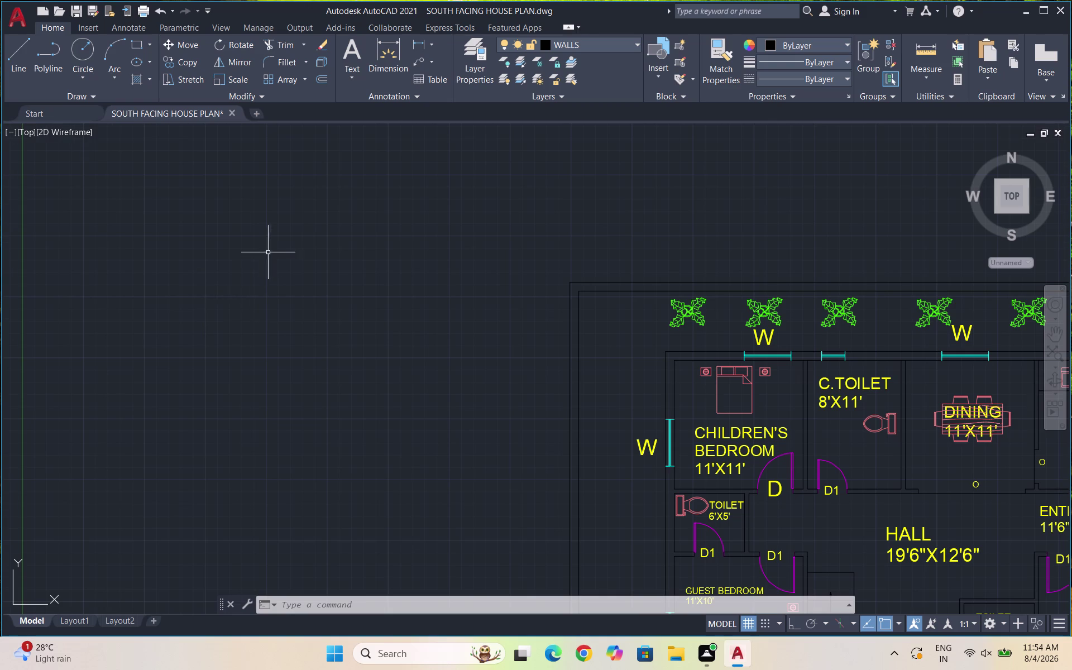
scroll(down, 3)
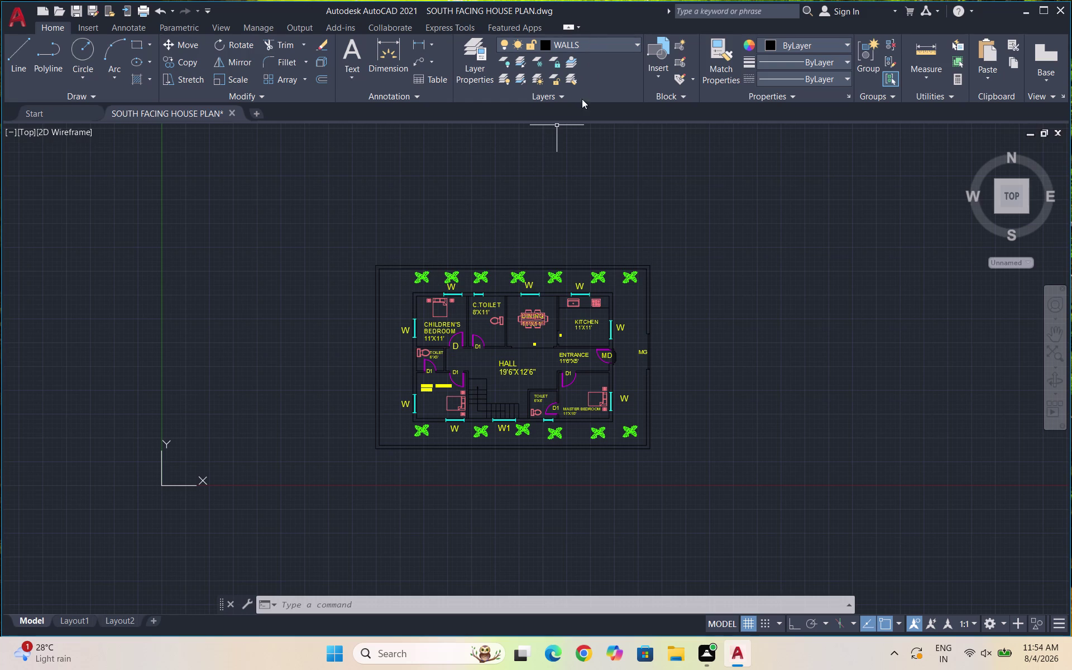
Put new text on the TEXT layer, then cancel the first text placement.
text(DT)
key(Return)
click(628, 46)
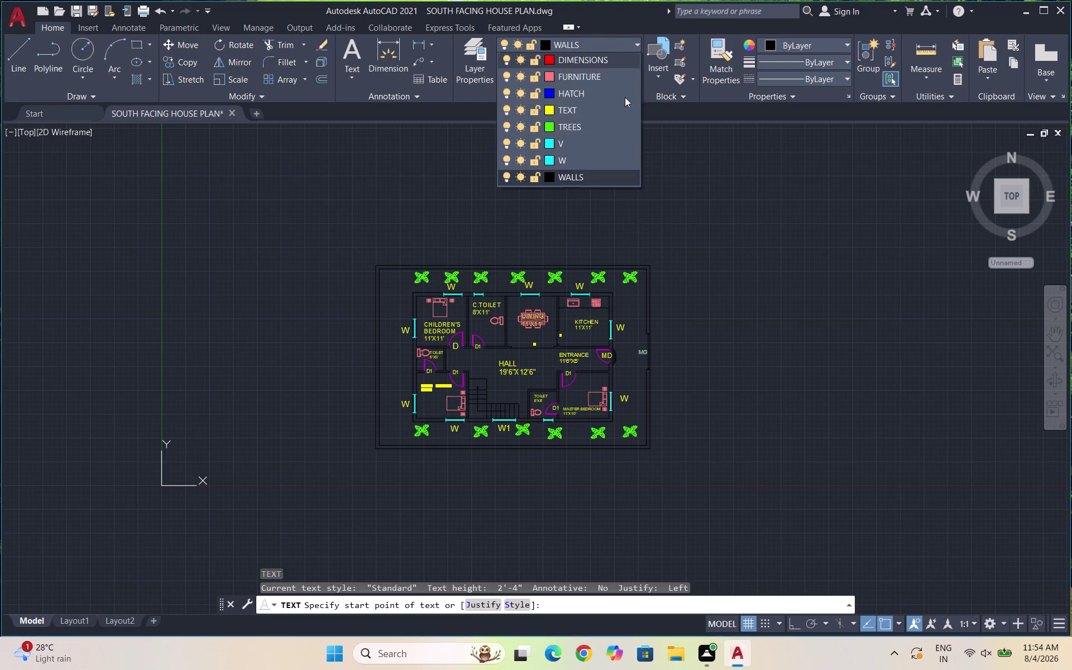
click(589, 145)
click(448, 196)
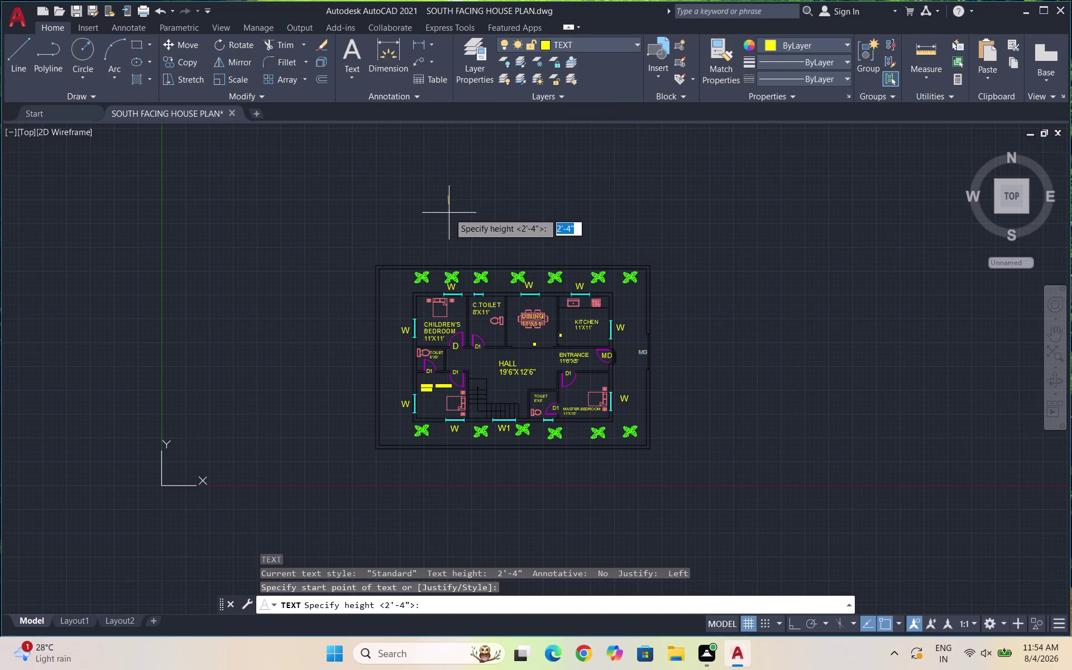
click(448, 213)
click(448, 211)
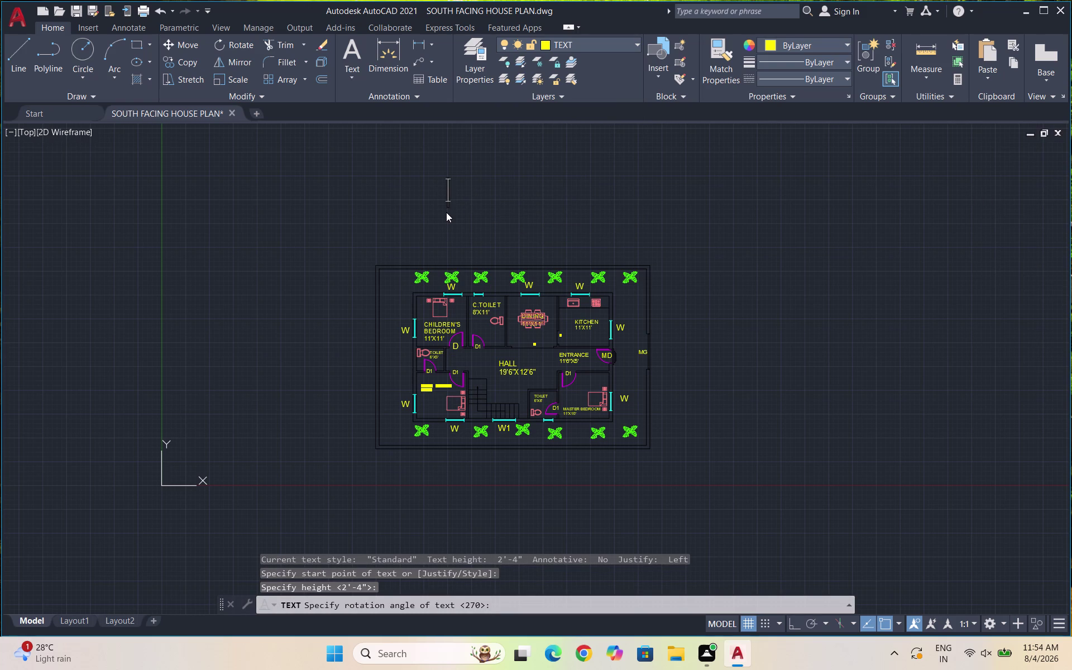
key(F8)
key(Escape)
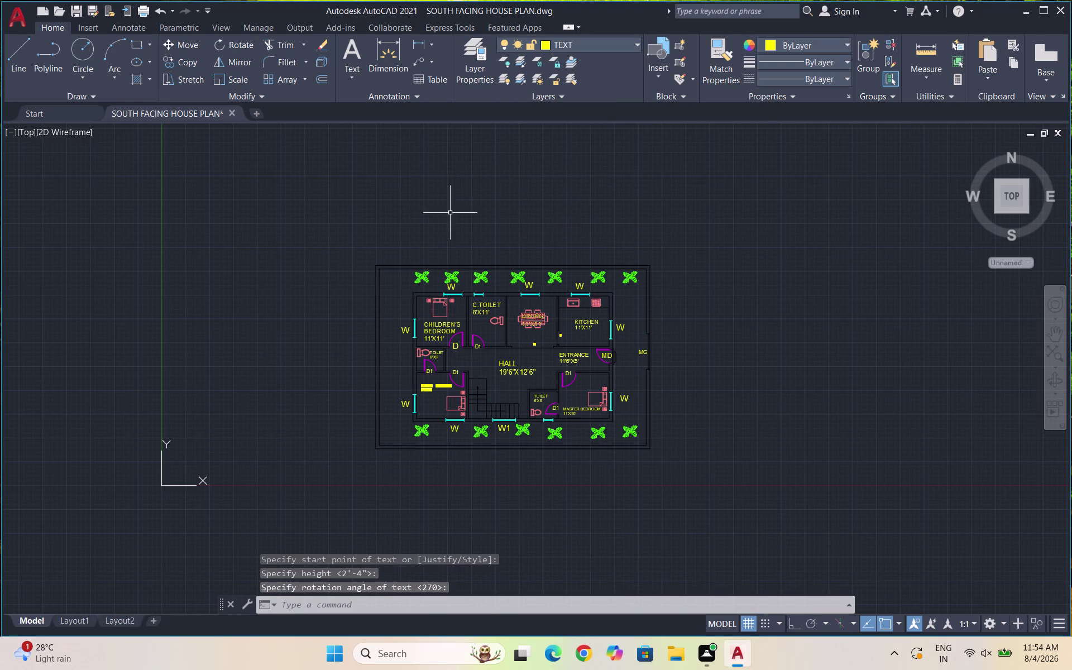
key(Escape)
key(Escape)
Try a first GROUND FLOOR PLAN title above the plan, fixing typing mistakes.
text(D)
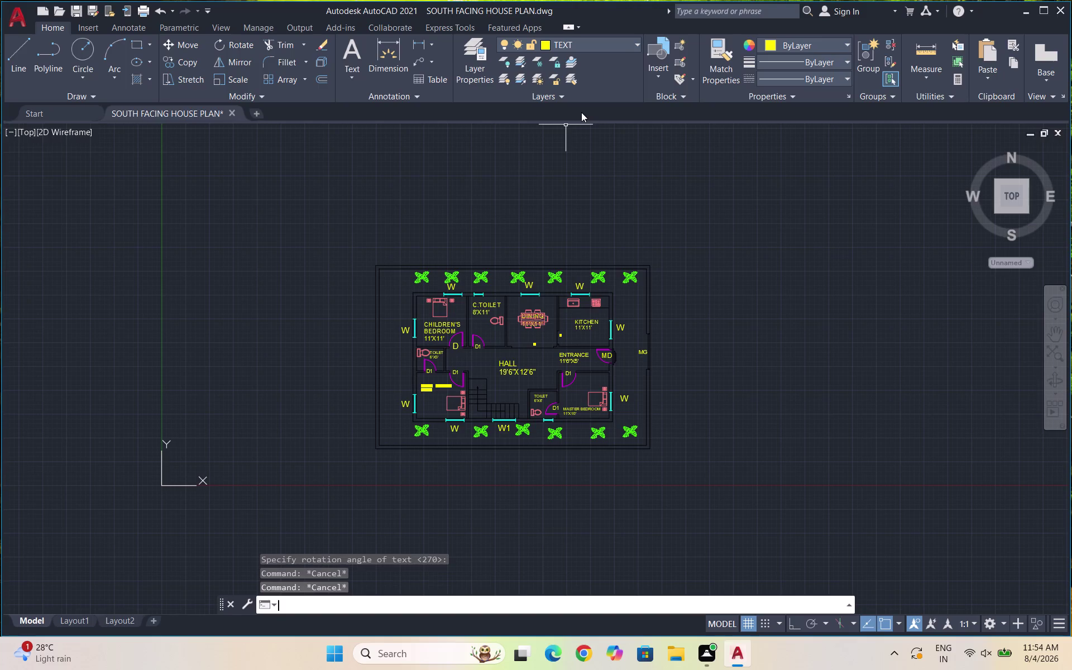
text(T)
key(Return)
key(F8)
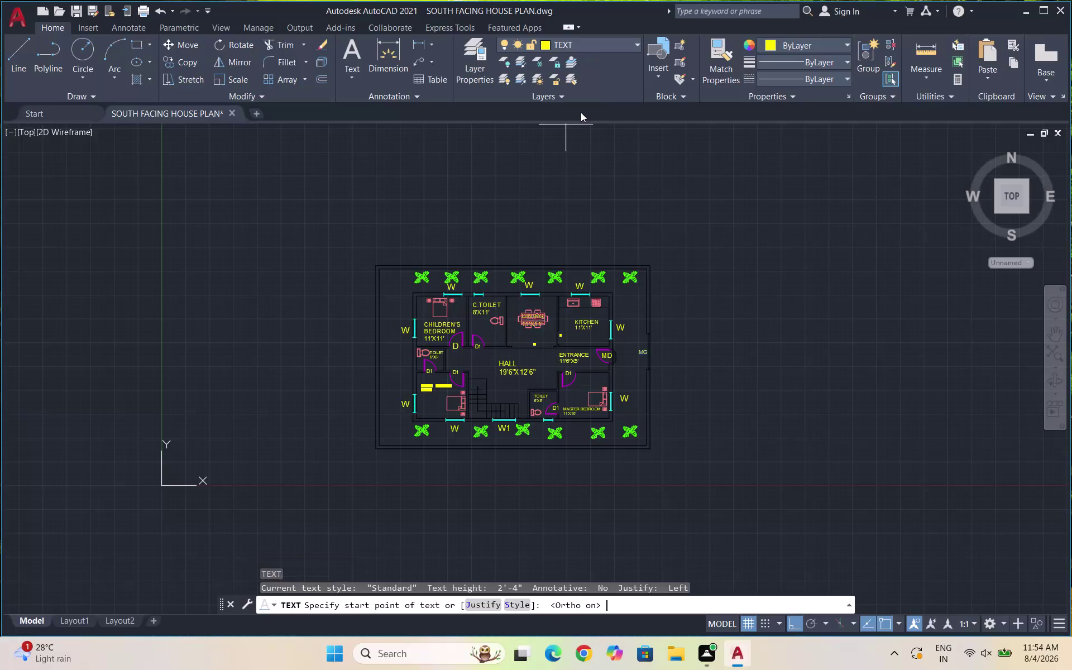
click(439, 190)
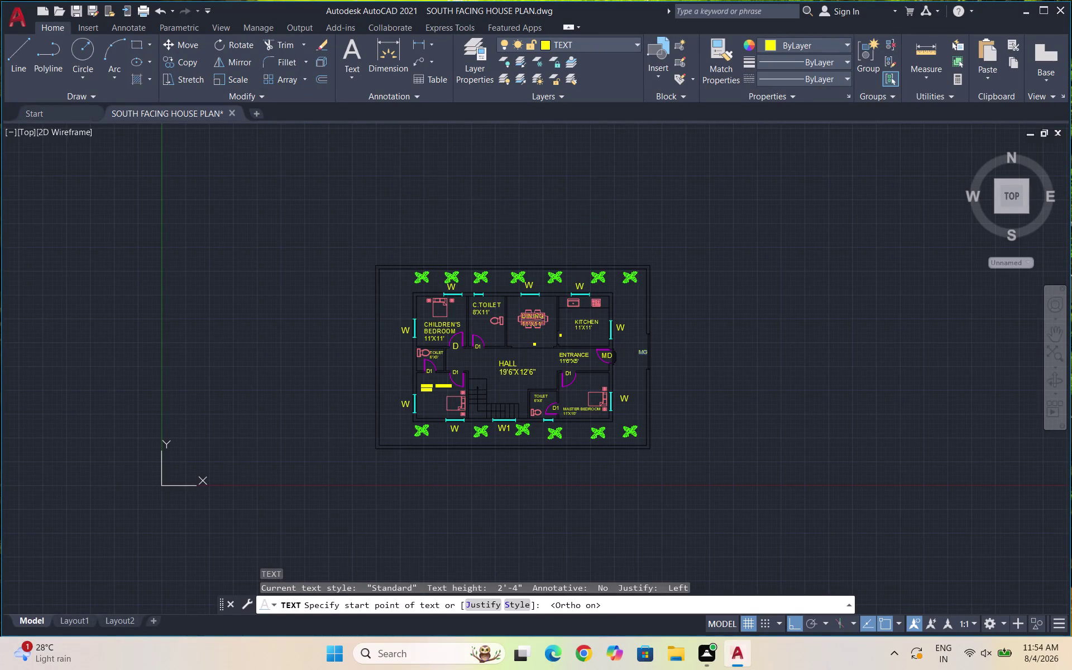
double_click(440, 204)
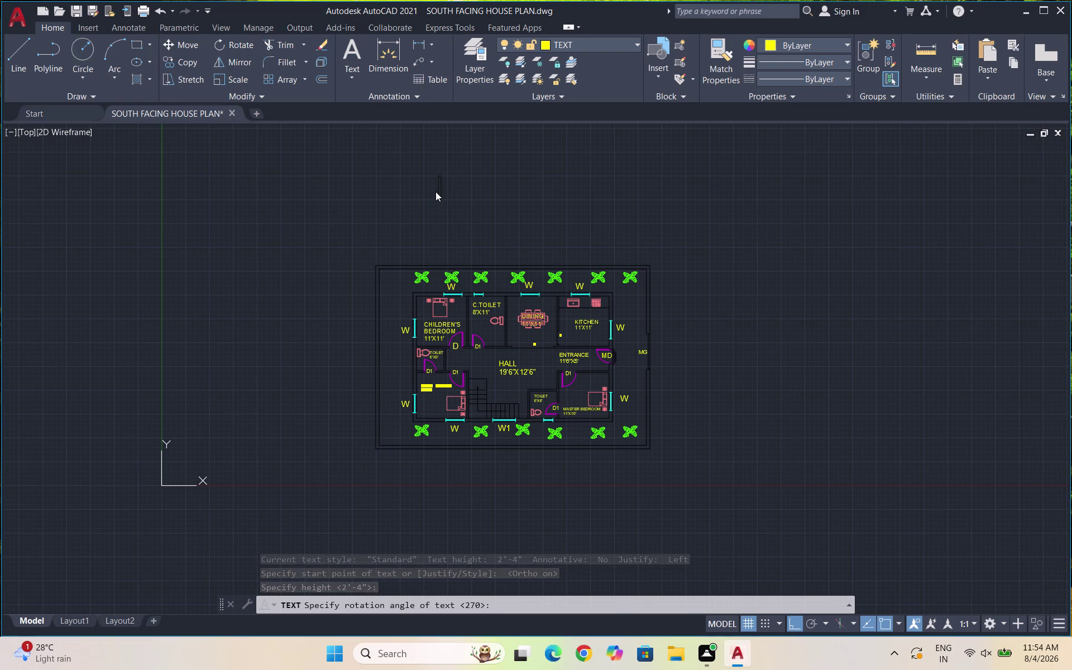
key(g)
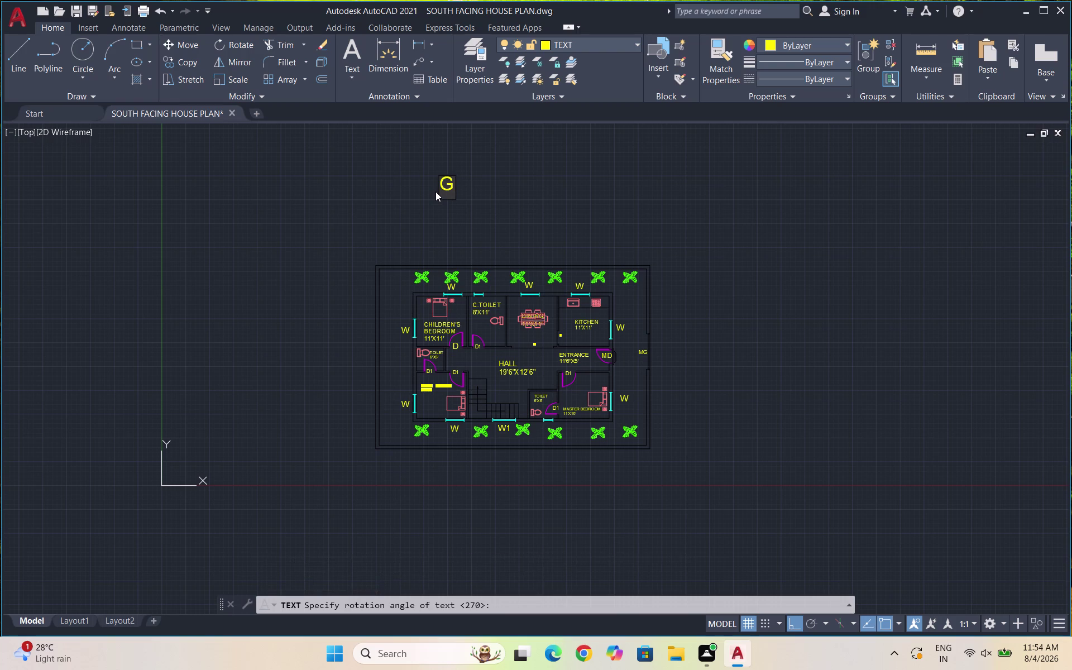
text(RO)
text(UND FLO)
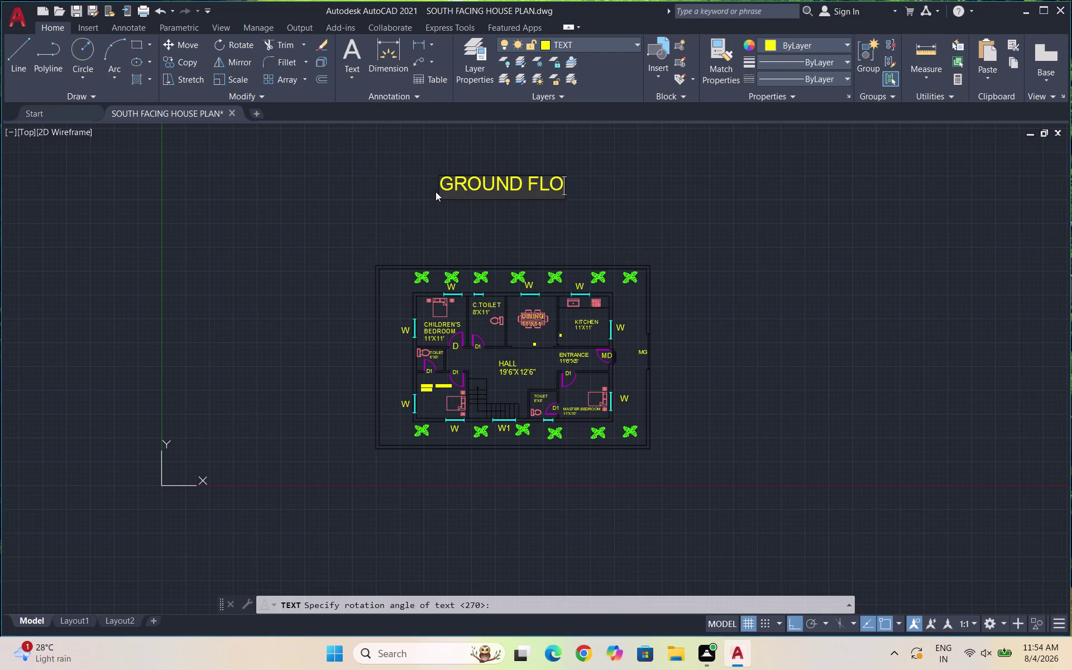
text(ORPL)
key(BackSpace)
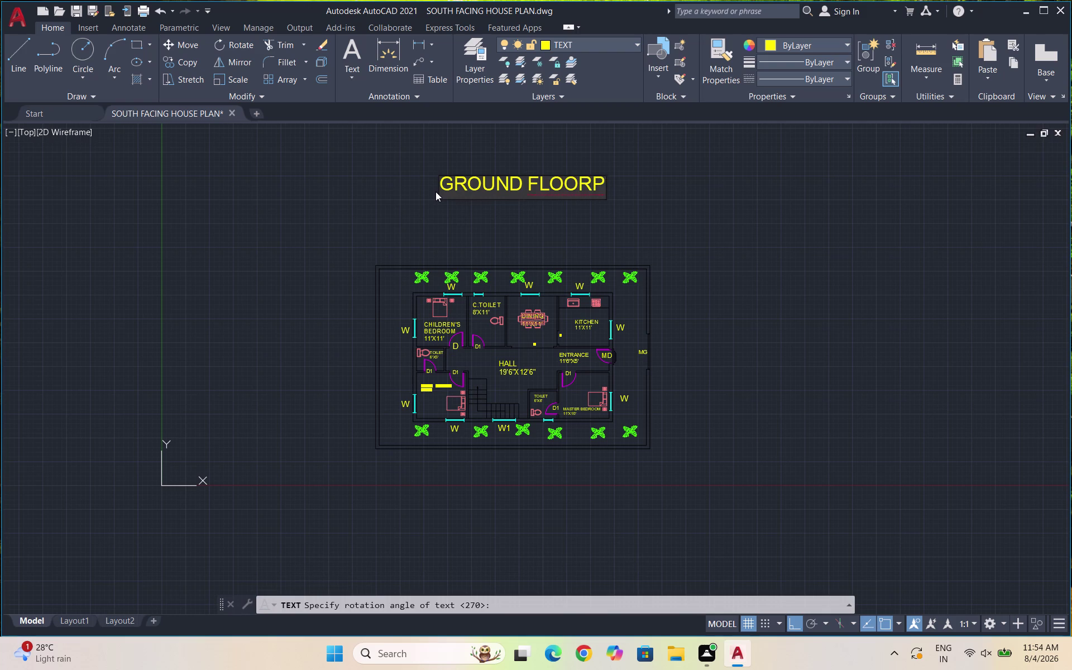
key(BackSpace)
key(space)
text(PL)
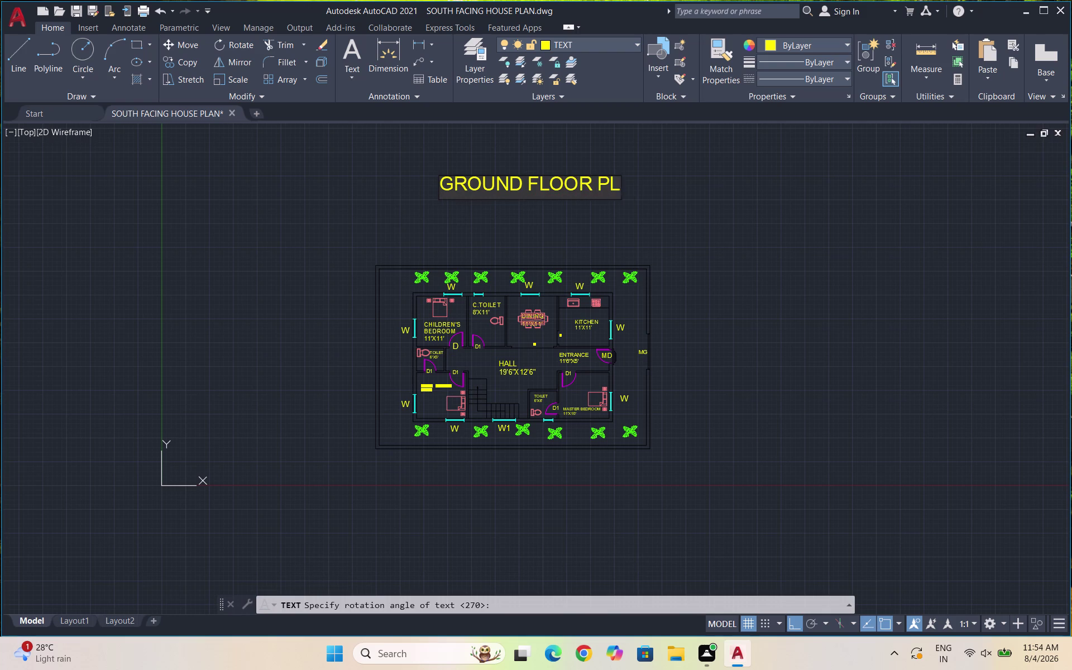
text(AN)
key(space)
key(Escape)
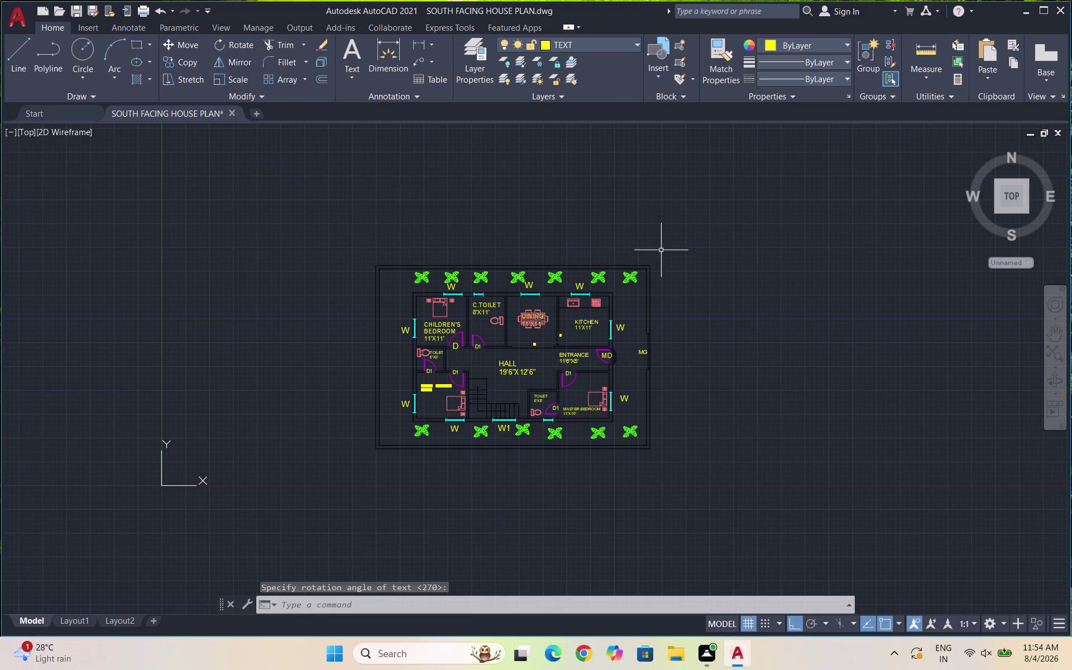
scroll(down, 3)
scroll(up, 3)
scroll(up, 3)
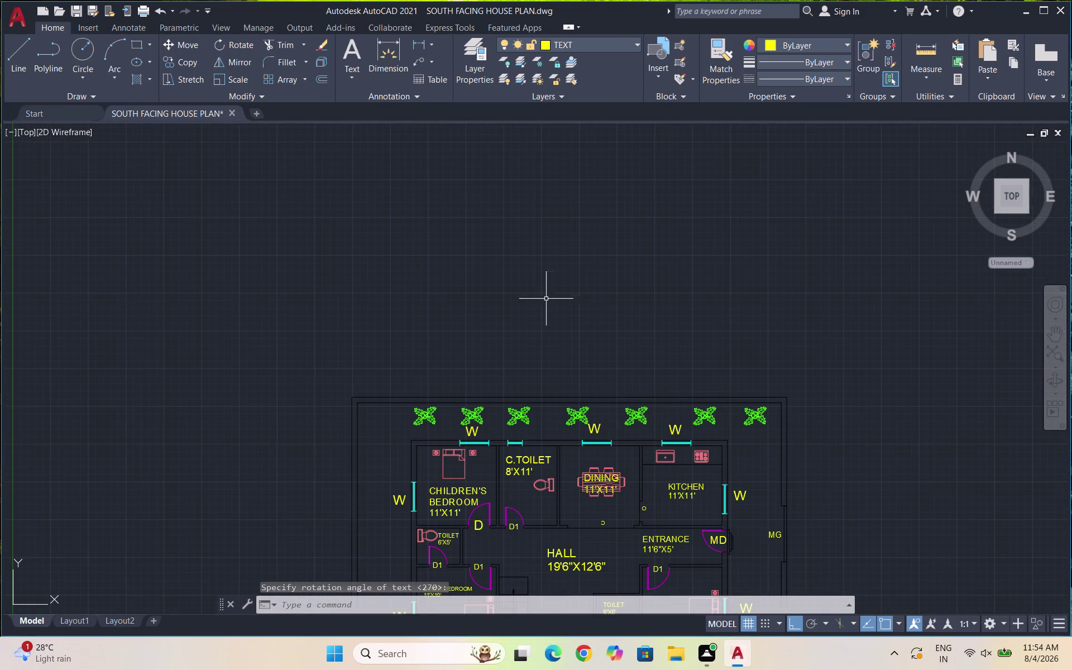
Place the GROUND FLOOR PLAN title above the plan at default height and rotation.
key(d)
key(t)
key(Return)
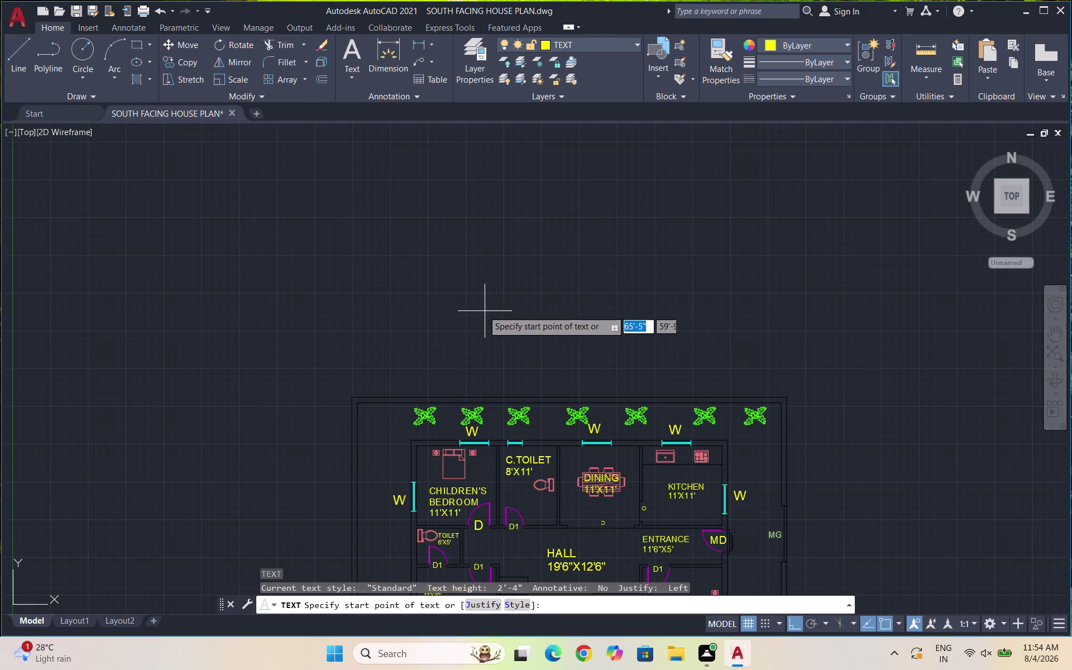
click(448, 298)
triple_click(448, 317)
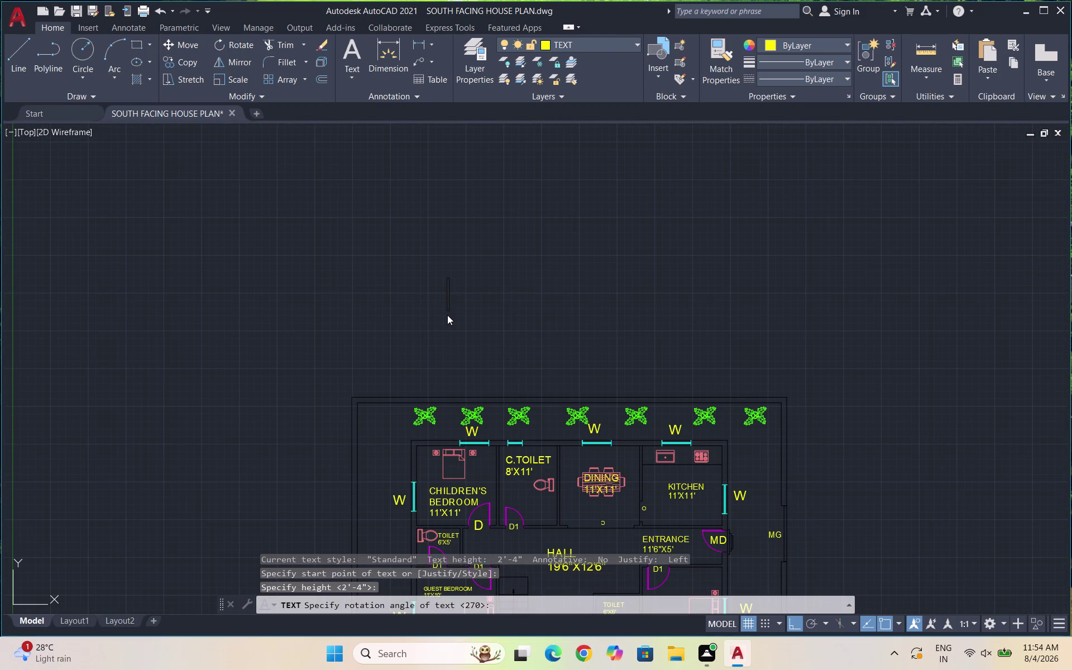
text(GROUN)
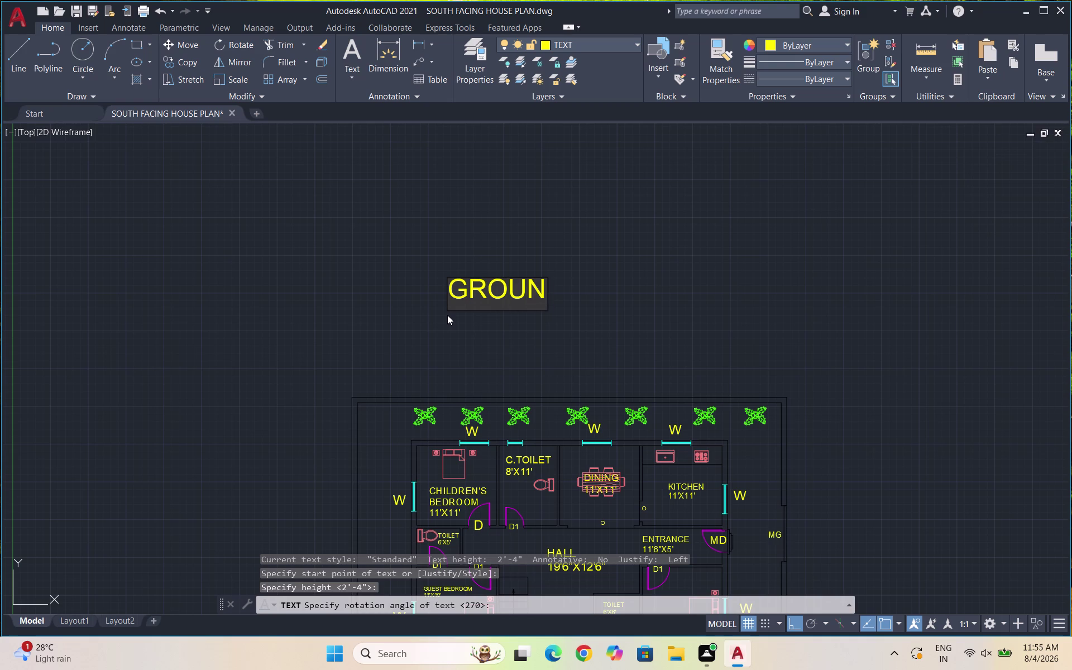
text(D FLOOR)
key(space)
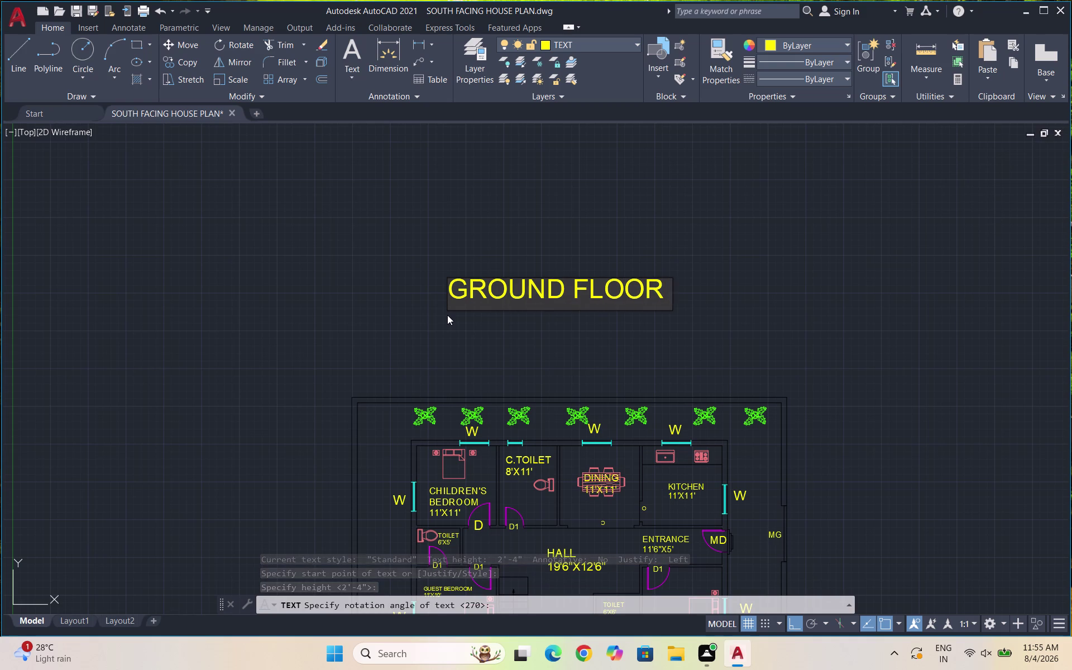
text(PLAN)
click(768, 334)
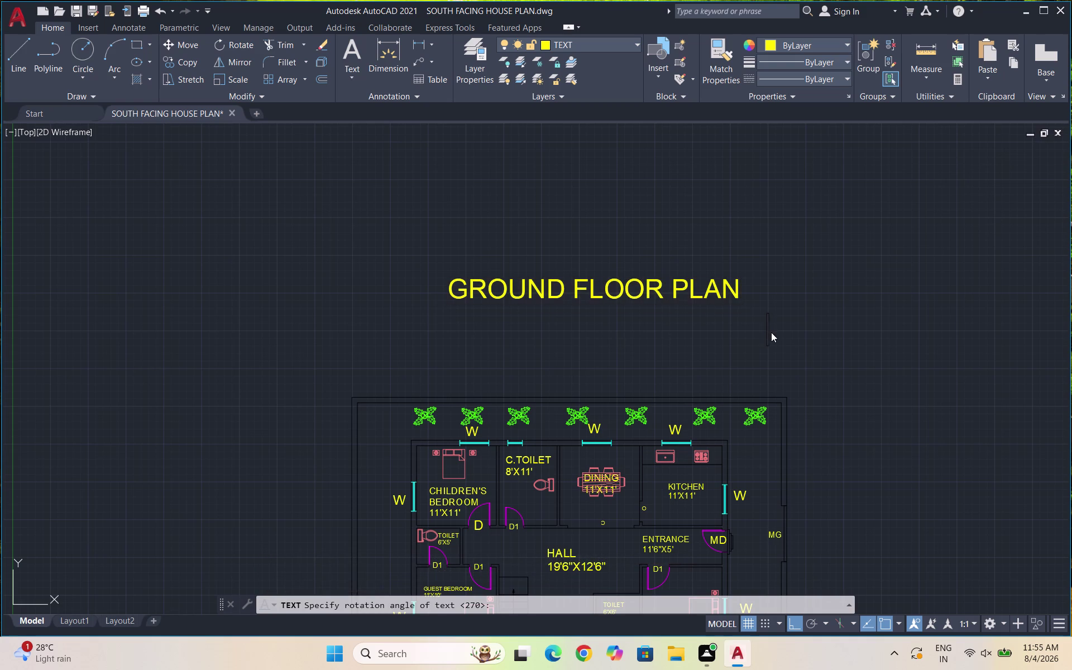
key(Escape)
Select the GROUND FLOOR PLAN title and start rotating it.
drag(518, 323, 488, 317)
click(448, 317)
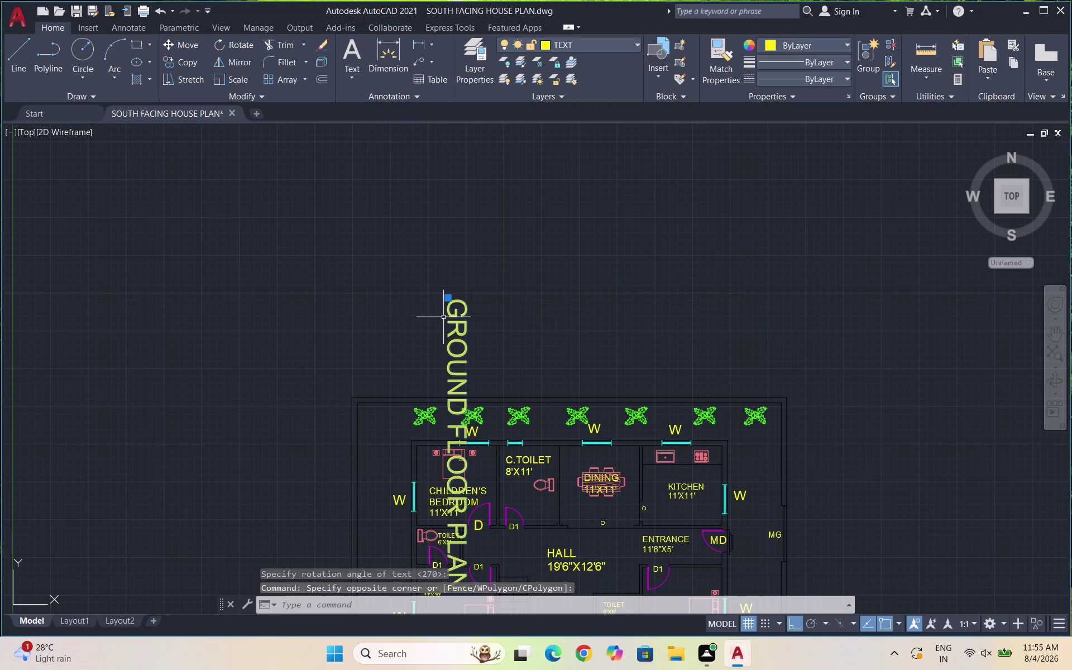
text(RO)
key(Return)
Rotate the GROUND FLOOR PLAN title so it reads horizontally.
click(450, 299)
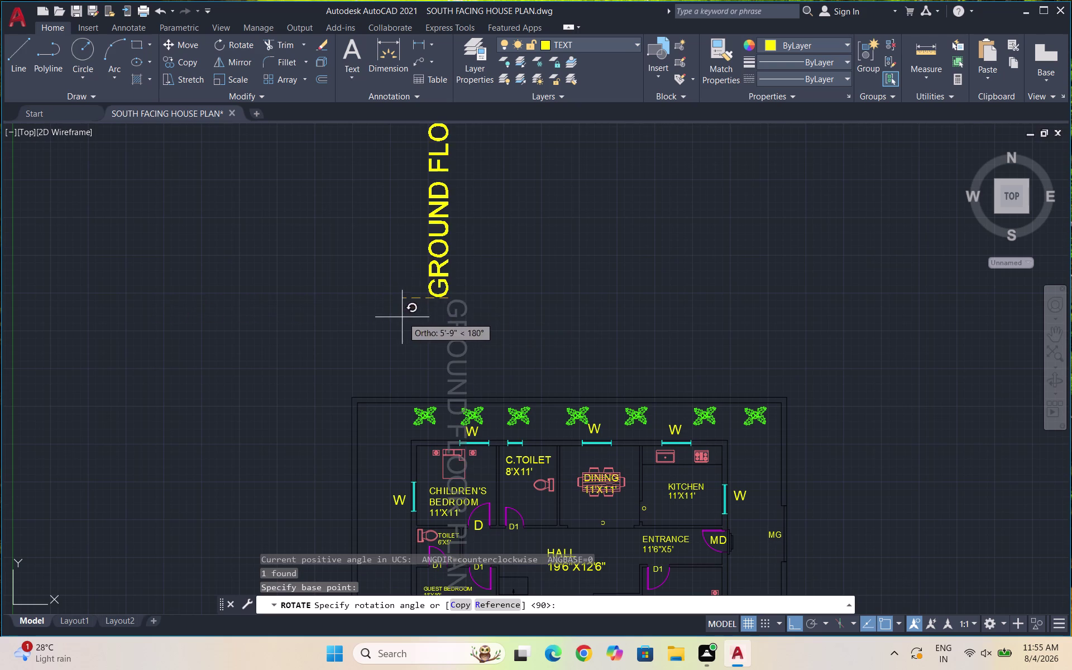
click(420, 247)
scroll(down, 3)
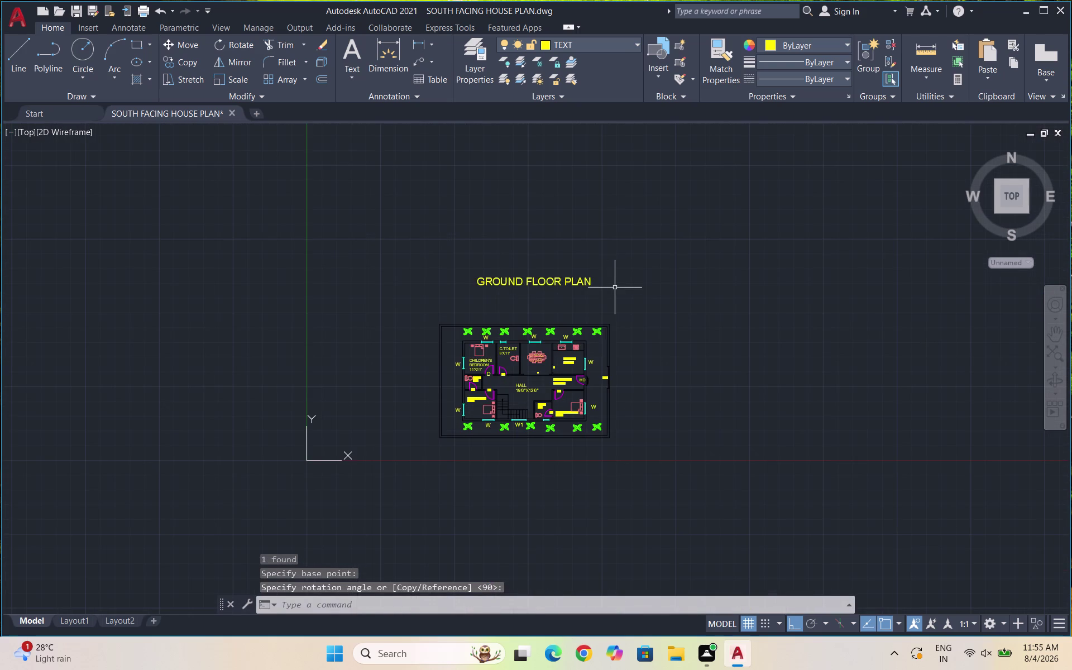
With Ortho off, move the title to sit centred above the plan.
drag(615, 288, 579, 288)
click(445, 273)
key(m)
key(Return)
scroll(up, 3)
click(504, 268)
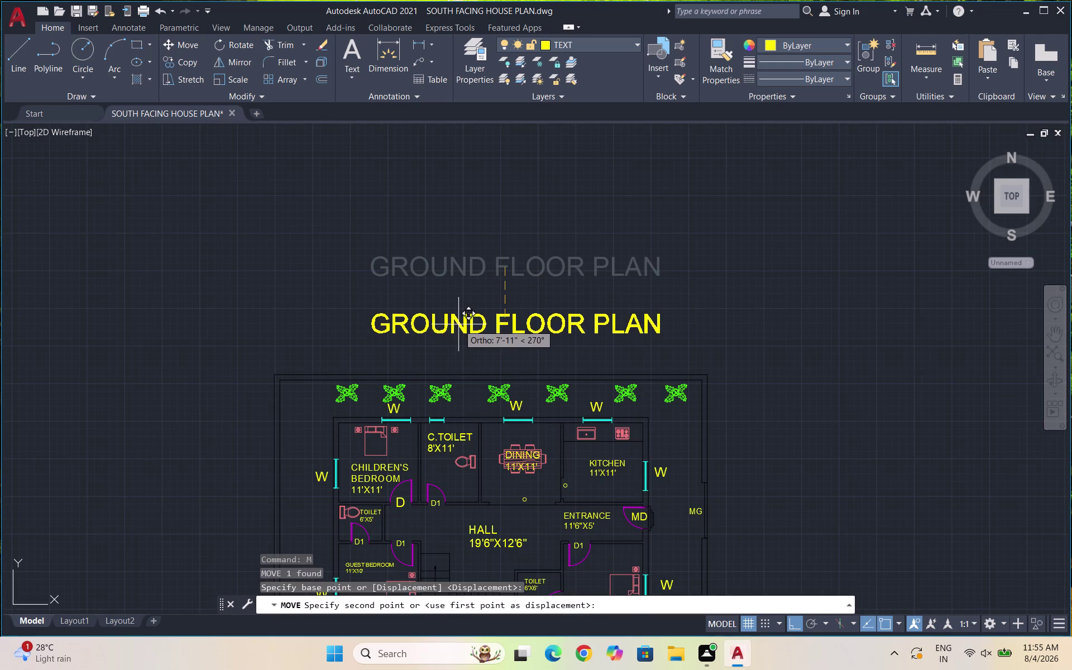
key(F8)
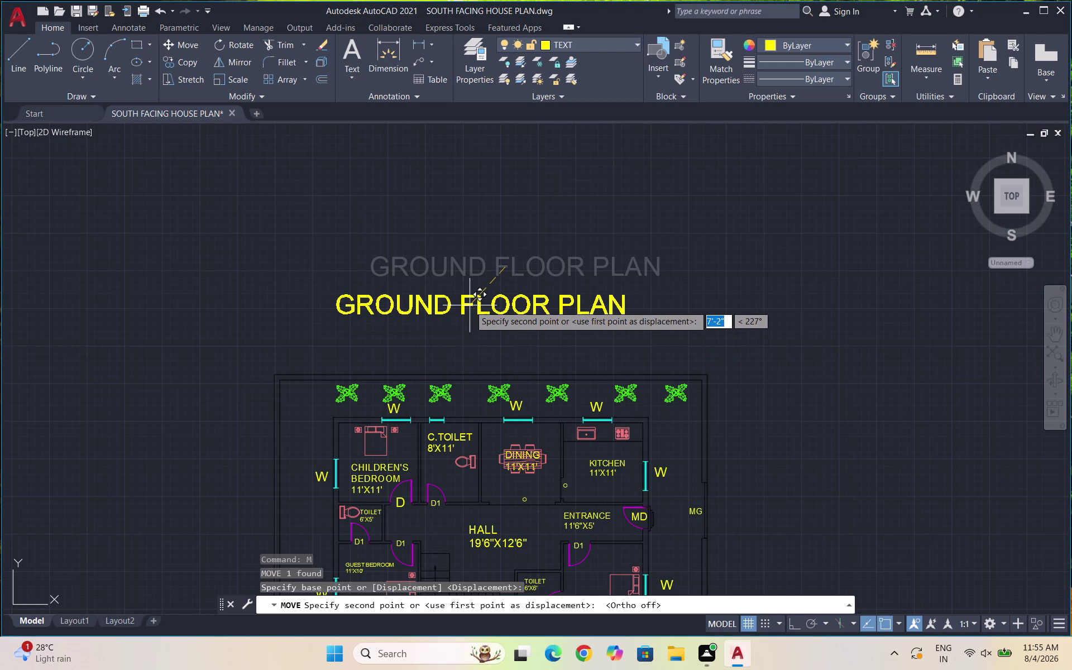
click(469, 305)
key(Escape)
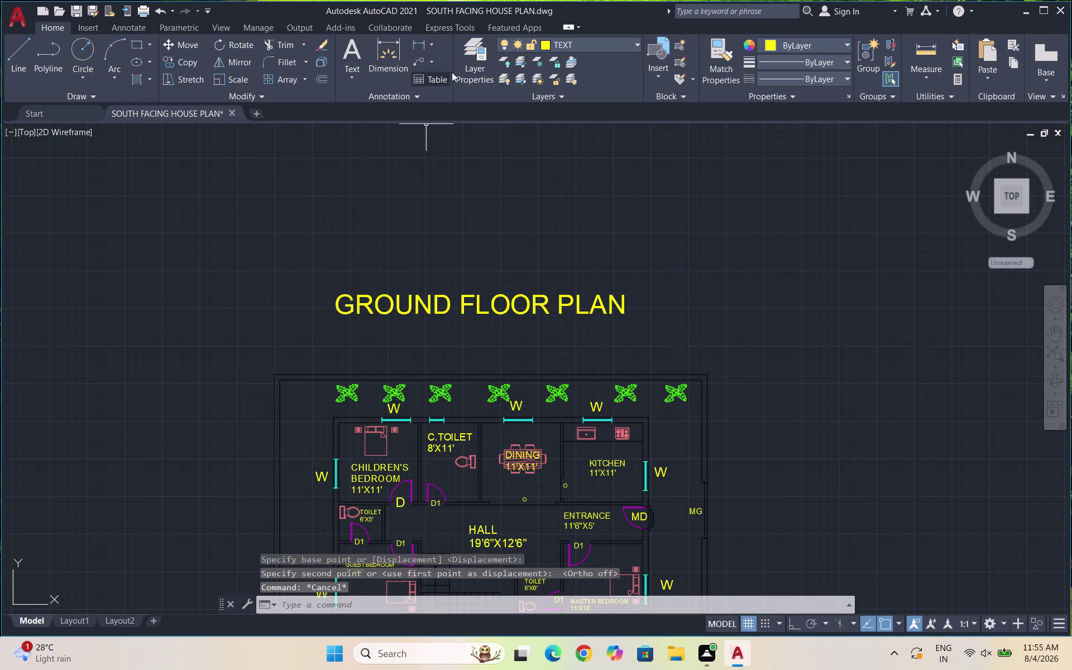
click(416, 45)
Add the 60' linear dimension above the plan's top edge and open Dimension Style Manager.
scroll(up, 3)
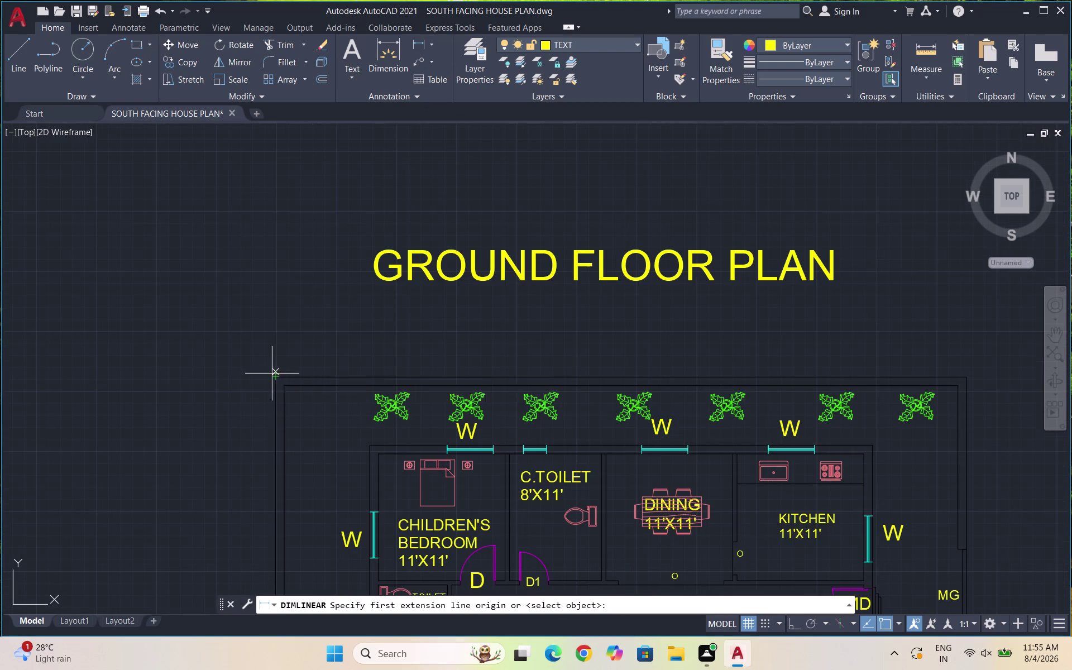
click(273, 376)
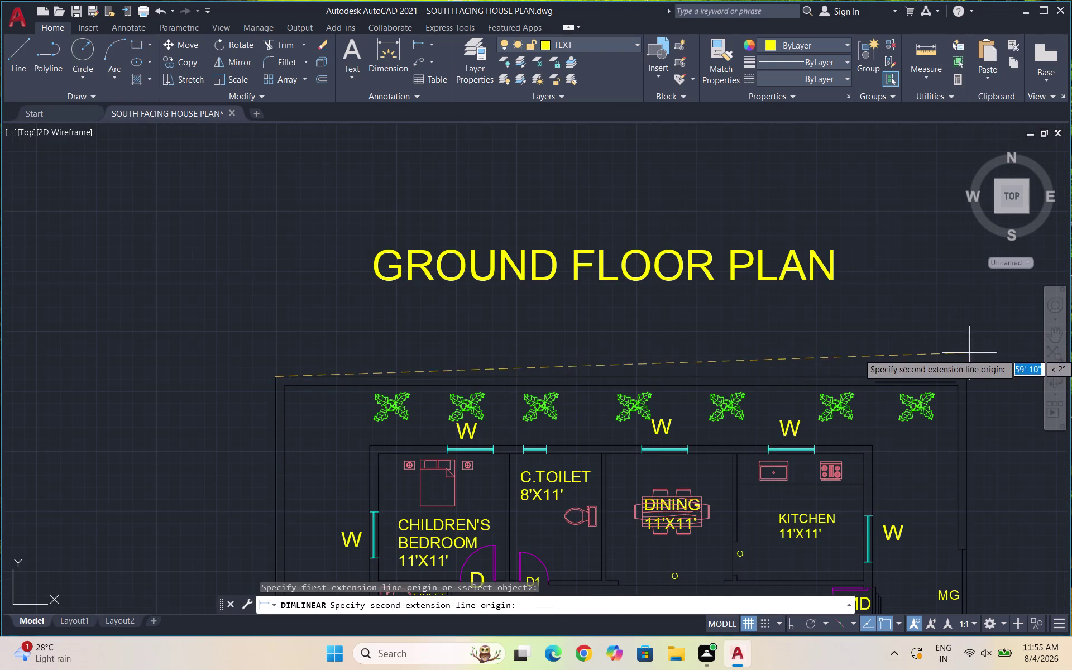
click(965, 378)
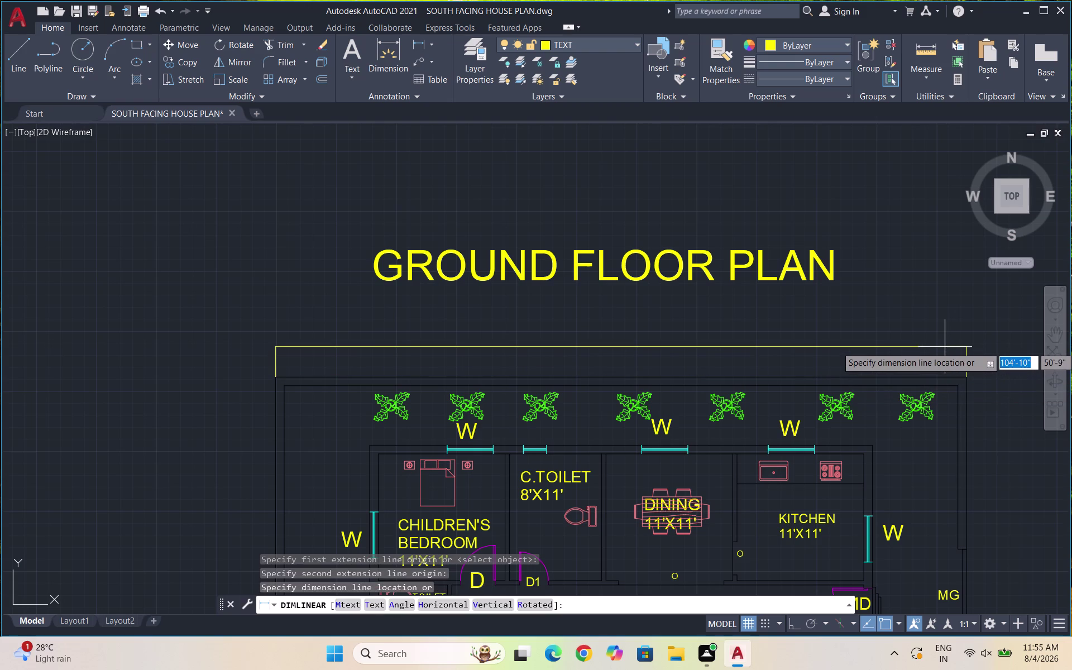
click(944, 346)
key(Escape)
key(d)
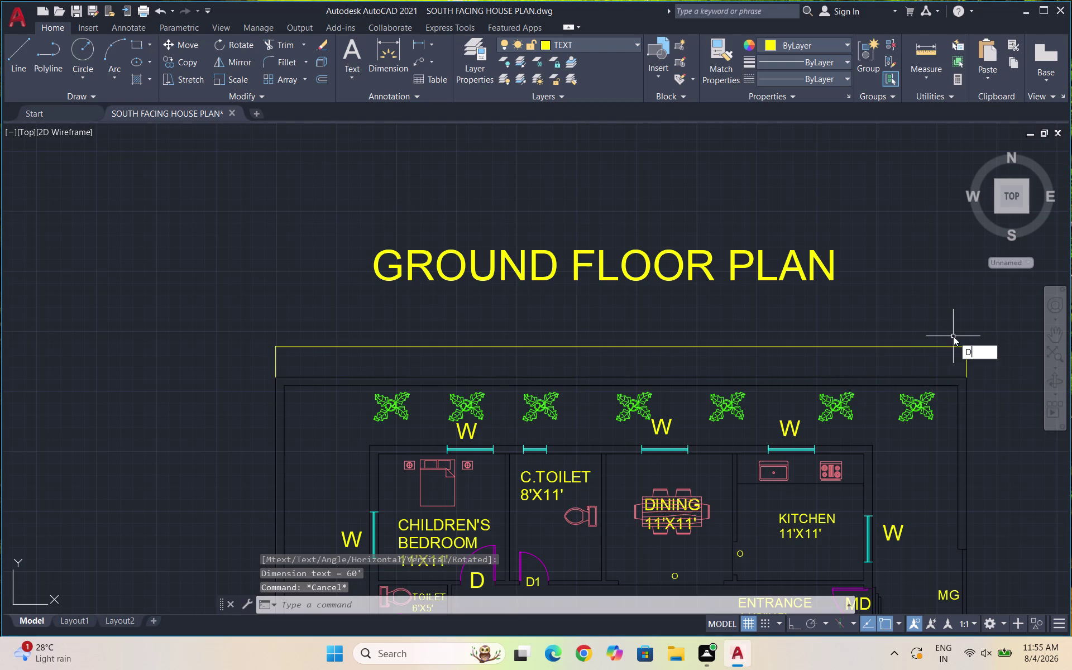
key(Return)
Set the Standard style's text height to 25', after trying 20 and 30.
click(691, 300)
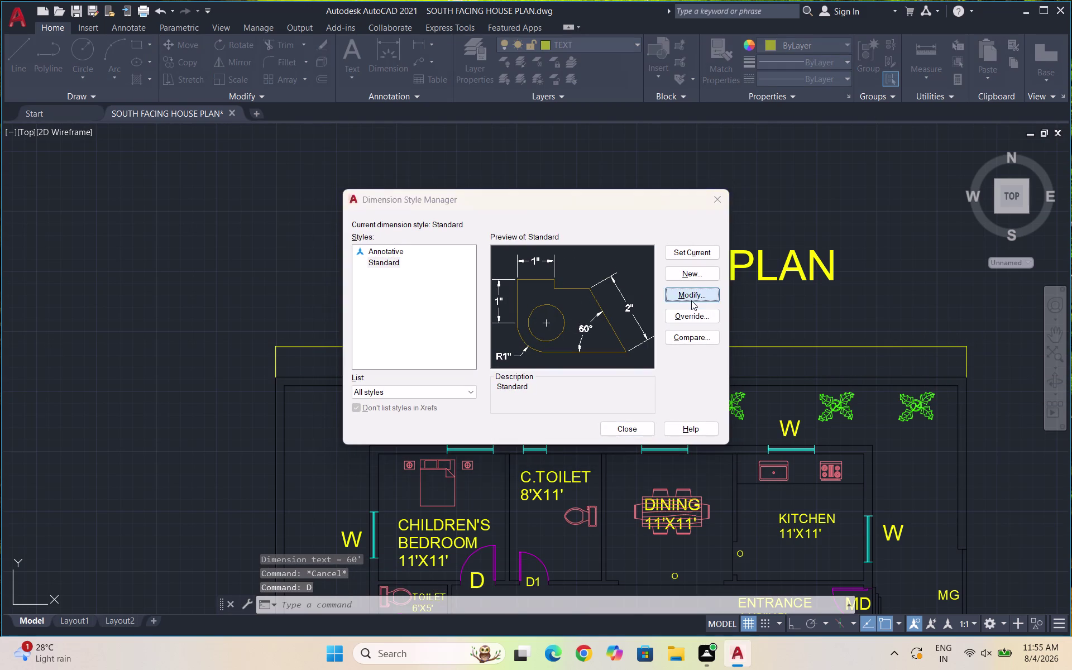
click(445, 173)
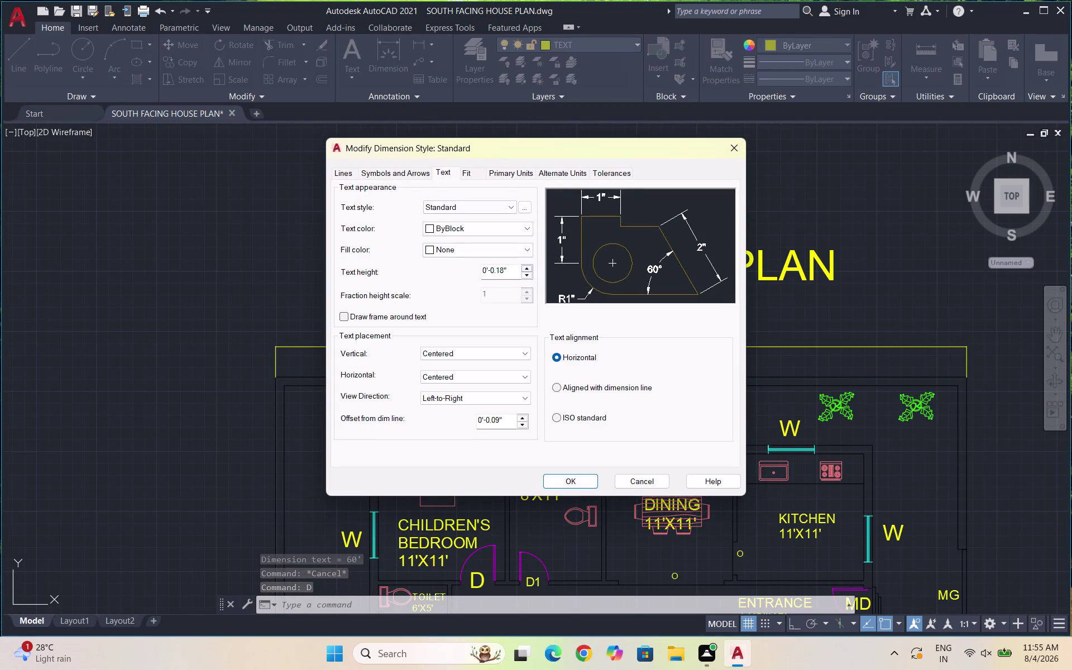
drag(509, 269, 444, 269)
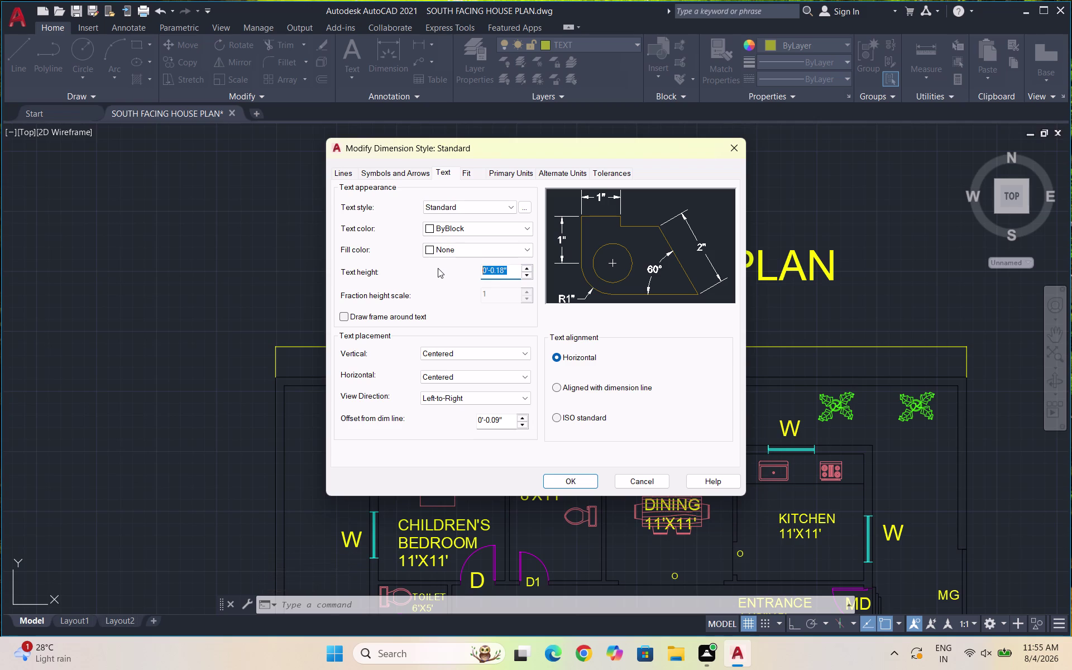
text(20)
key(Return)
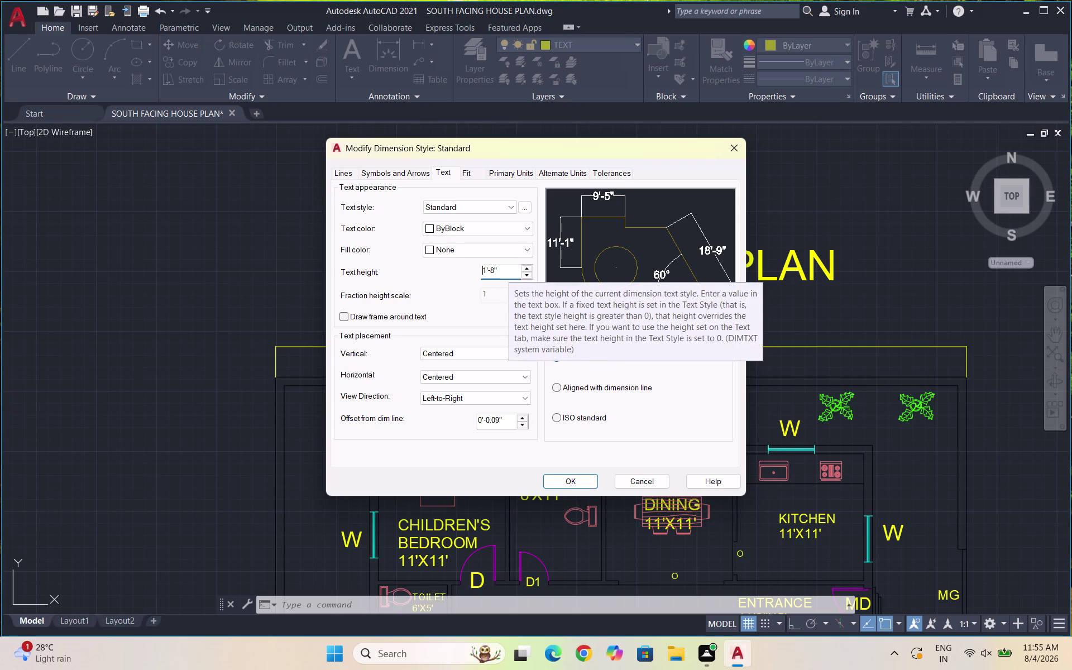
drag(502, 270, 469, 264)
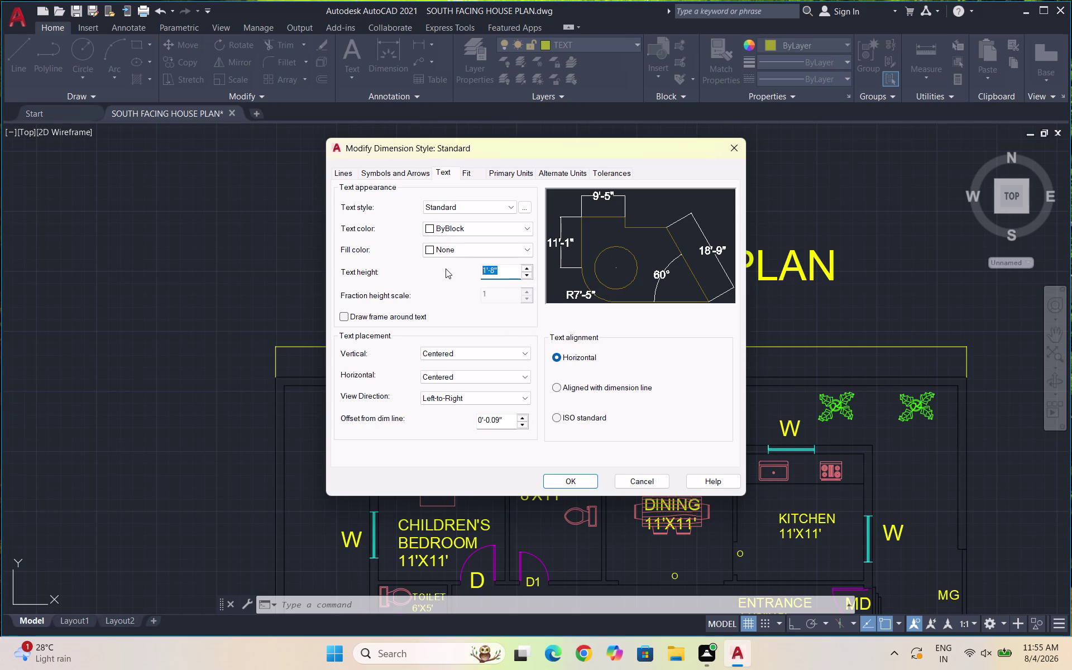
key(3)
key(Right)
key(0)
key(Return)
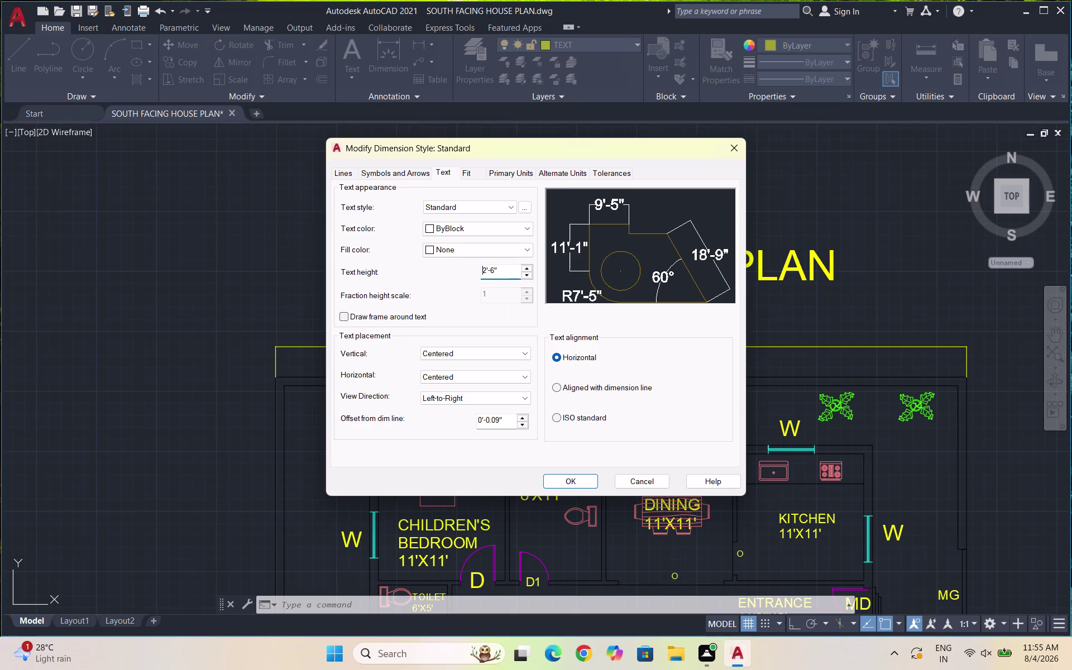
drag(515, 274, 465, 277)
text(25')
key(Return)
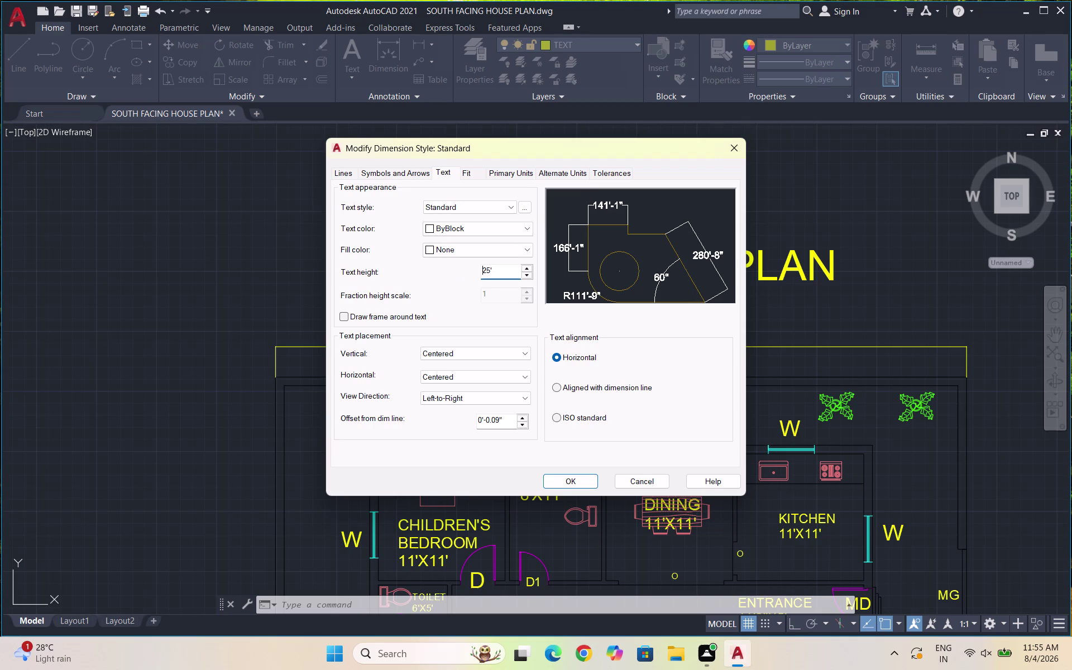
Set arrow size to 15', make Standard current, and close the style manager.
click(411, 173)
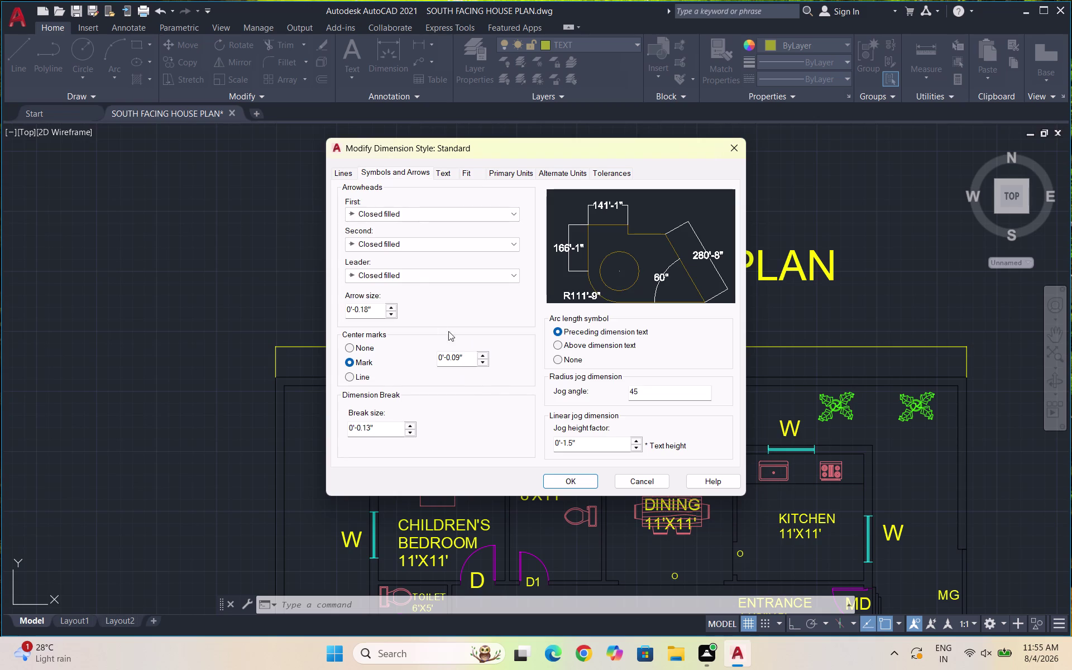
drag(373, 307, 305, 310)
key(3)
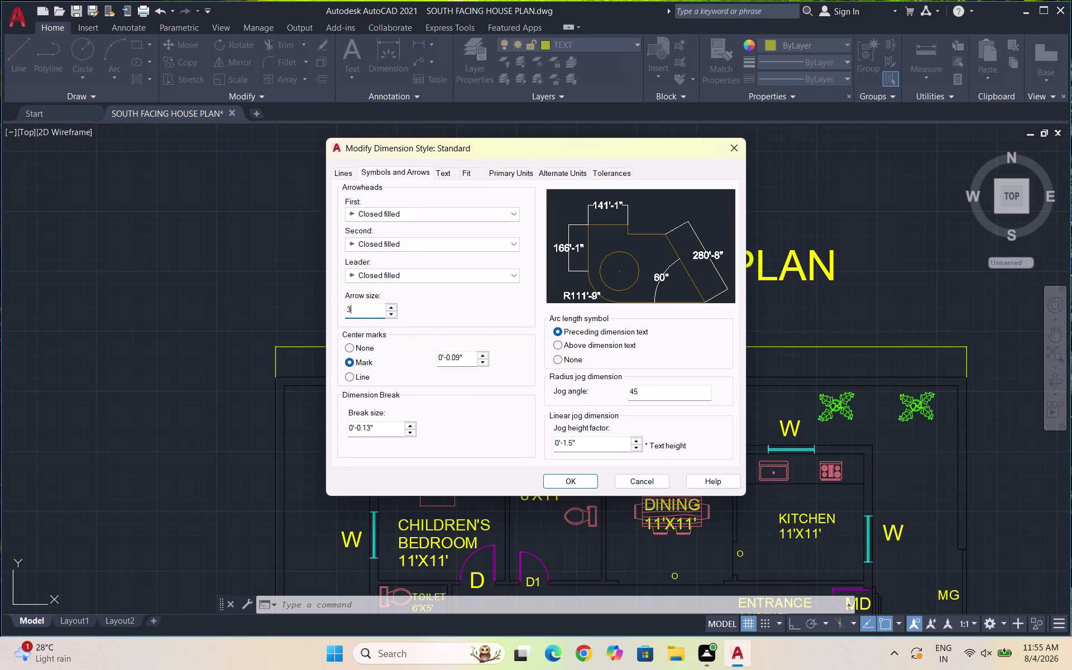
key(BackSpace)
text(15')
key(Return)
click(576, 480)
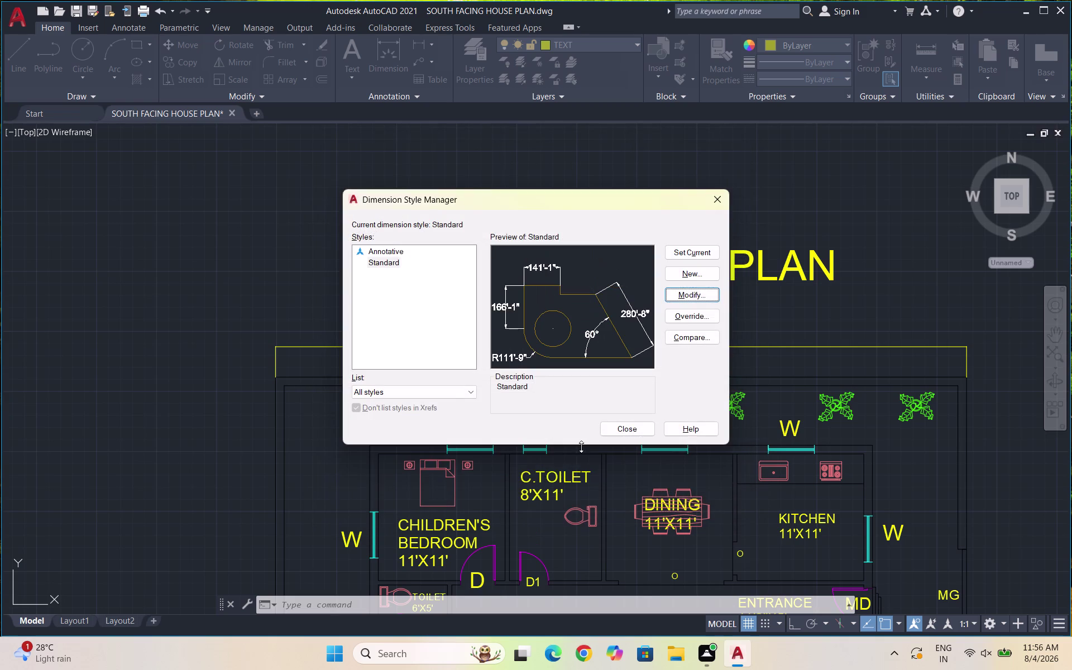
click(701, 252)
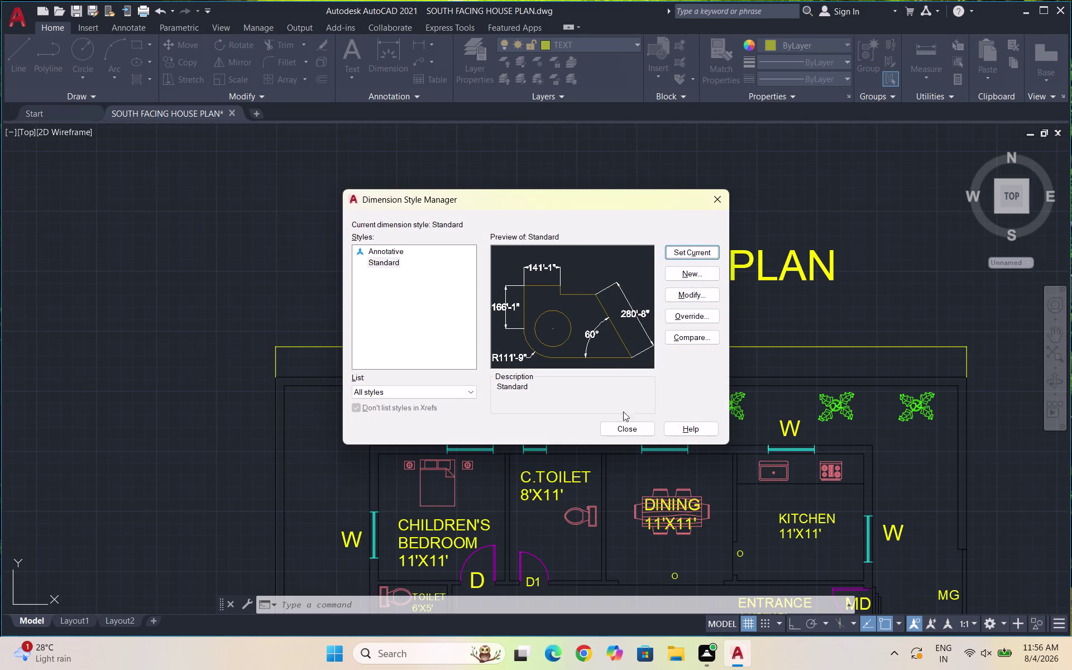
click(629, 430)
Edit the Standard dimension style again, entering a text height of 25.
click(658, 342)
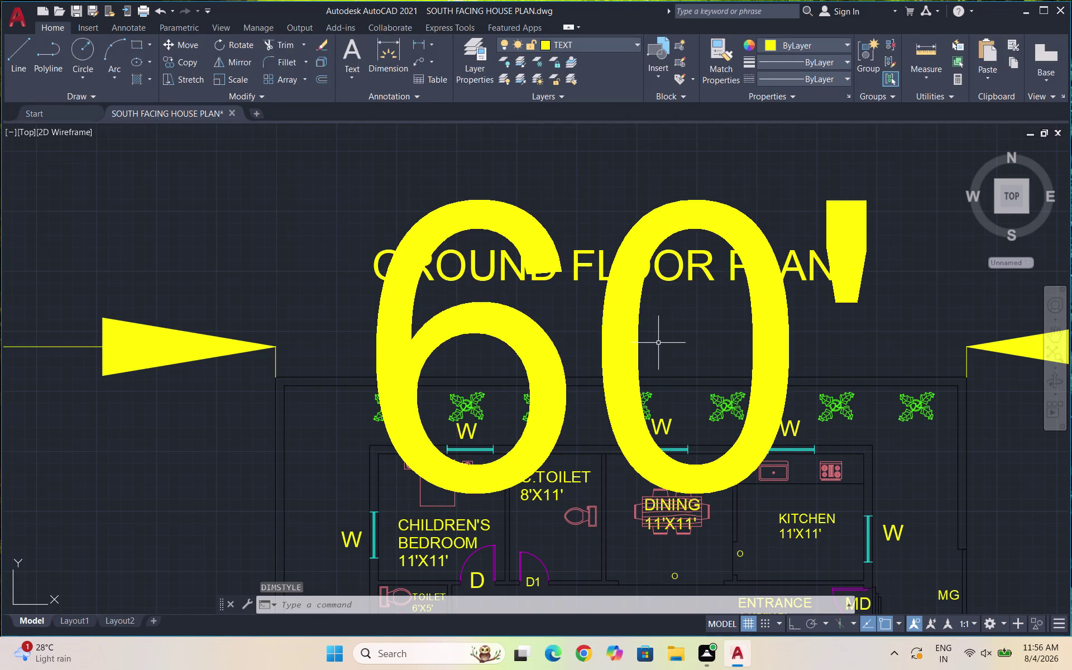
click(413, 308)
key(Escape)
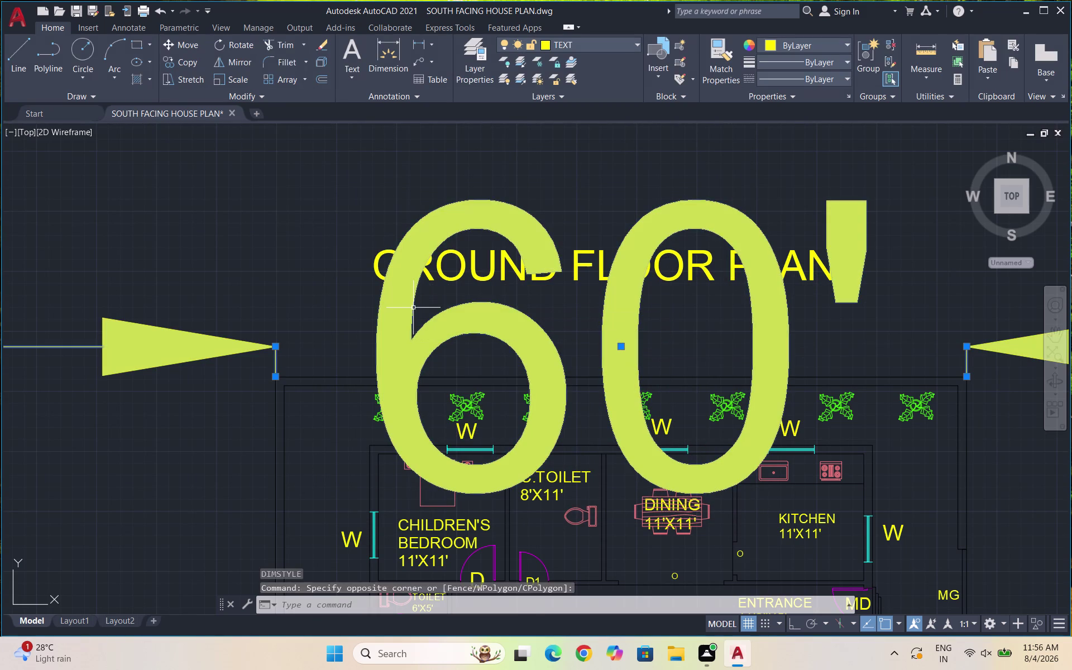
key(d)
key(Return)
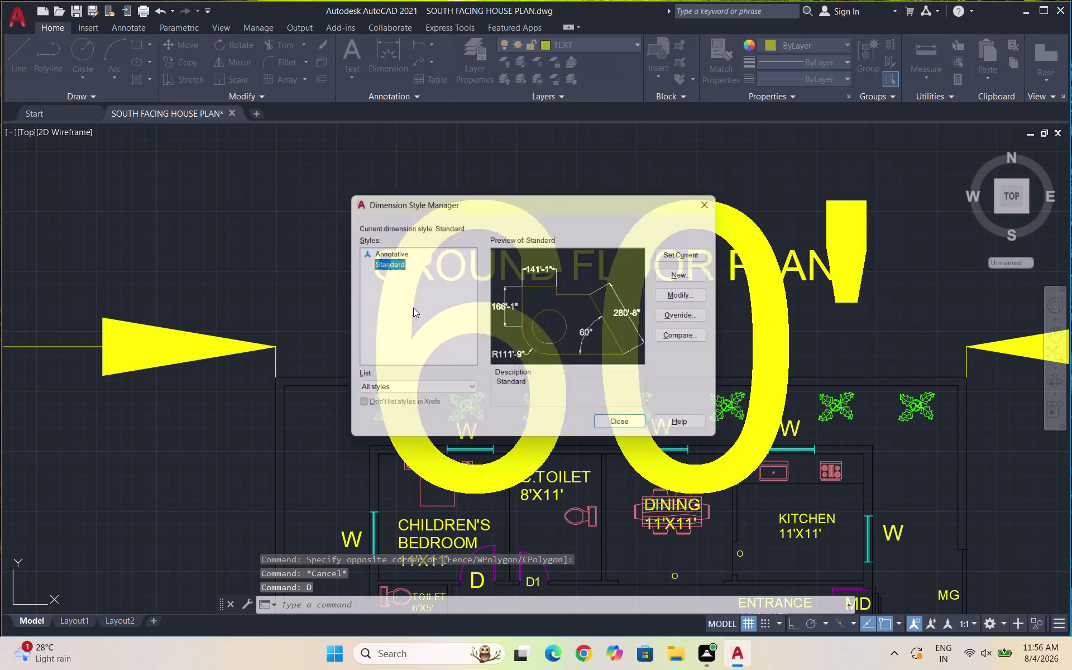
click(686, 292)
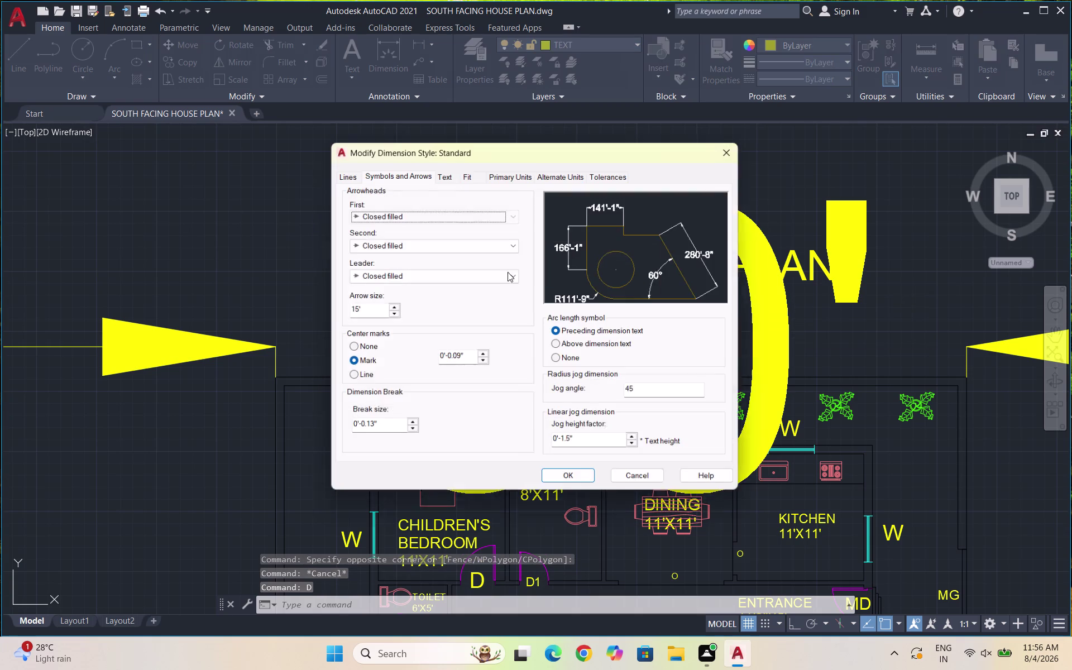
click(447, 169)
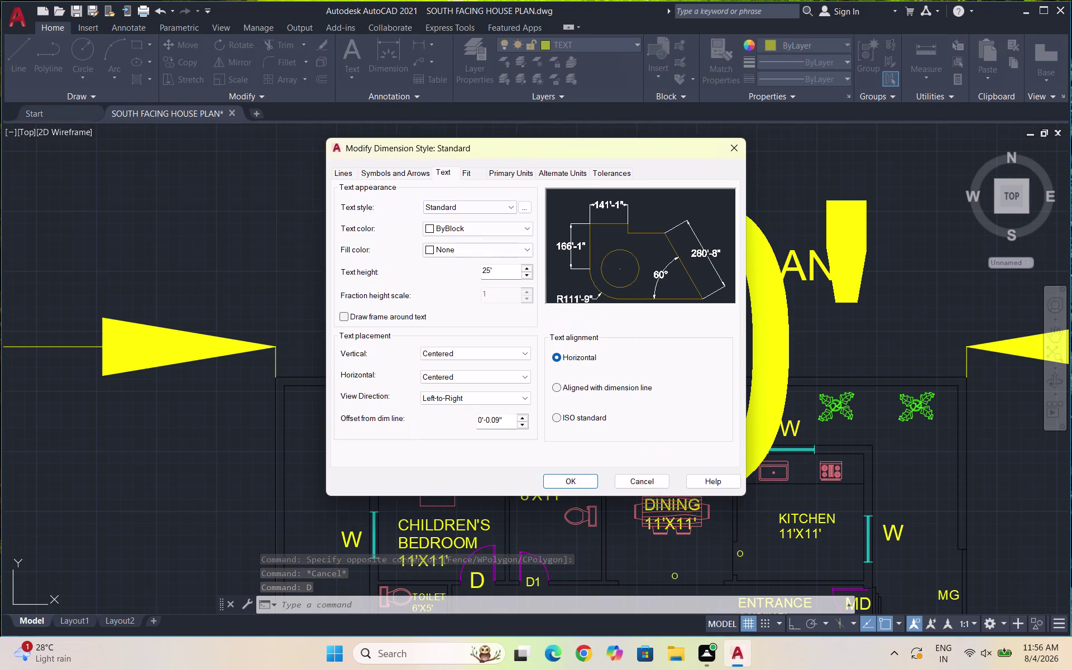
drag(499, 271, 464, 265)
text(25)
key(Return)
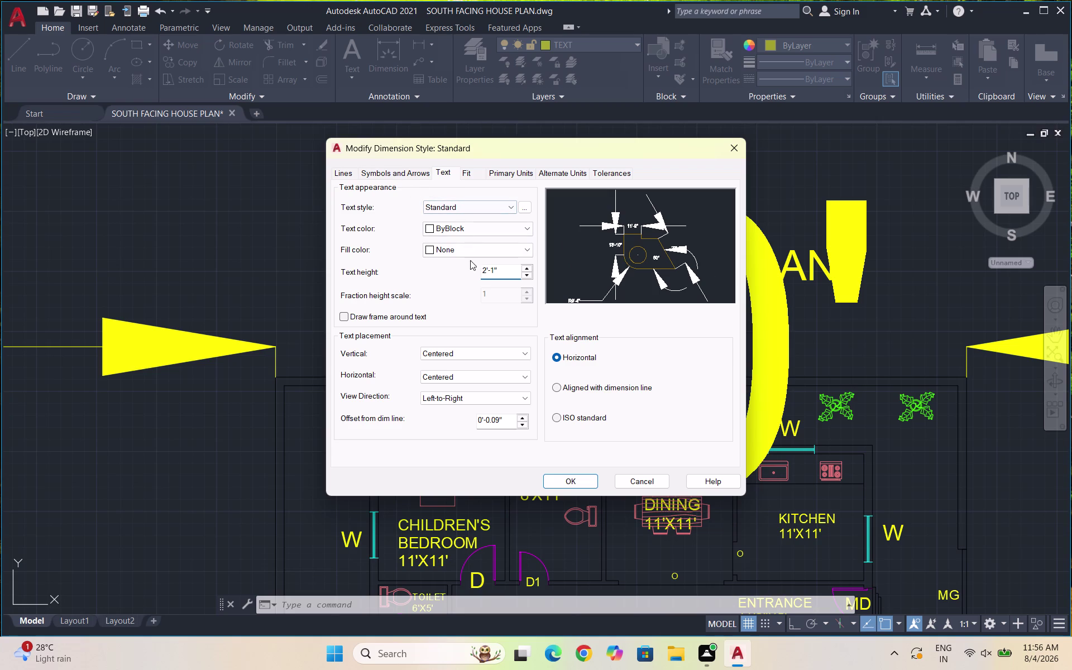
Set the Standard style's text height to 10' and arrow size to 7, then confirm.
drag(498, 272, 443, 275)
text(10')
key(Return)
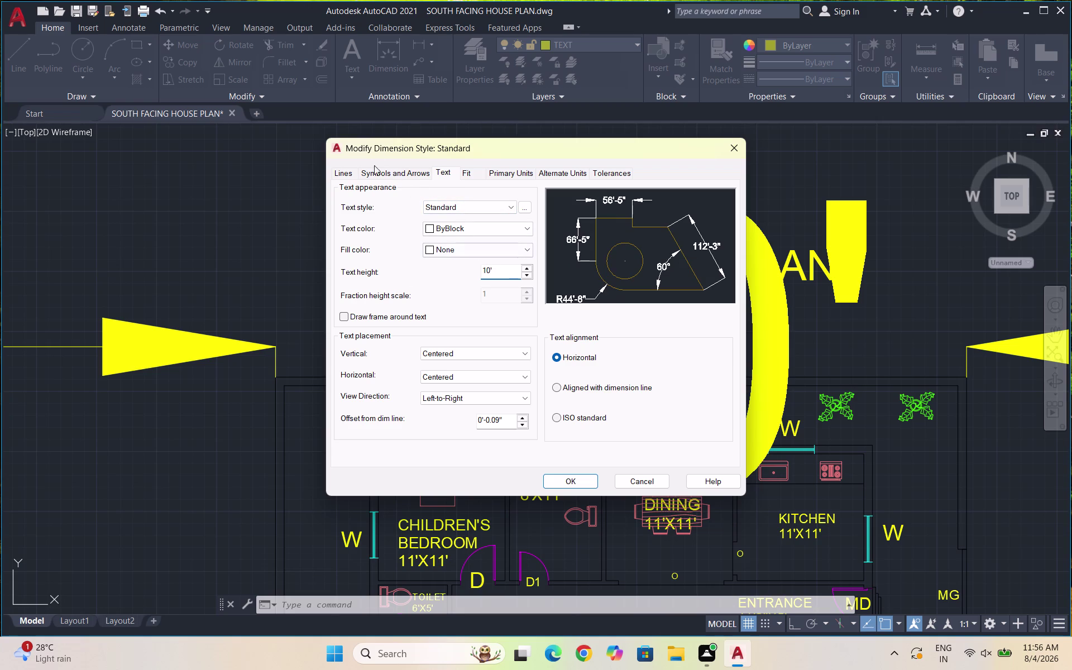
click(383, 175)
drag(358, 311, 316, 311)
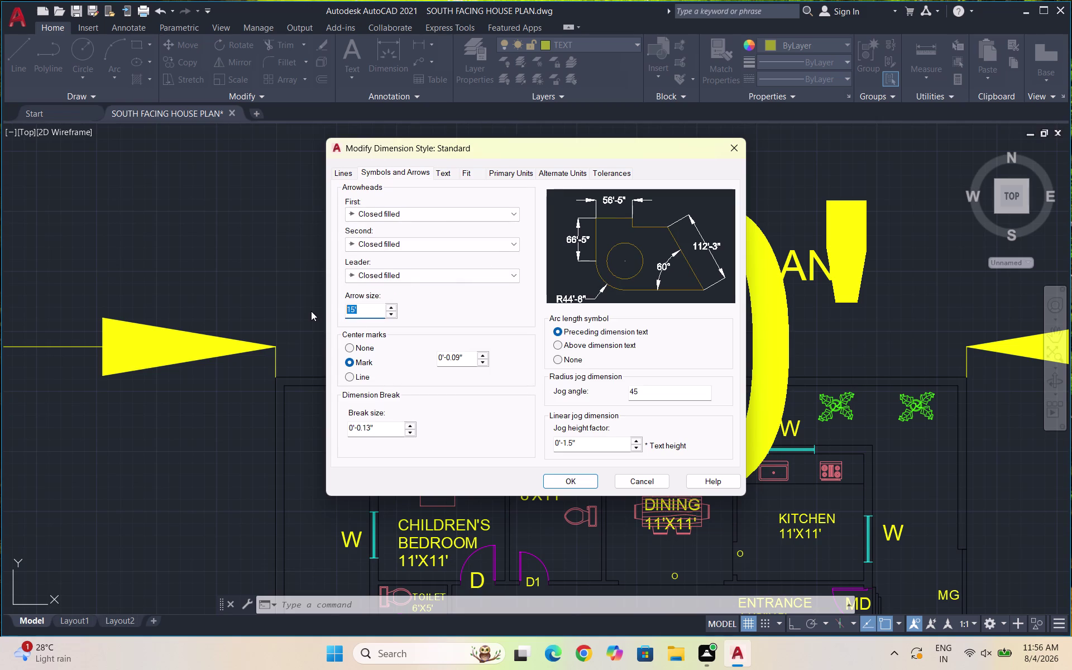
key(7)
key(Return)
click(568, 481)
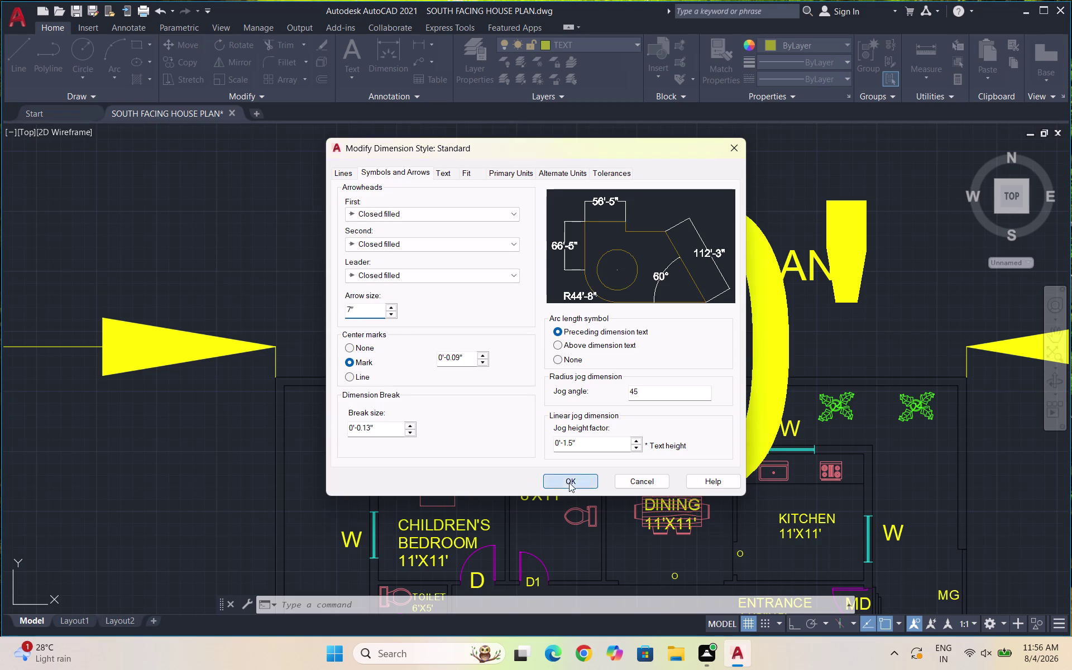
click(687, 253)
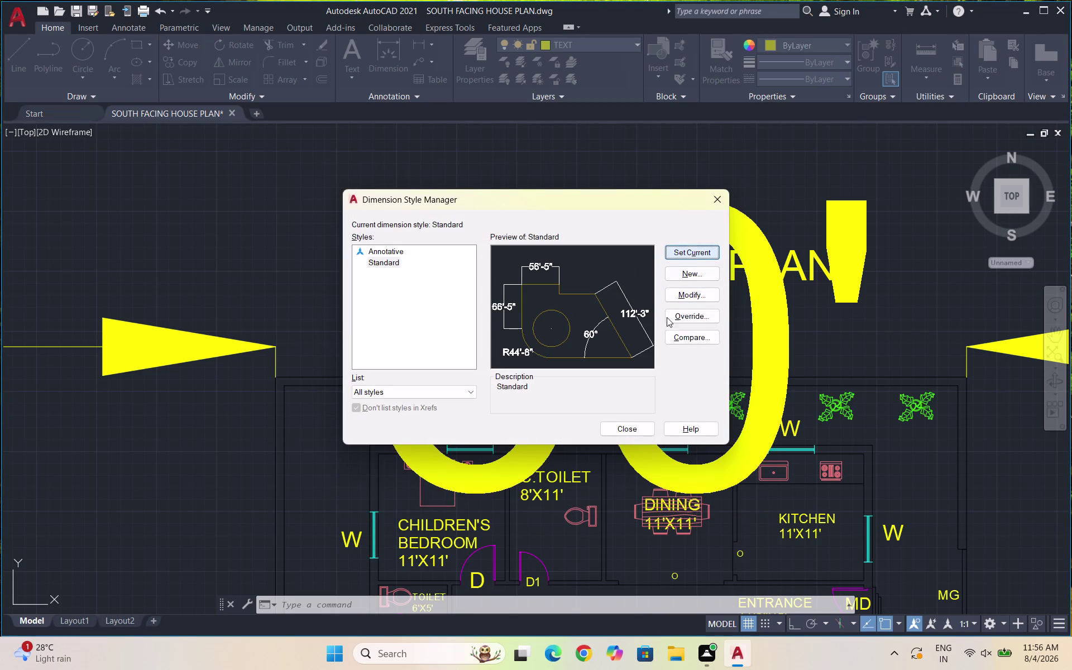
Set the Standard style's text height to 5', make Standard current, and close the manager.
click(623, 431)
click(691, 348)
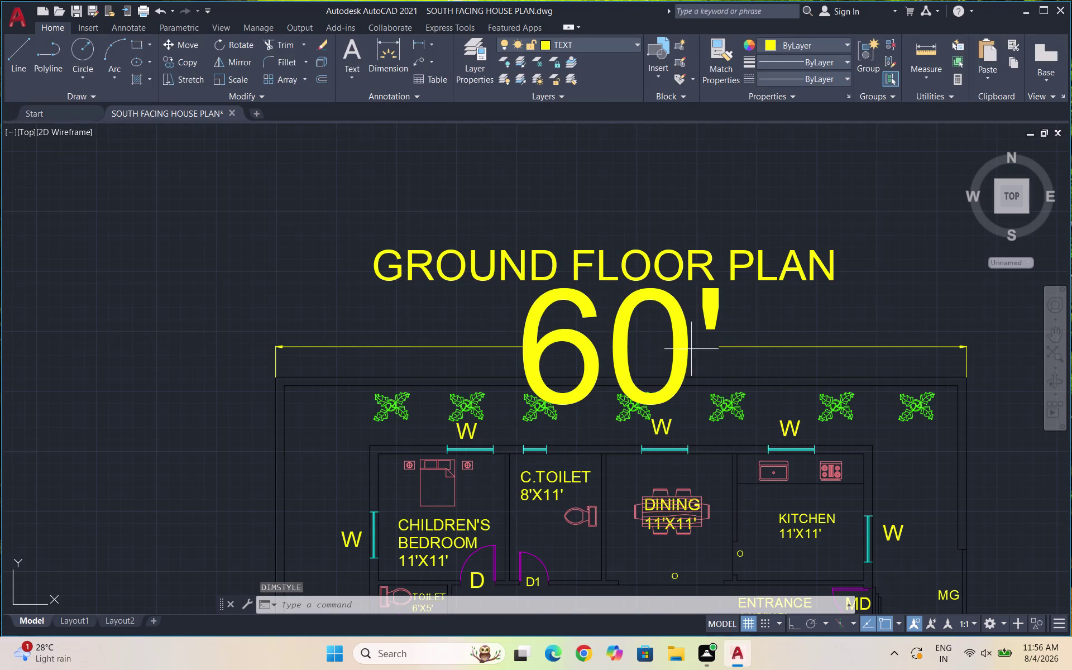
click(464, 334)
key(d)
key(Return)
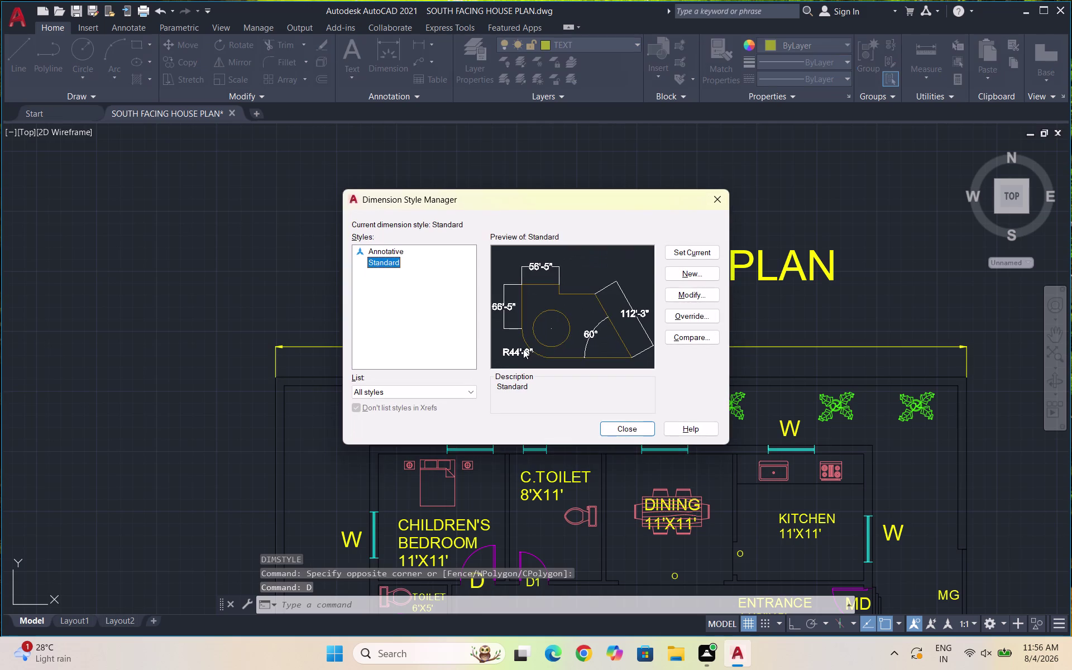
click(706, 297)
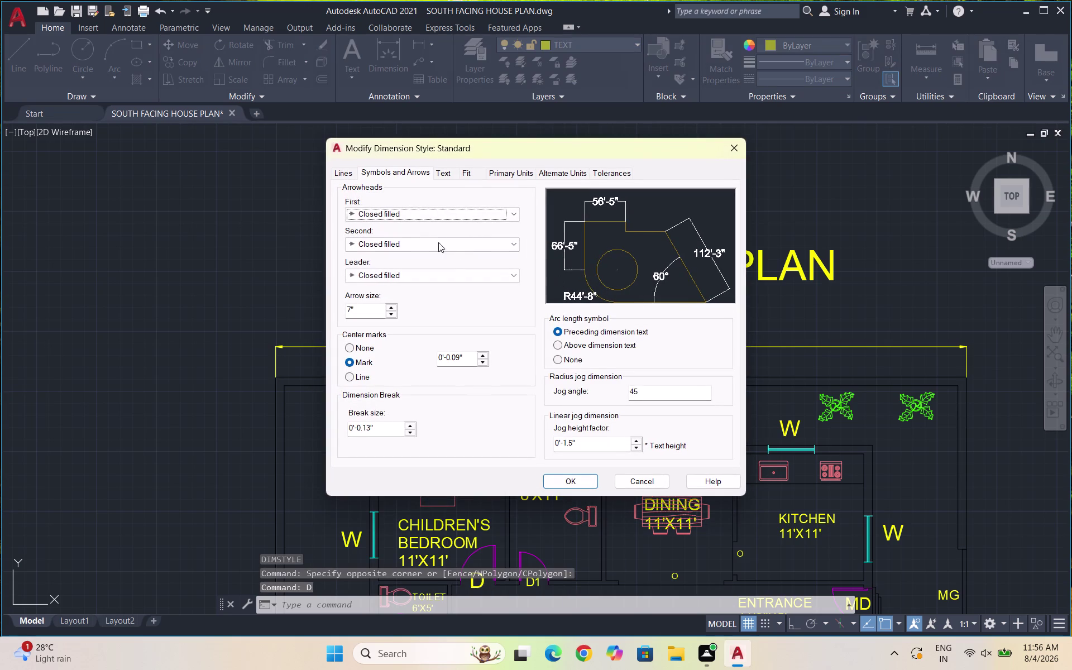
click(447, 172)
drag(502, 274, 450, 284)
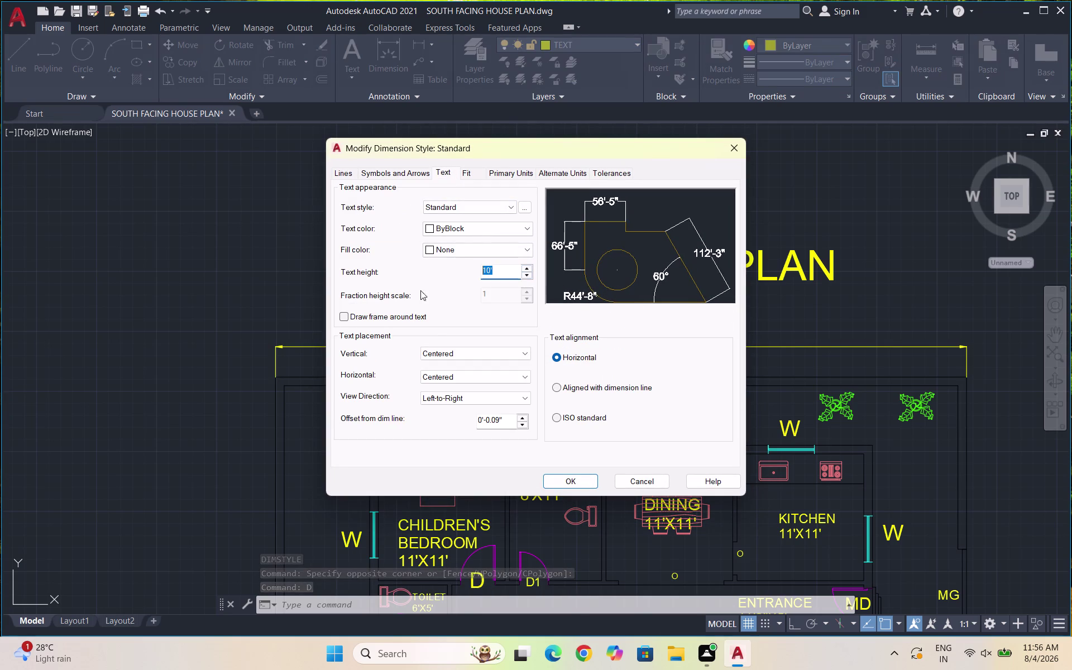
text(5')
key(Return)
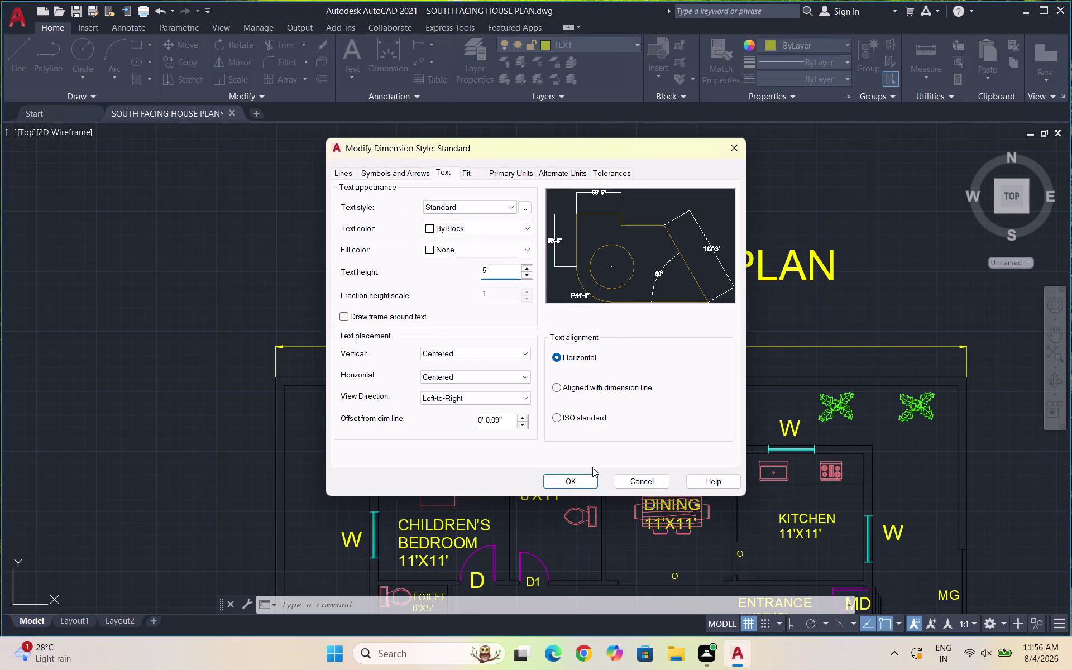
click(586, 479)
click(685, 246)
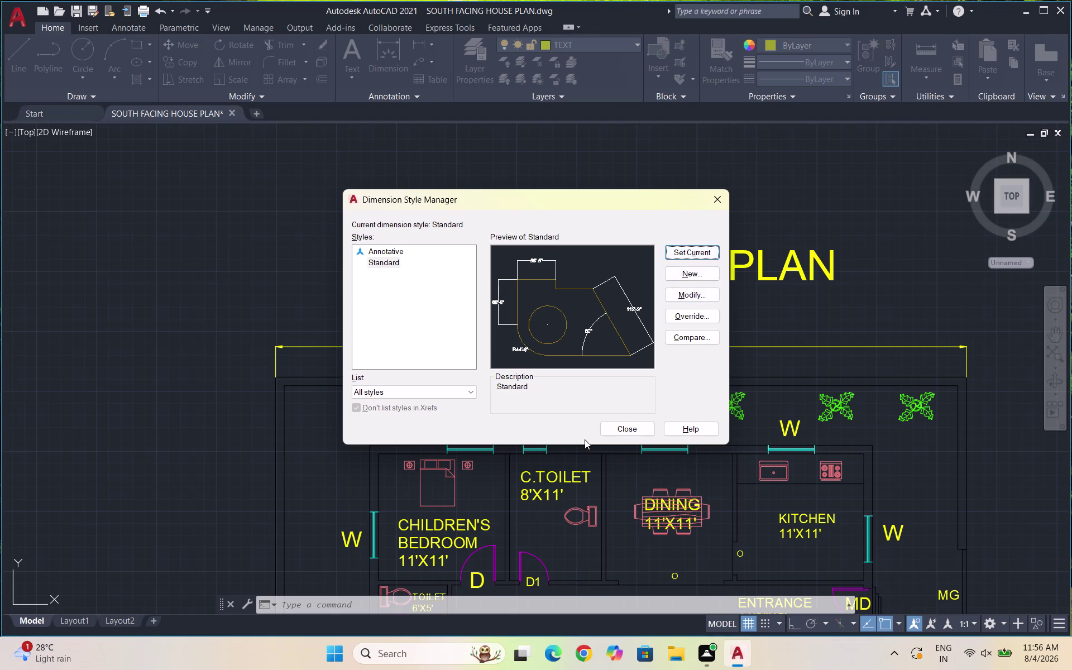
click(613, 429)
scroll(down, 3)
Dimension the plan's top-left to bottom-left corners, placing the 40' dimension on the left.
scroll(down, 3)
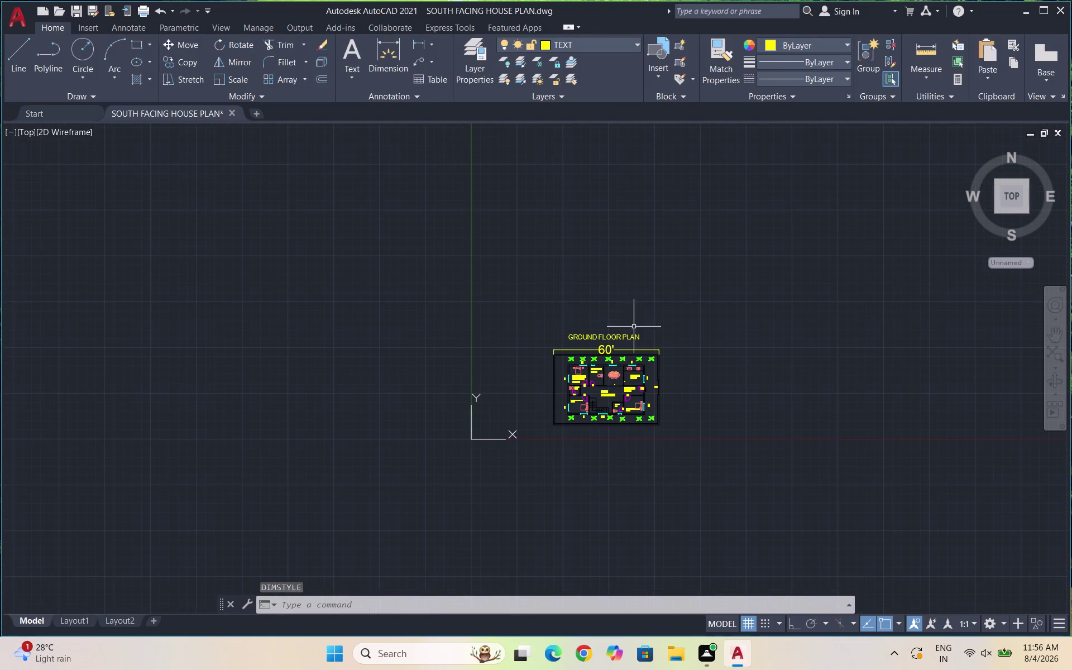
scroll(up, 3)
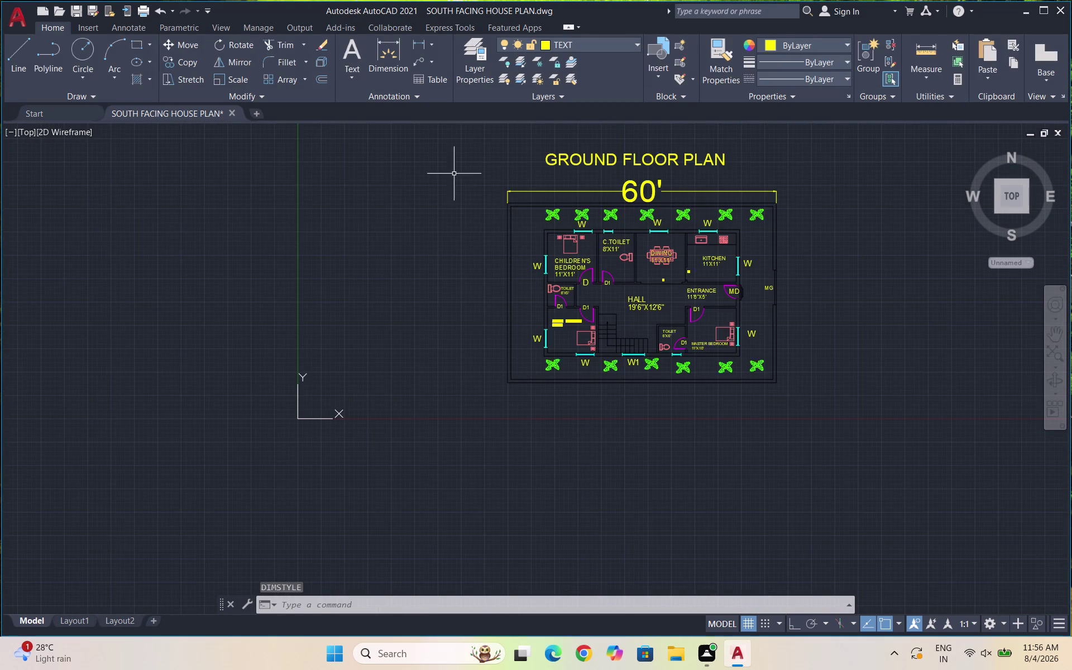
click(421, 47)
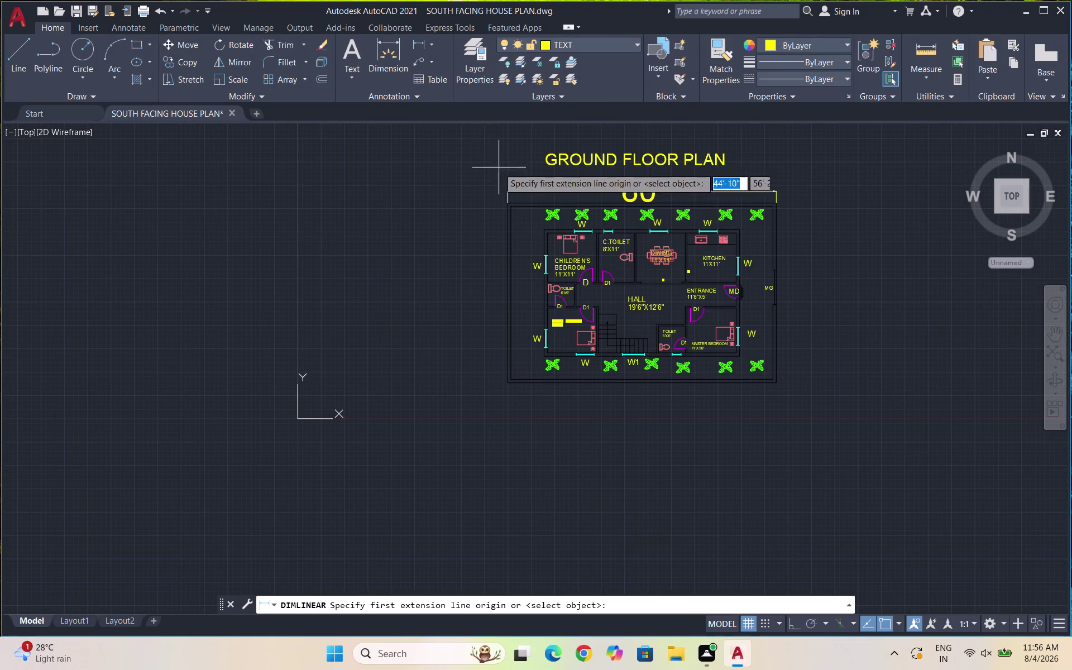
scroll(up, 3)
scroll(up, 3)
click(513, 205)
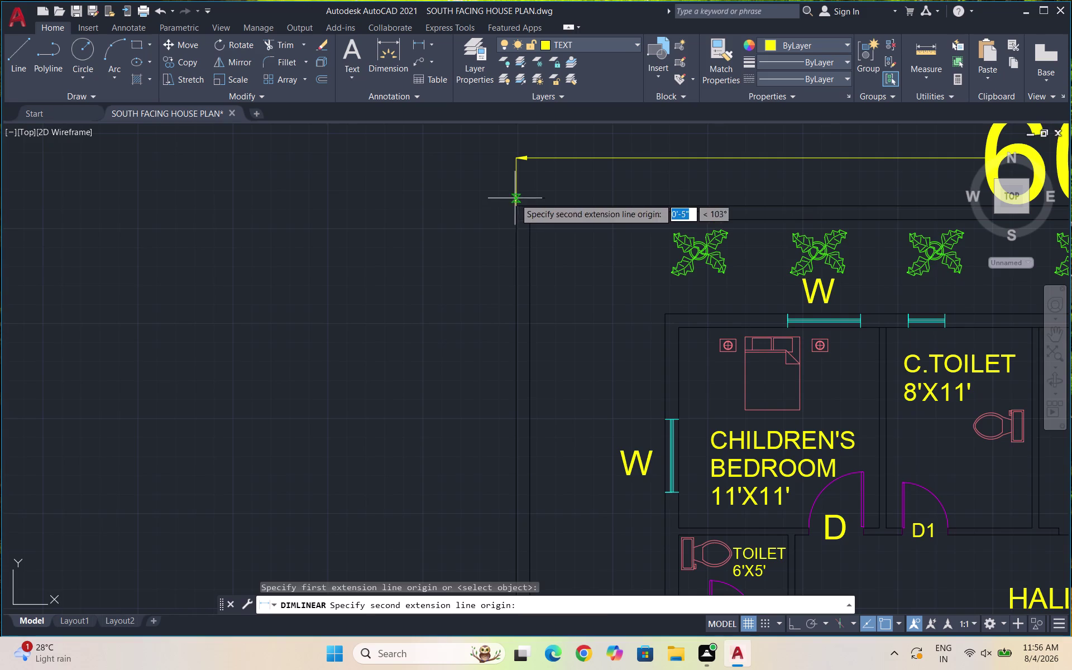
scroll(down, 3)
scroll(up, 3)
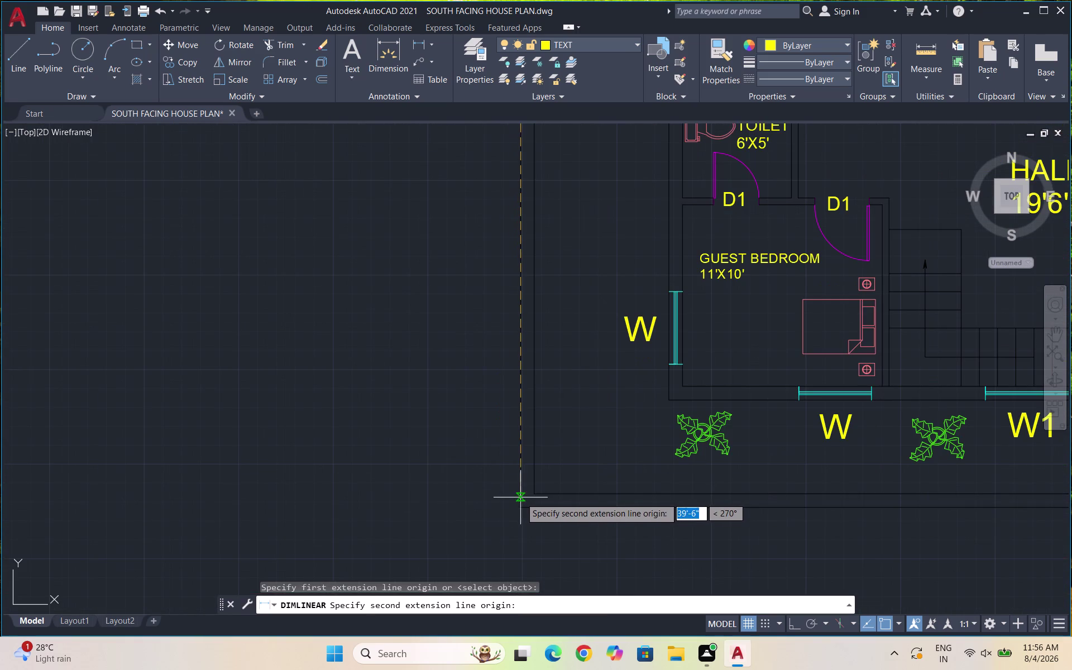
scroll(up, 3)
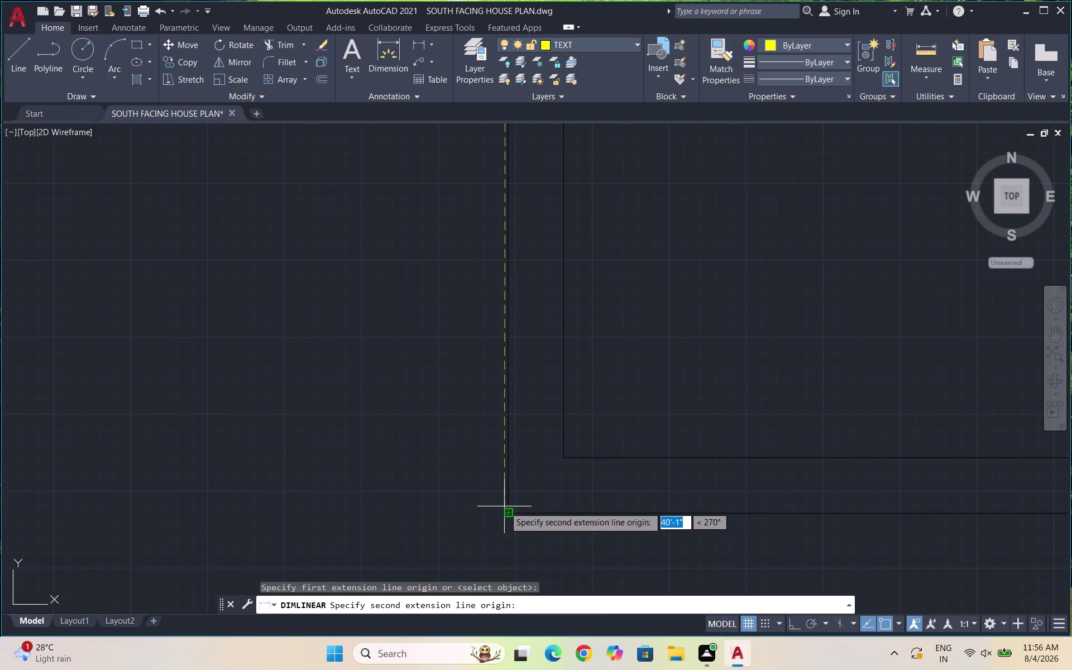
click(504, 504)
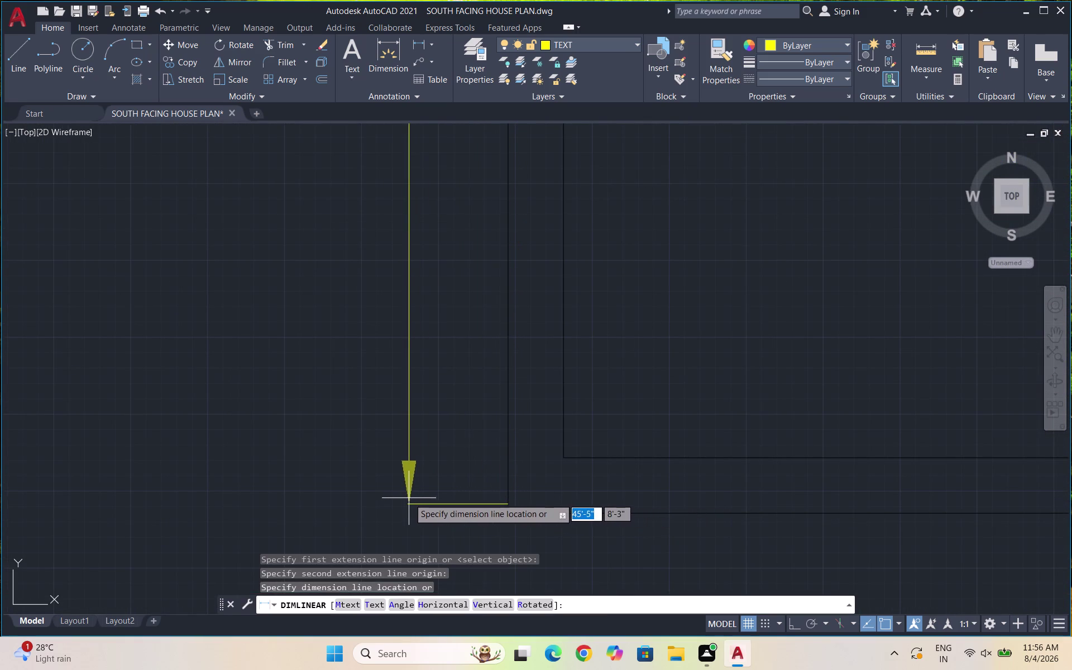
click(402, 497)
scroll(down, 3)
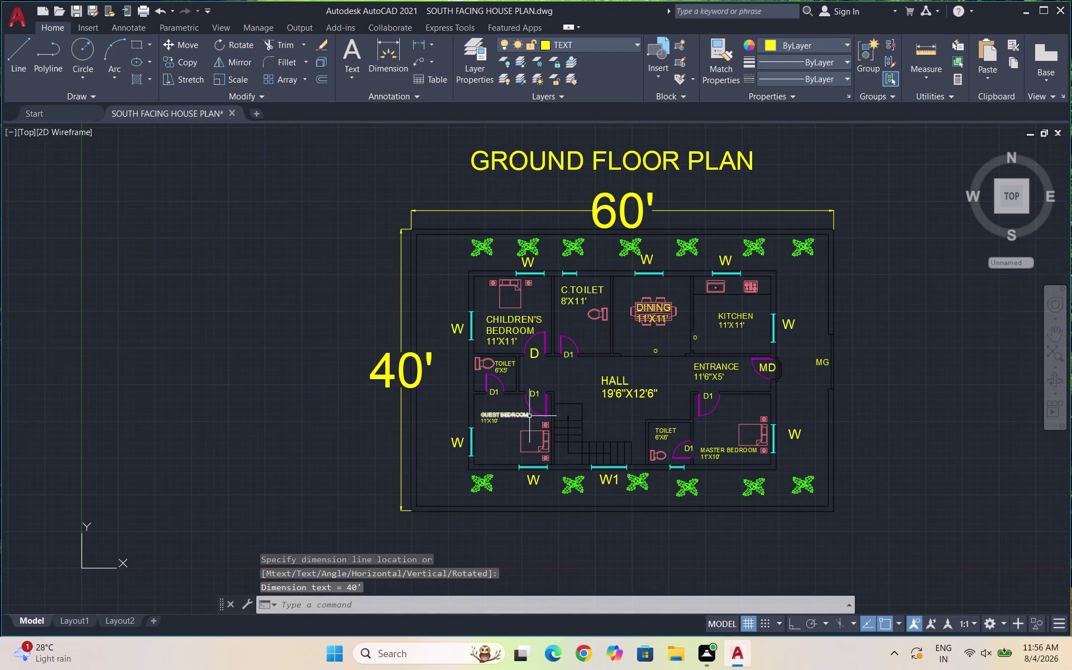
scroll(down, 3)
key(Escape)
Set the Standard style's text height to 2', make Standard current, and close the manager.
key(d)
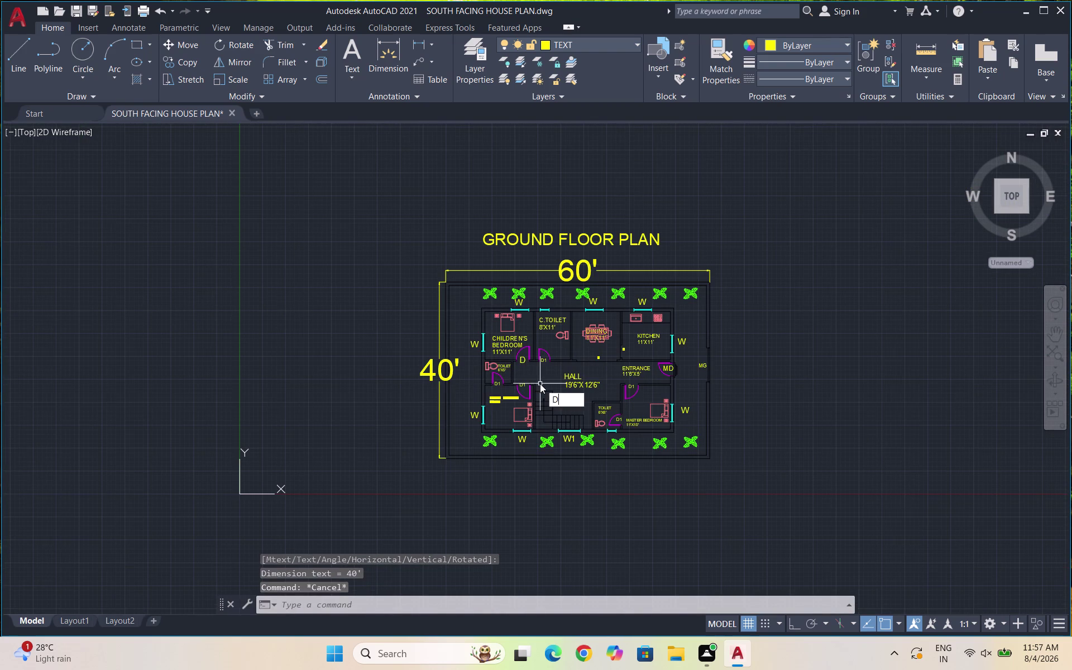
key(Return)
click(695, 297)
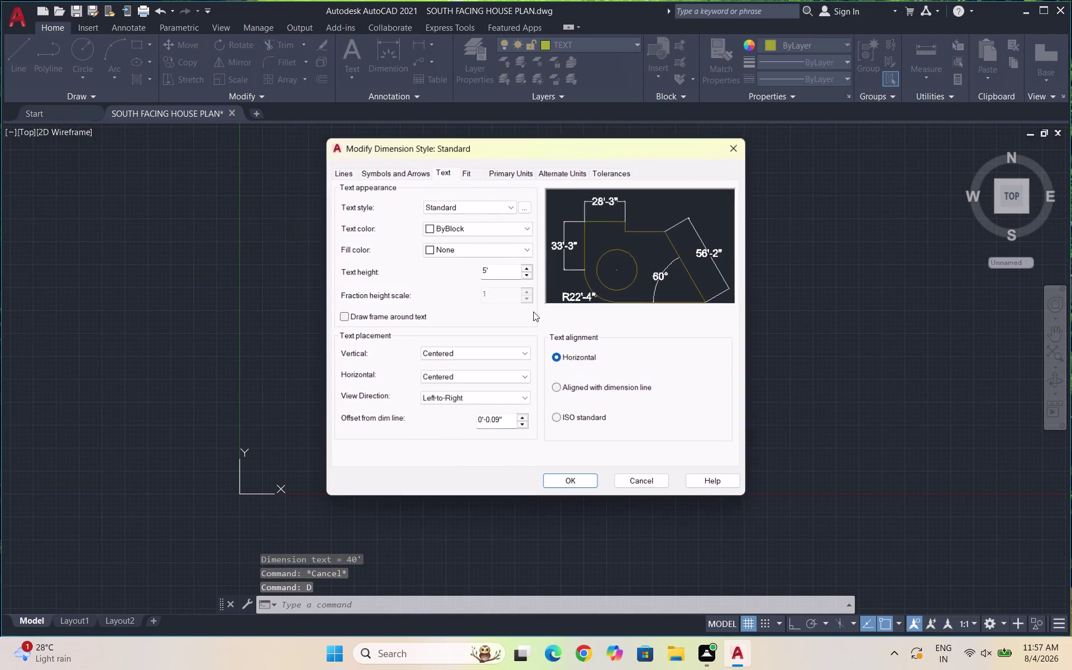
drag(489, 271, 478, 270)
text(2)
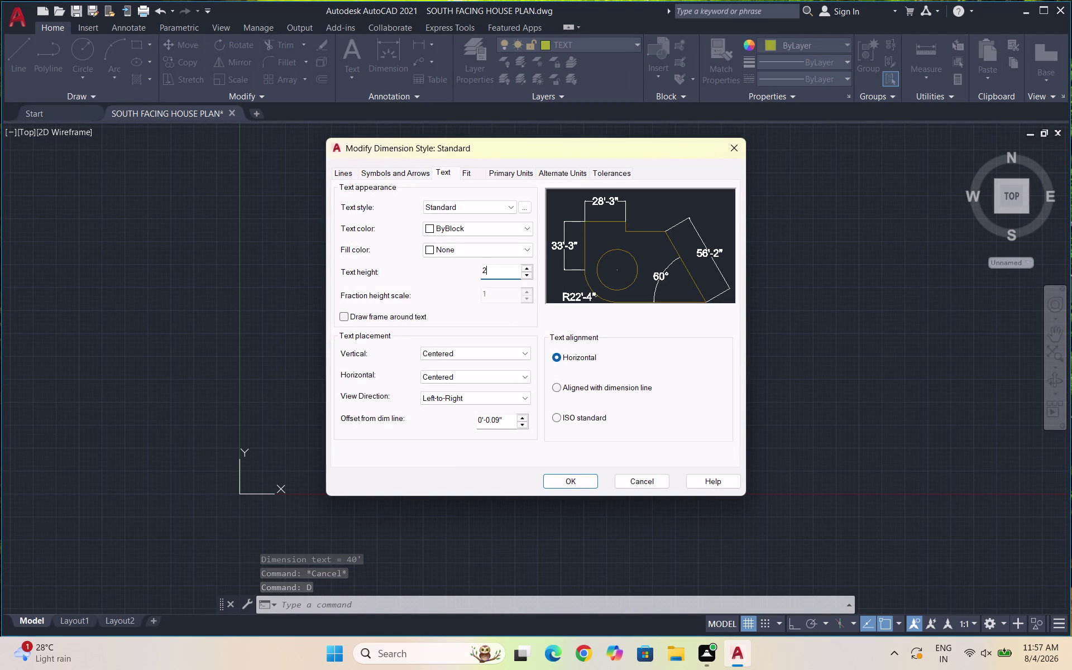
text(')
key(Return)
click(576, 482)
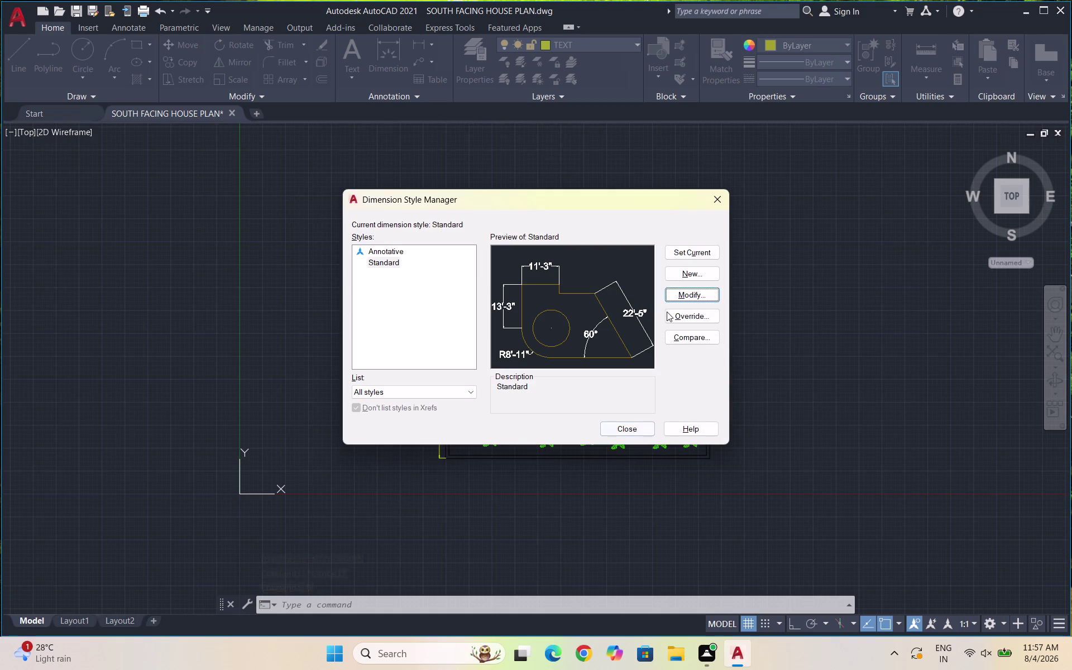
click(691, 249)
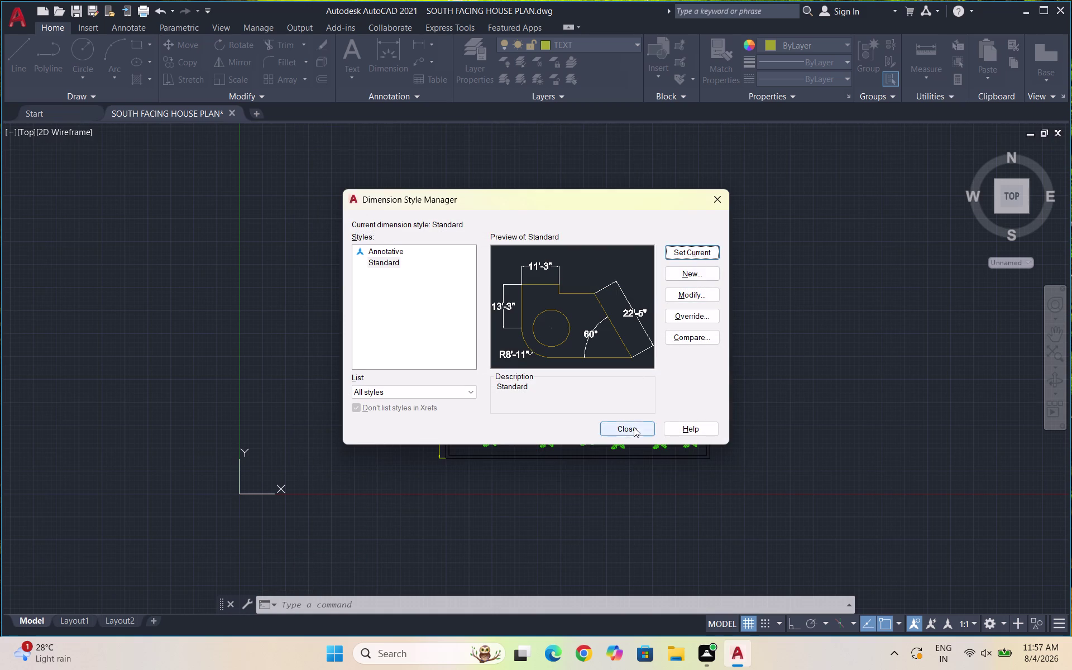
click(633, 427)
scroll(down, 3)
scroll(up, 3)
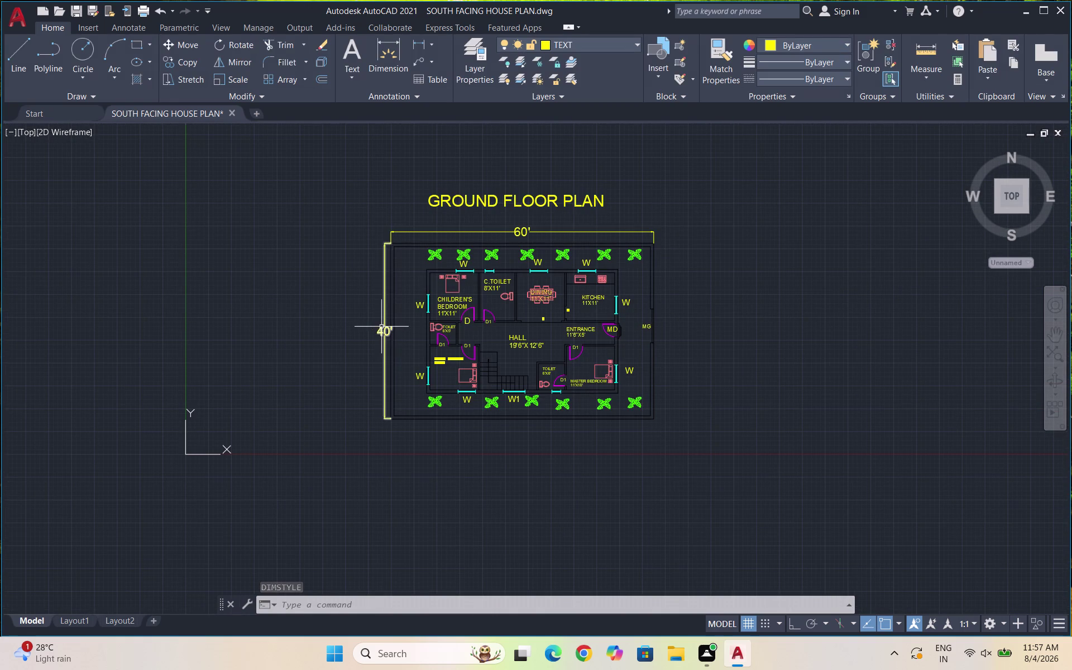
scroll(up, 3)
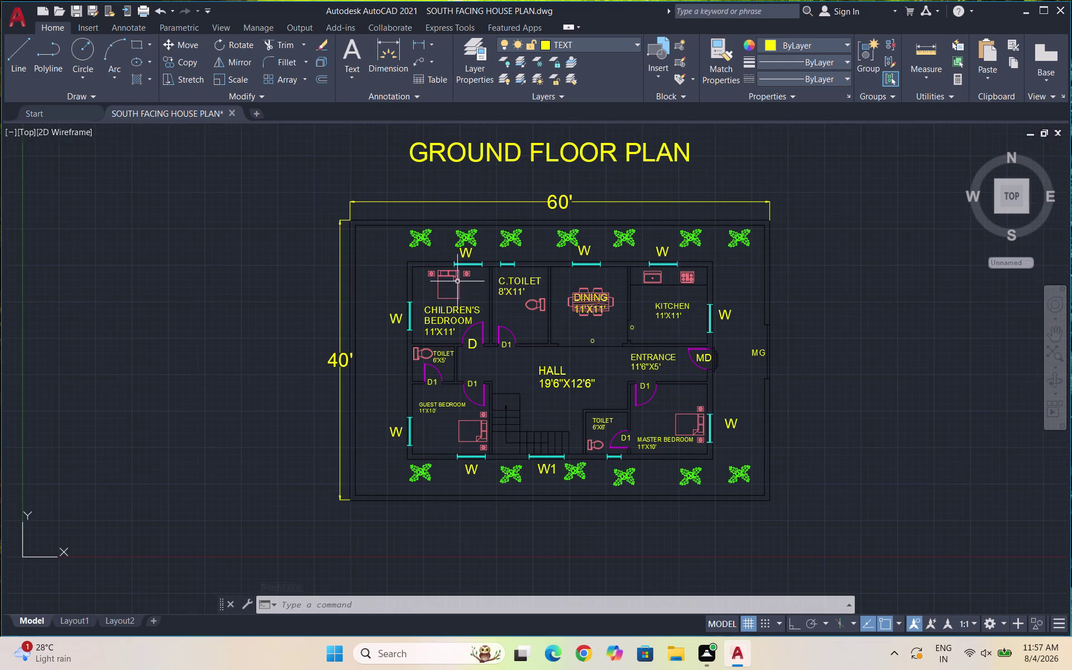
Make HATCH the current layer and zoom in on the top wall.
click(595, 48)
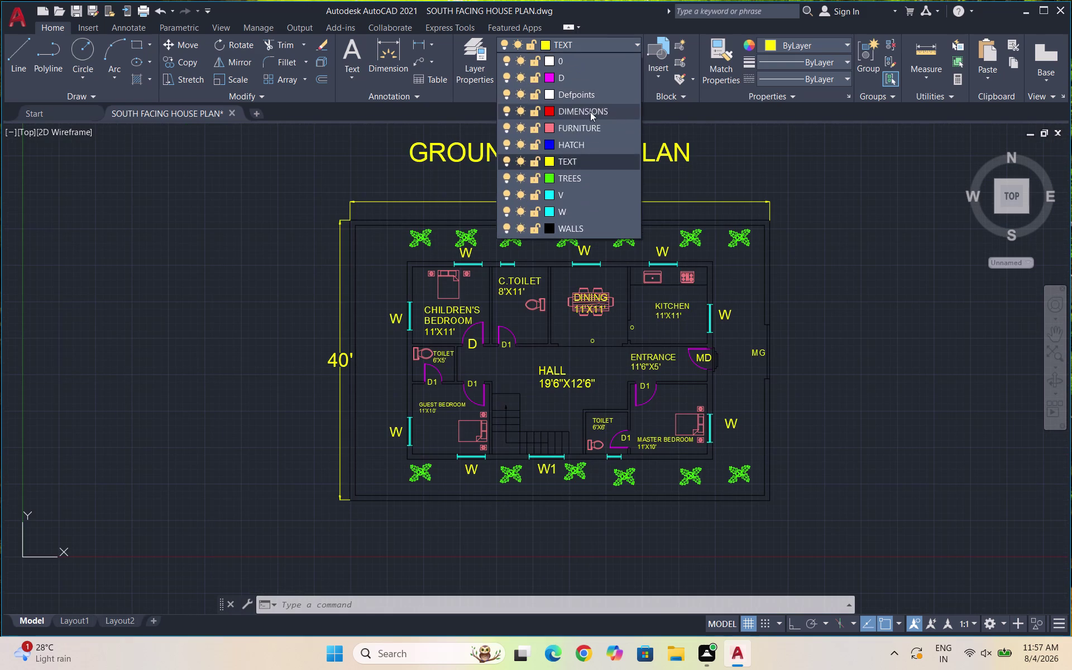
click(591, 142)
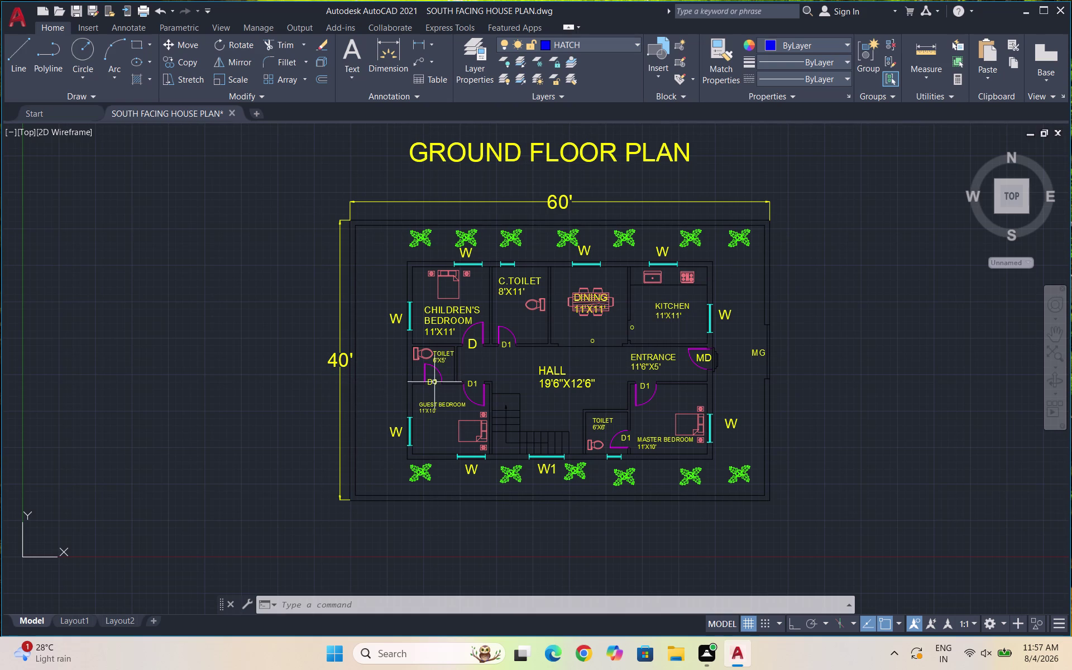
scroll(up, 3)
scroll(up, 3)
scroll(up, 3)
scroll(down, 3)
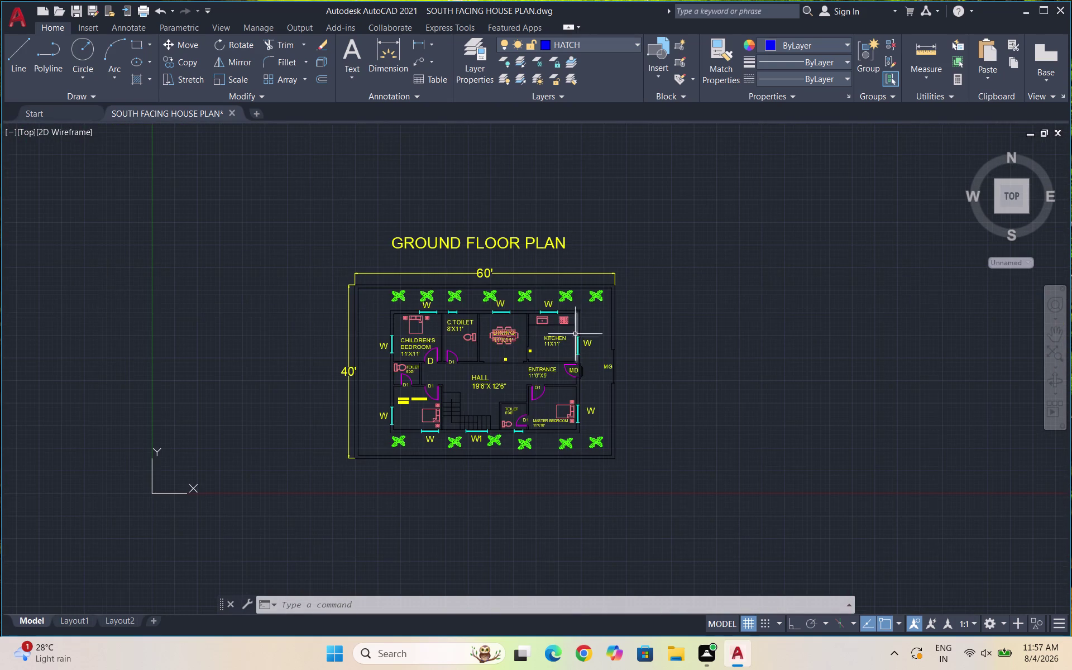
scroll(up, 3)
scroll(up, 3)
scroll(up, 3)
scroll(down, 3)
scroll(down, 3)
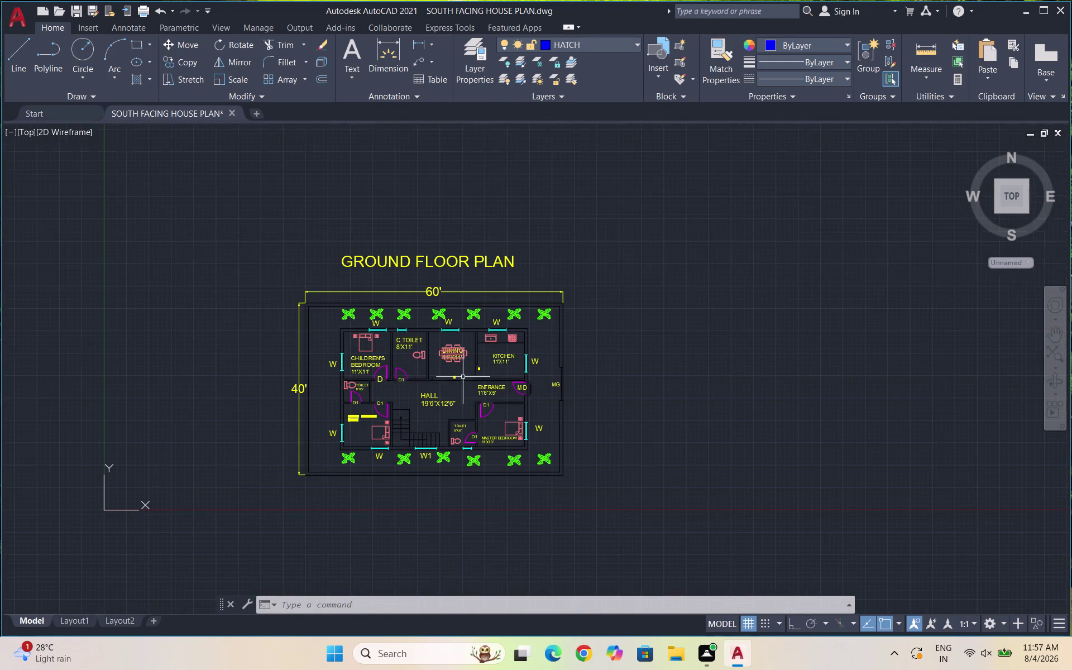
scroll(up, 3)
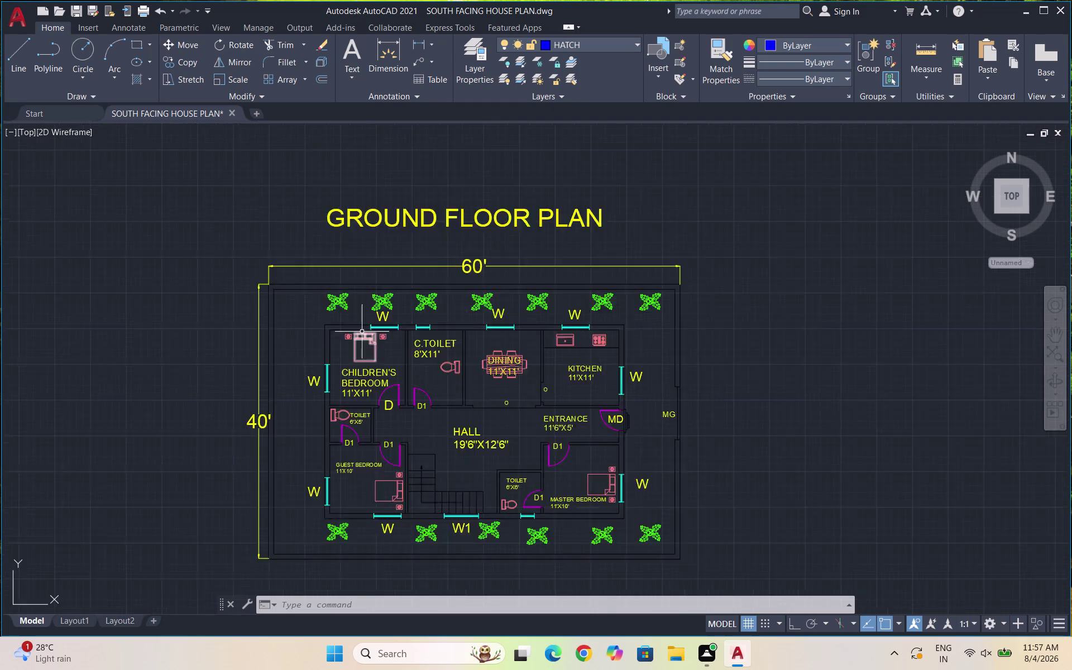
scroll(up, 3)
scroll(up, 3)
Start a hatch with the SOLID fill pattern.
key(h)
key(Return)
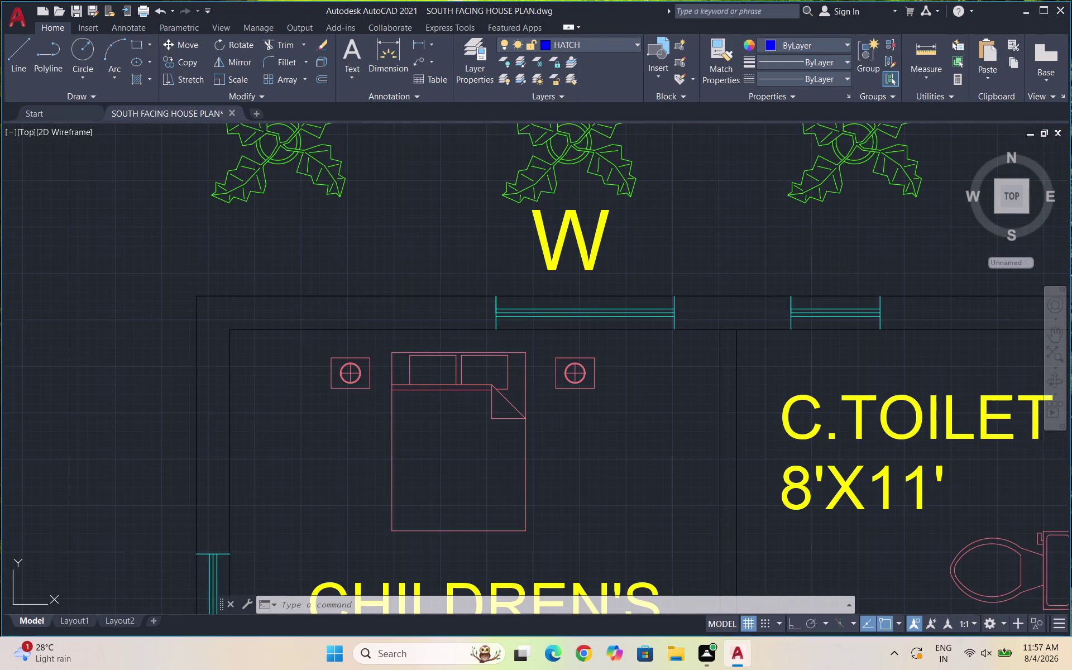
click(139, 65)
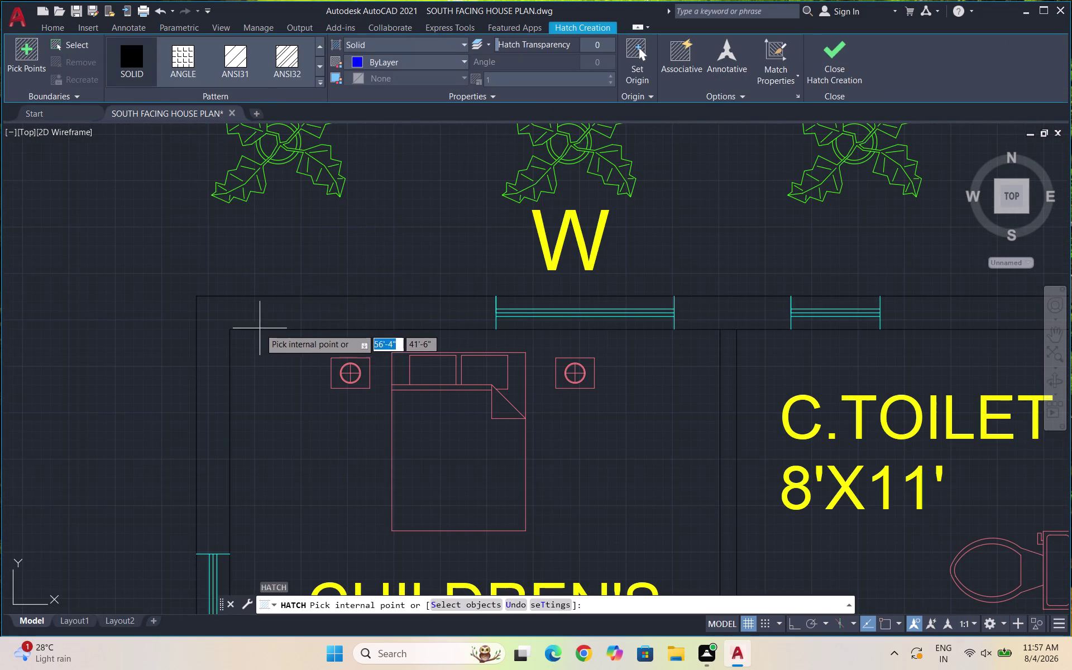
Solid-fill the top wall segments, the toilet-dining wall and the kitchen walls.
click(206, 320)
scroll(down, 3)
scroll(up, 3)
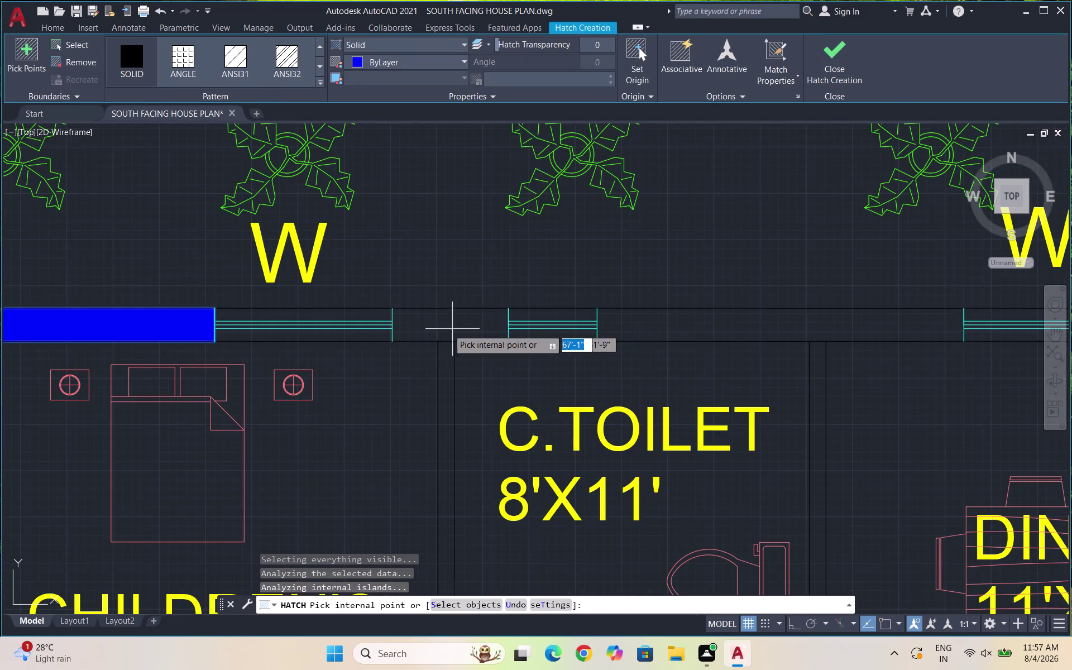
click(443, 328)
click(679, 327)
scroll(down, 3)
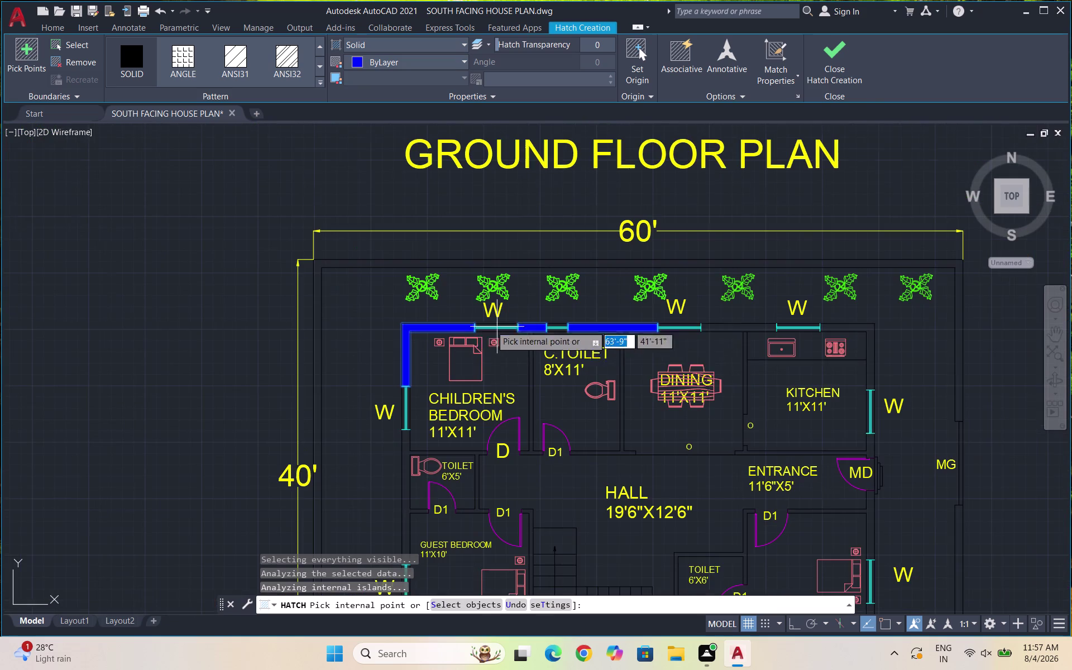
scroll(up, 3)
click(733, 313)
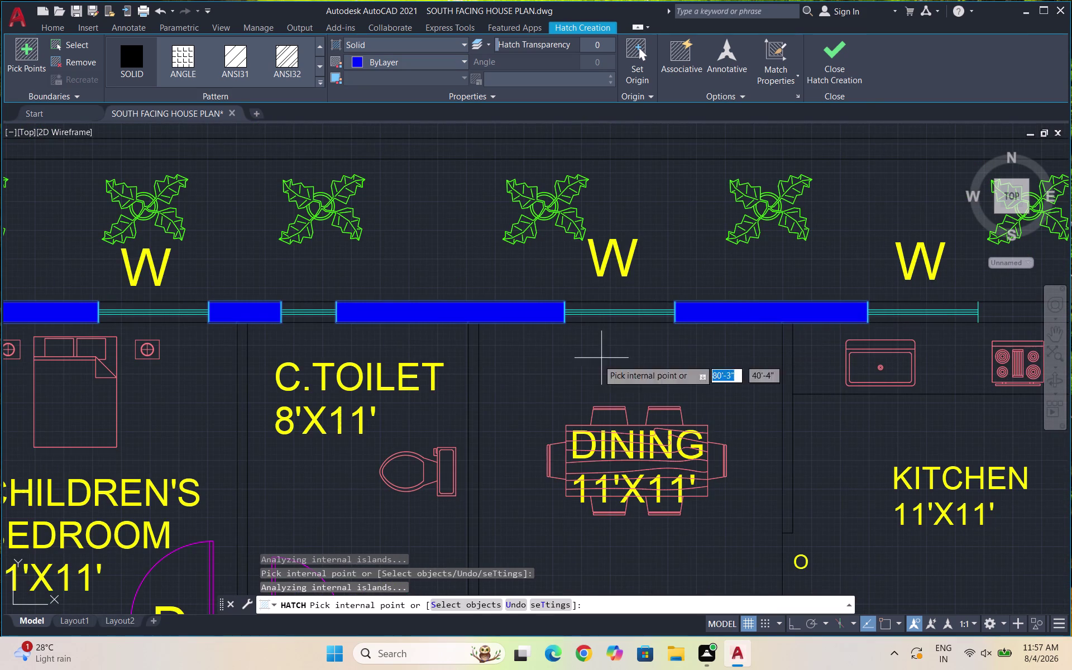
click(474, 371)
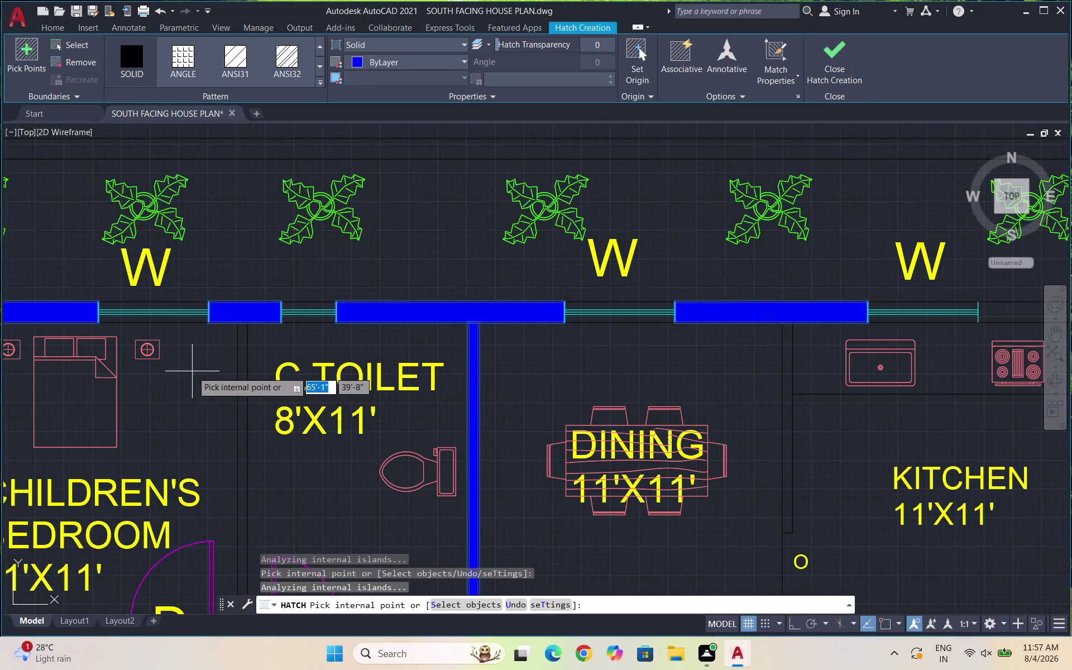
click(243, 384)
scroll(down, 3)
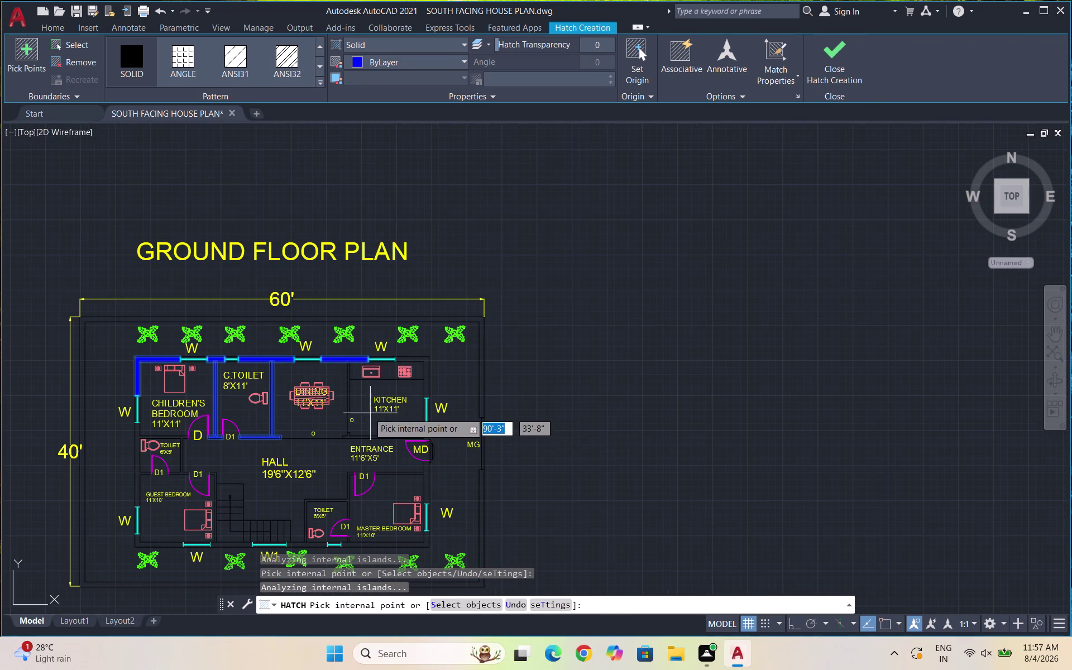
scroll(up, 3)
click(373, 388)
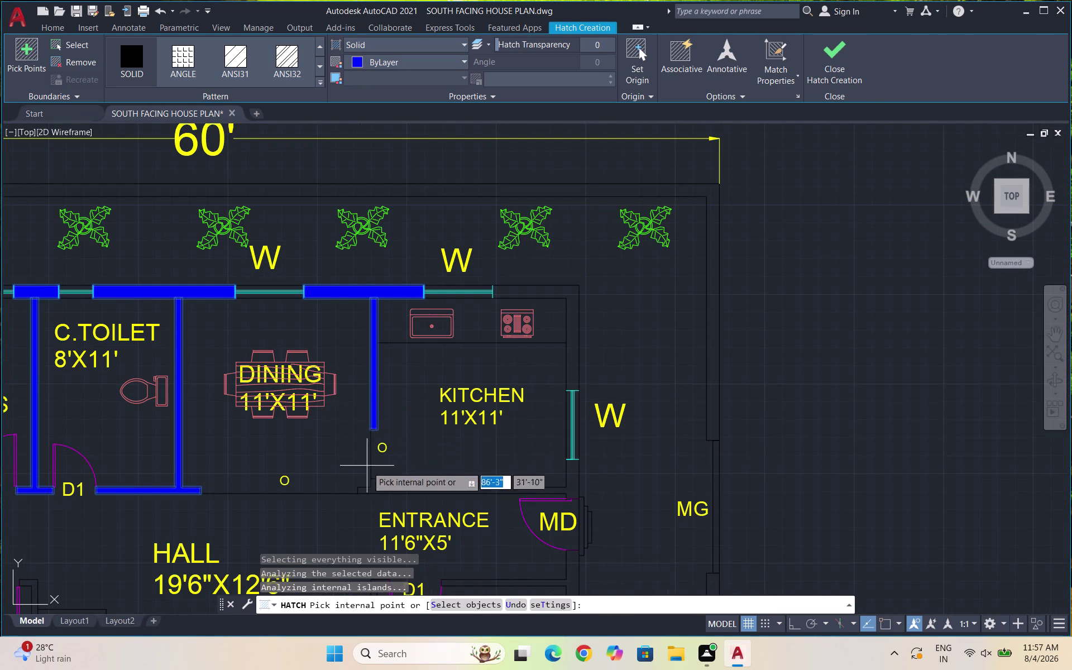
Solid-fill the entrance, main door, master bedroom, toilet and stair-side walls.
click(374, 490)
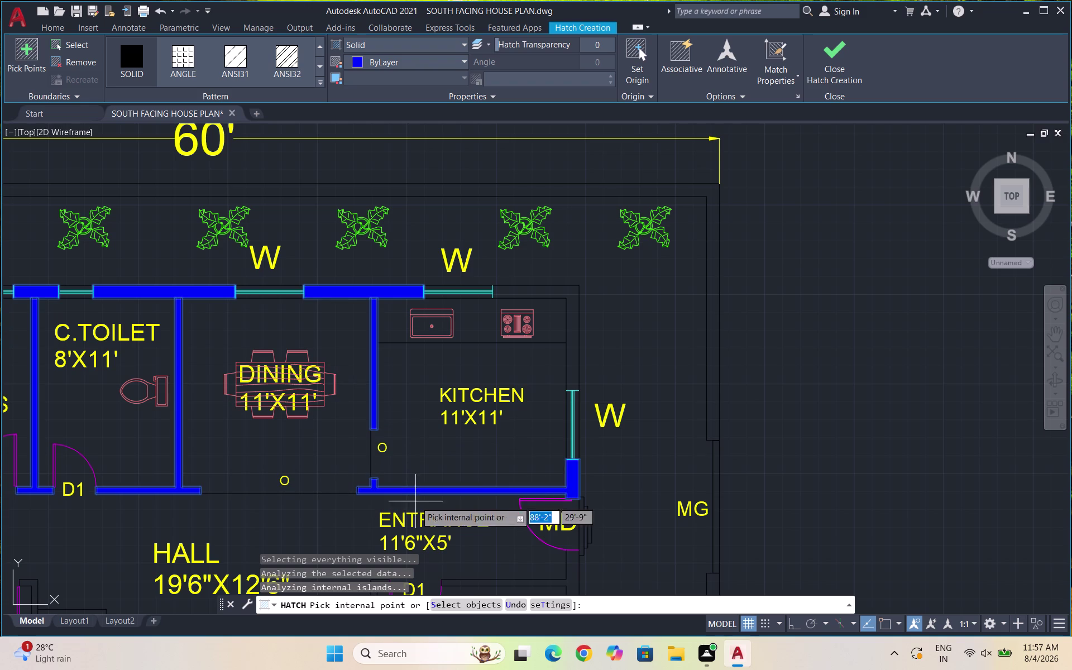
click(574, 338)
scroll(down, 3)
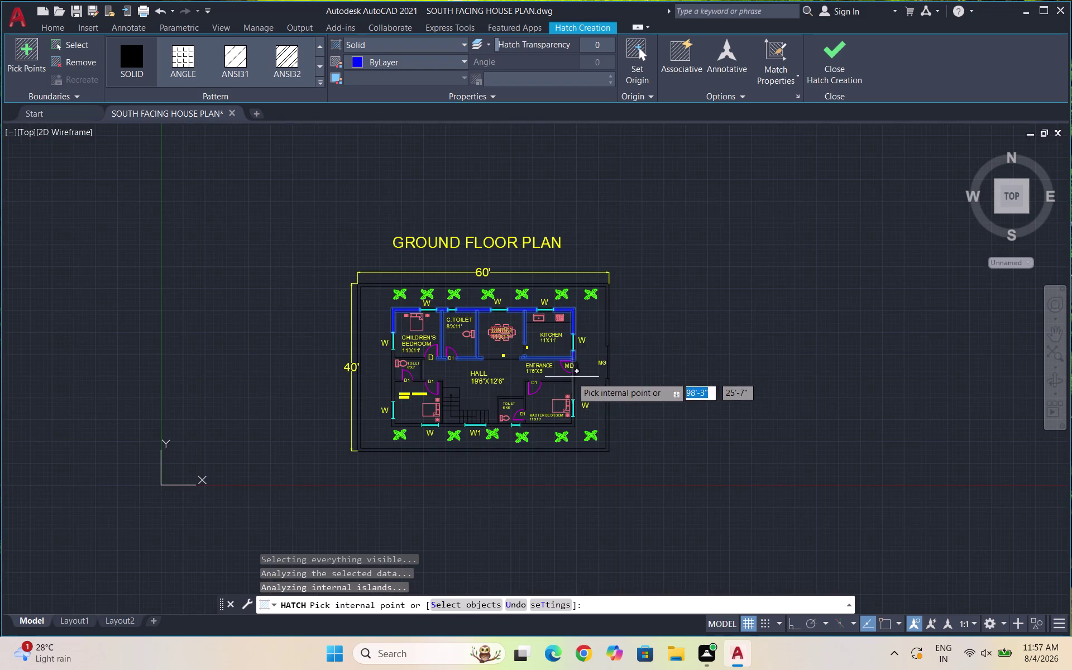
scroll(up, 3)
scroll(up, 3)
click(579, 398)
scroll(down, 3)
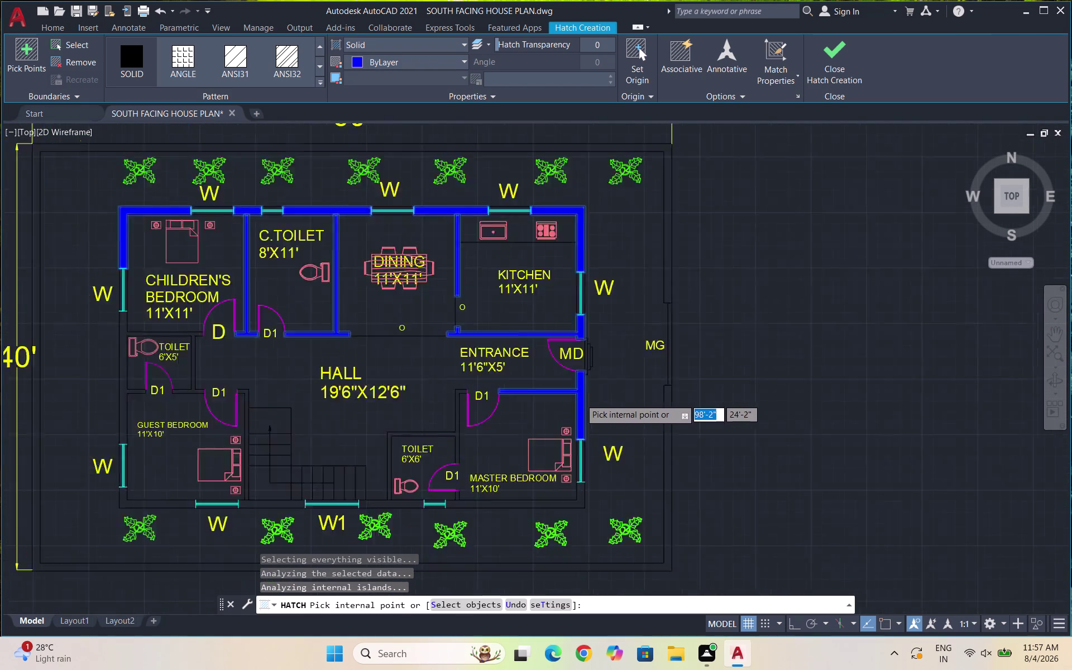
scroll(up, 3)
click(608, 468)
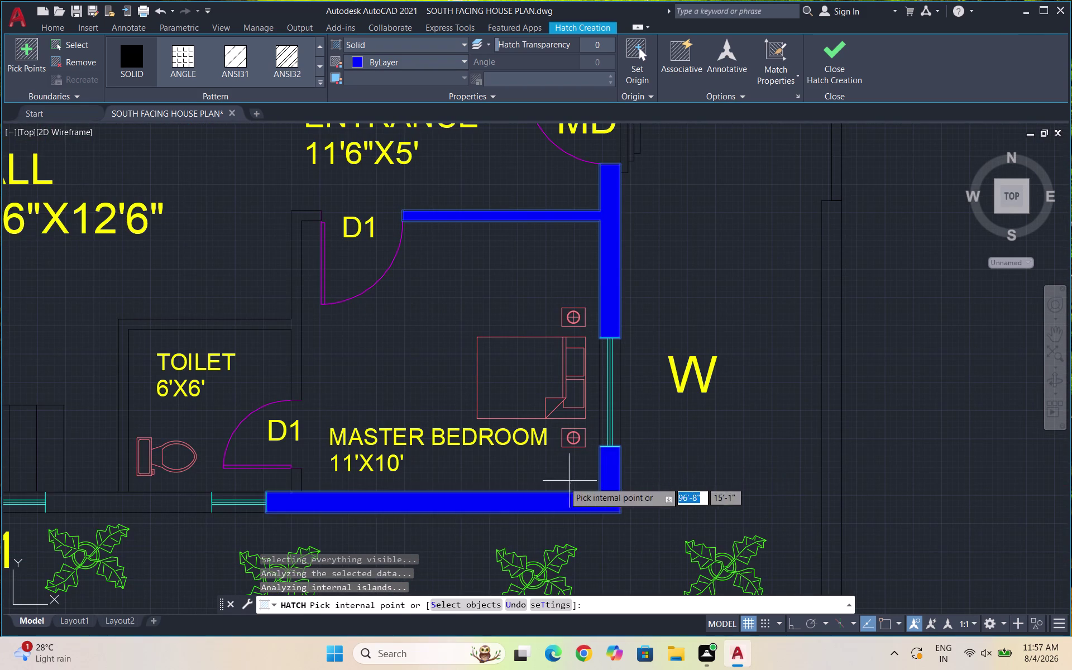
click(296, 484)
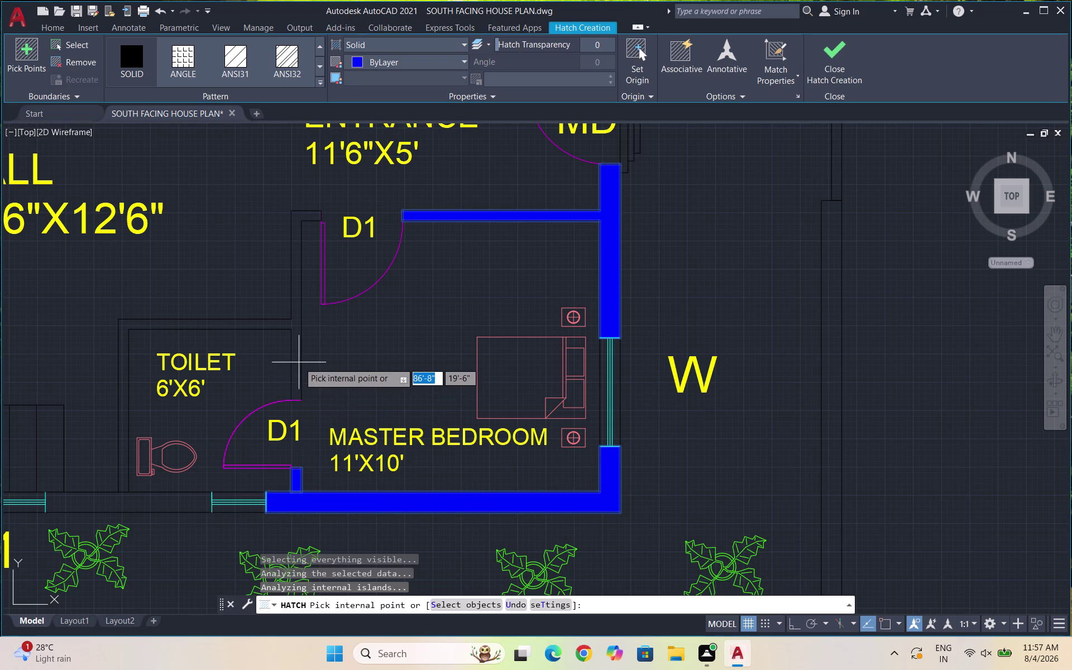
click(297, 355)
scroll(down, 3)
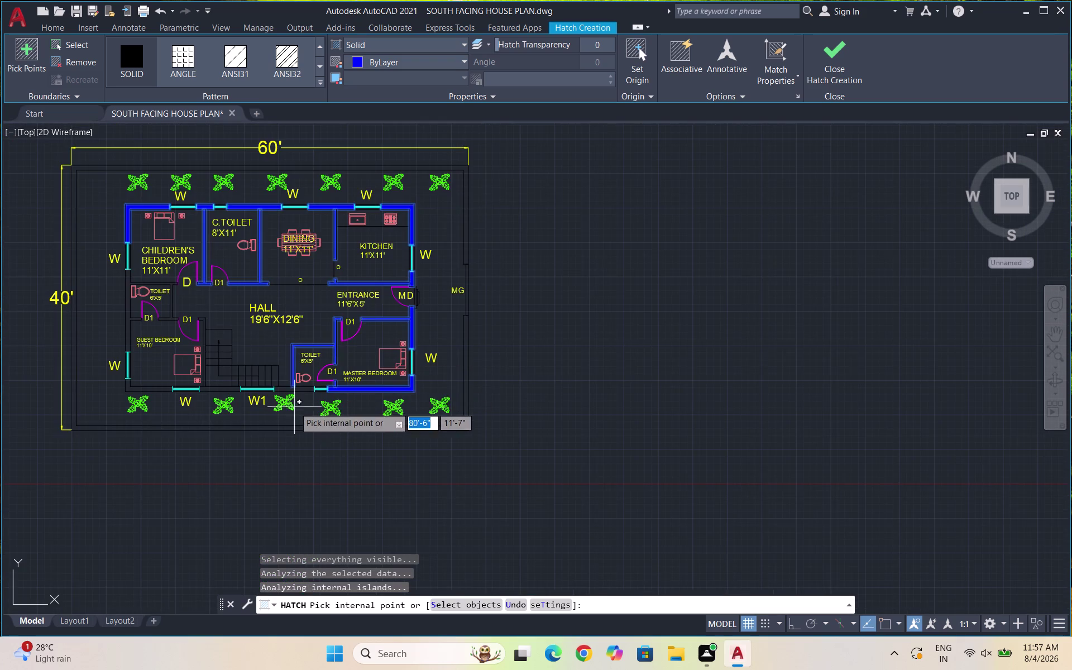
scroll(up, 3)
click(301, 371)
Solid-fill the guest bedroom walls, including the wall by the stairs, and finish the hatch.
scroll(down, 3)
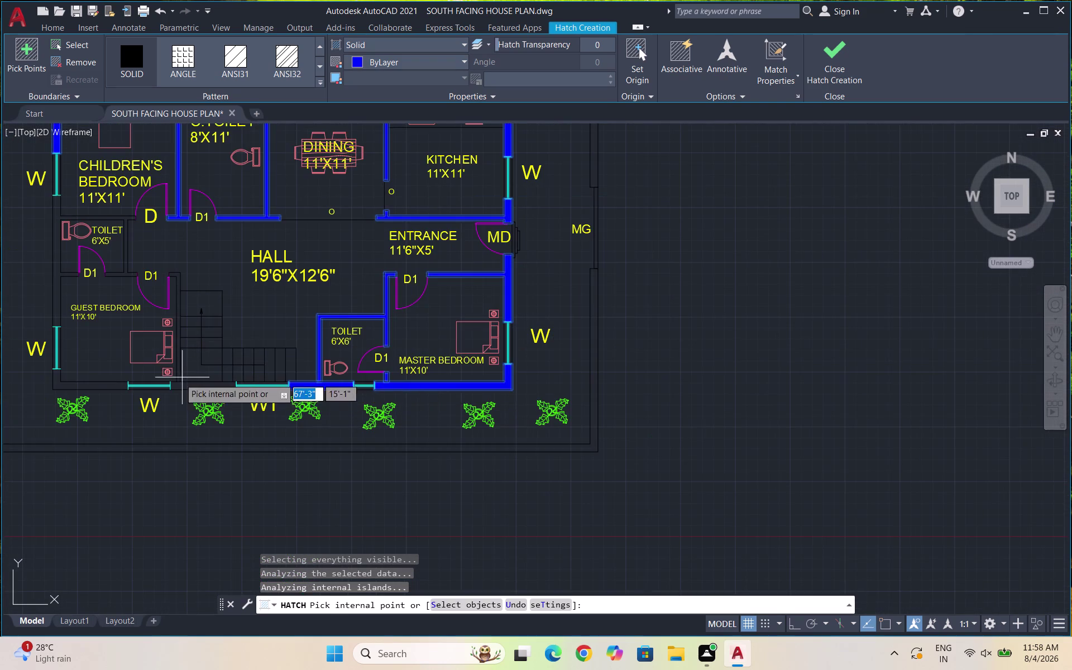
scroll(up, 3)
click(235, 395)
scroll(down, 3)
scroll(up, 3)
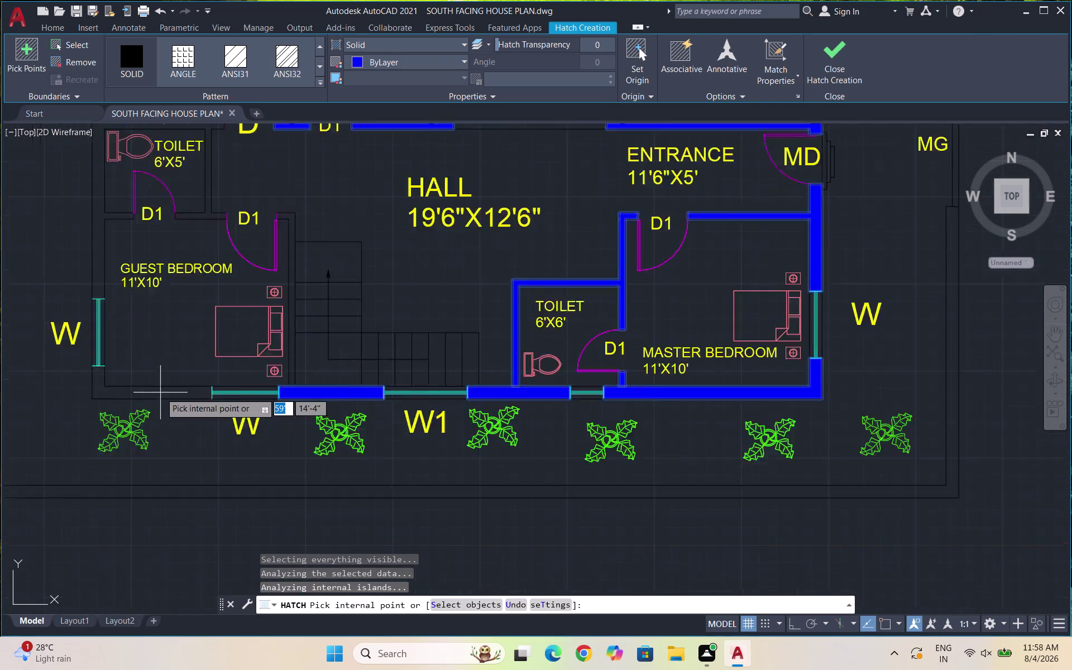
scroll(up, 3)
click(155, 394)
scroll(down, 3)
scroll(down, 3)
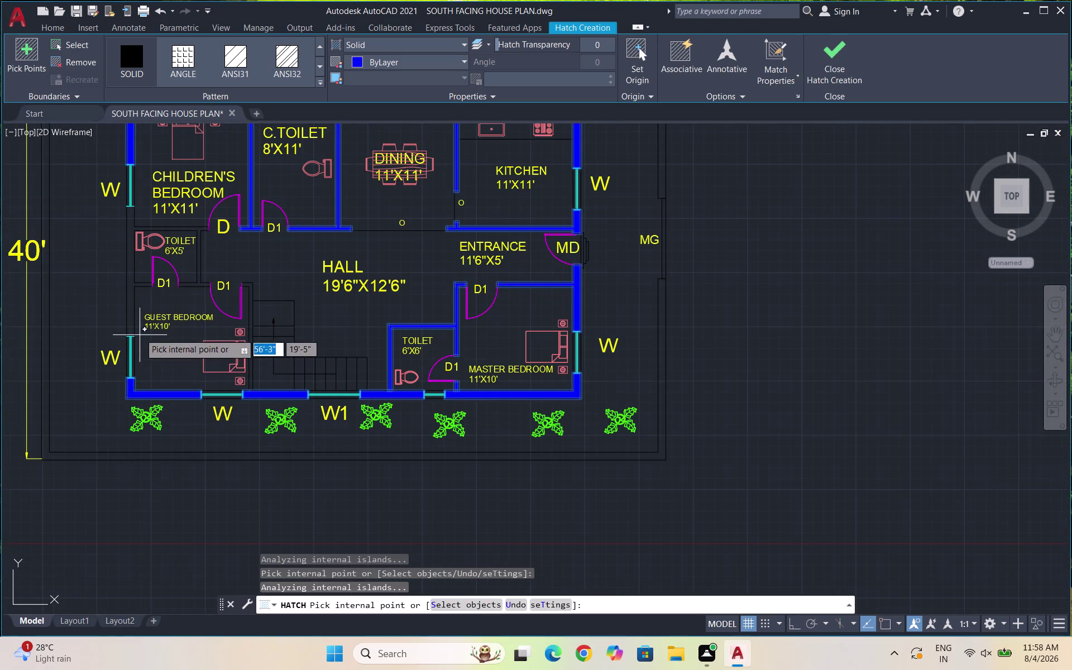
scroll(up, 3)
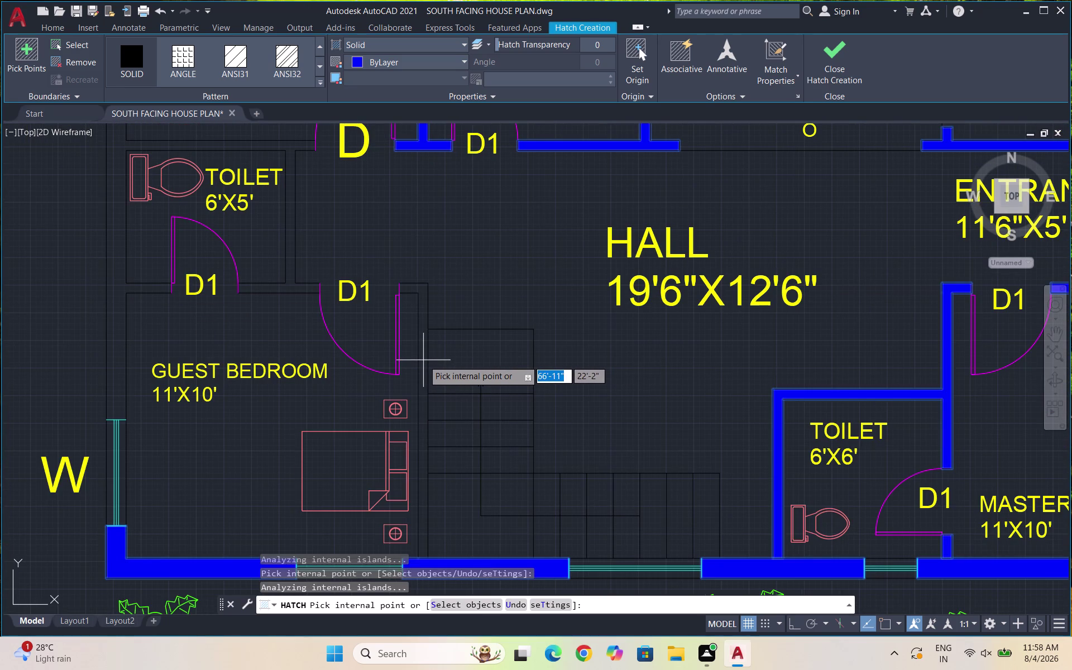
click(421, 363)
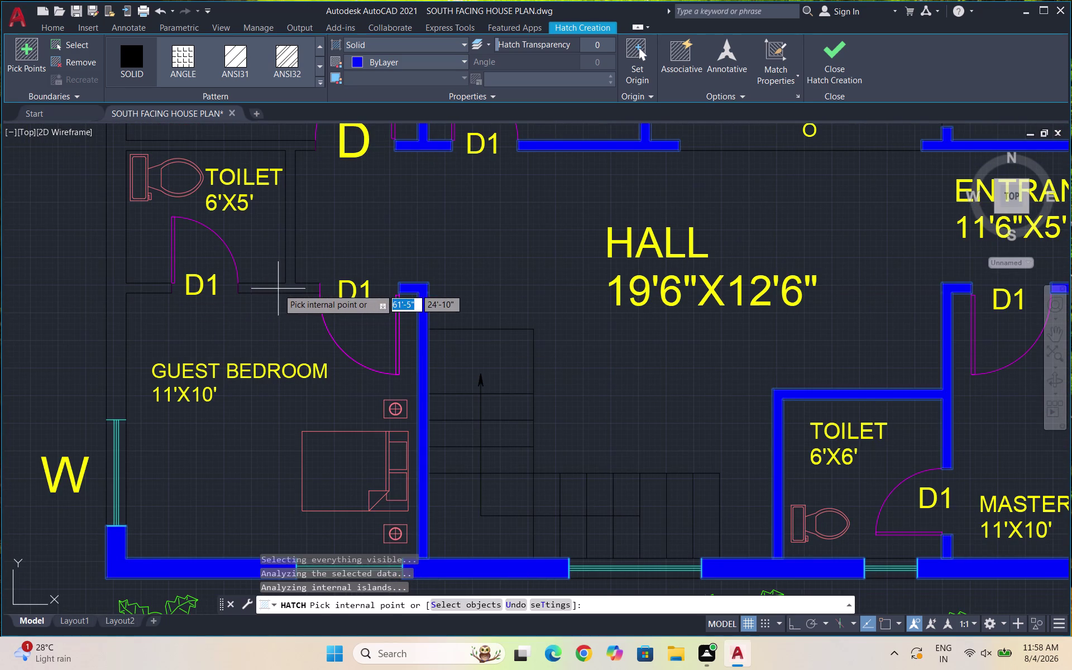
click(278, 288)
scroll(down, 3)
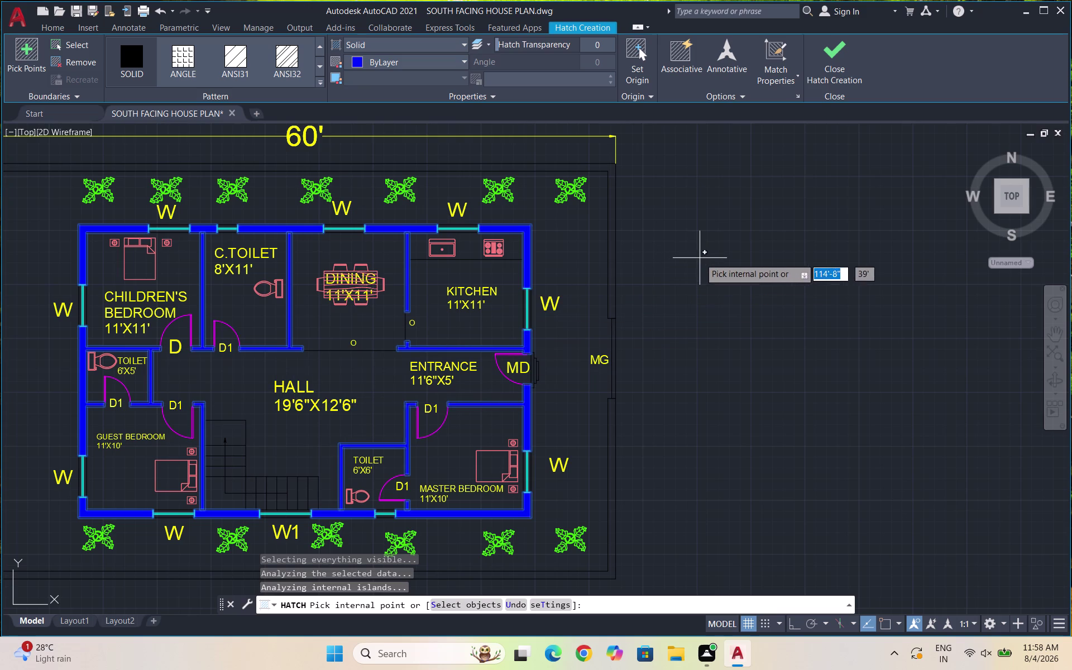
click(729, 247)
scroll(down, 3)
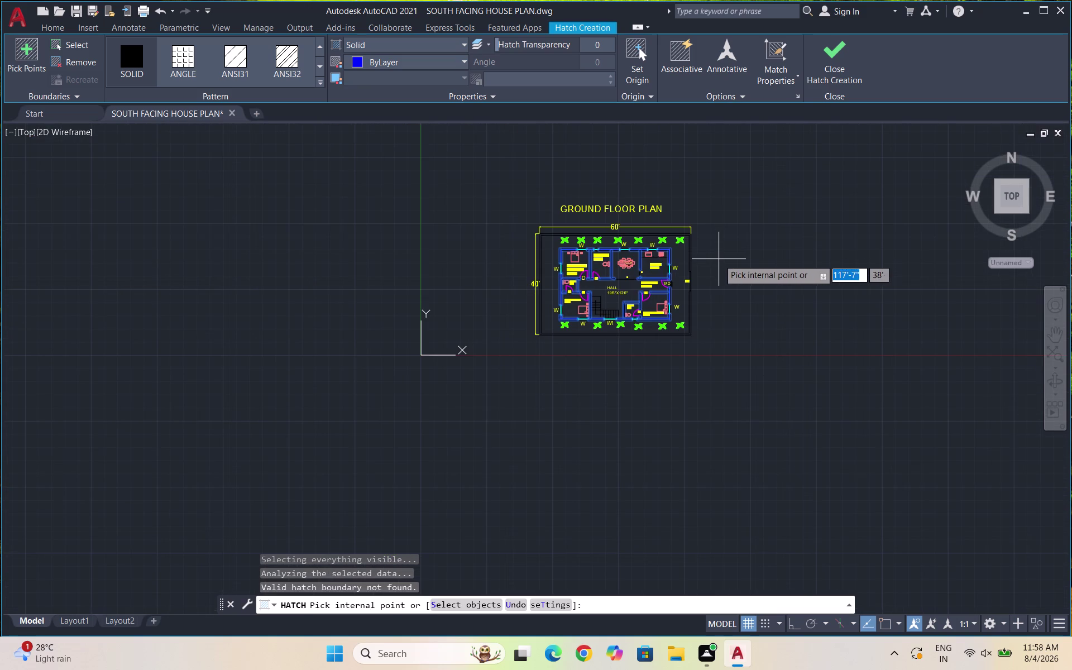
click(835, 64)
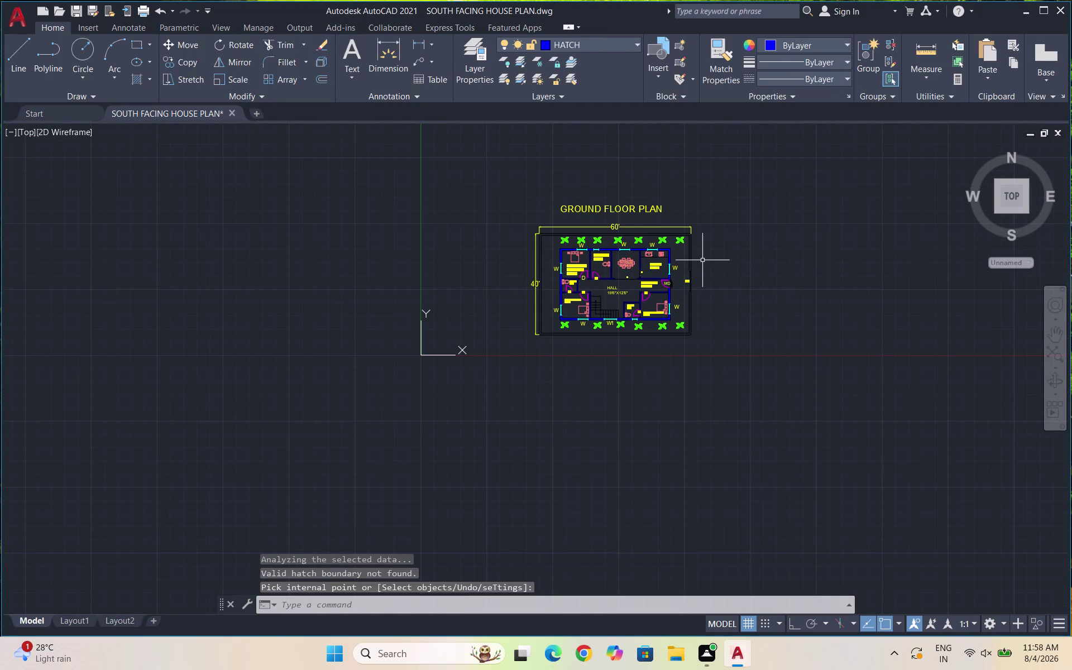
Zoom out to the full plan and save the South Facing House Plan drawing.
scroll(up, 3)
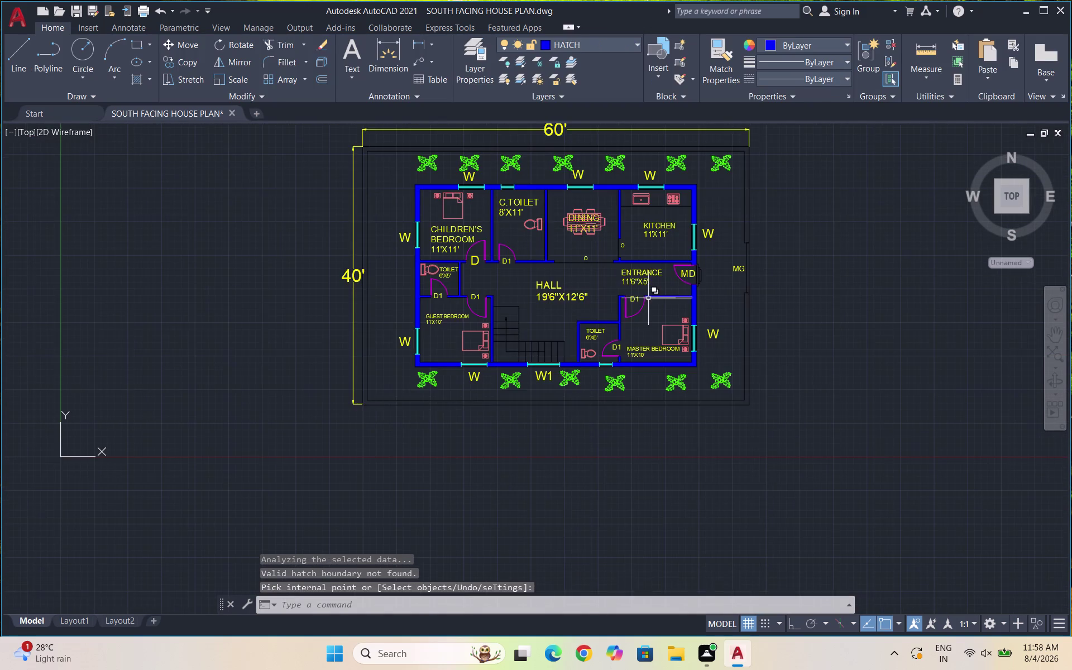
scroll(up, 3)
scroll(down, 3)
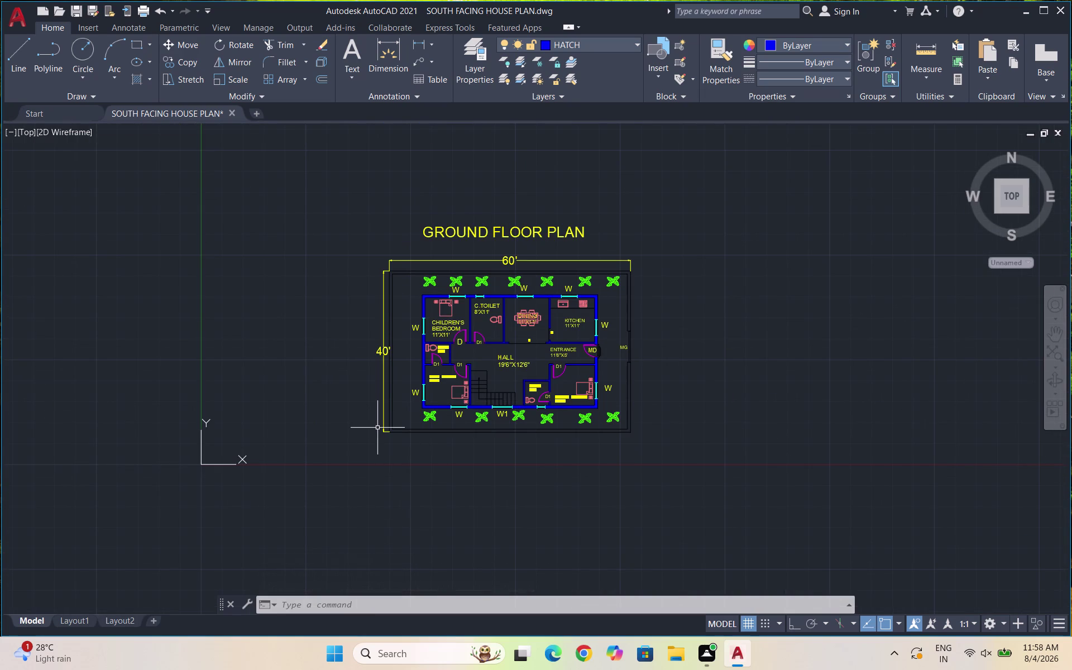
key(ctrl+s)
key(ctrl+s)
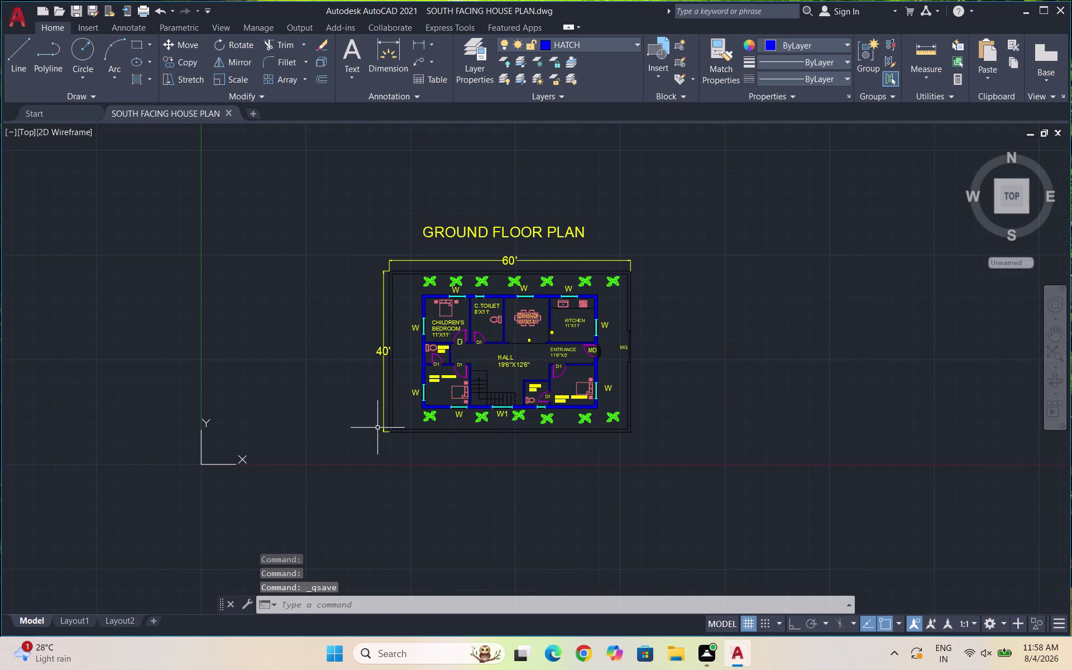
key(ctrl+s)
key(ctrl+s)
key(ctrl+s)
click(17, 17)
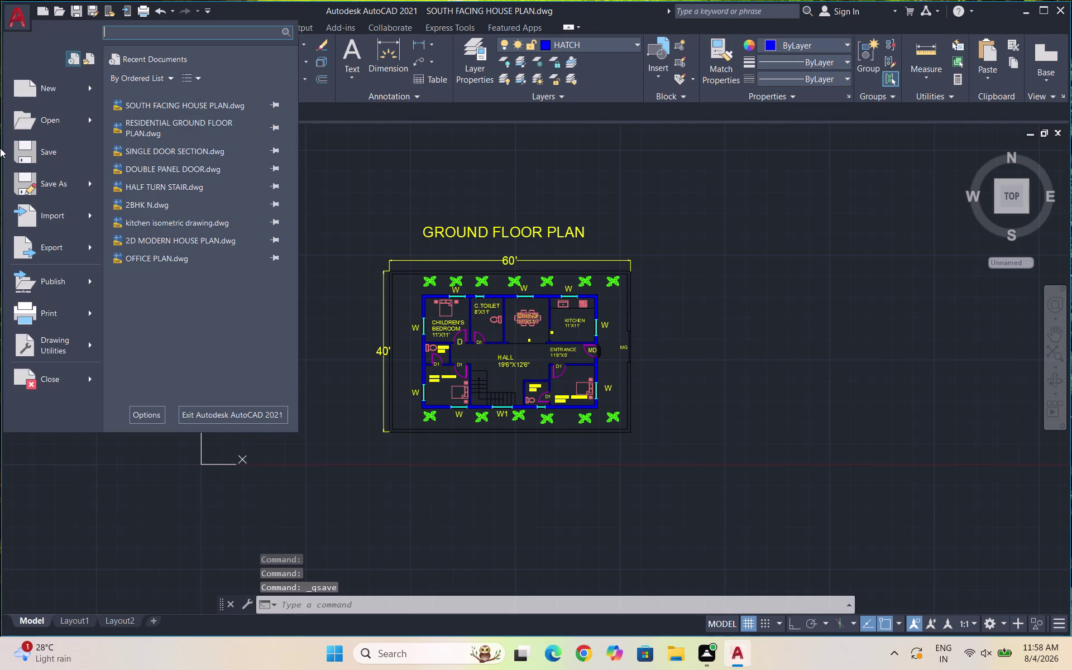
Export the floor plan as SOUTH FACING HOUSE PLAN.pdf into the INTERNSHIP folder.
click(53, 240)
click(152, 236)
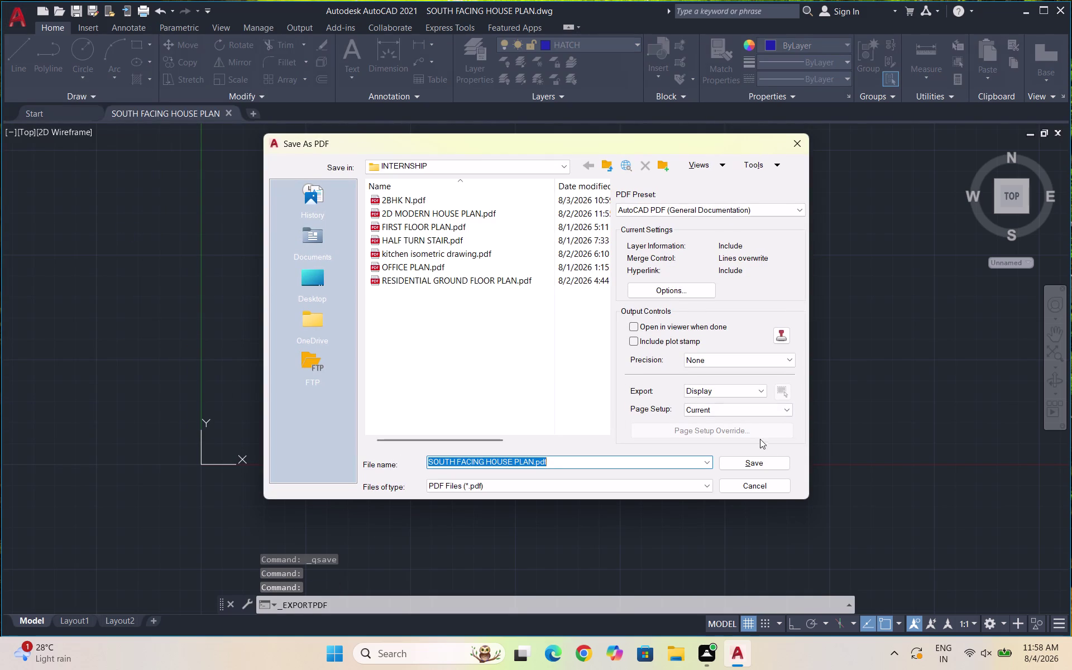
click(765, 462)
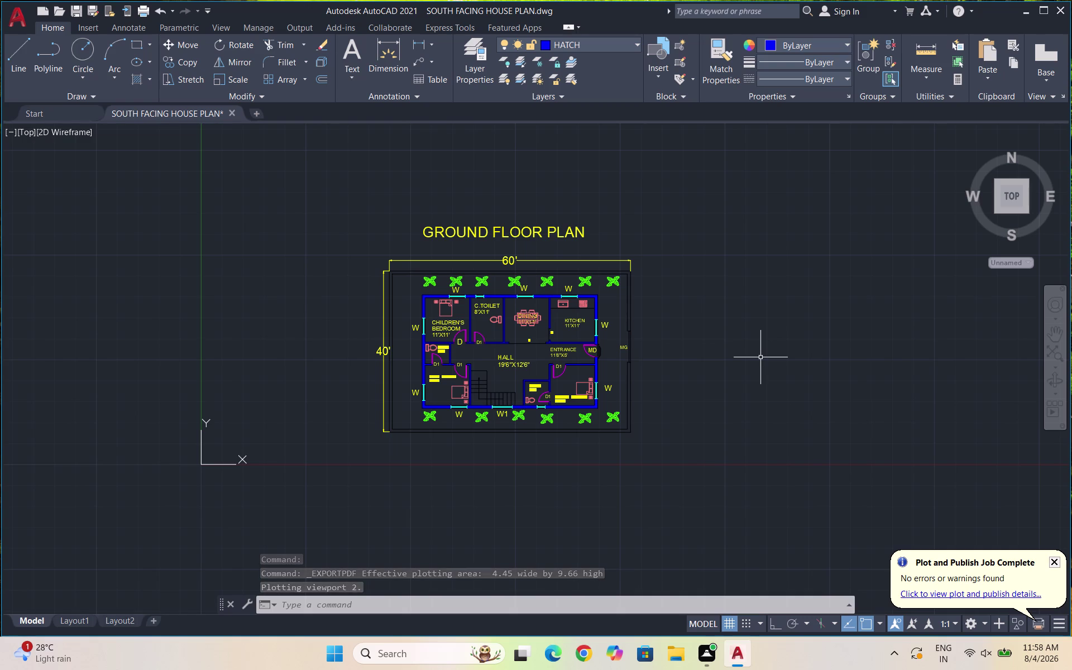
Resave the South Facing House Plan drawing.
key(ctrl+s)
key(ctrl+s)
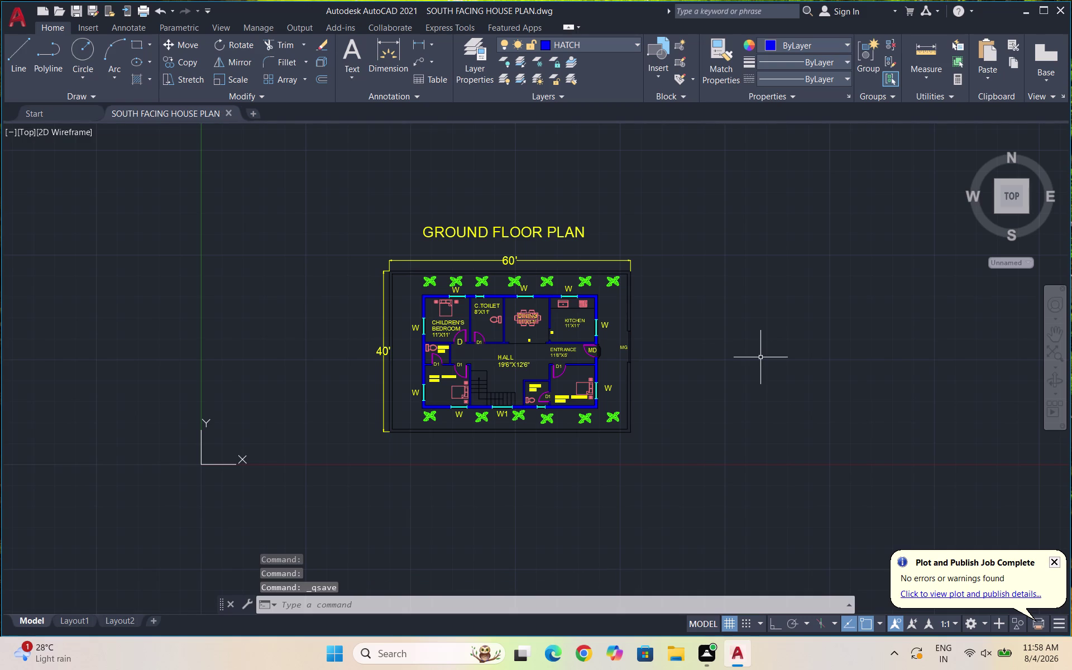
click(1062, 10)
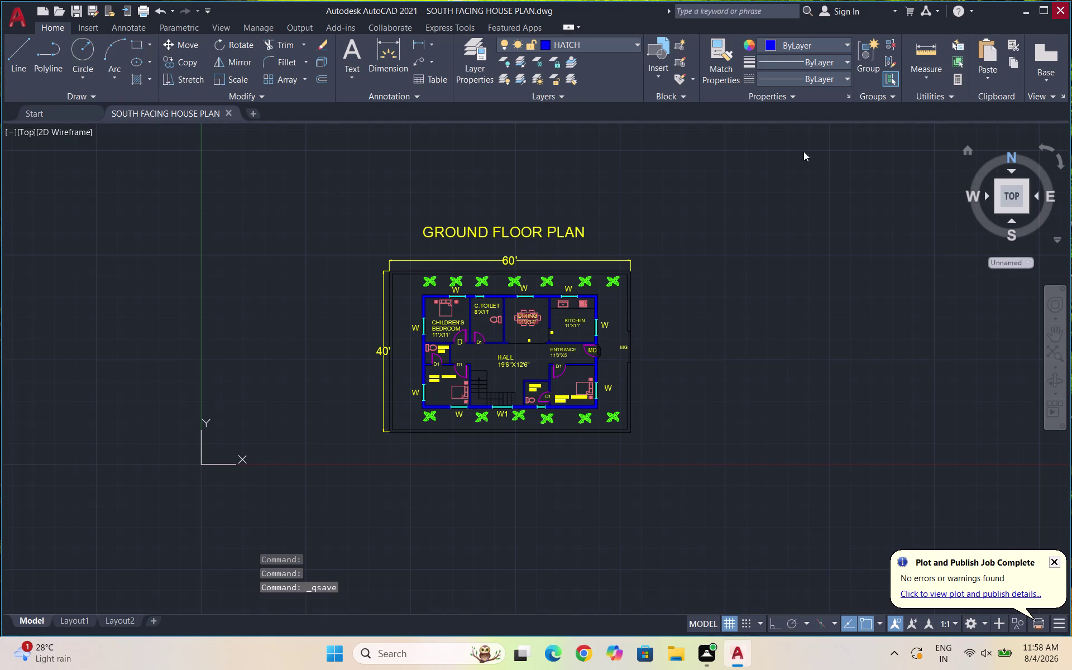